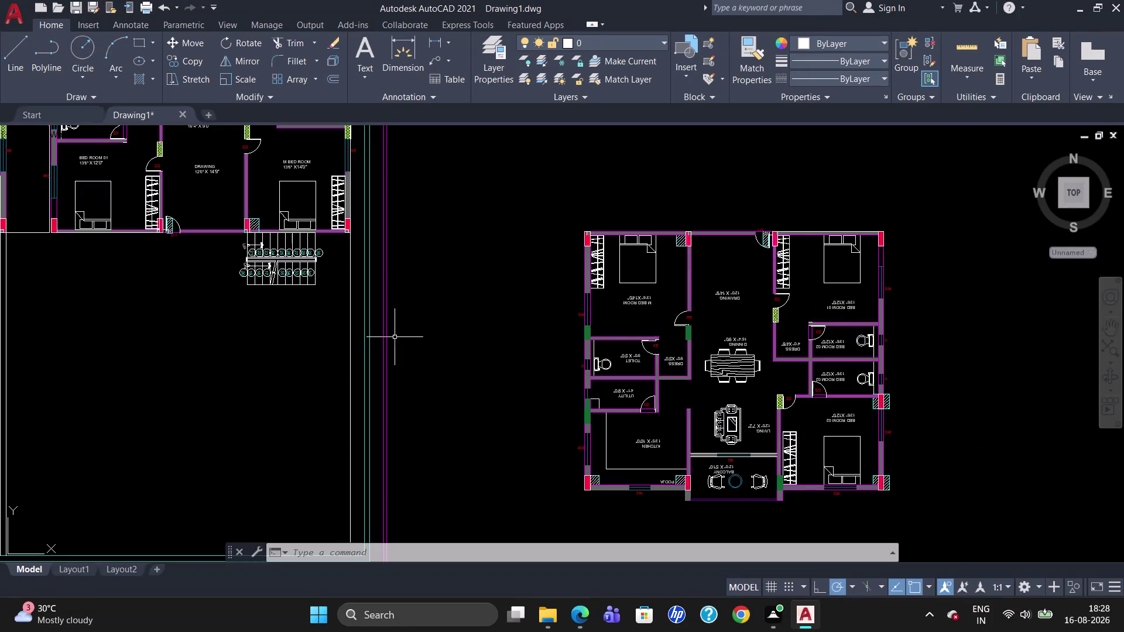
Zoom out to show the whole apartment site and the floor plan copy, then begin a selection window.
scroll(down, 3)
scroll(up, 3)
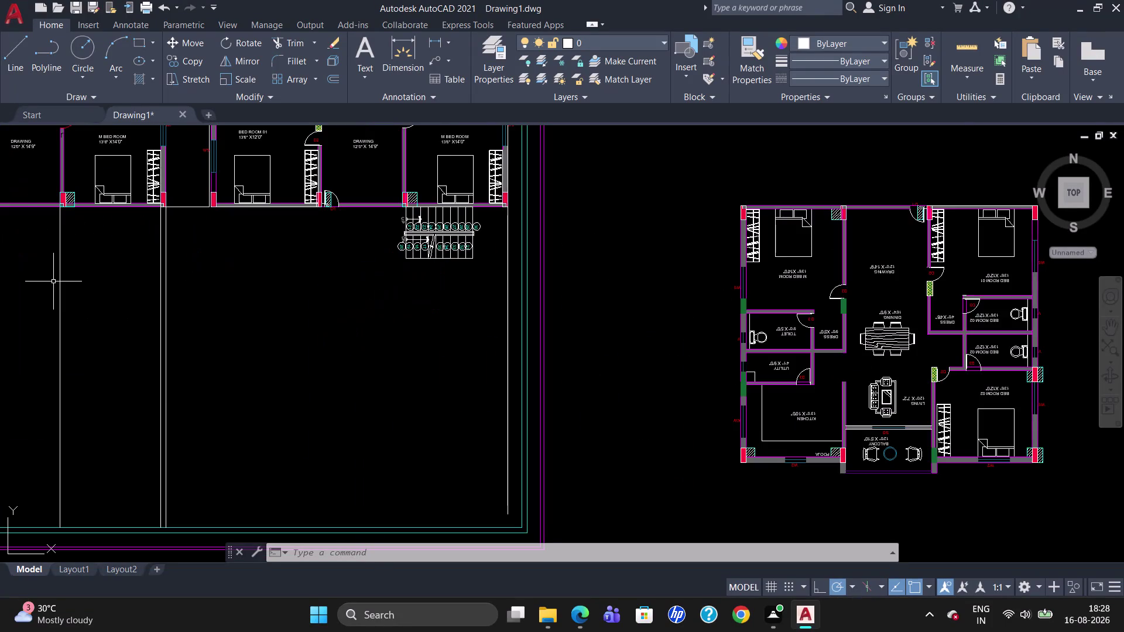
scroll(down, 3)
scroll(up, 3)
scroll(down, 3)
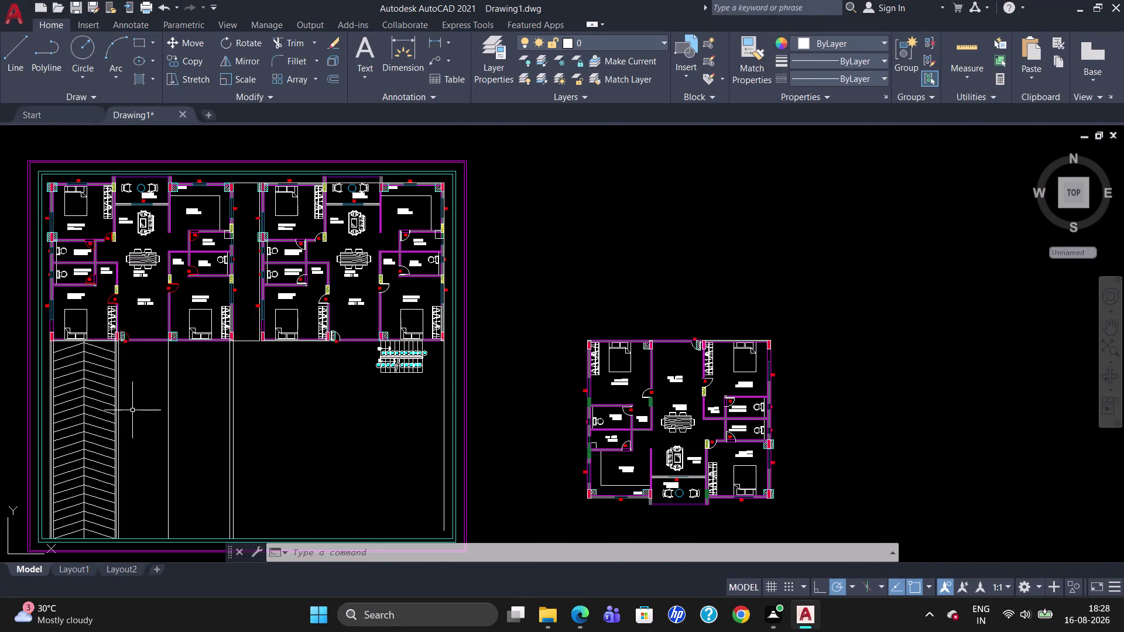
scroll(up, 3)
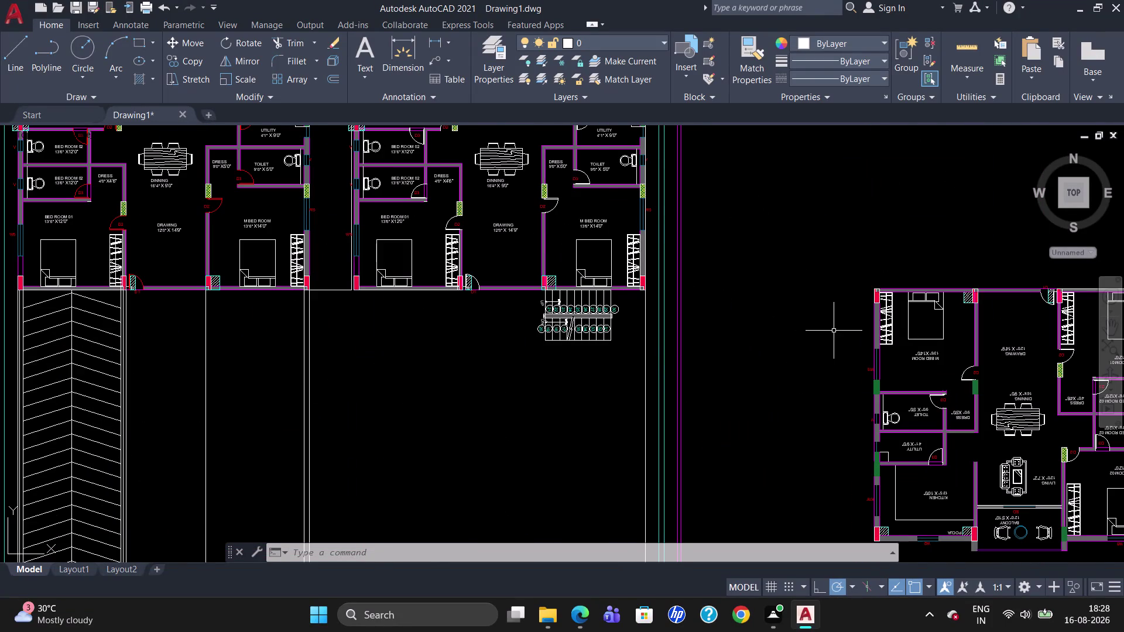
scroll(down, 3)
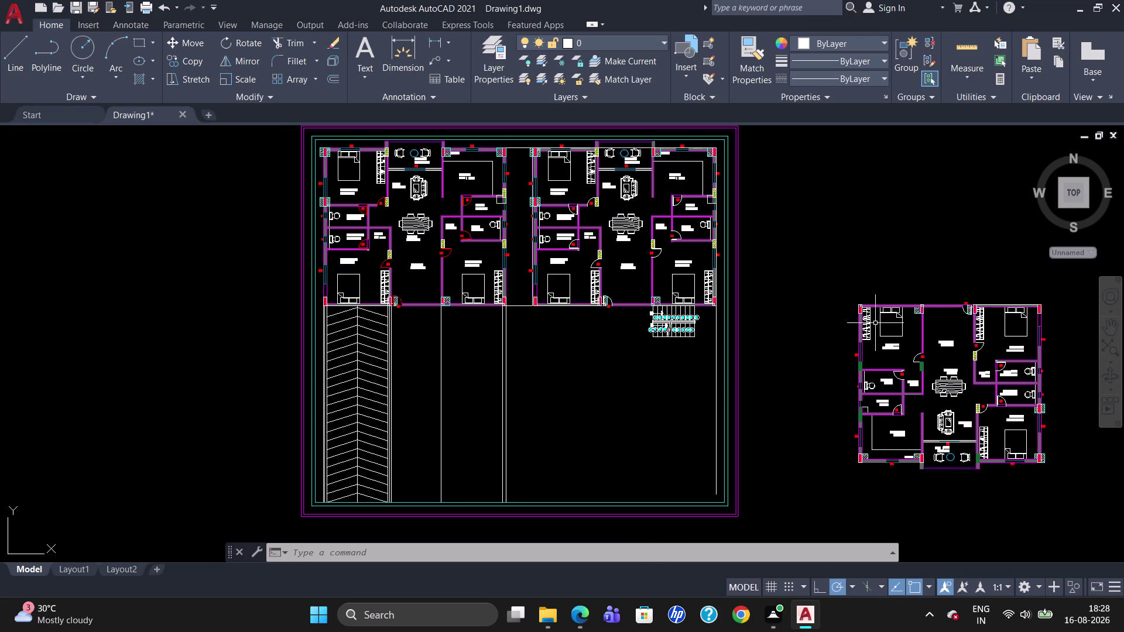
drag(1072, 479, 1068, 465)
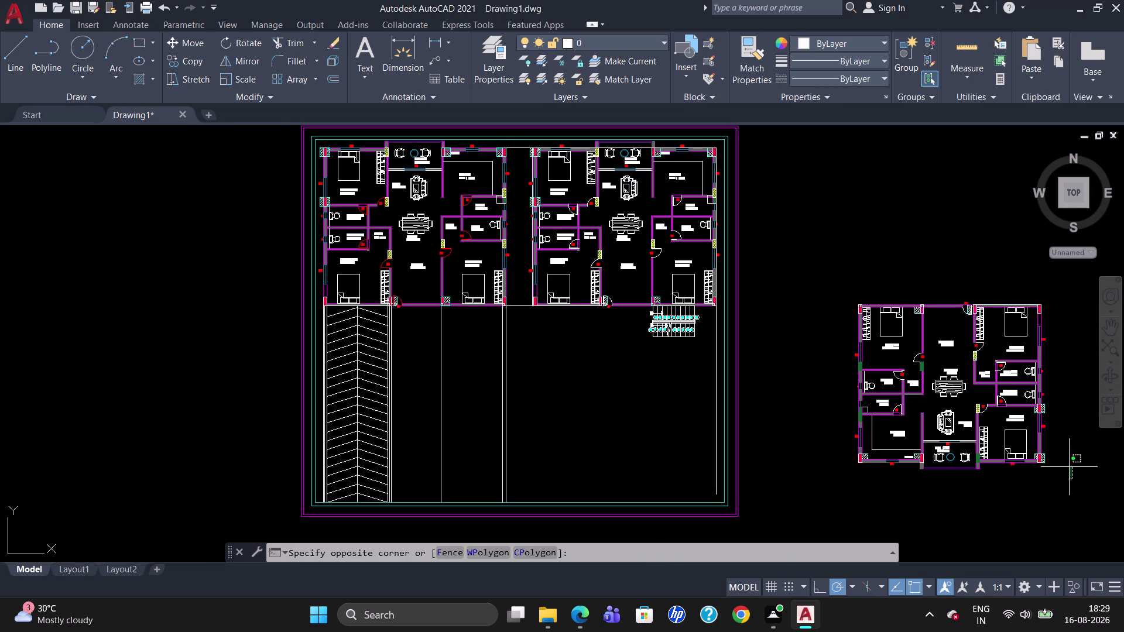
Window-select the separate floor plan copy and combine its objects into one group.
drag(1068, 465, 851, 466)
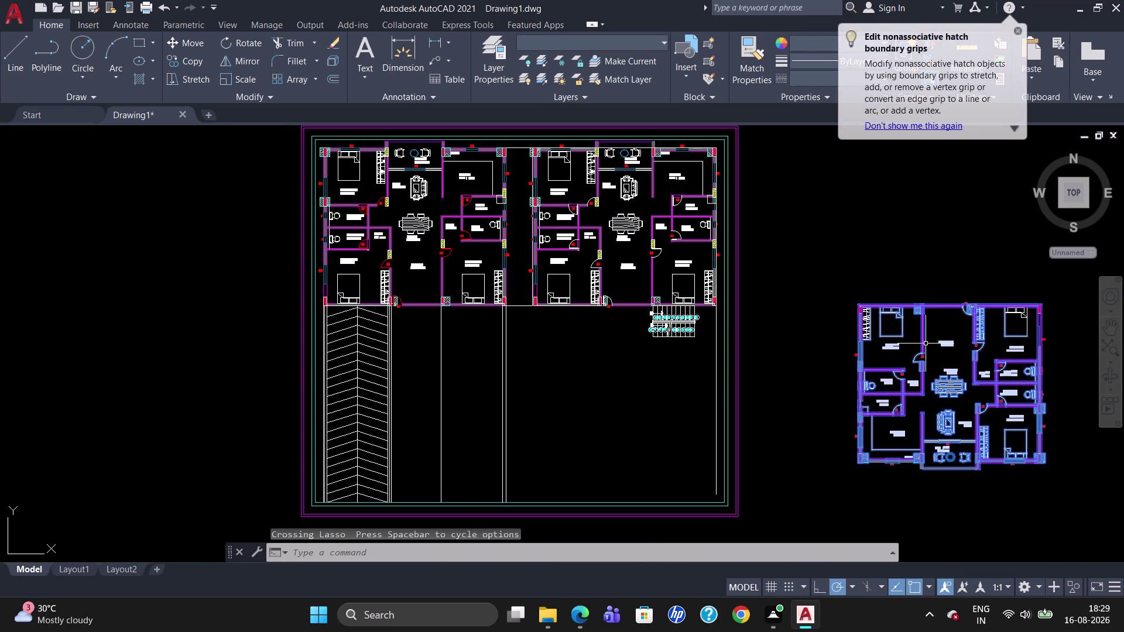
click(1019, 29)
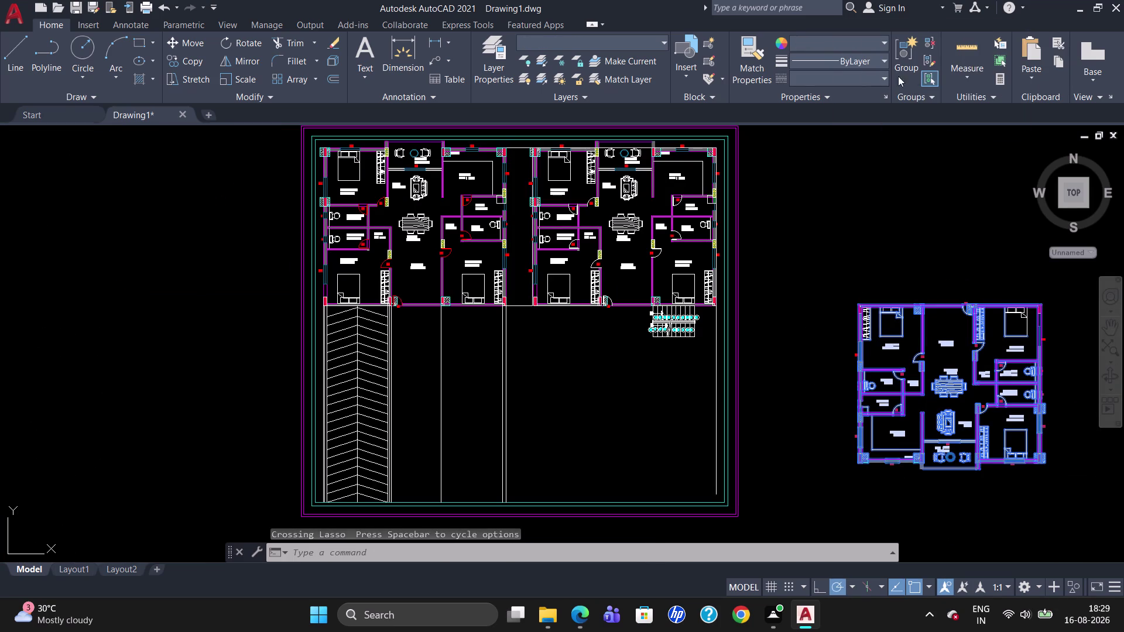
click(902, 71)
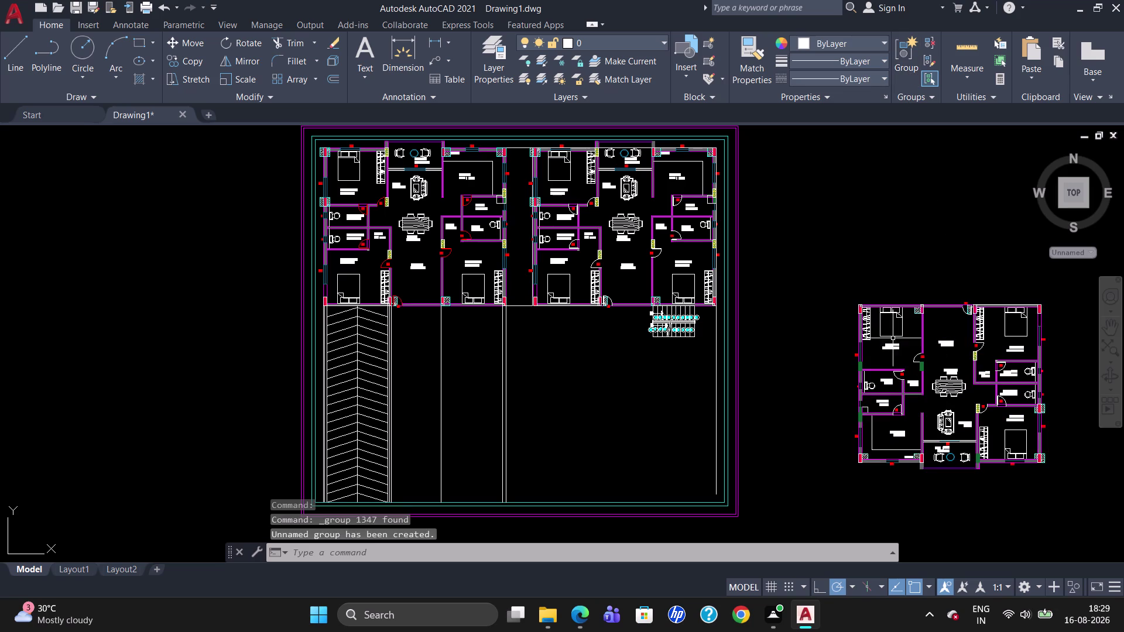
click(885, 312)
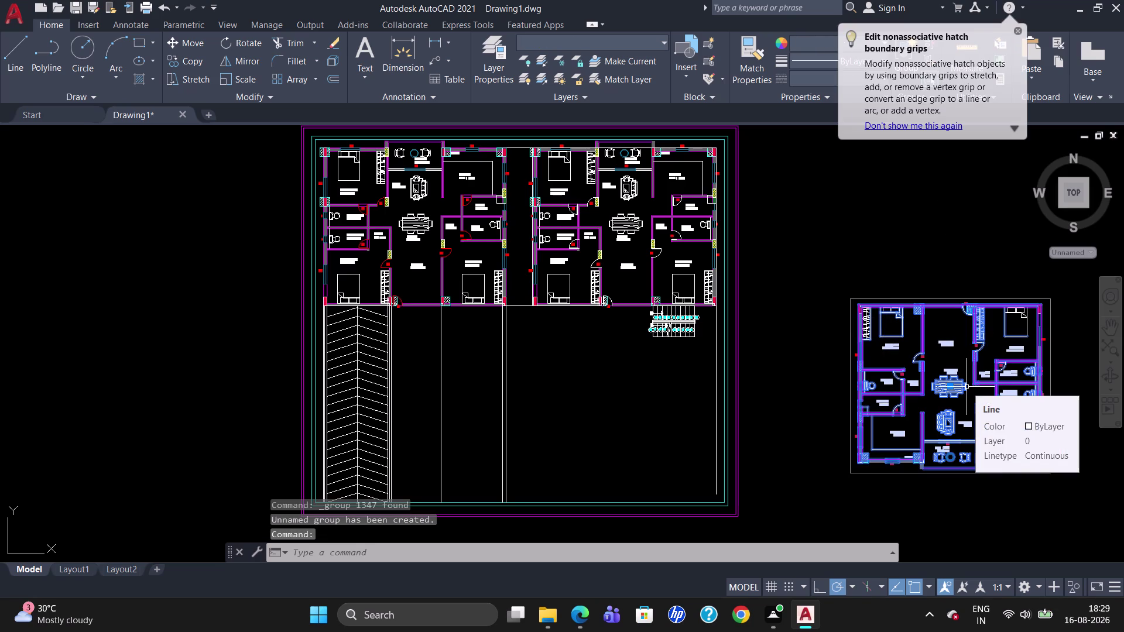
Deselect the group, dismiss the hatch tip, and begin the MOVE command.
key(Escape)
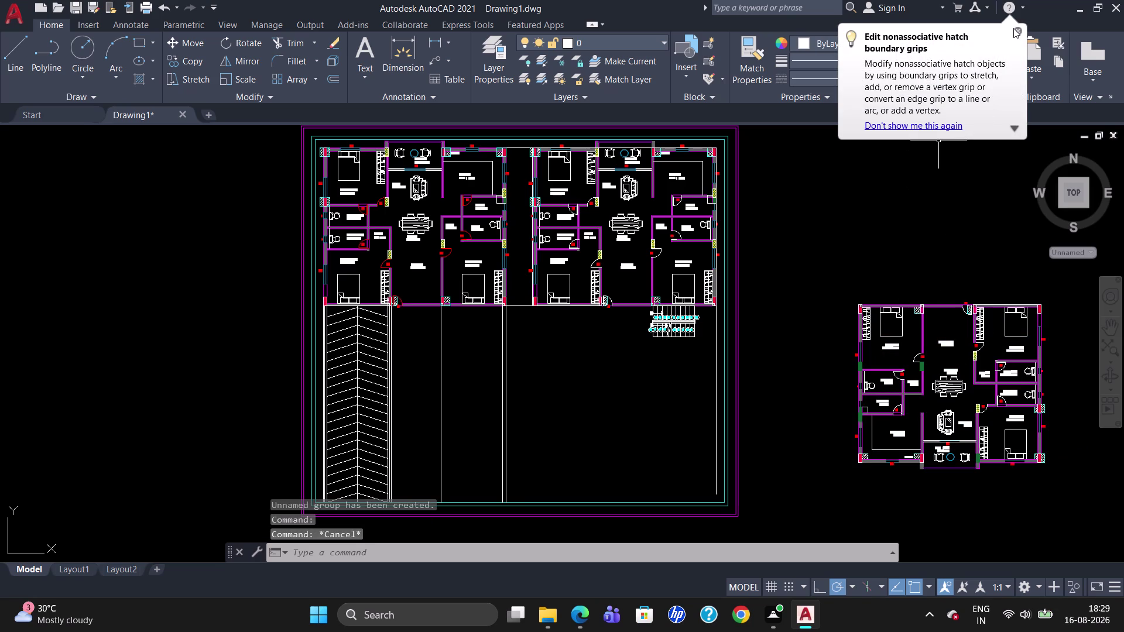
click(1019, 31)
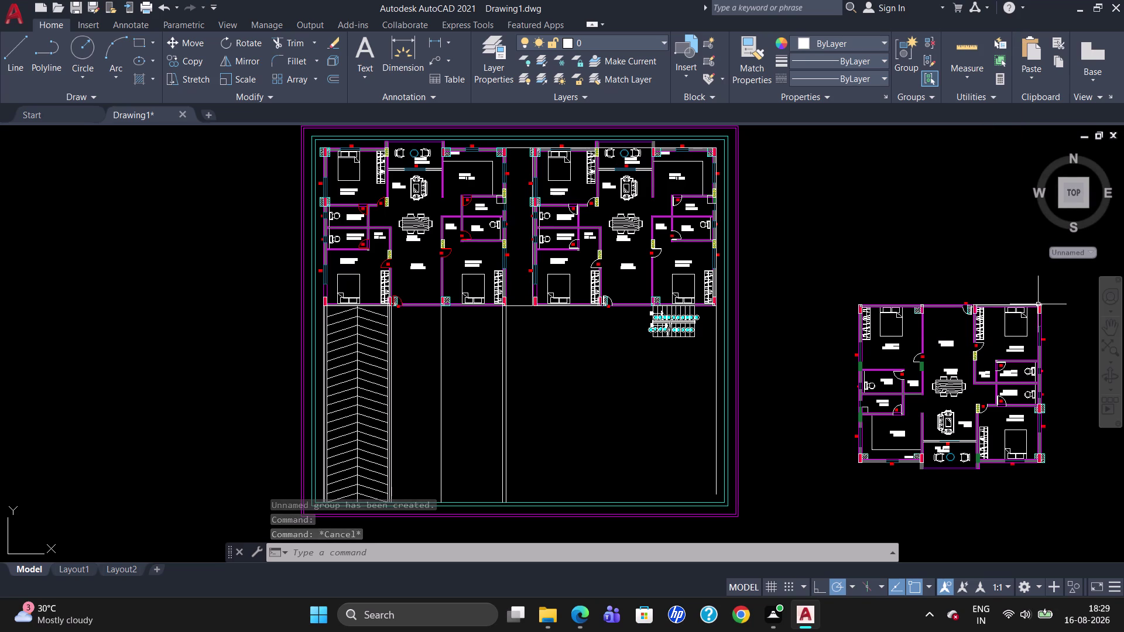
key(c)
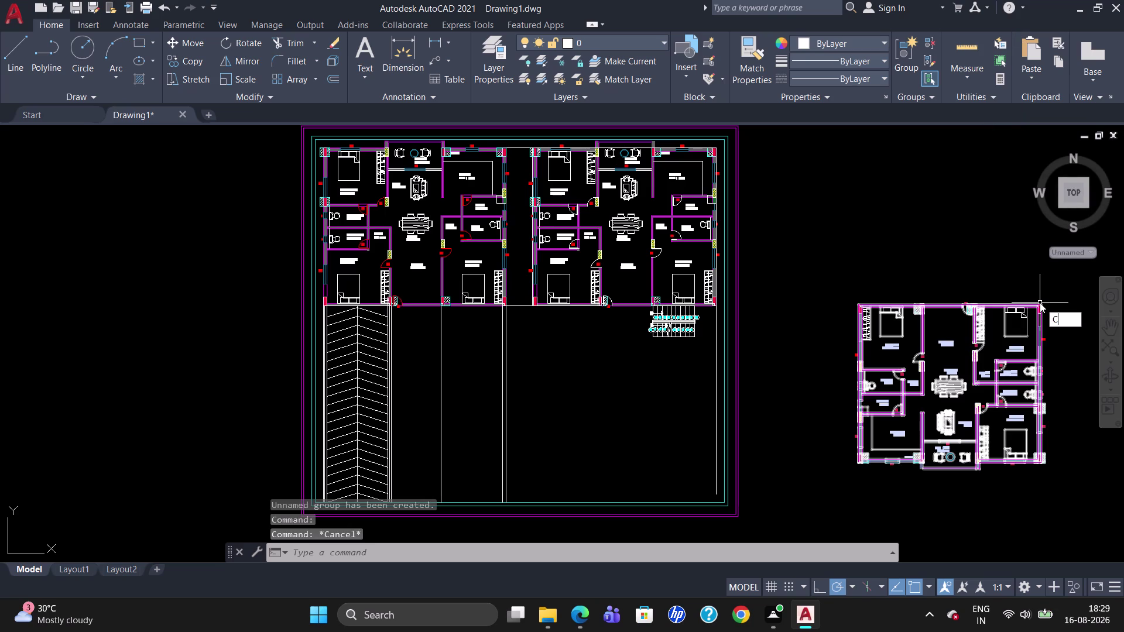
key(Escape)
key(m)
key(Return)
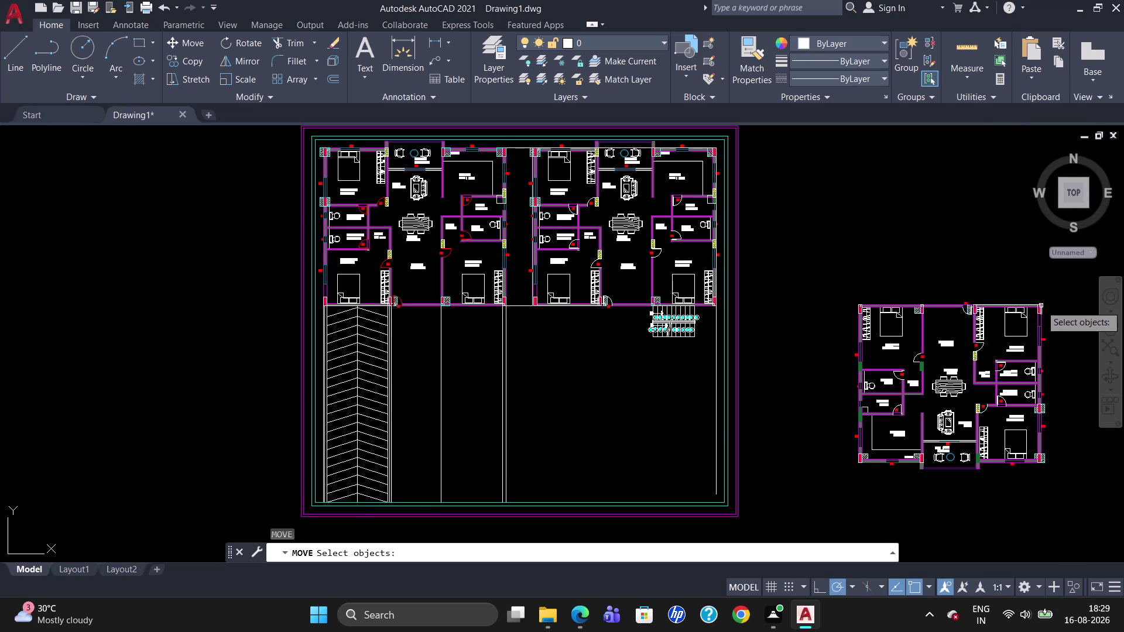
click(1041, 306)
click(1029, 308)
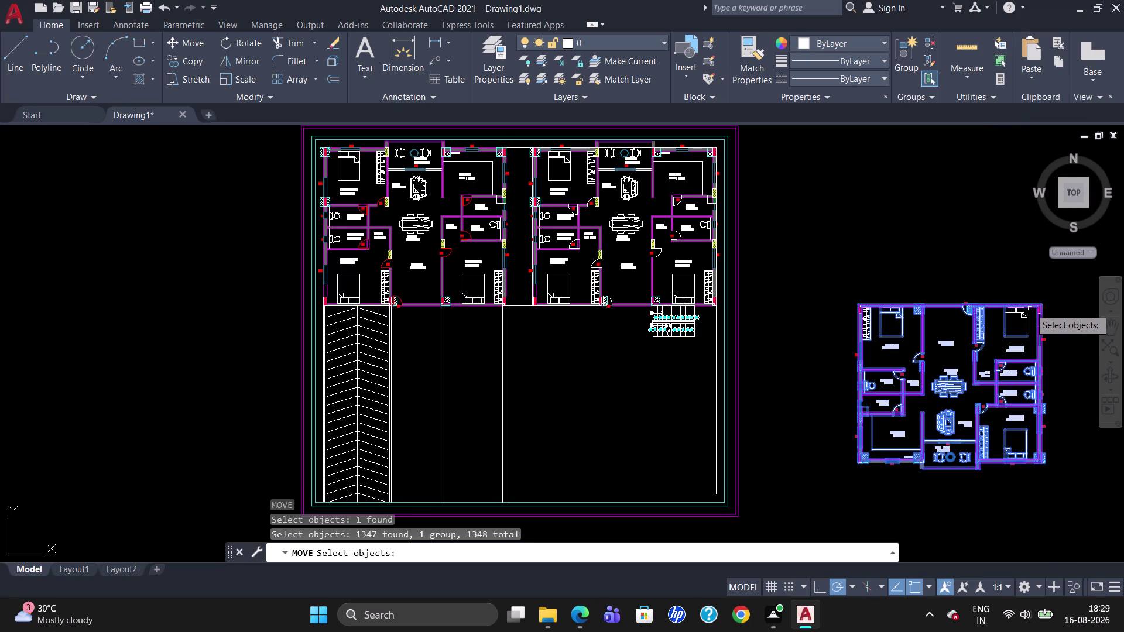
key(Return)
click(1045, 305)
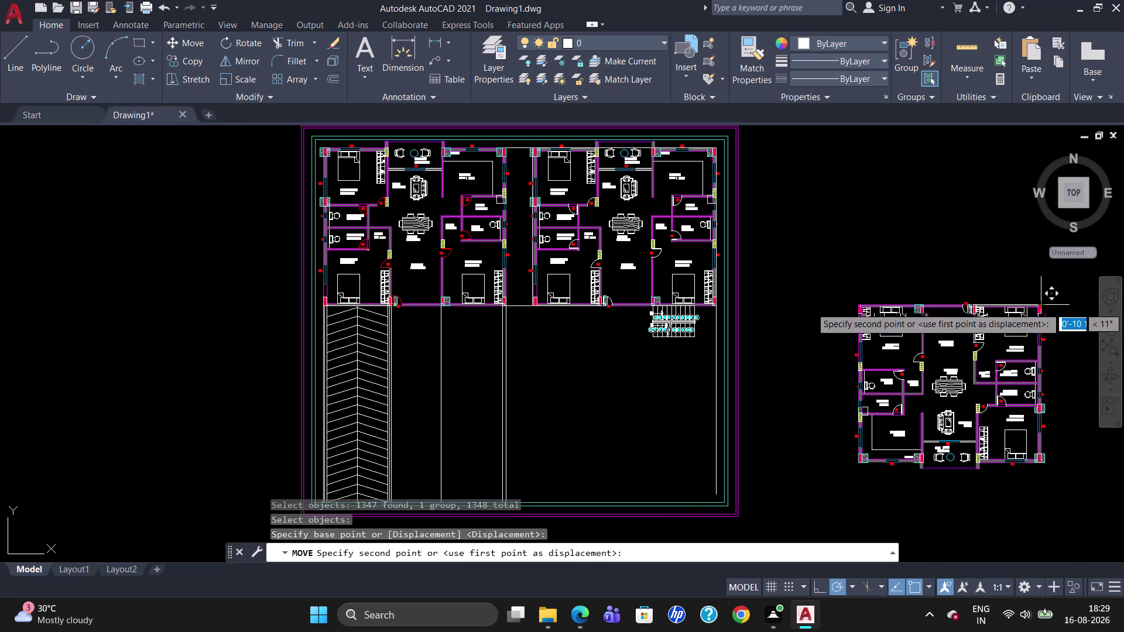
scroll(up, 3)
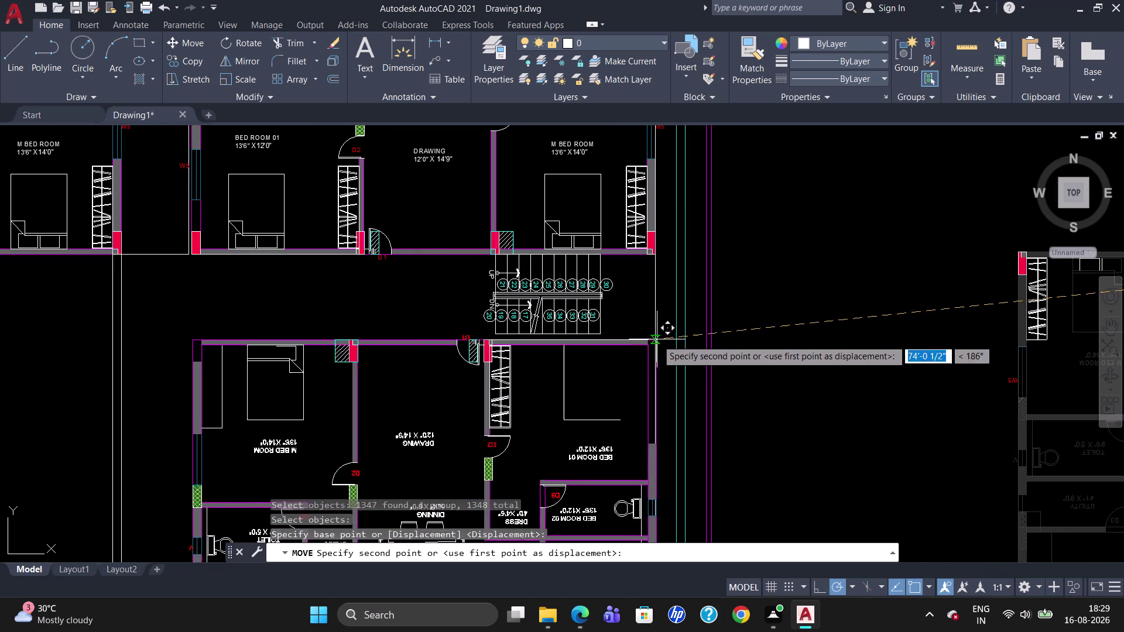
key(Escape)
scroll(down, 3)
scroll(up, 3)
scroll(down, 3)
scroll(up, 3)
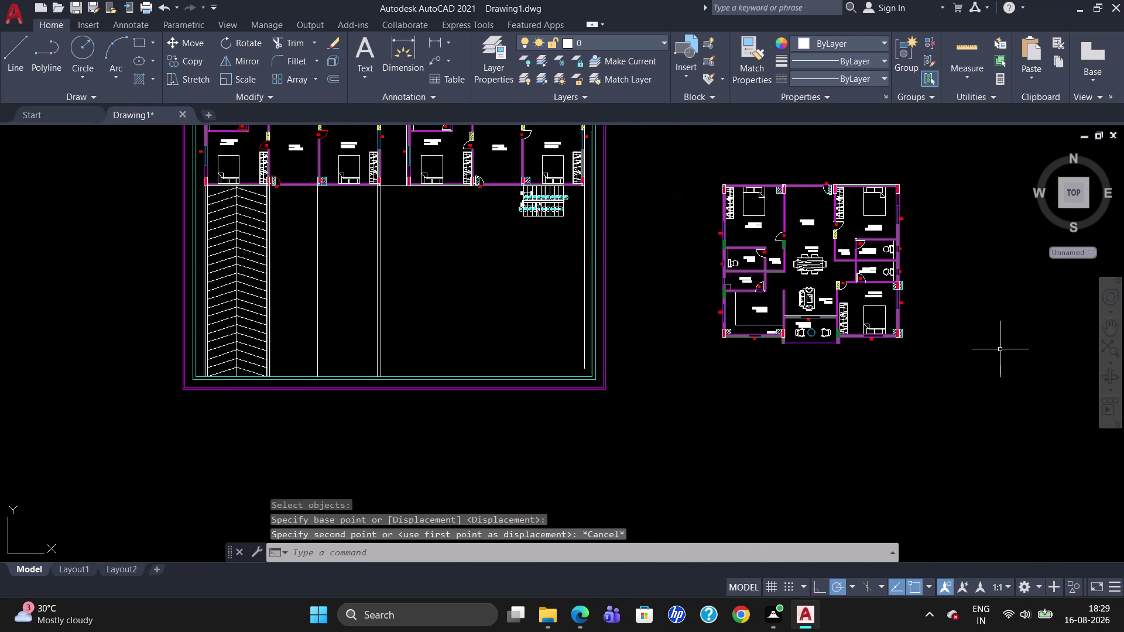
Select the floor plan copy, group it, then clear the selection.
drag(1000, 286, 809, 403)
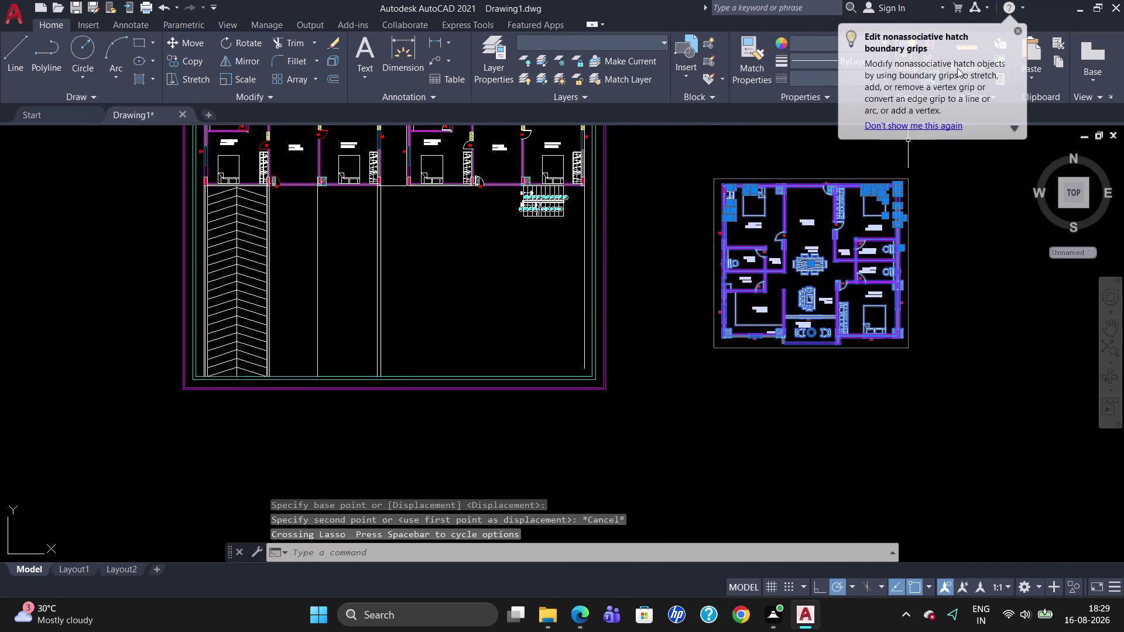
click(1019, 31)
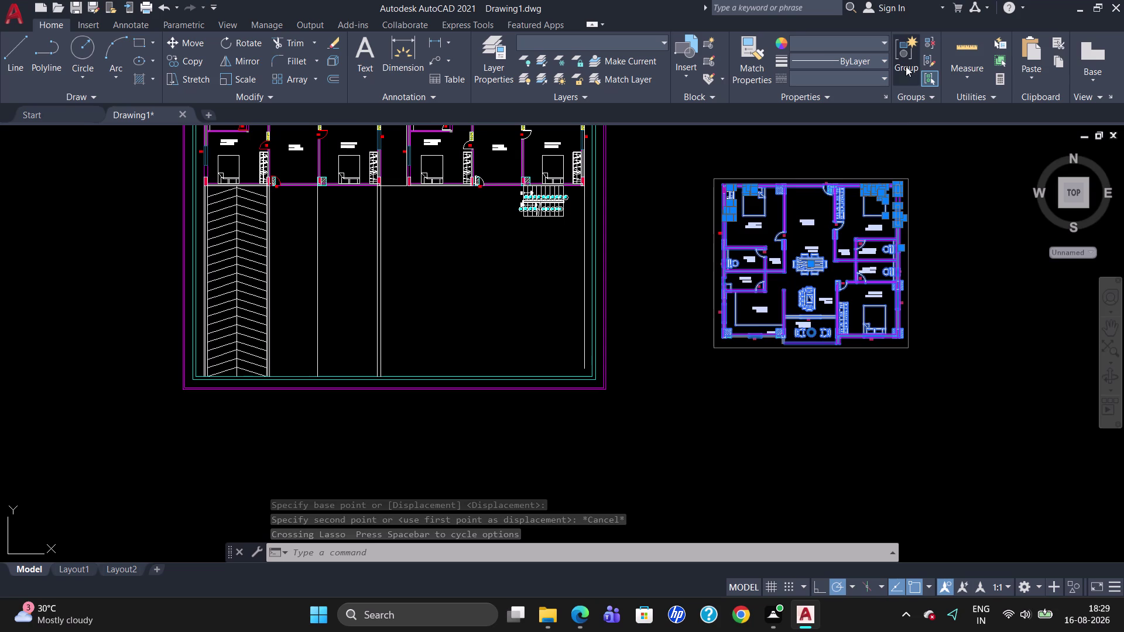
click(906, 66)
key(Escape)
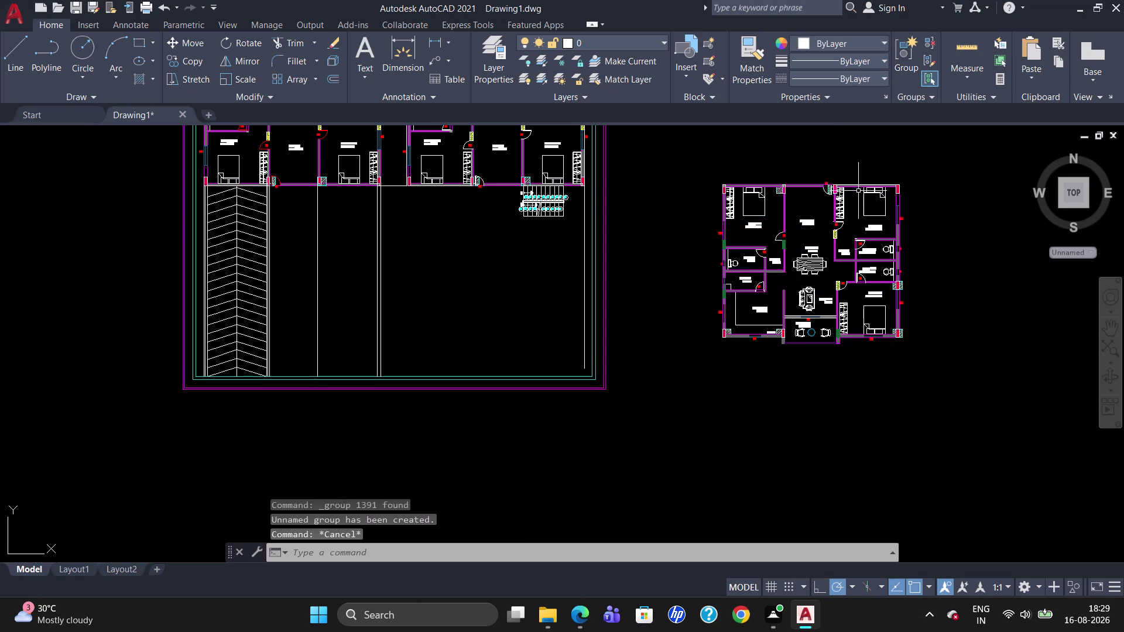
key(Escape)
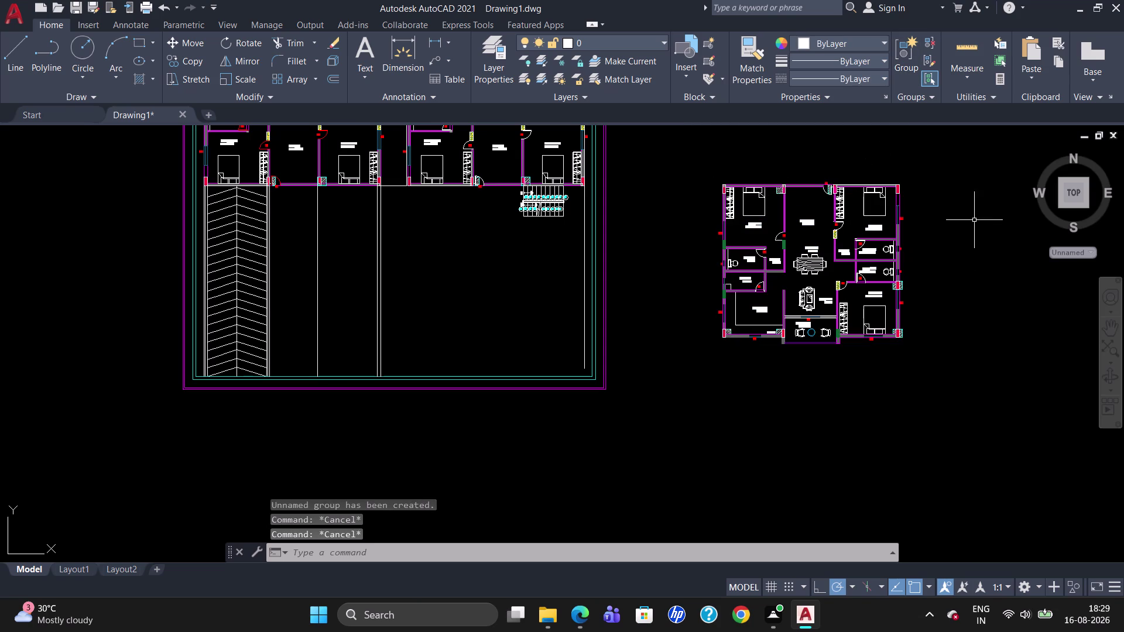
Reselect the whole floor plan copy and group all its objects again.
drag(972, 214, 864, 231)
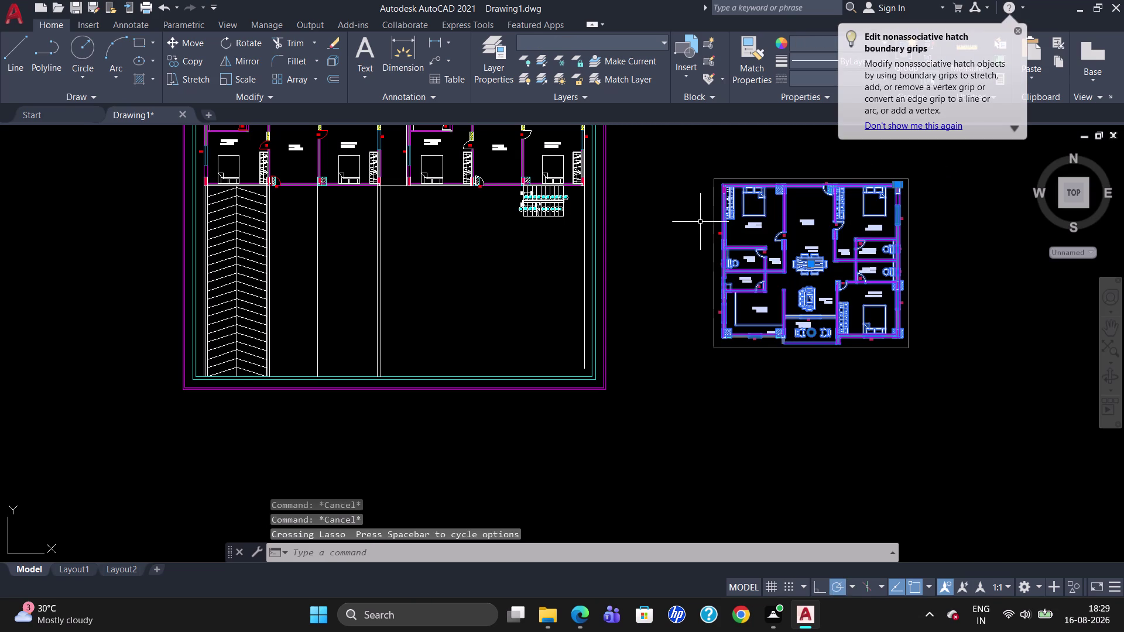
drag(709, 186, 780, 291)
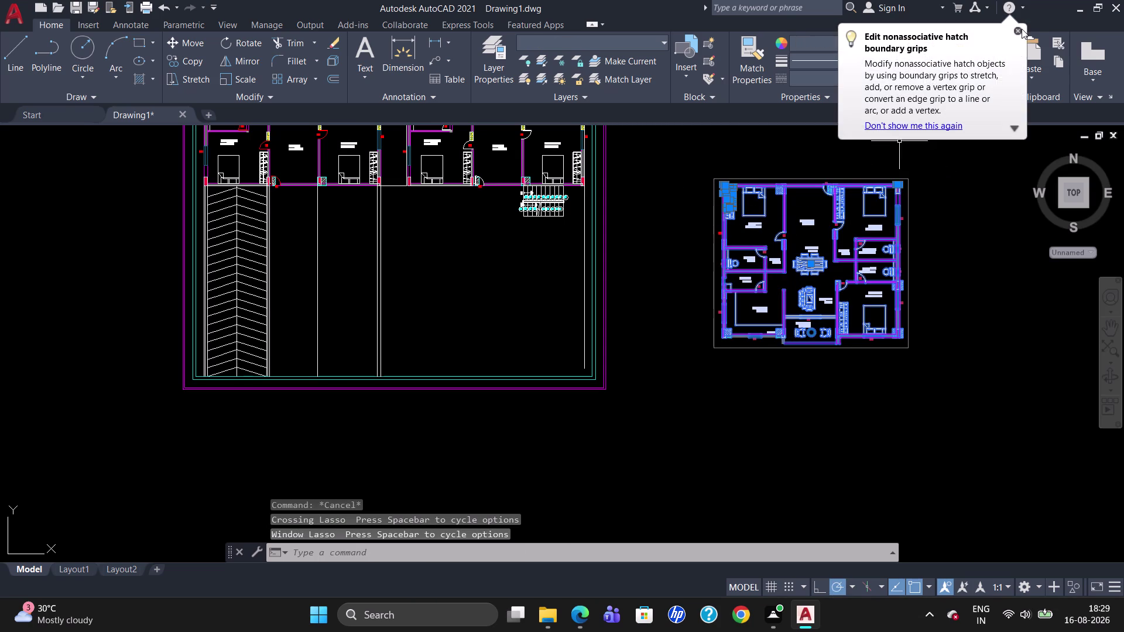
click(1022, 28)
click(899, 69)
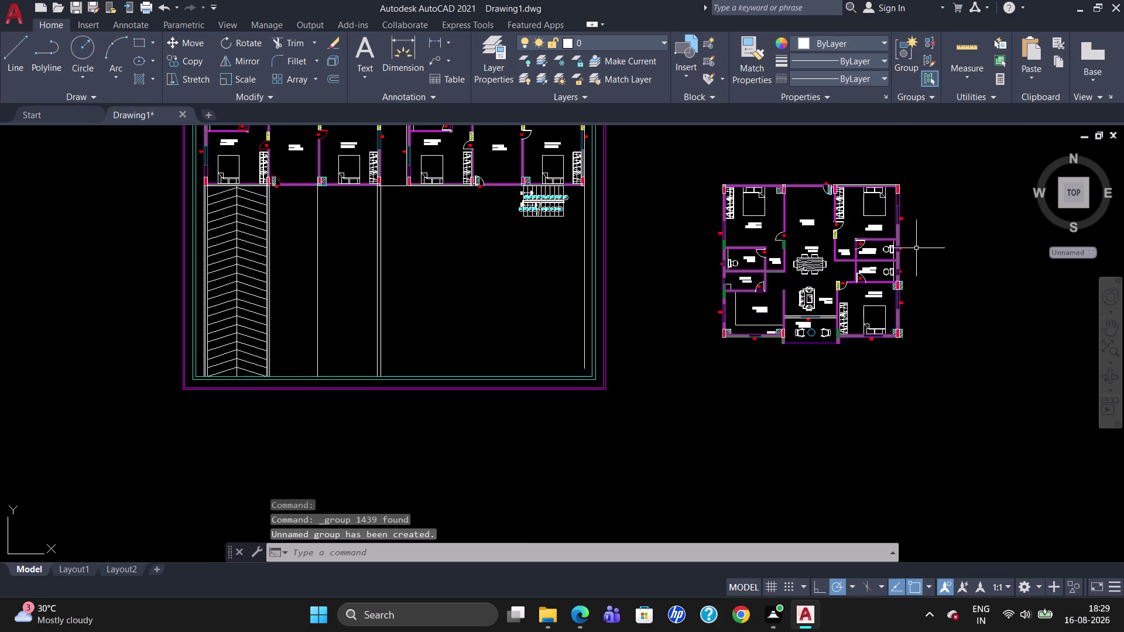
click(915, 246)
key(Escape)
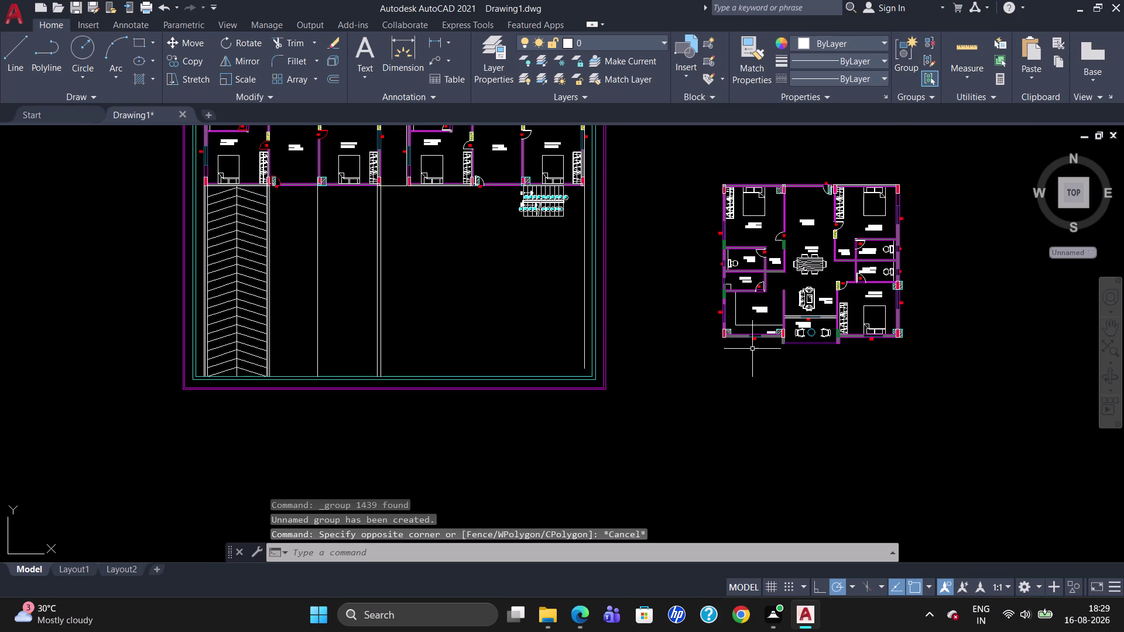
Move the grouped floor plan by its top-right corner into the site below the stairs.
key(m)
key(Return)
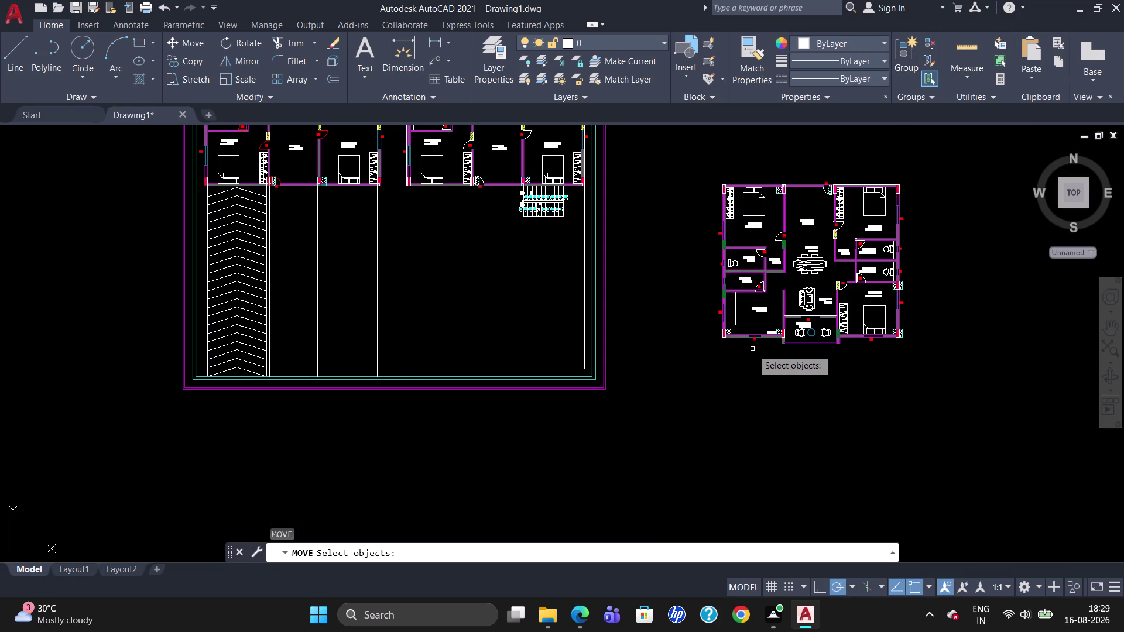
click(860, 184)
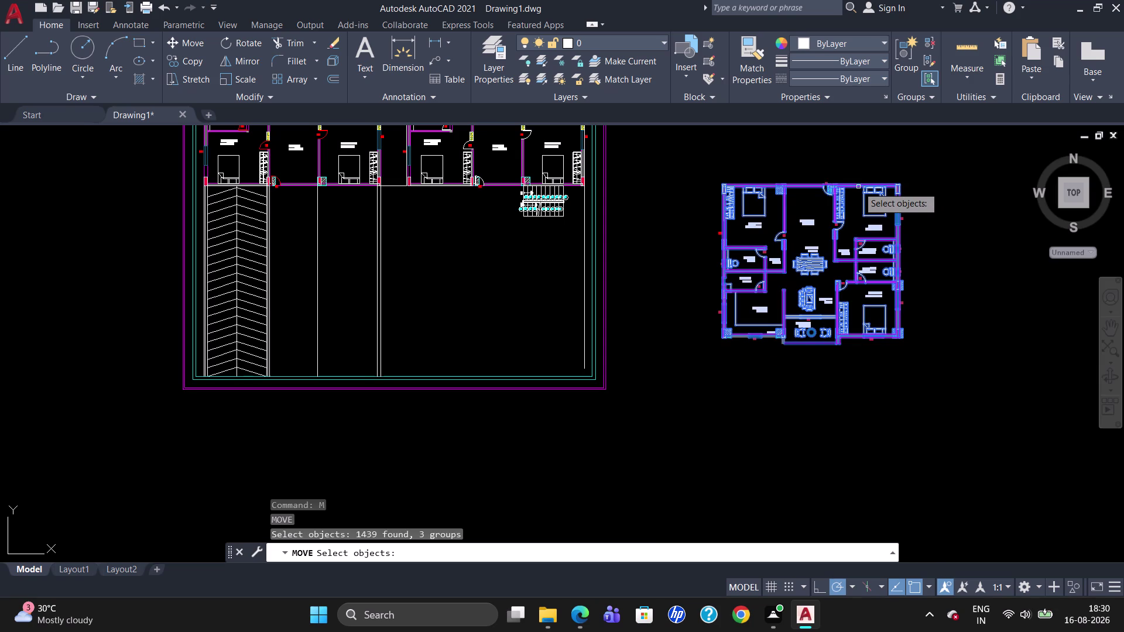
key(Return)
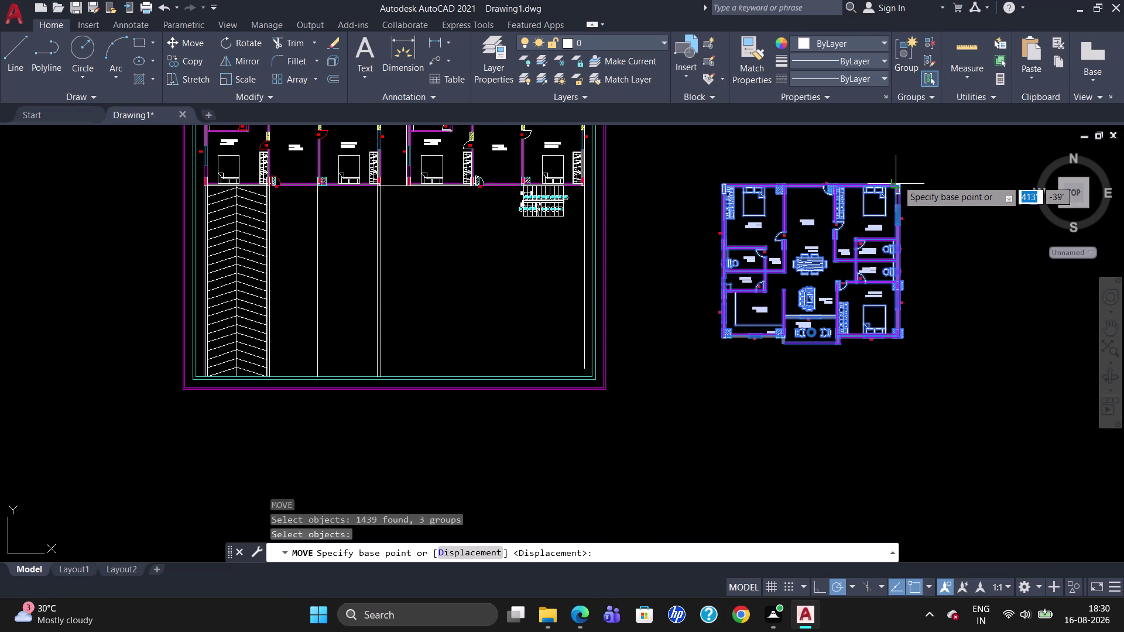
click(902, 181)
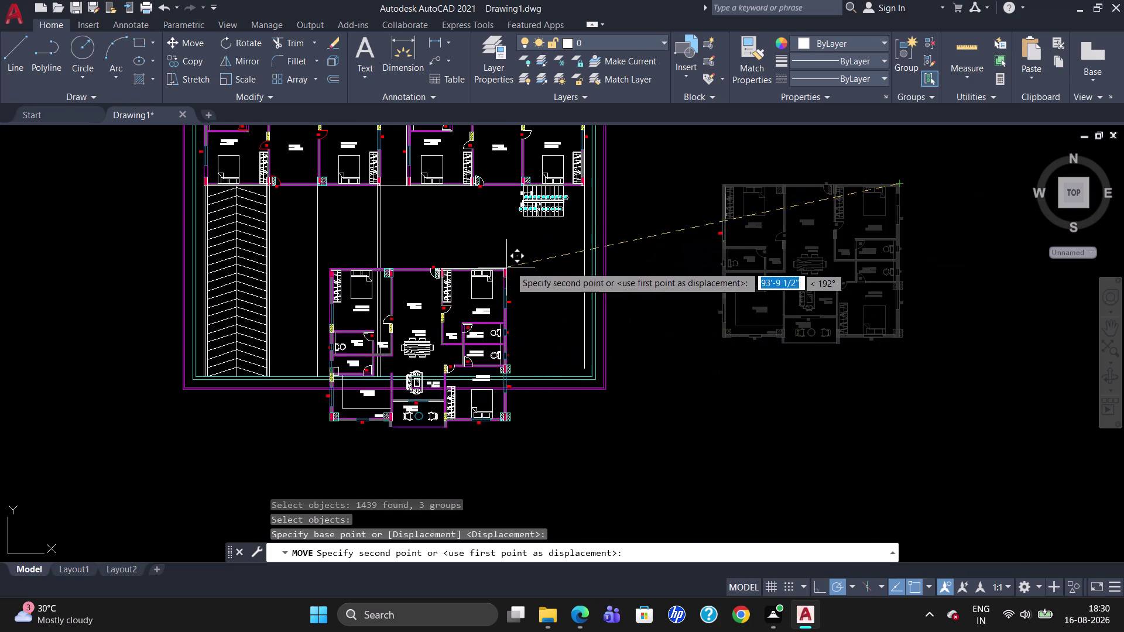
scroll(up, 3)
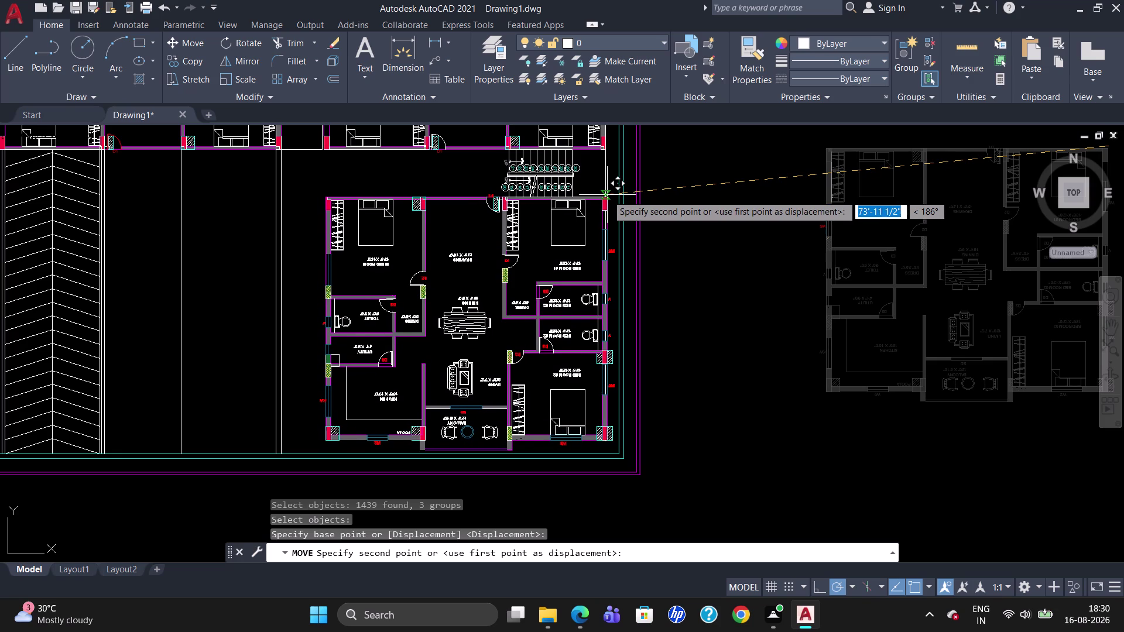
click(607, 195)
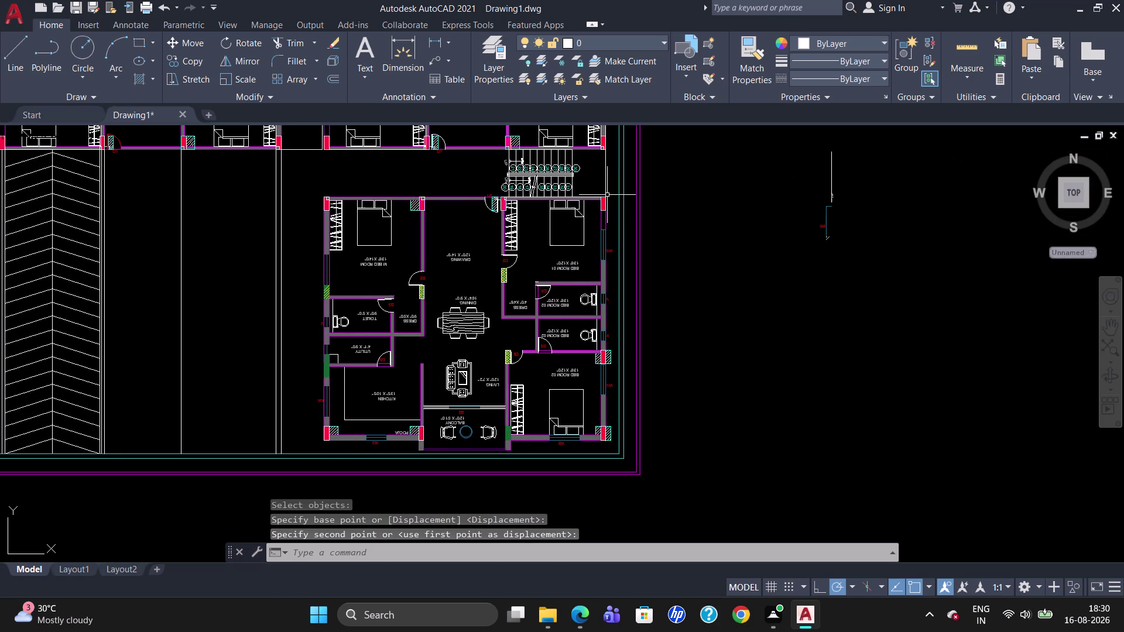
key(Escape)
scroll(down, 3)
scroll(up, 3)
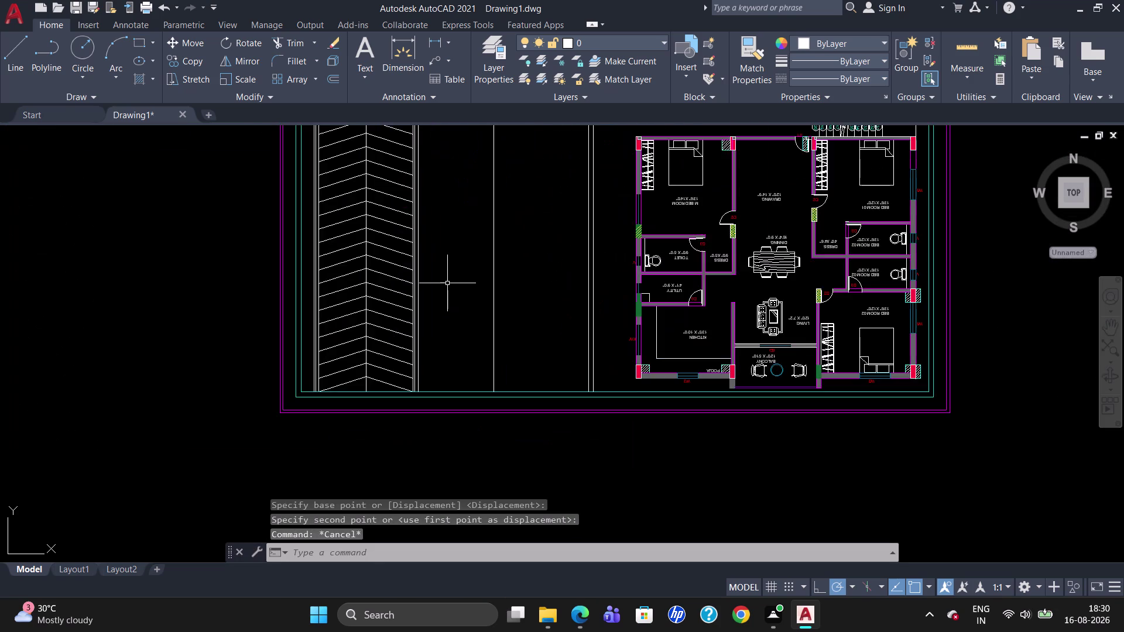
scroll(down, 3)
drag(915, 292, 696, 279)
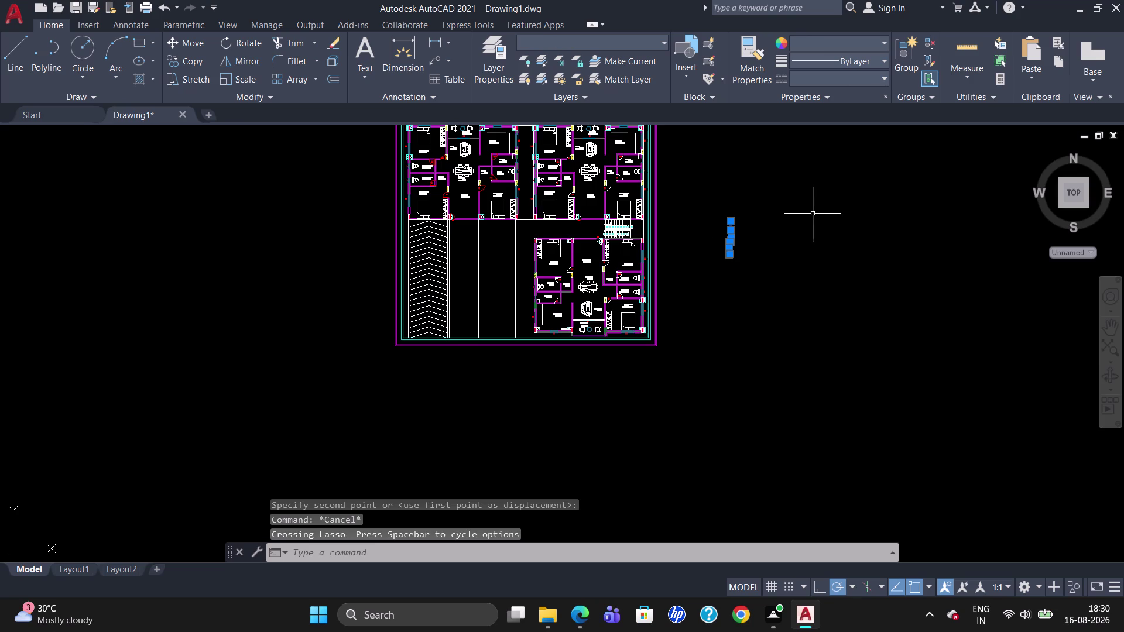
Cancel the selection and undo the unit's earlier placement with U.
key(Escape)
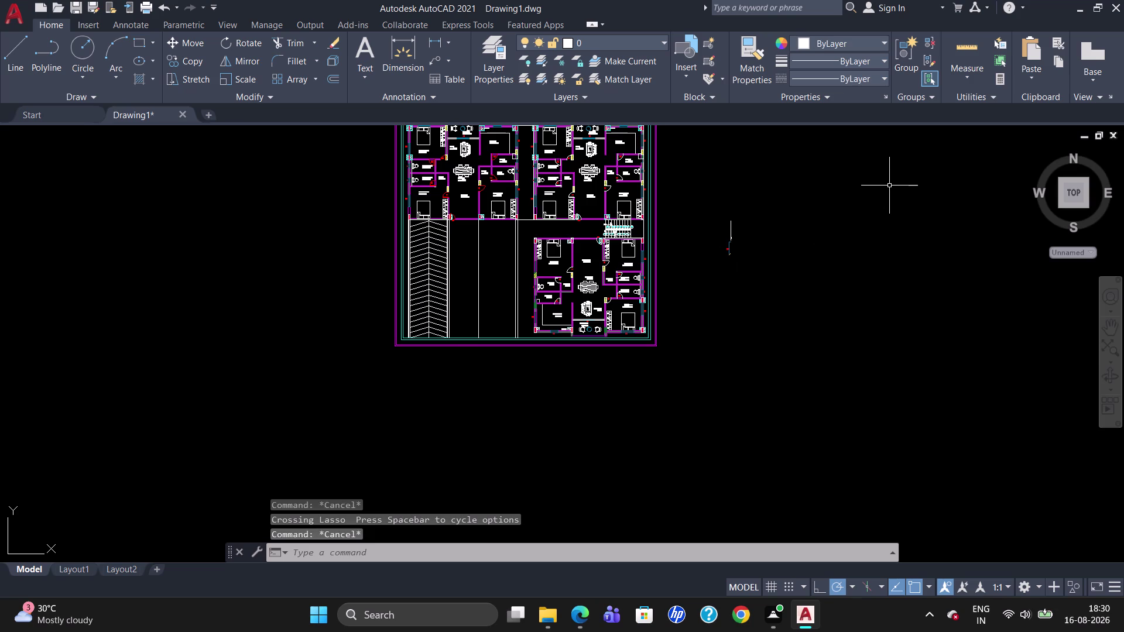
key(u)
key(Return)
key(u)
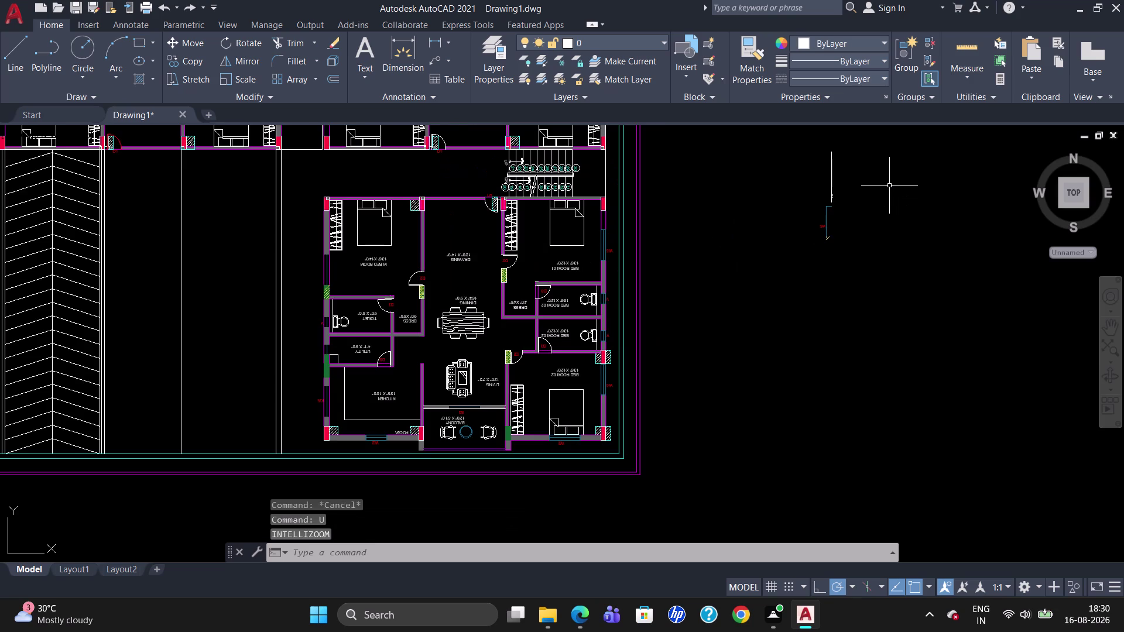
key(Return)
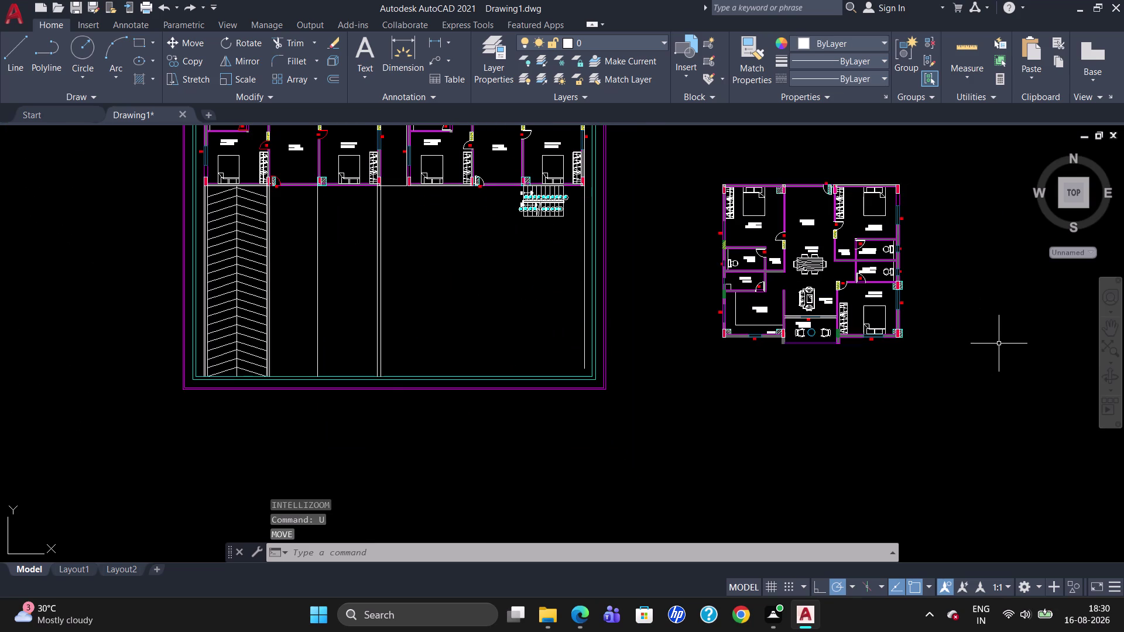
Select the whole apartment unit, adding missed pieces, and group its objects.
drag(999, 344, 782, 440)
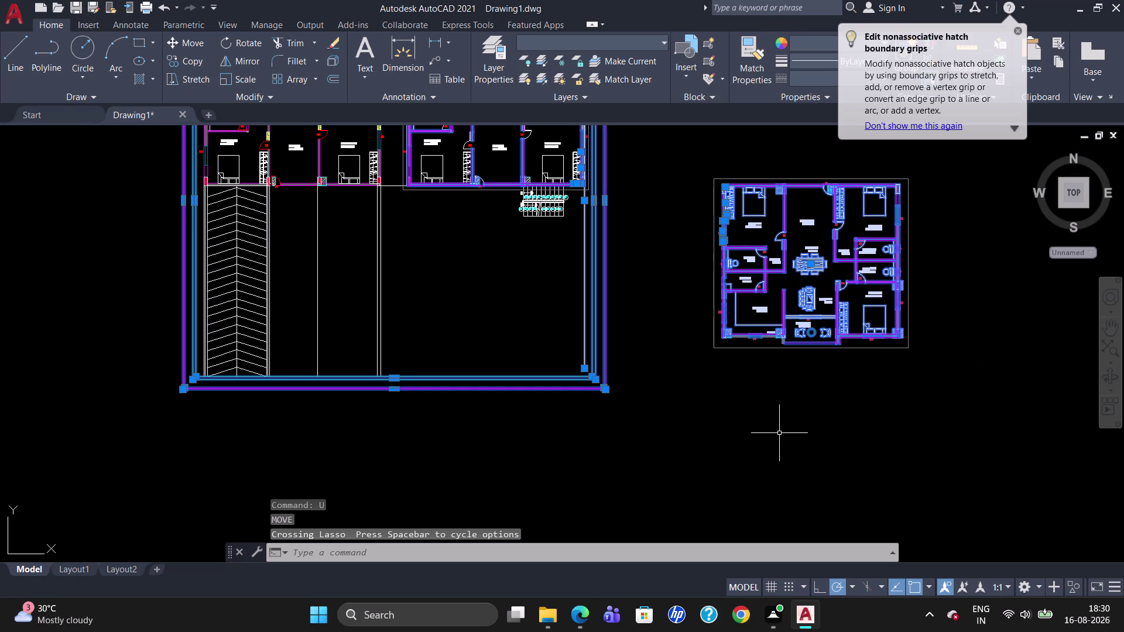
key(Escape)
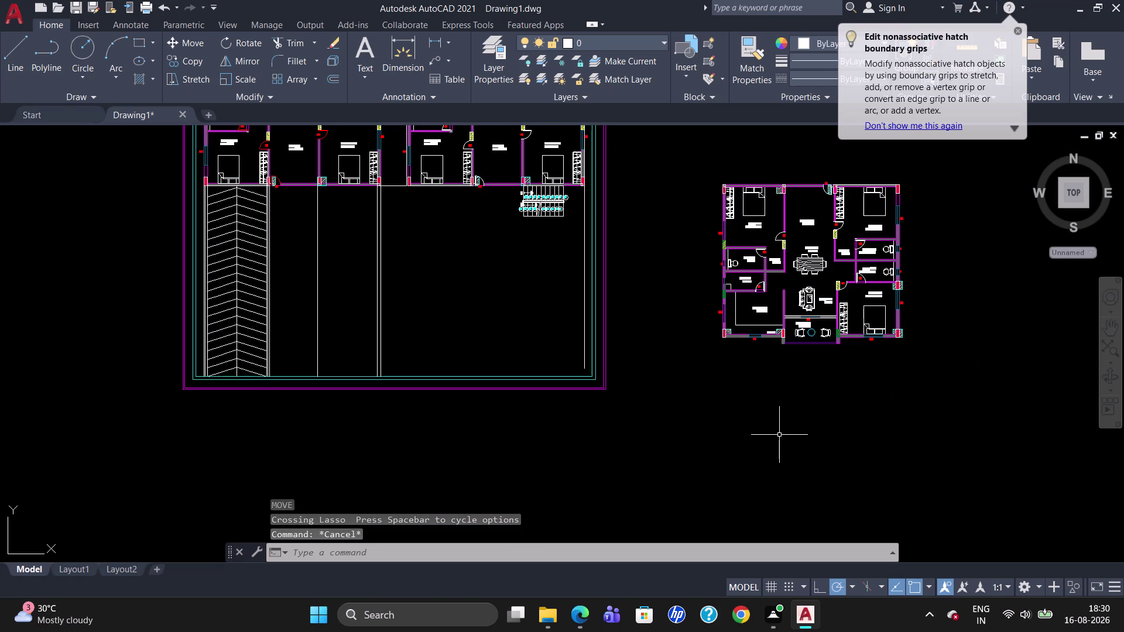
drag(930, 292, 715, 215)
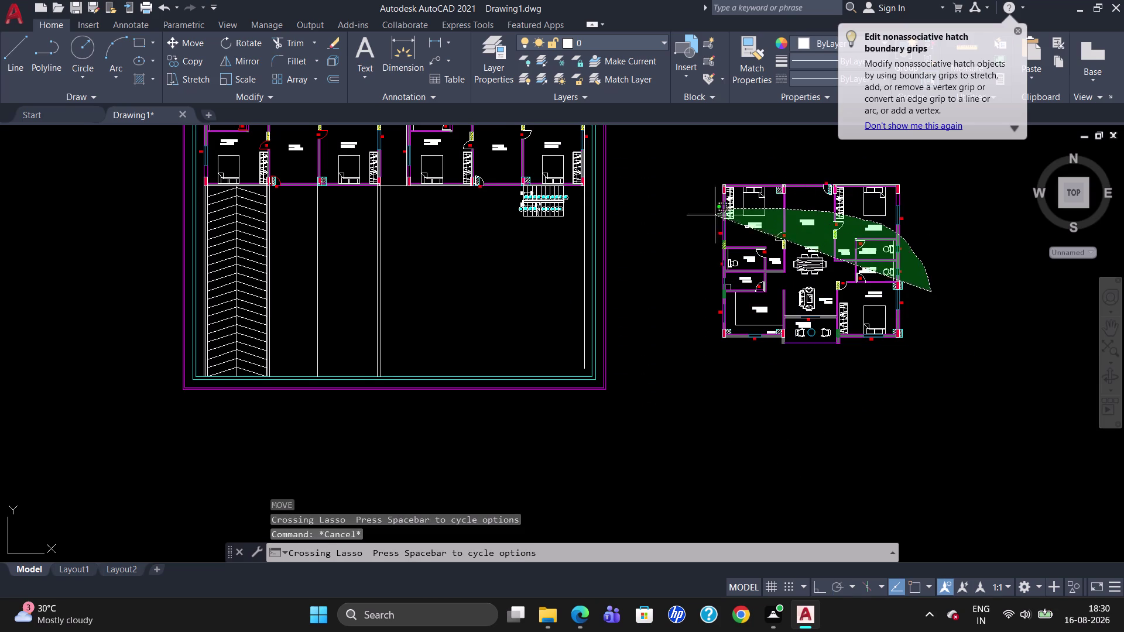
drag(716, 214, 712, 370)
drag(692, 315, 706, 299)
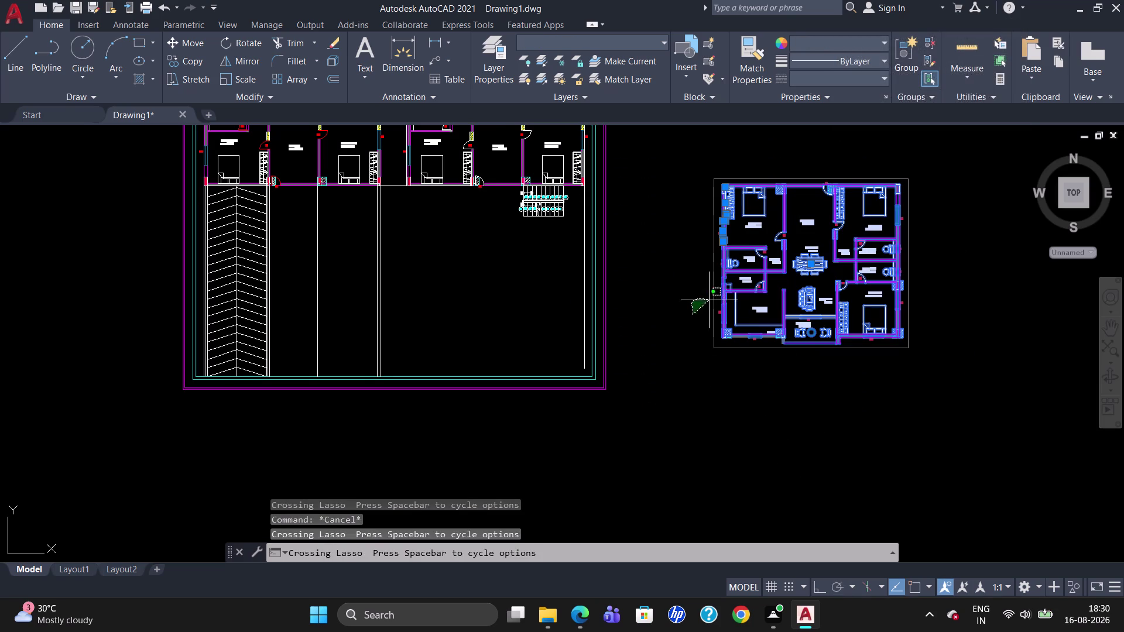
drag(707, 299, 793, 404)
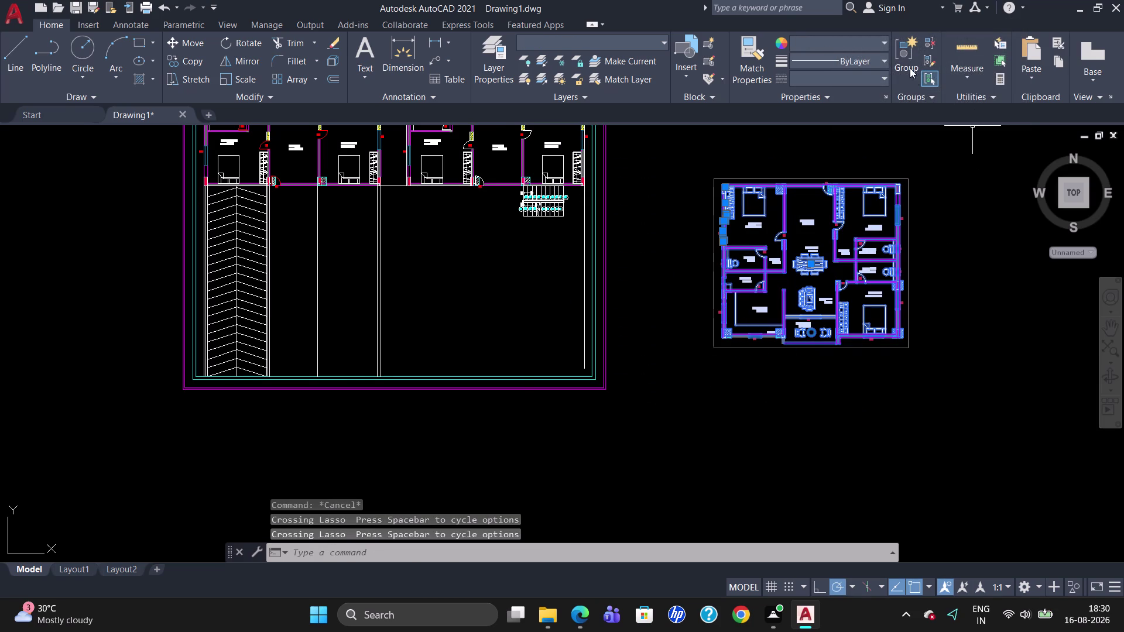
click(909, 66)
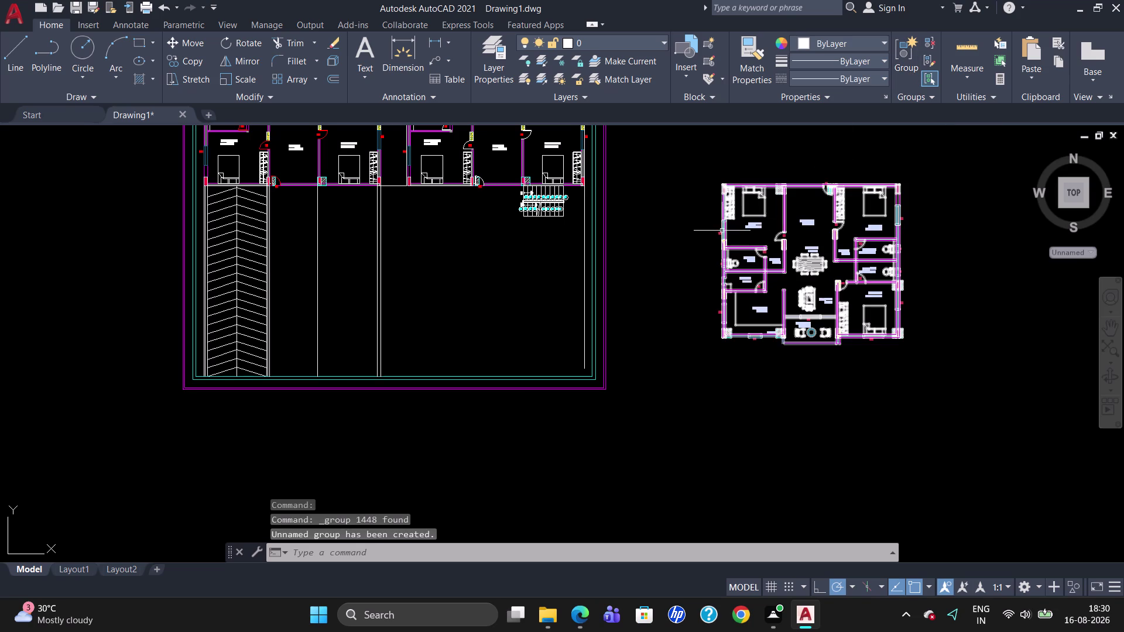
Reselect the grouped unit and retry grouping, dismissing the duplicate group prompt.
drag(703, 247, 742, 238)
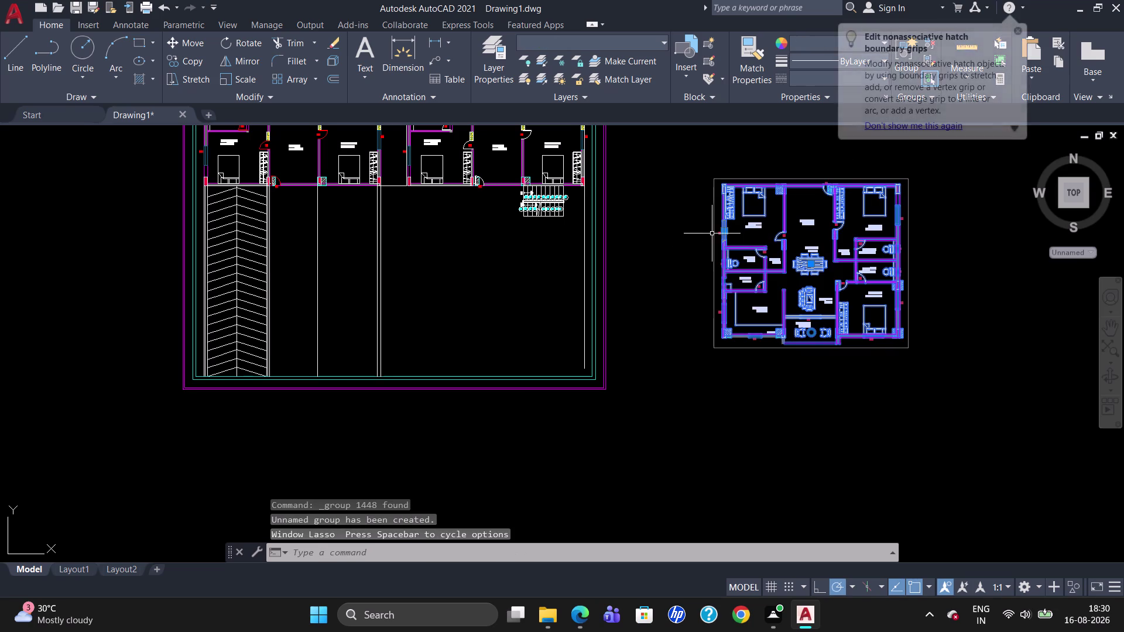
drag(712, 232, 719, 236)
click(732, 234)
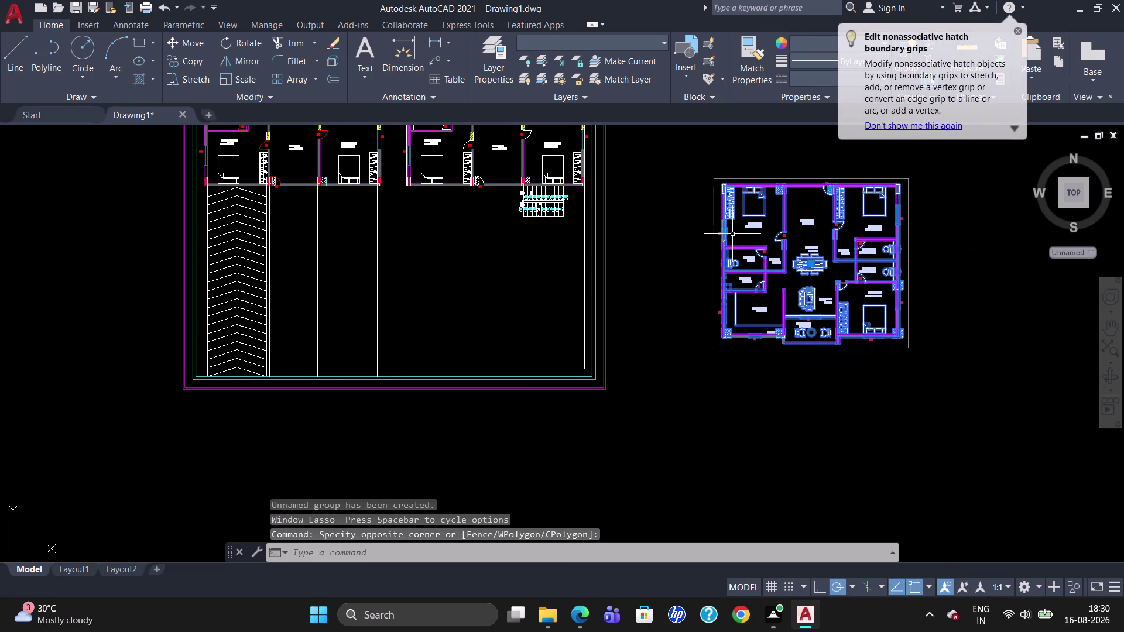
click(1017, 28)
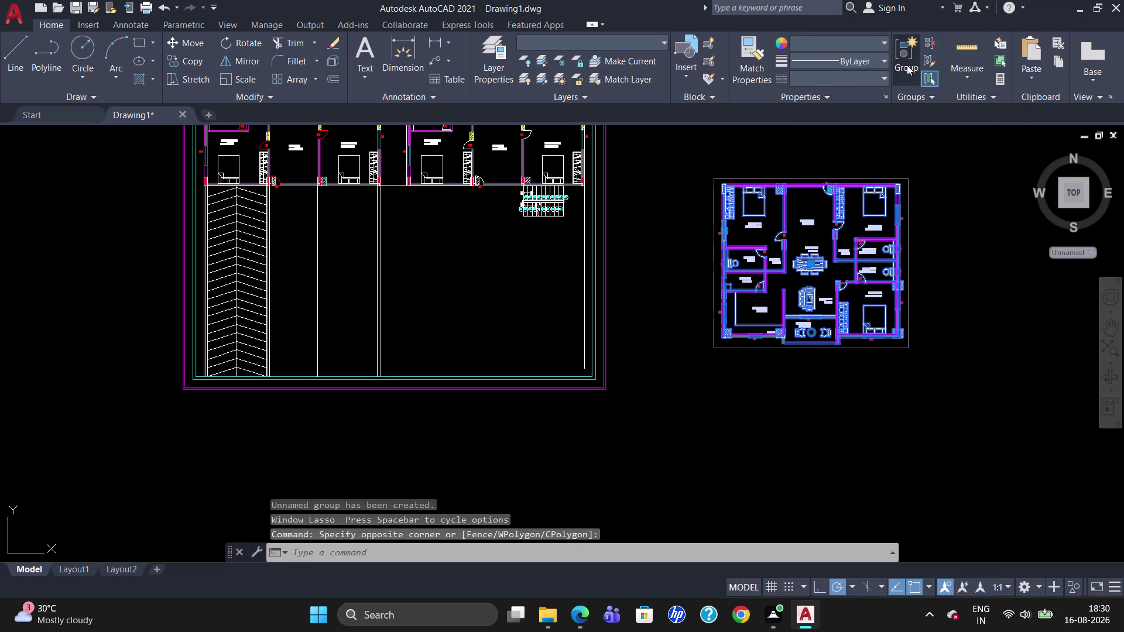
click(906, 65)
key(Escape)
Move the unit from its top-right corner to beside the staircase inside the site.
key(m)
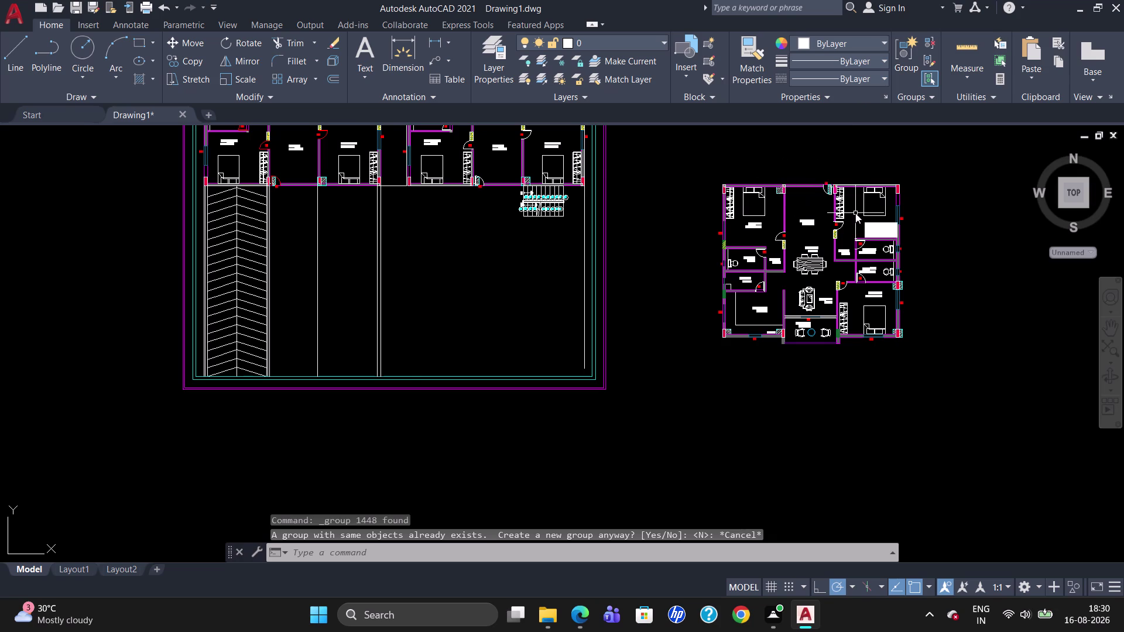
key(Return)
click(896, 185)
key(Return)
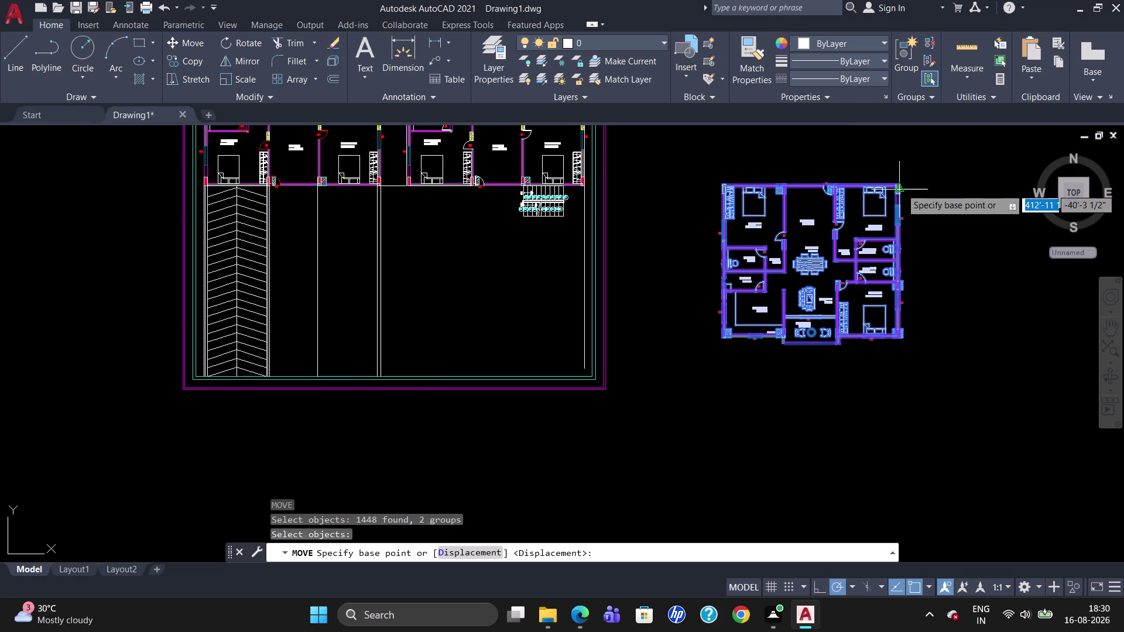
click(903, 186)
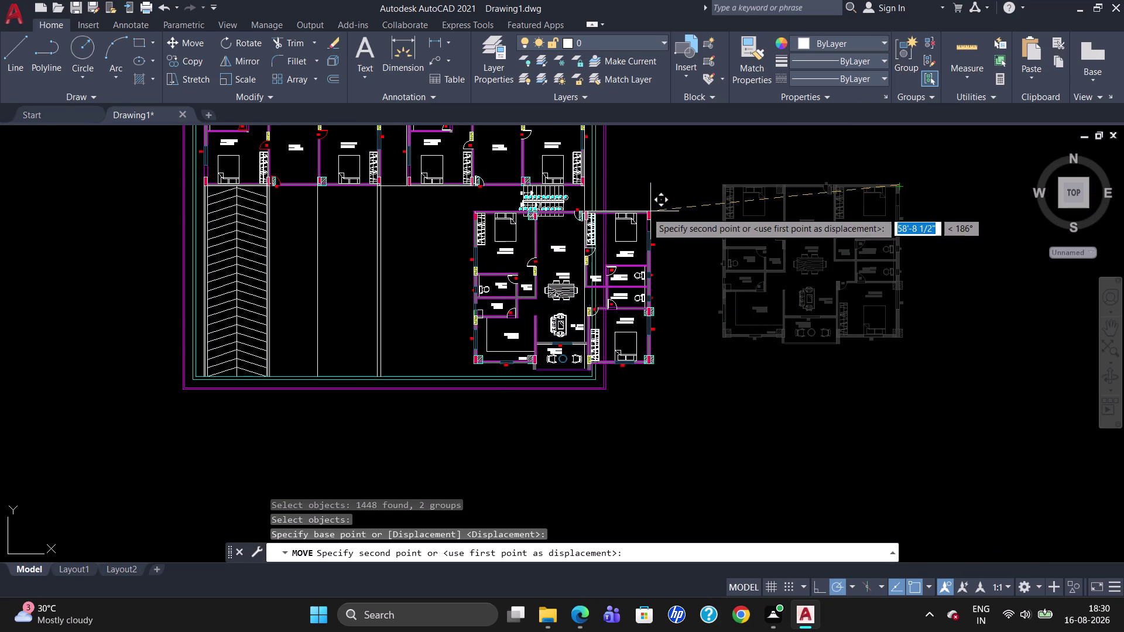
scroll(up, 3)
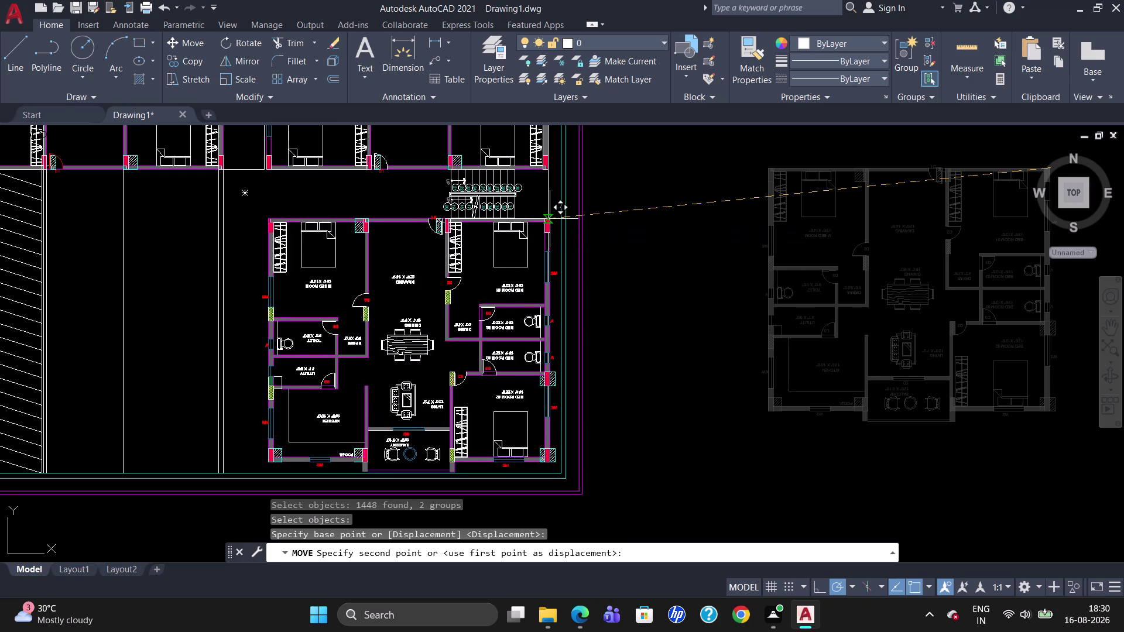
click(550, 219)
key(Escape)
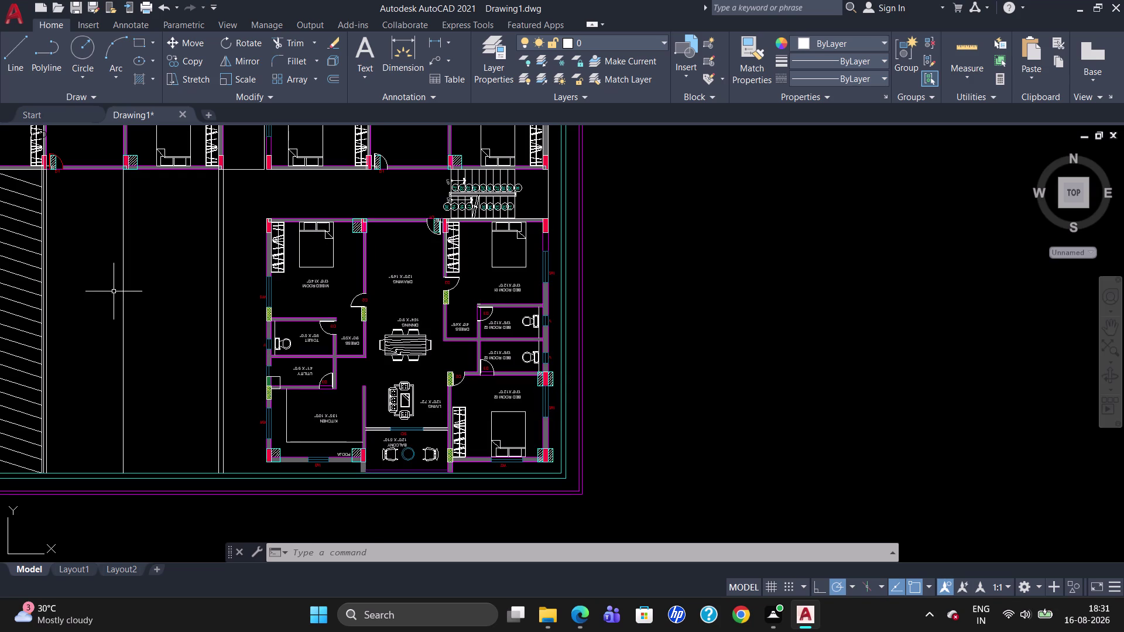
Draw a line from the unit's lower-left corner to near the site's left edge.
scroll(down, 3)
scroll(down, 3)
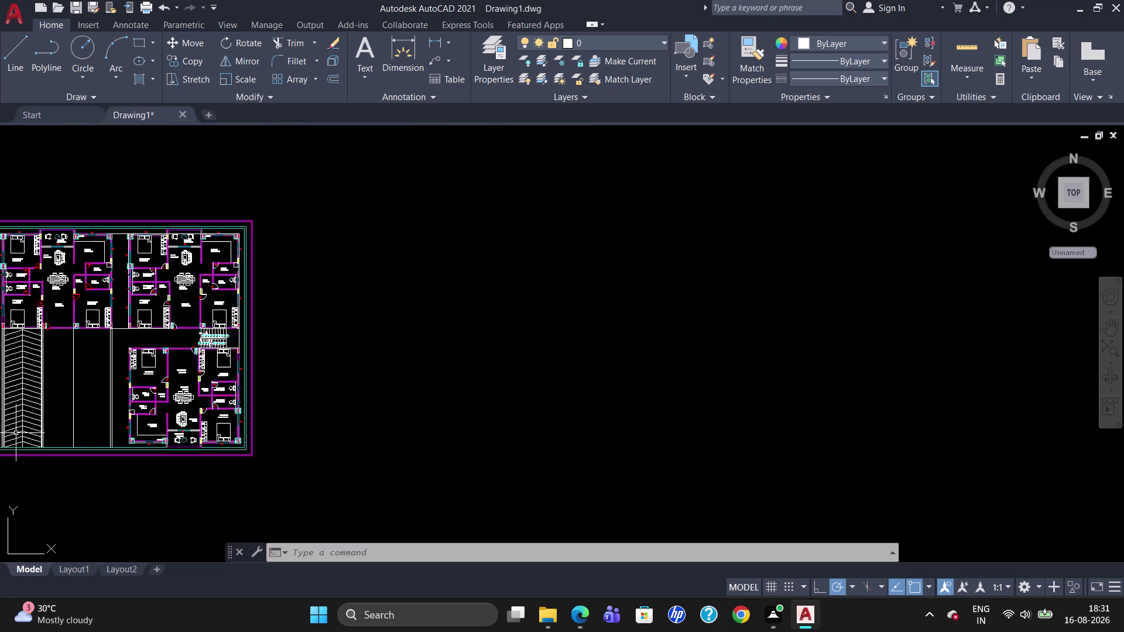
scroll(down, 3)
scroll(up, 3)
scroll(down, 3)
scroll(up, 3)
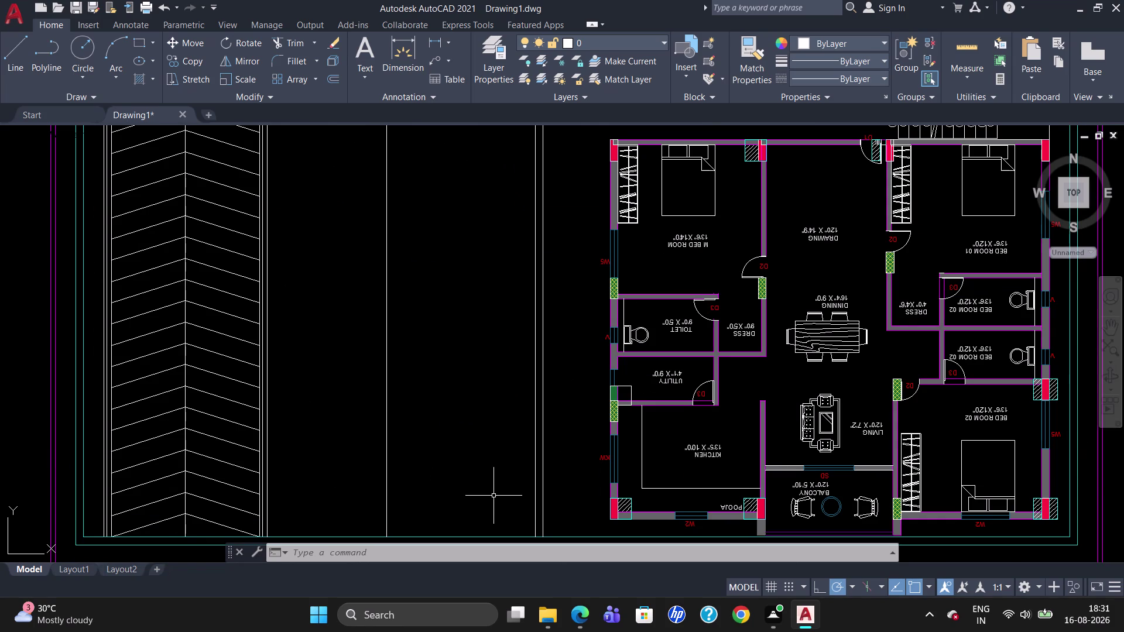
key(l)
key(Return)
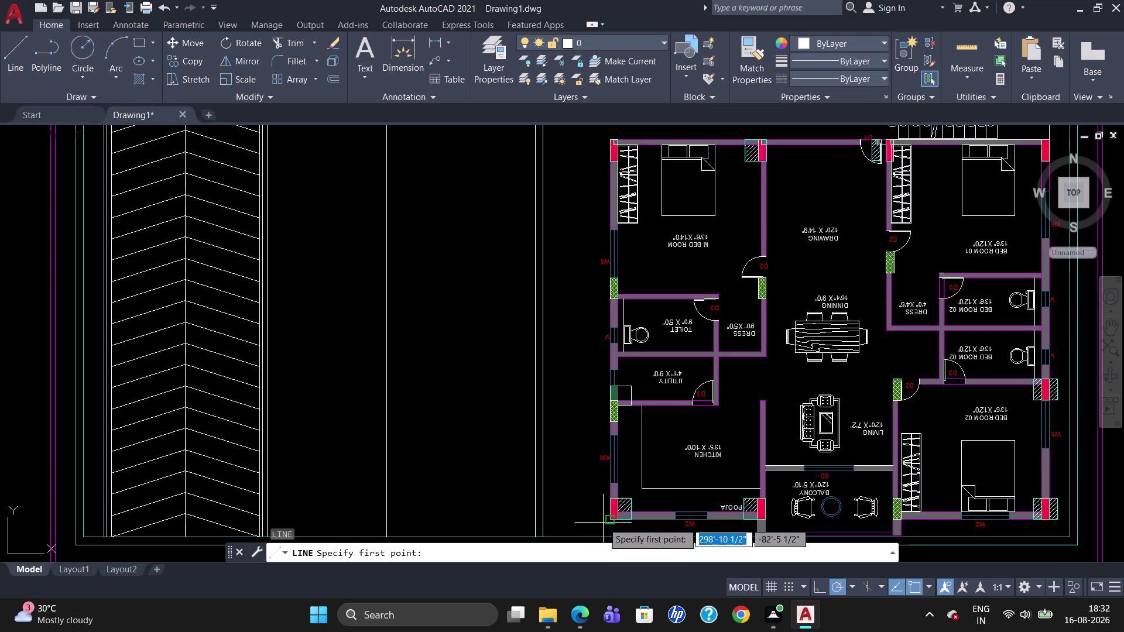
click(605, 520)
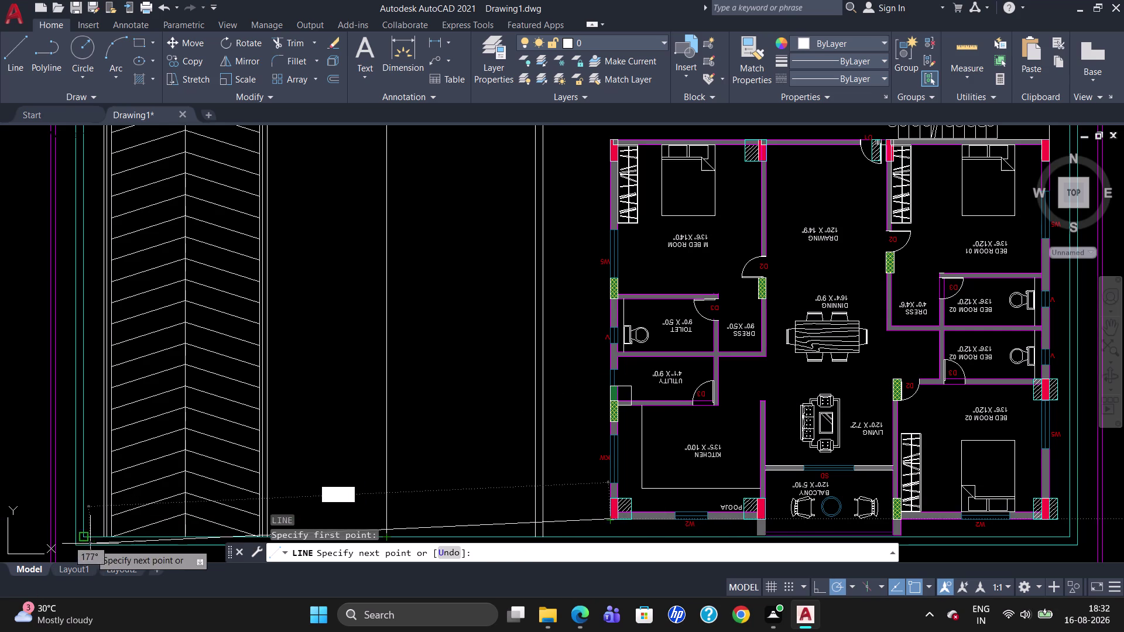
scroll(up, 3)
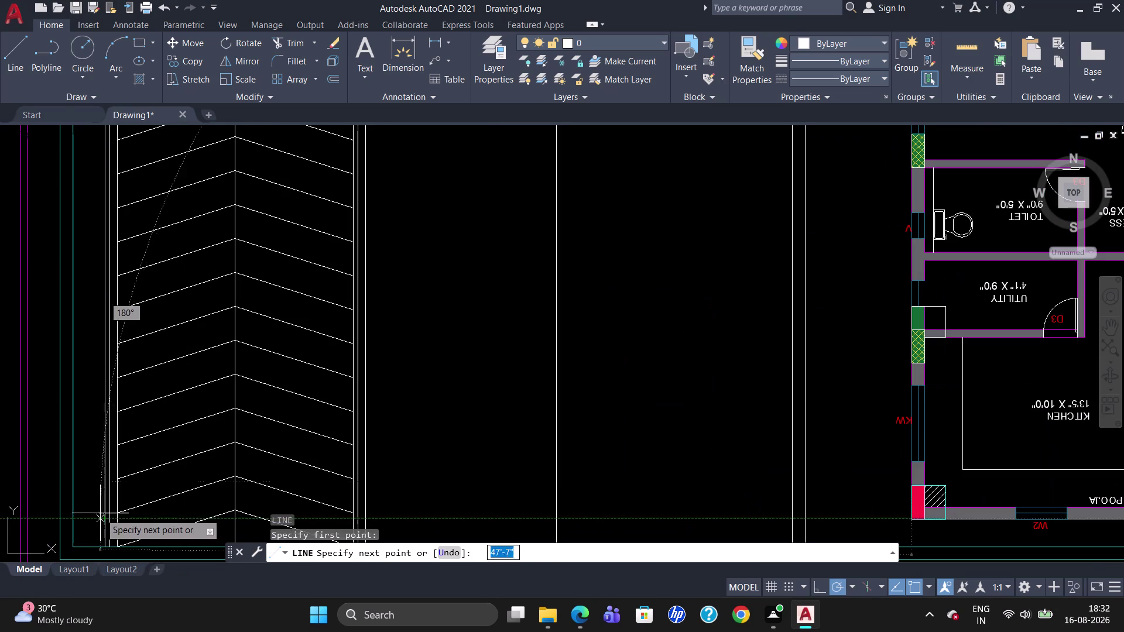
click(99, 514)
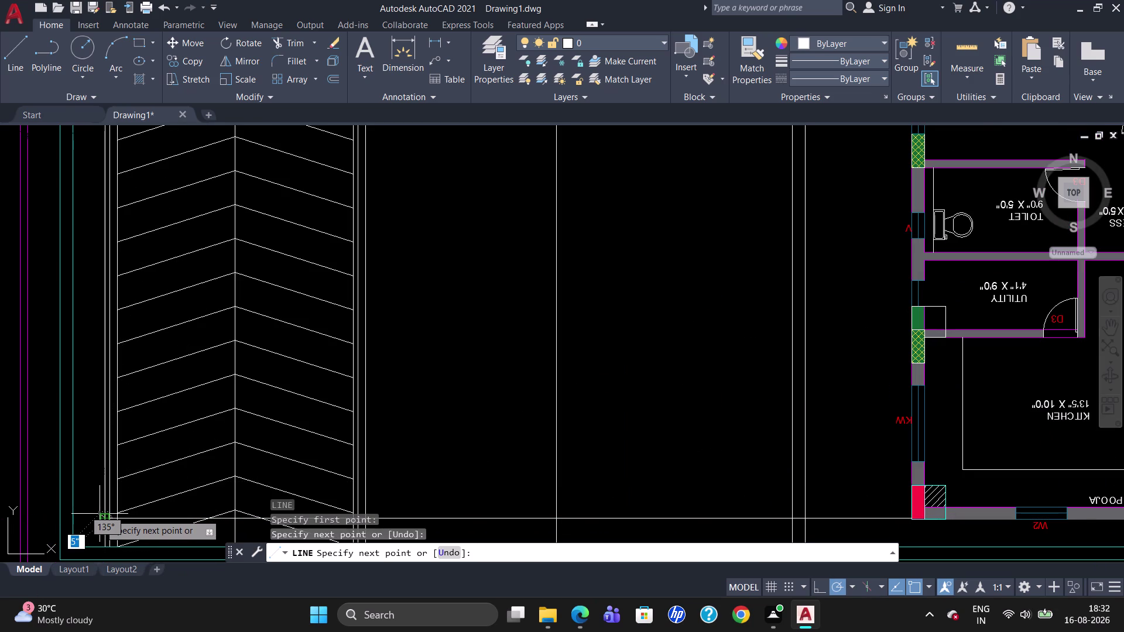
key(Escape)
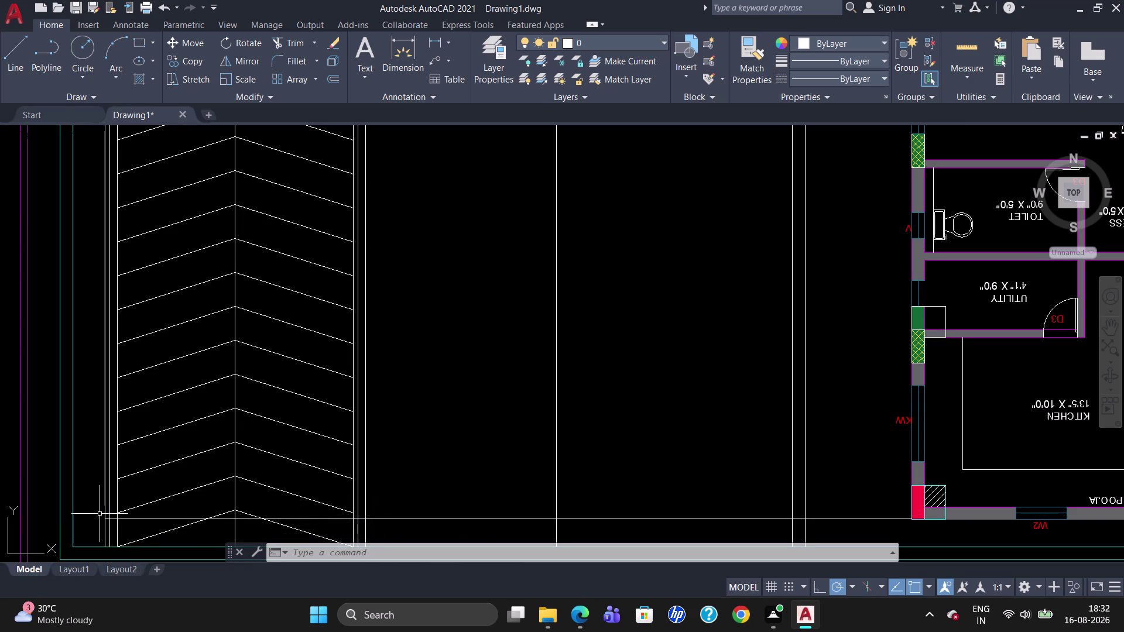
Start TRIM with all objects as cutting edges, then cancel it.
scroll(down, 3)
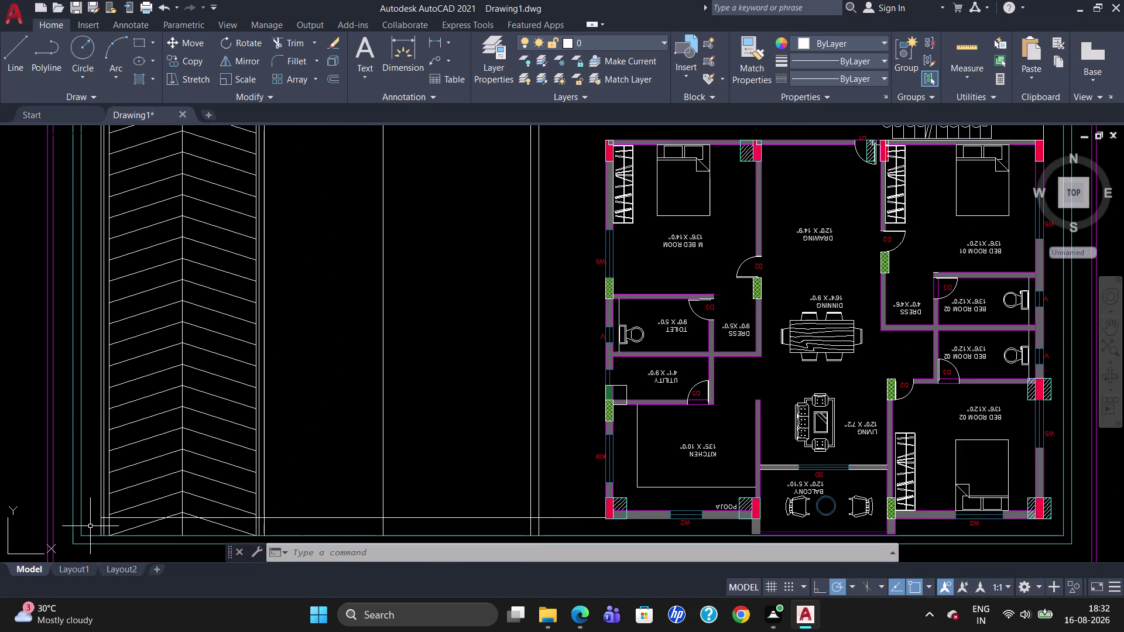
scroll(up, 3)
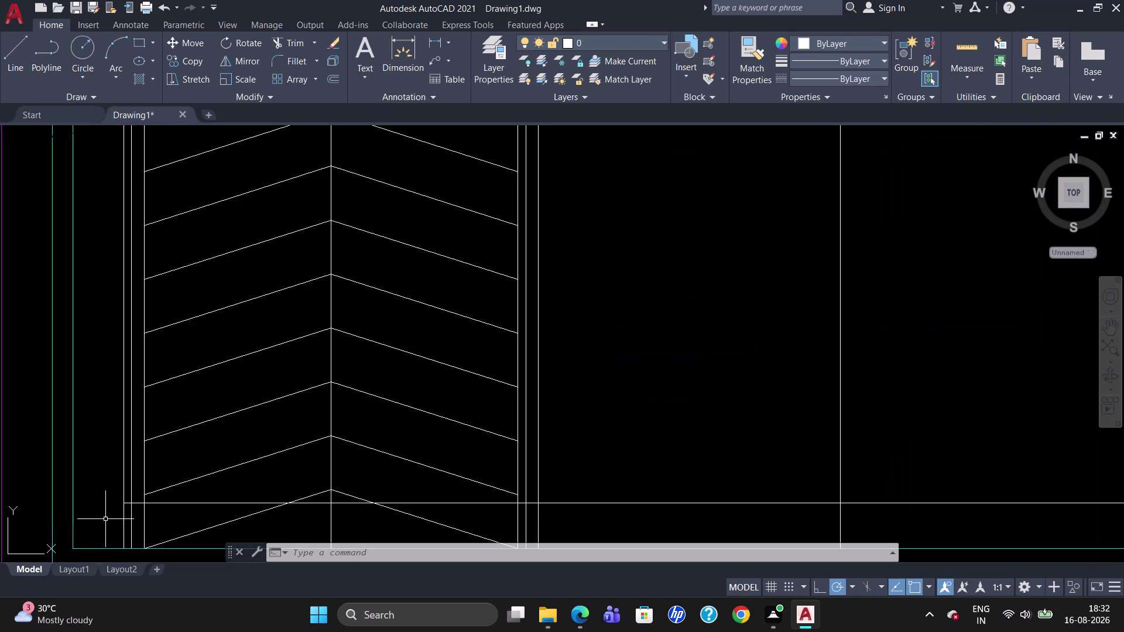
text(TR)
key(Return)
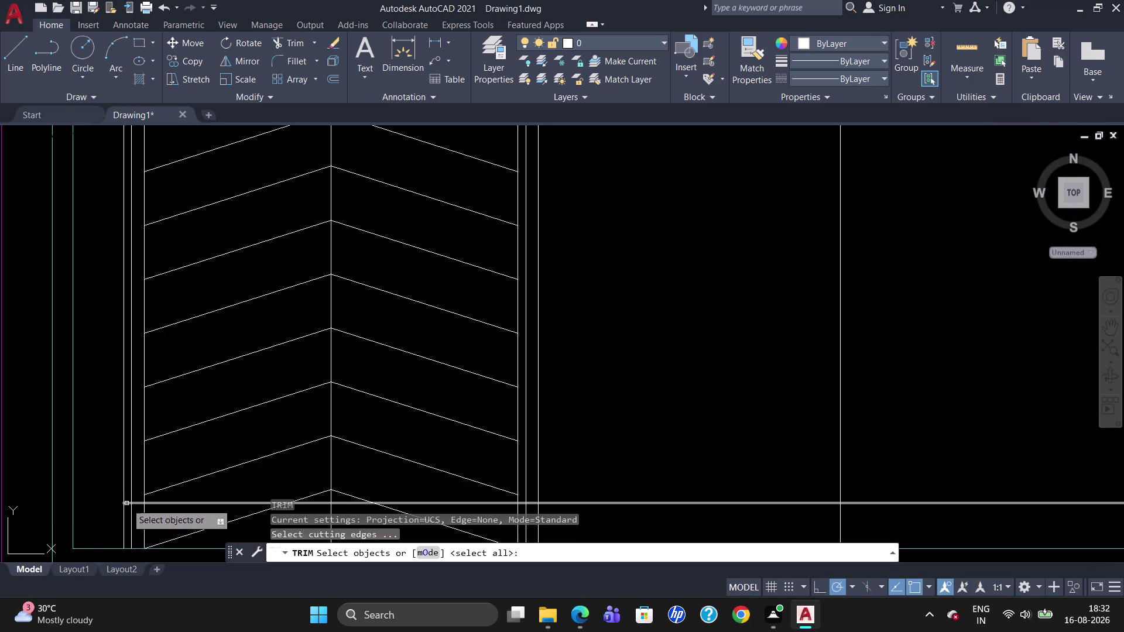
key(Return)
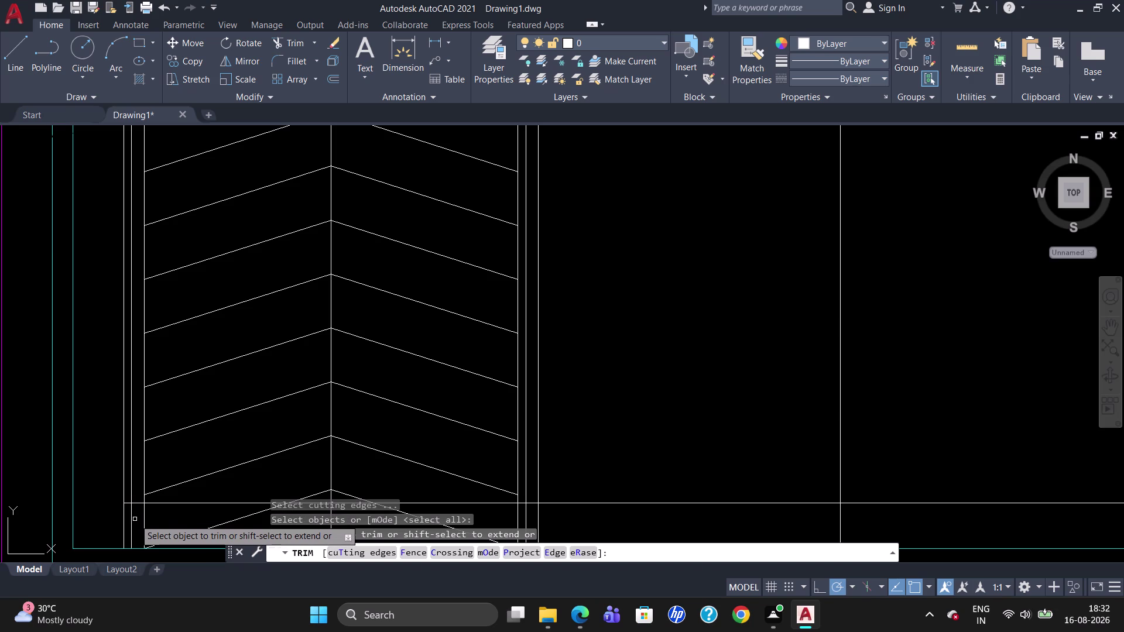
key(Escape)
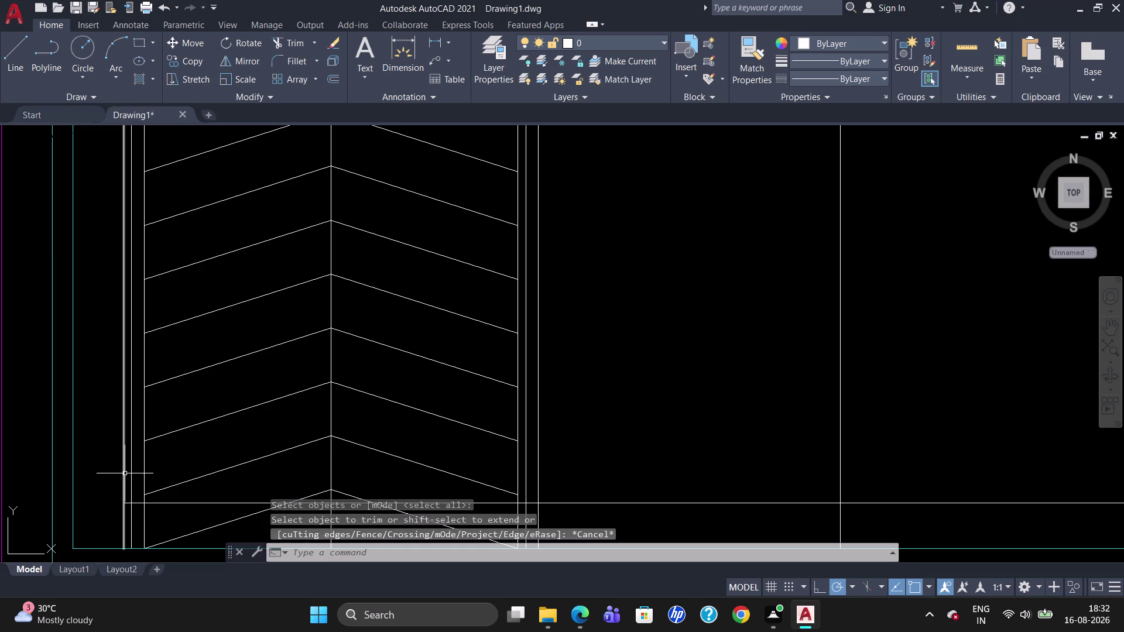
Select the left vertical driveway guide line.
scroll(down, 3)
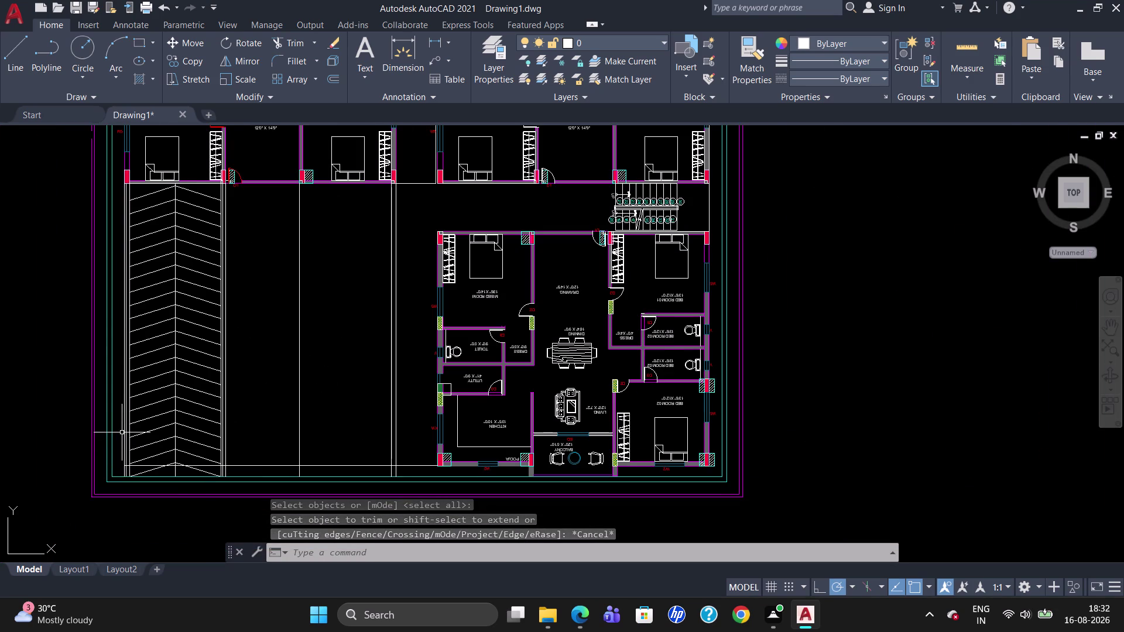
scroll(up, 3)
scroll(up, 3)
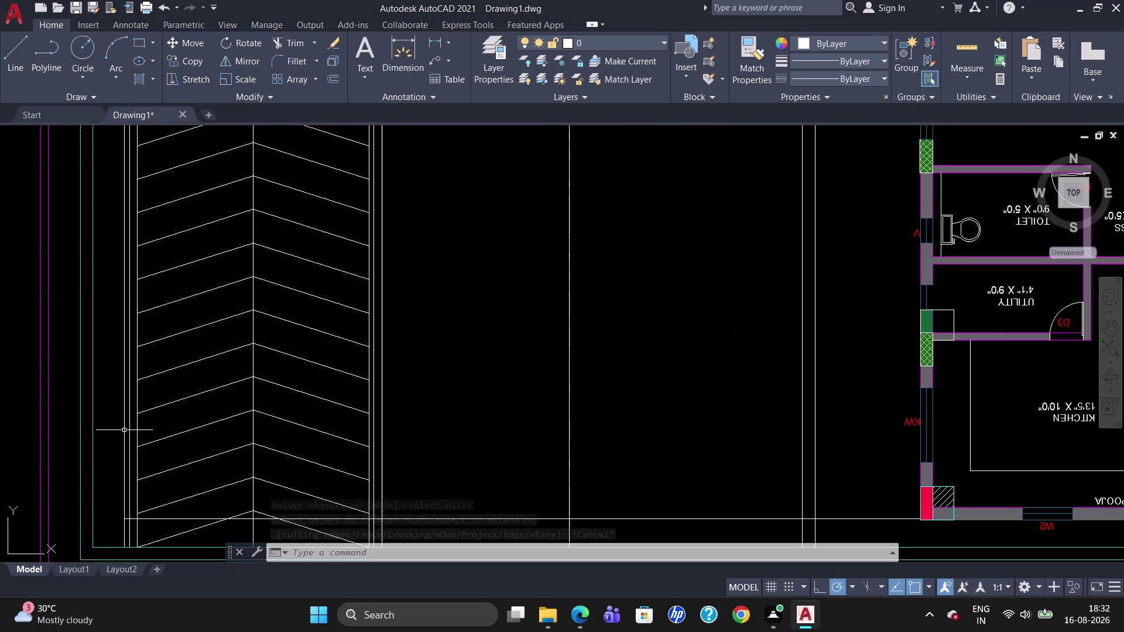
click(124, 430)
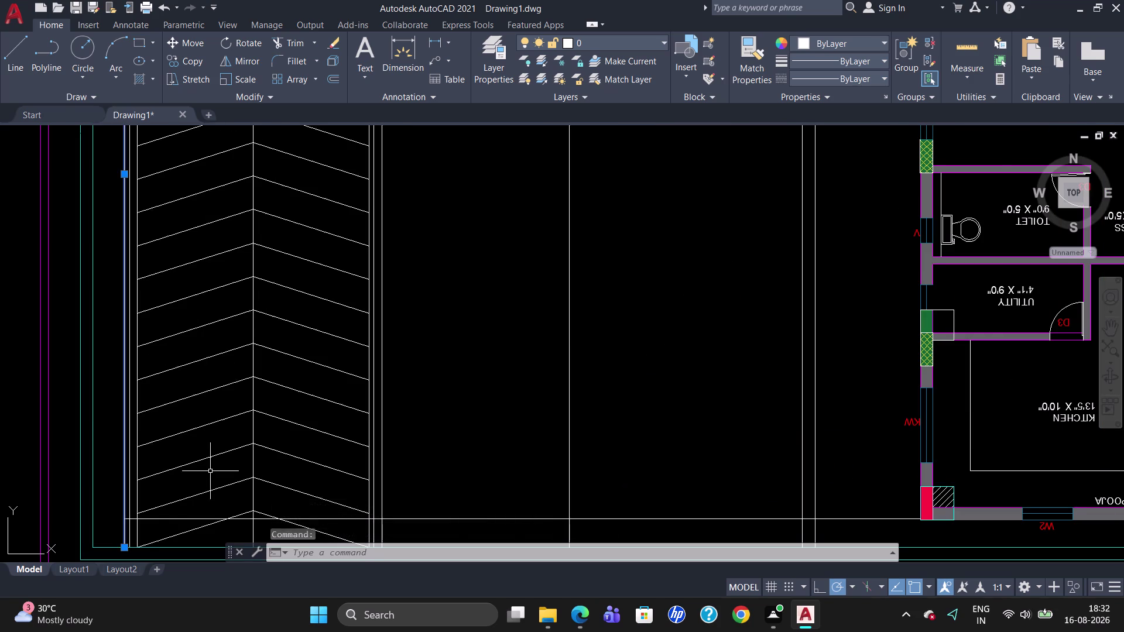
Add the bottom driveway line to the selection and set both lines to Cyan in Properties.
scroll(down, 3)
click(300, 492)
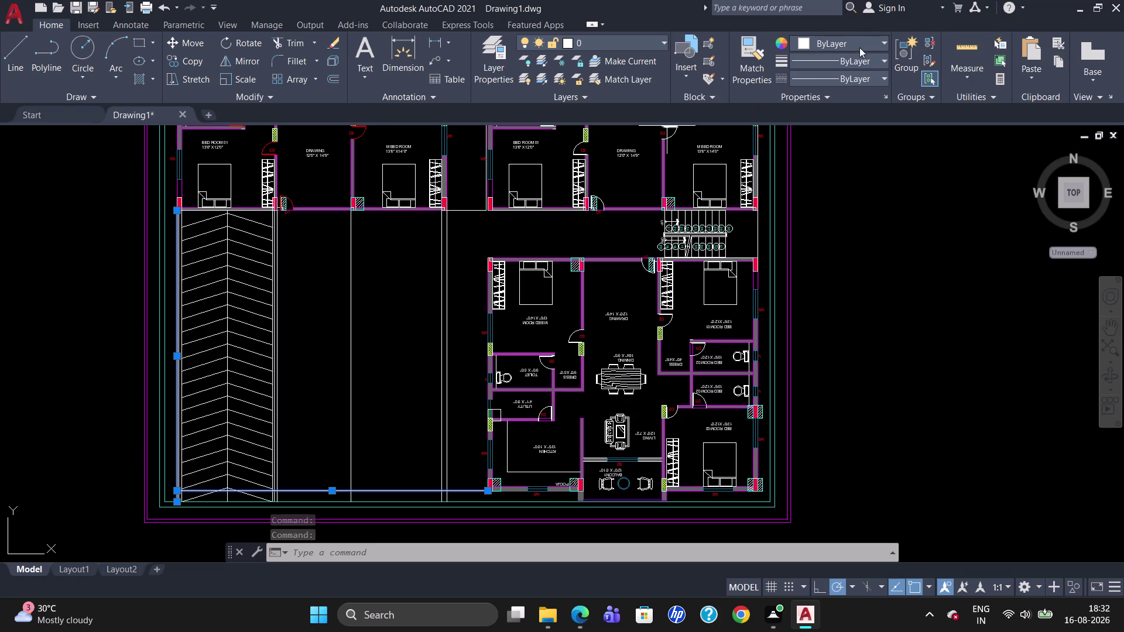
click(622, 41)
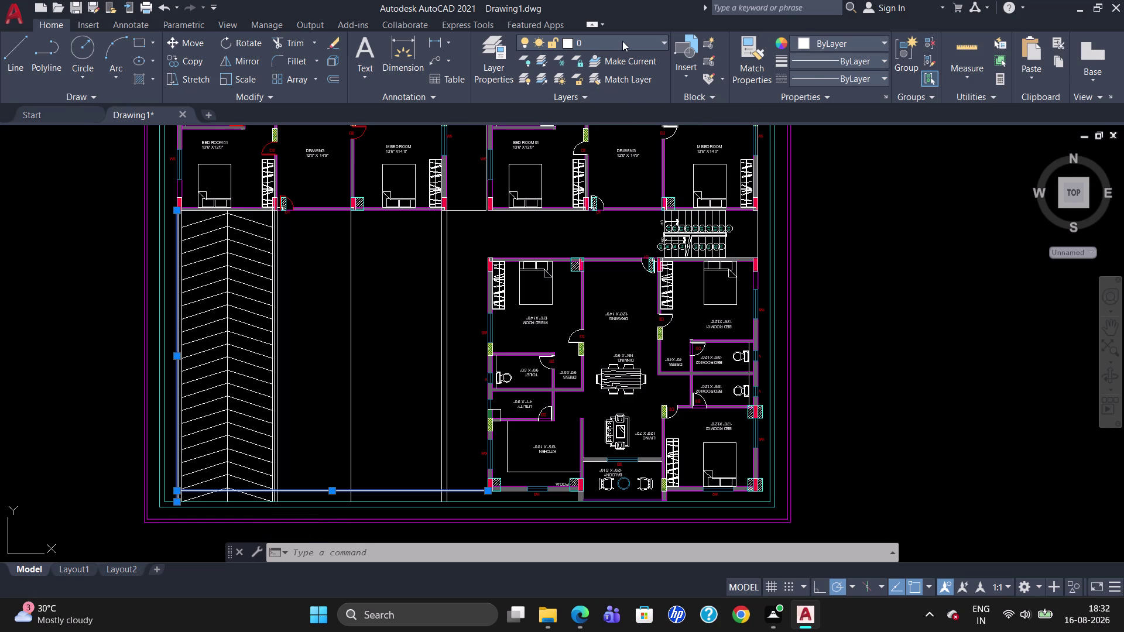
scroll(down, 3)
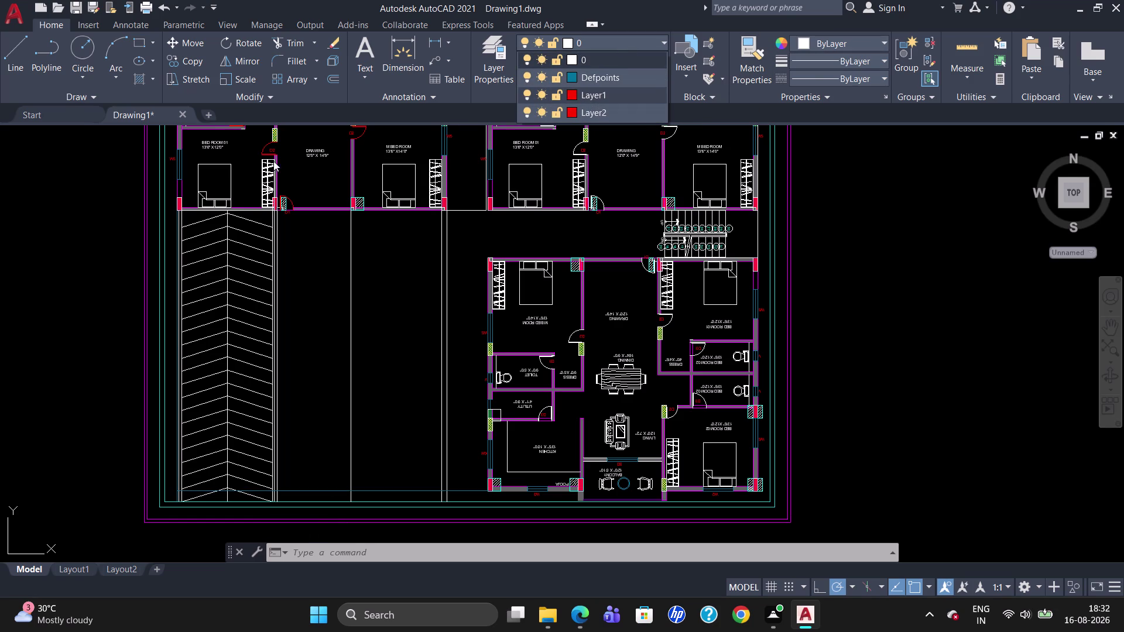
right_click(319, 364)
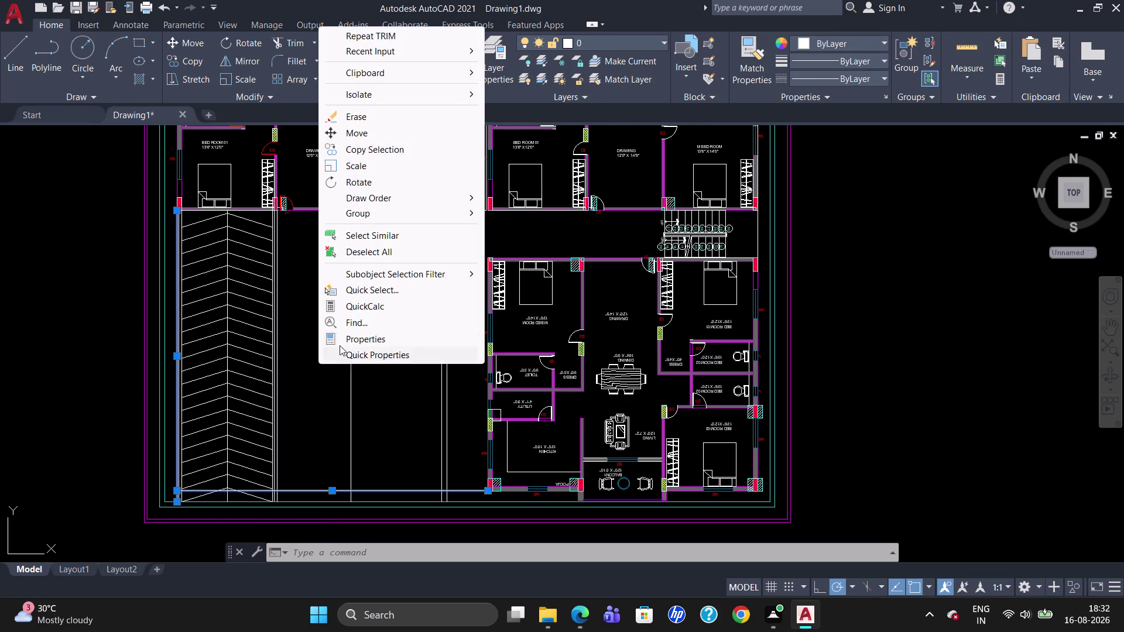
click(346, 336)
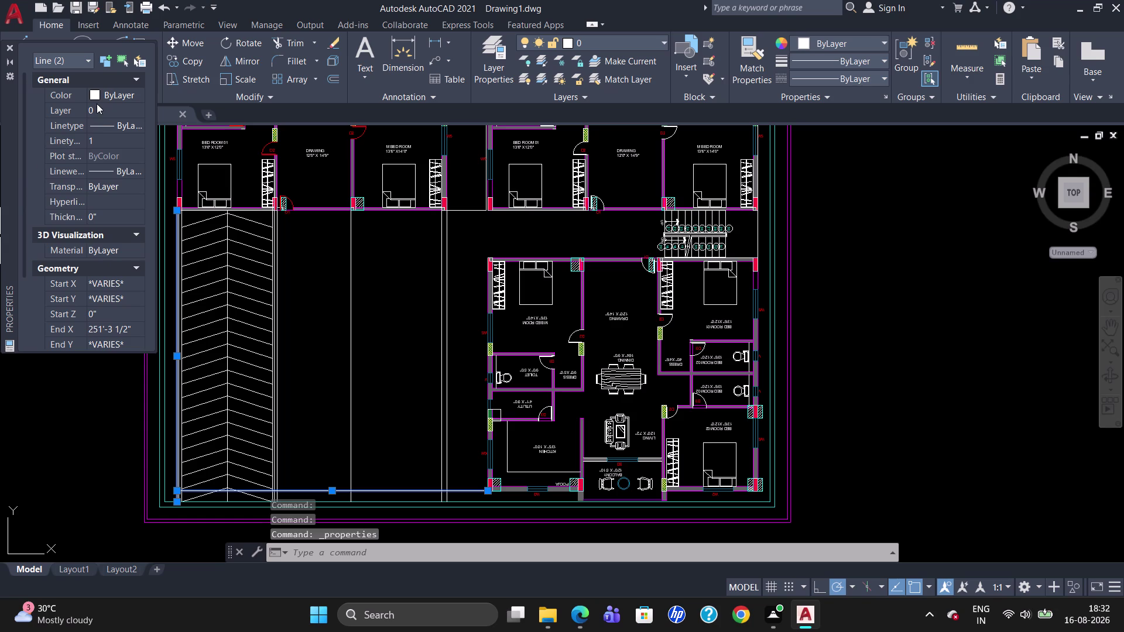
click(93, 94)
click(93, 98)
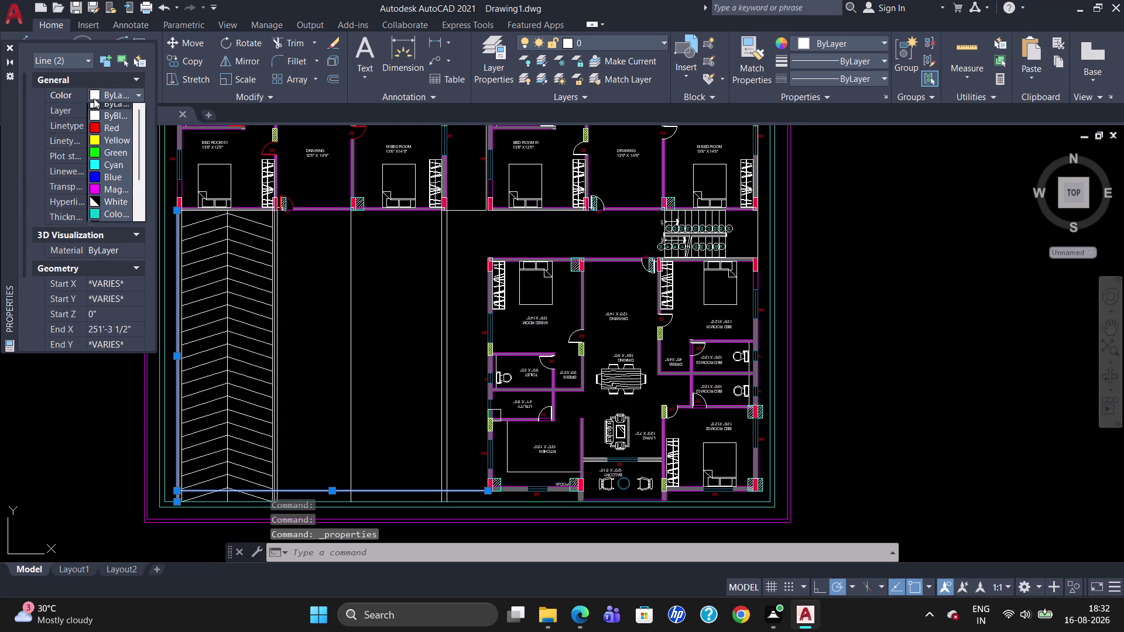
click(97, 170)
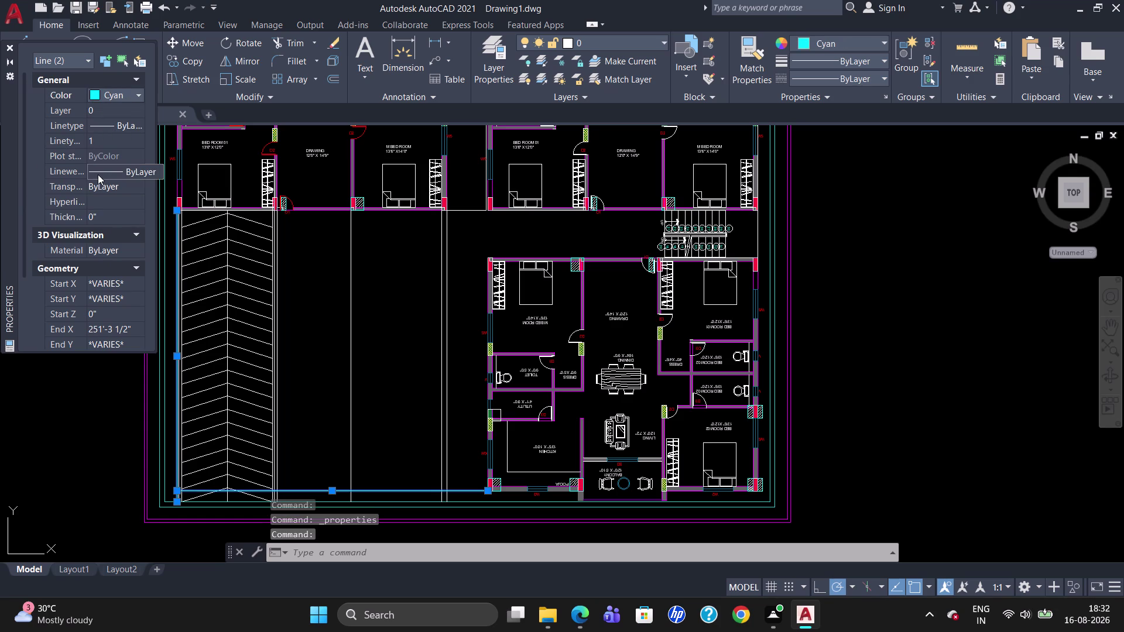
key(Escape)
key(Escape)
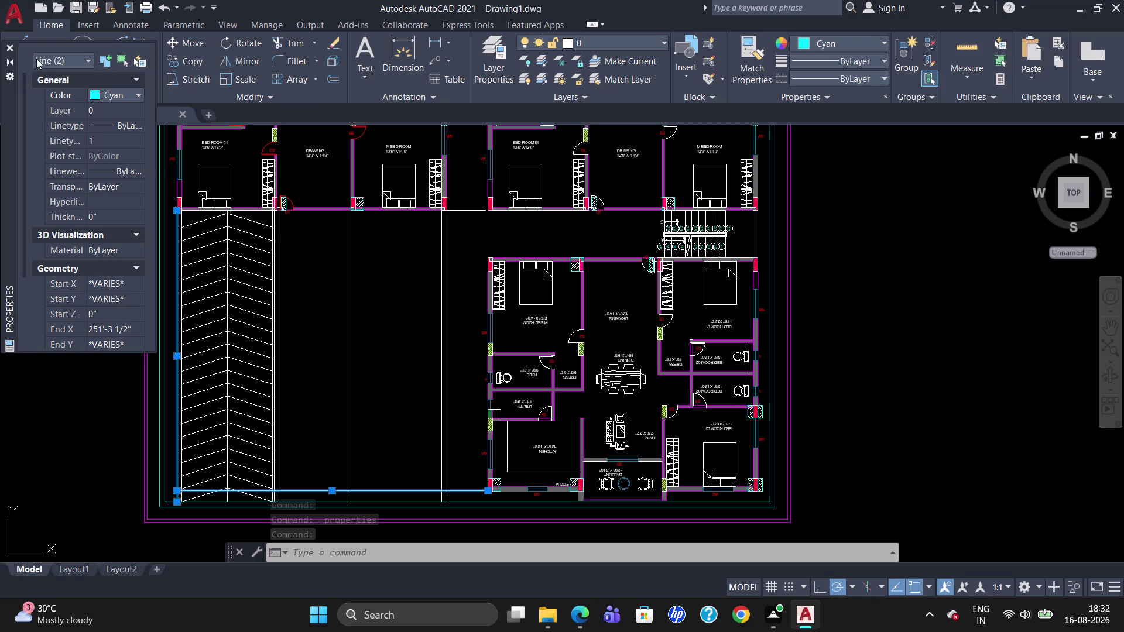
click(9, 45)
scroll(up, 3)
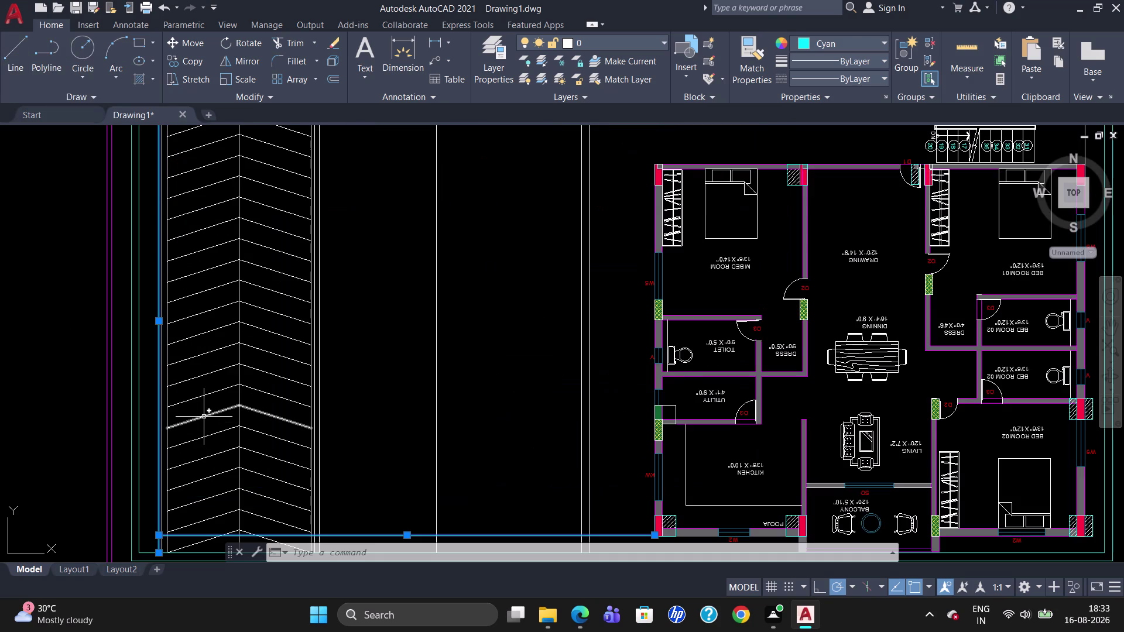
Trim the small line end at the driveway's lower-left corner with TR.
key(Escape)
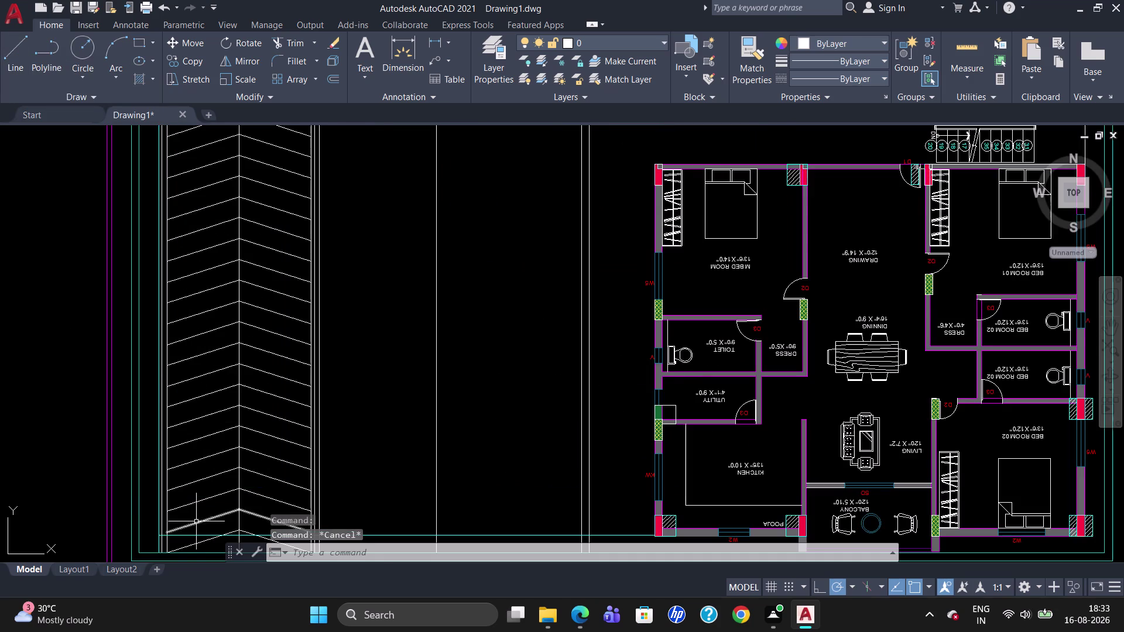
scroll(up, 3)
scroll(down, 3)
scroll(up, 3)
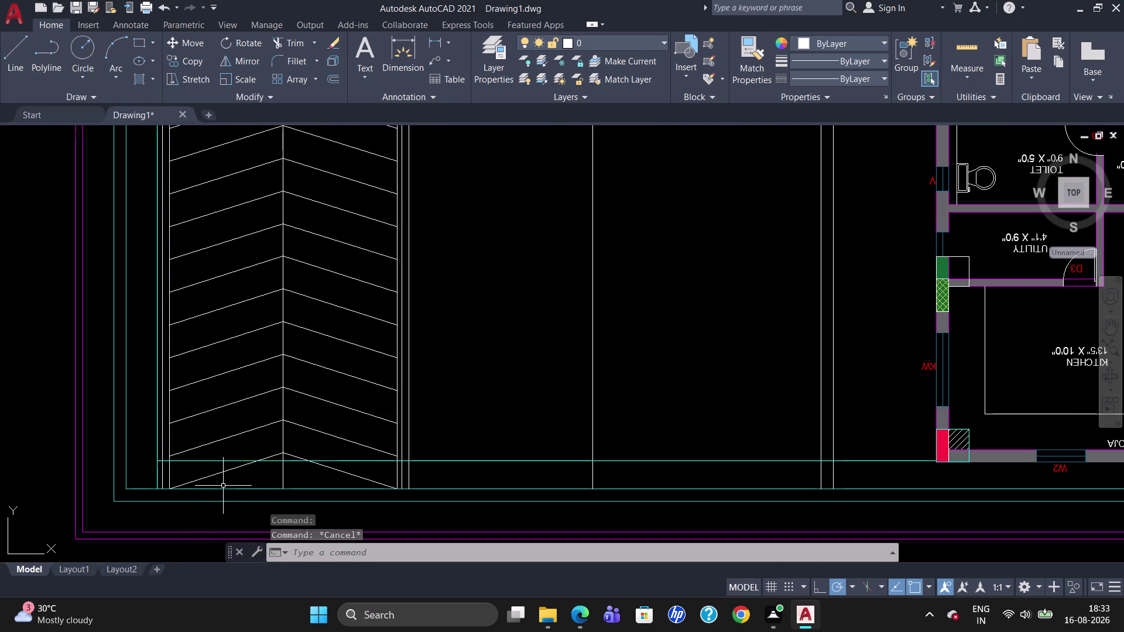
text(TR)
key(Return)
key(Return)
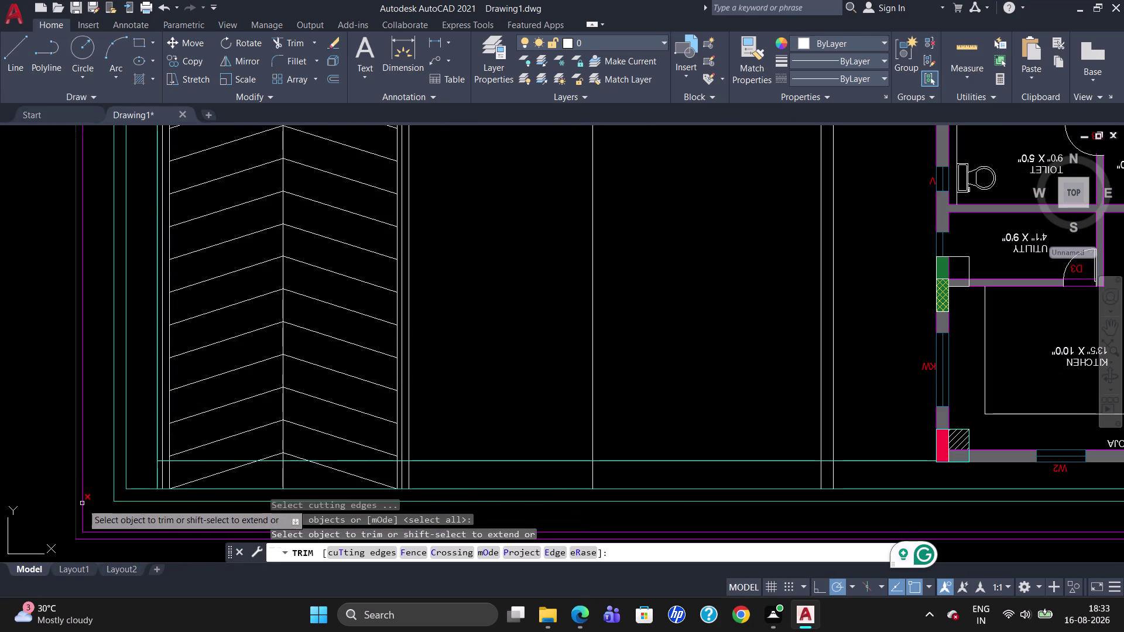
click(156, 478)
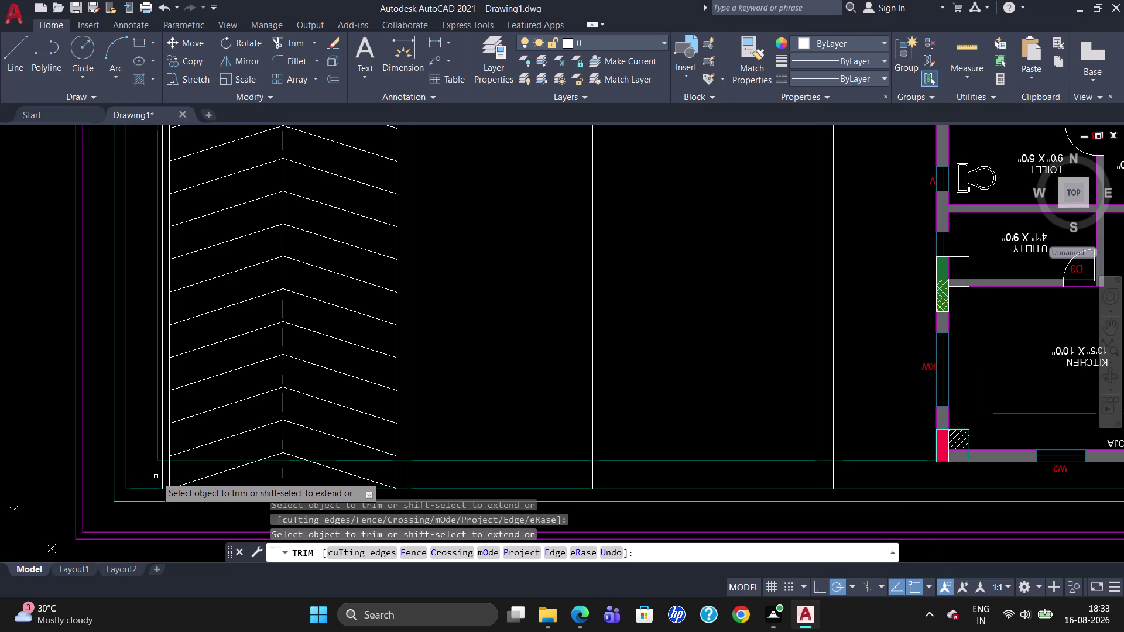
key(Escape)
Adjust the view and start a new LINE command.
scroll(down, 3)
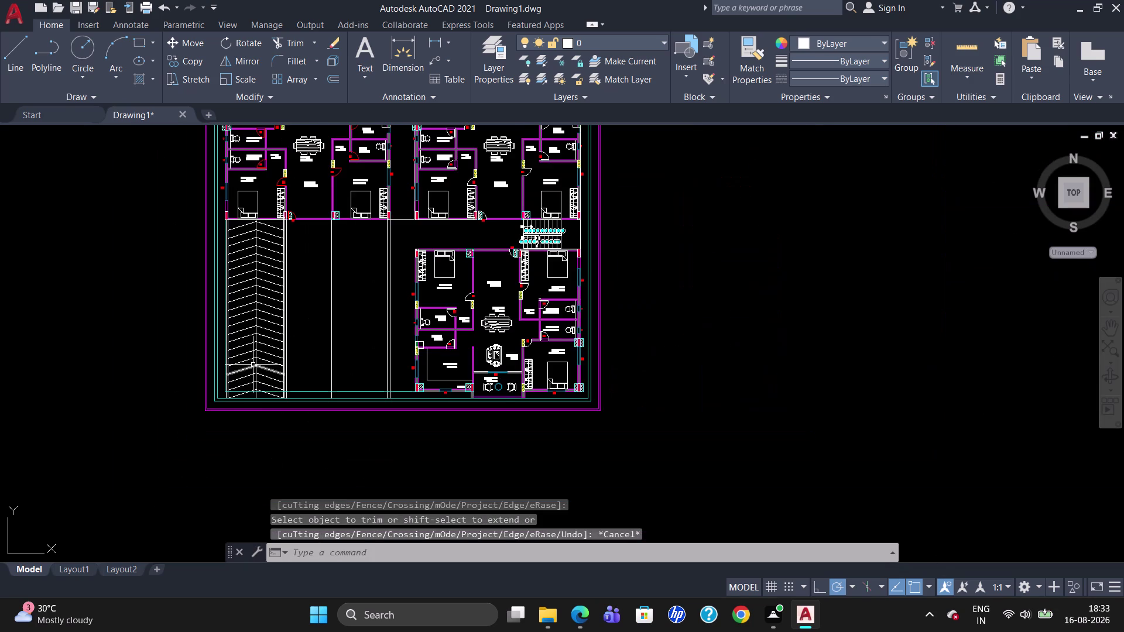
scroll(up, 3)
scroll(down, 3)
scroll(up, 3)
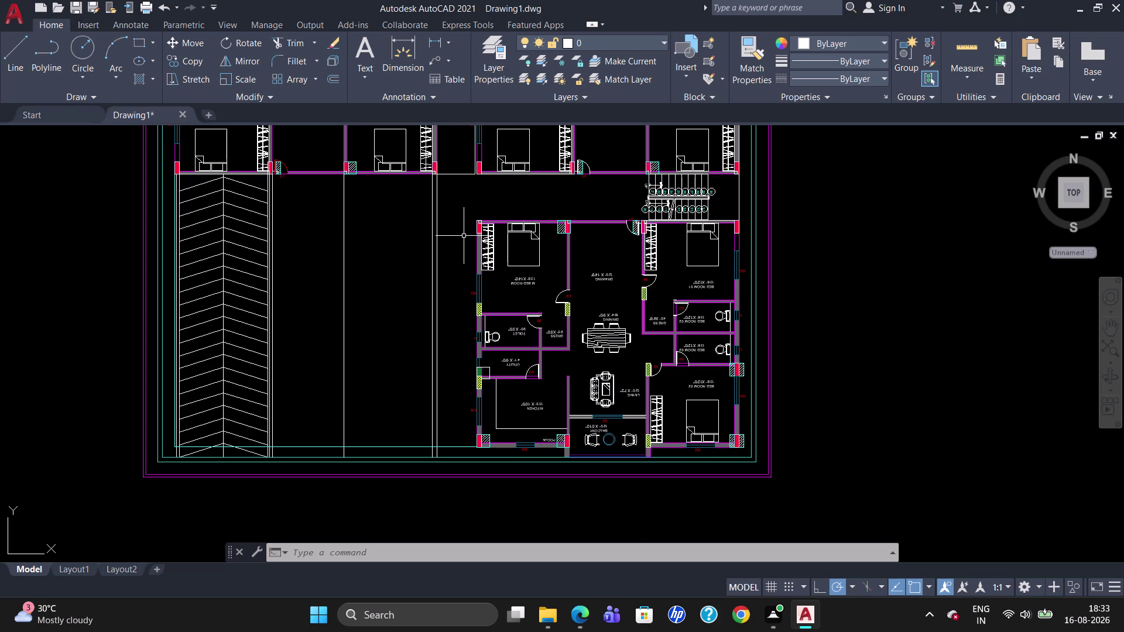
key(l)
key(Return)
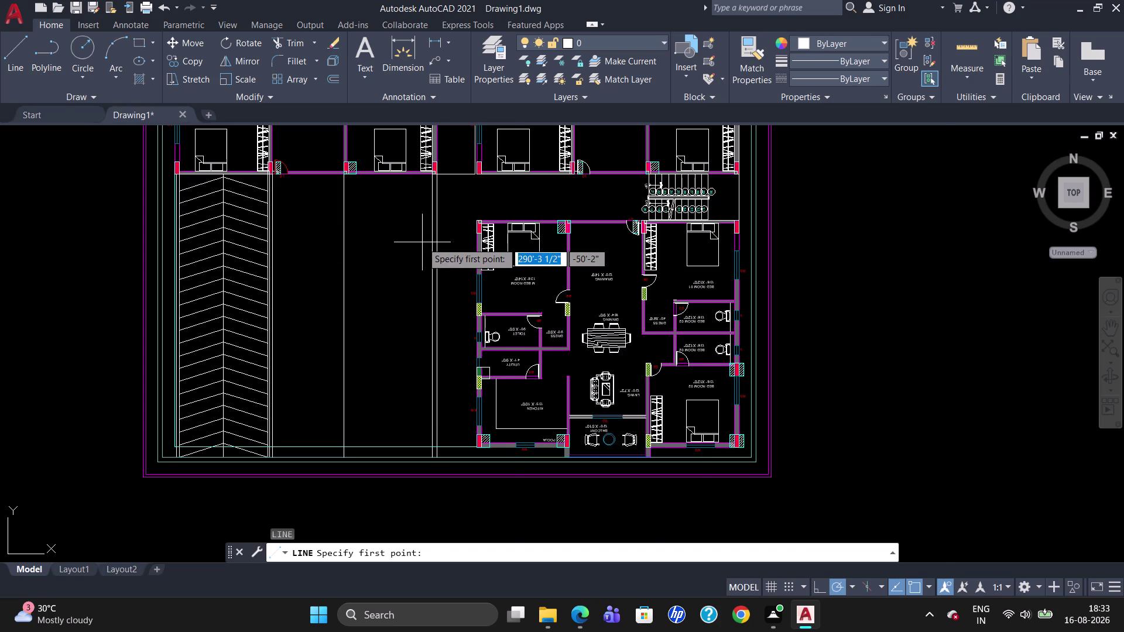
Draw two short lines from the unit's upper-left wall to the vertical guide line.
scroll(up, 3)
click(509, 207)
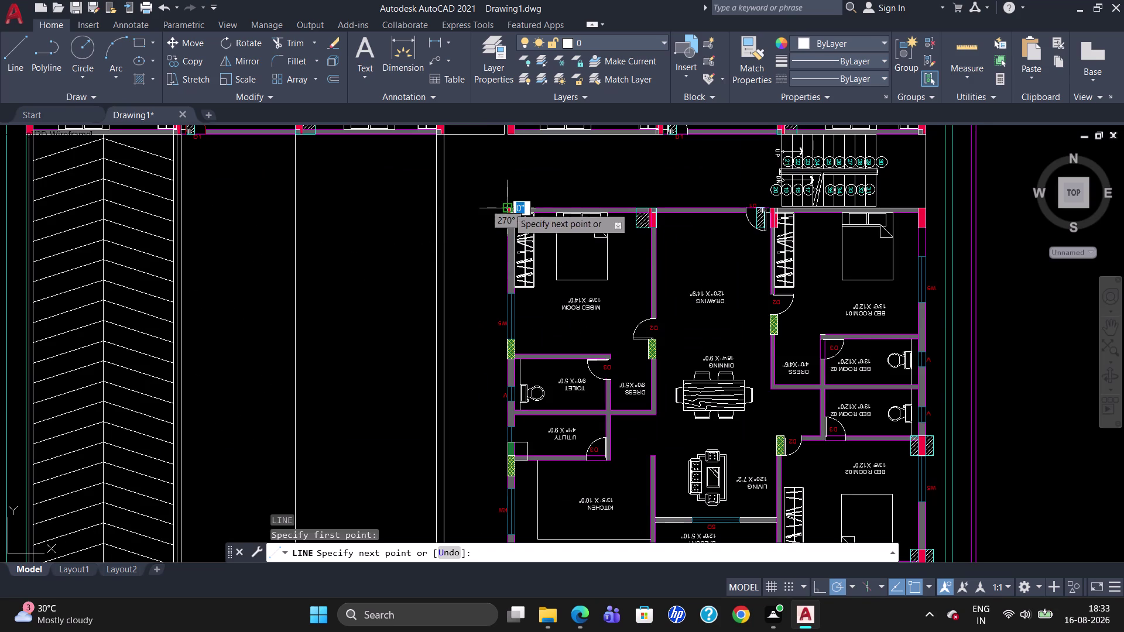
click(434, 207)
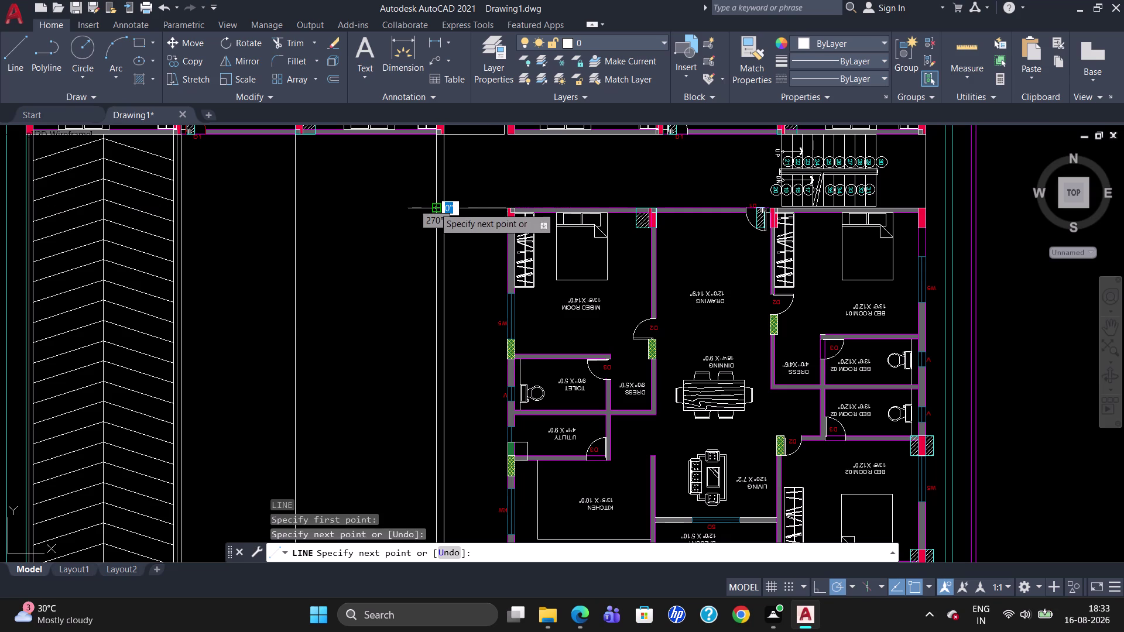
key(Escape)
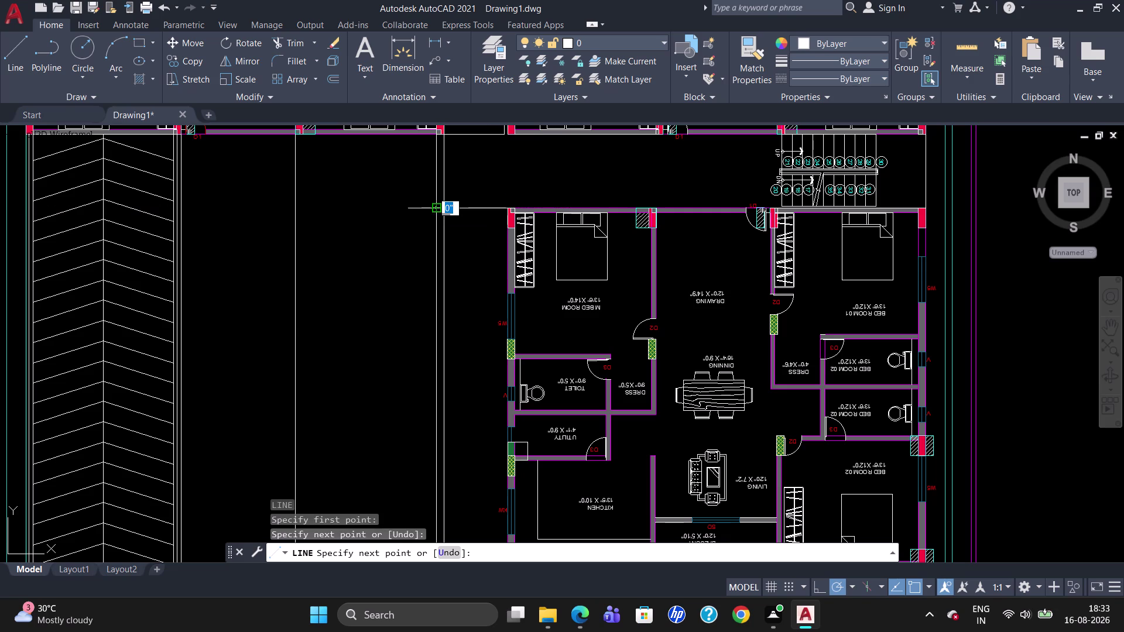
key(l)
key(Return)
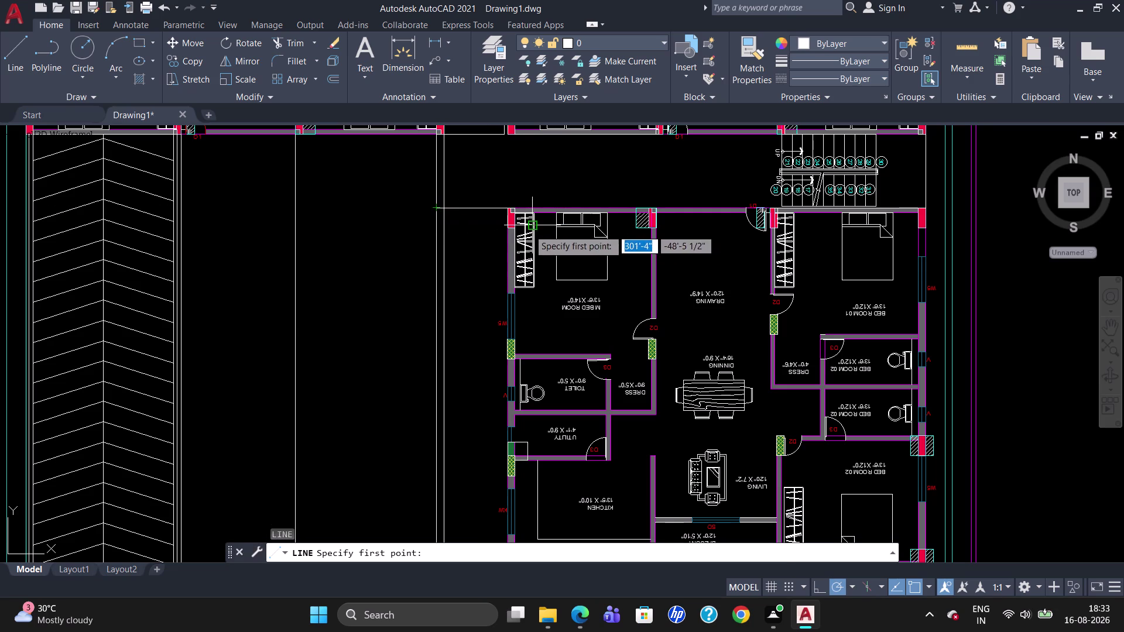
click(504, 230)
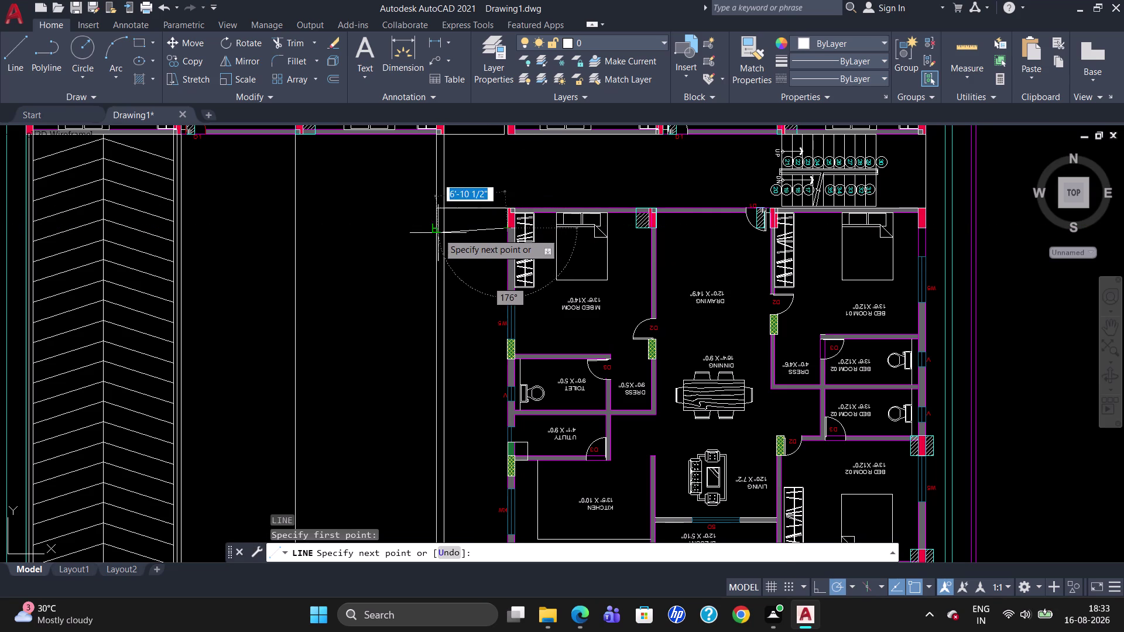
click(436, 233)
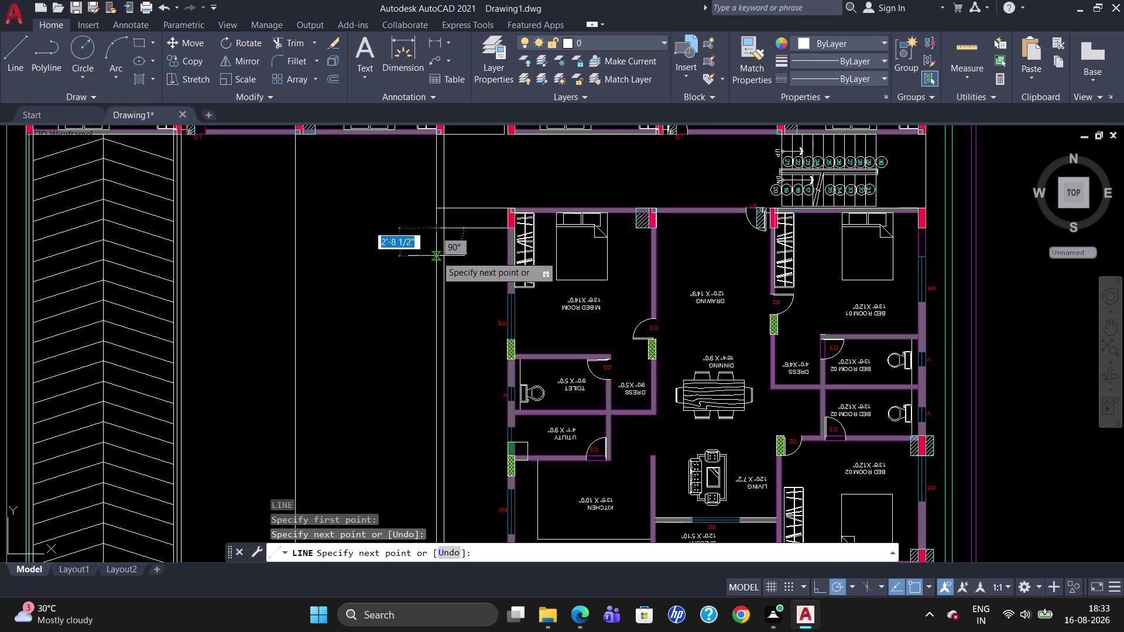
key(Escape)
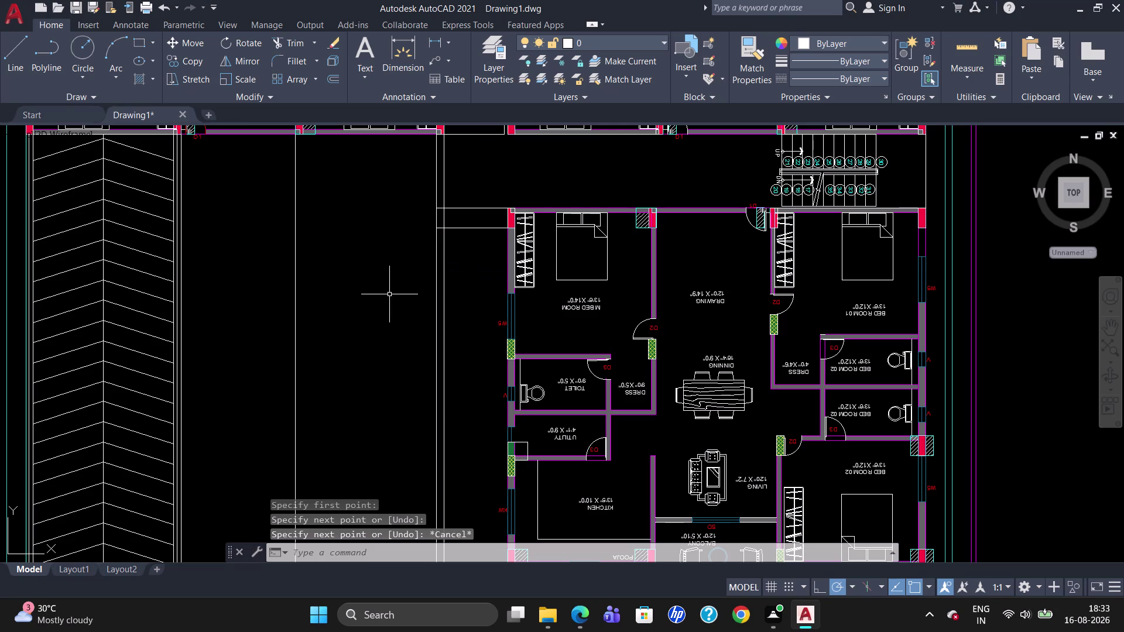
Trim the overhanging line ends using a crossing window, then stop trimming.
text(TR)
key(Return)
key(Return)
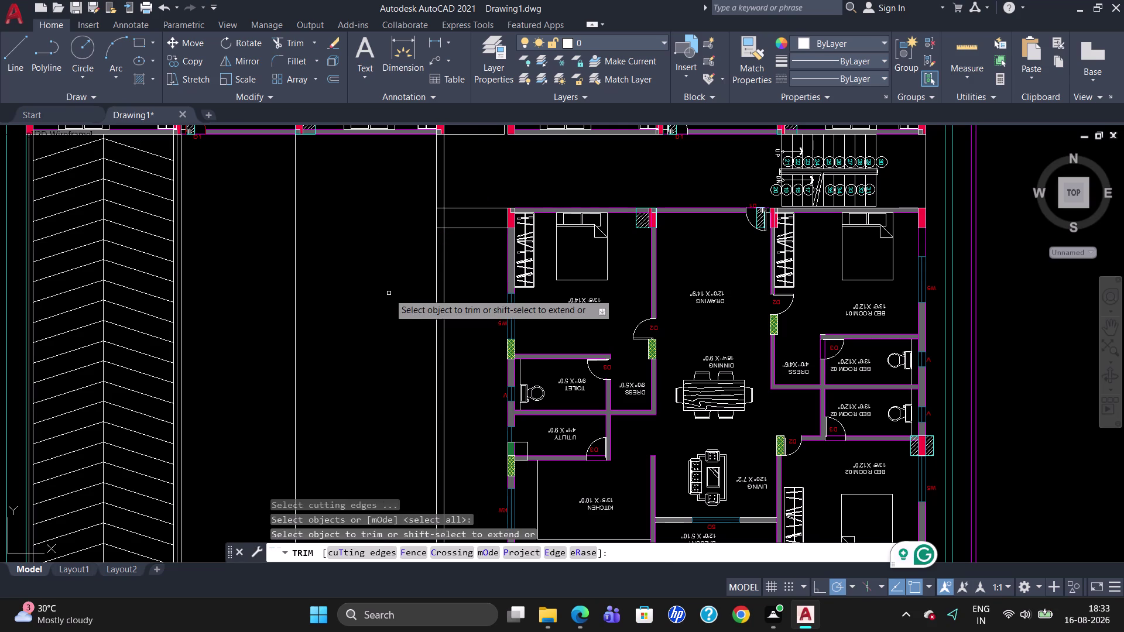
click(464, 229)
click(468, 205)
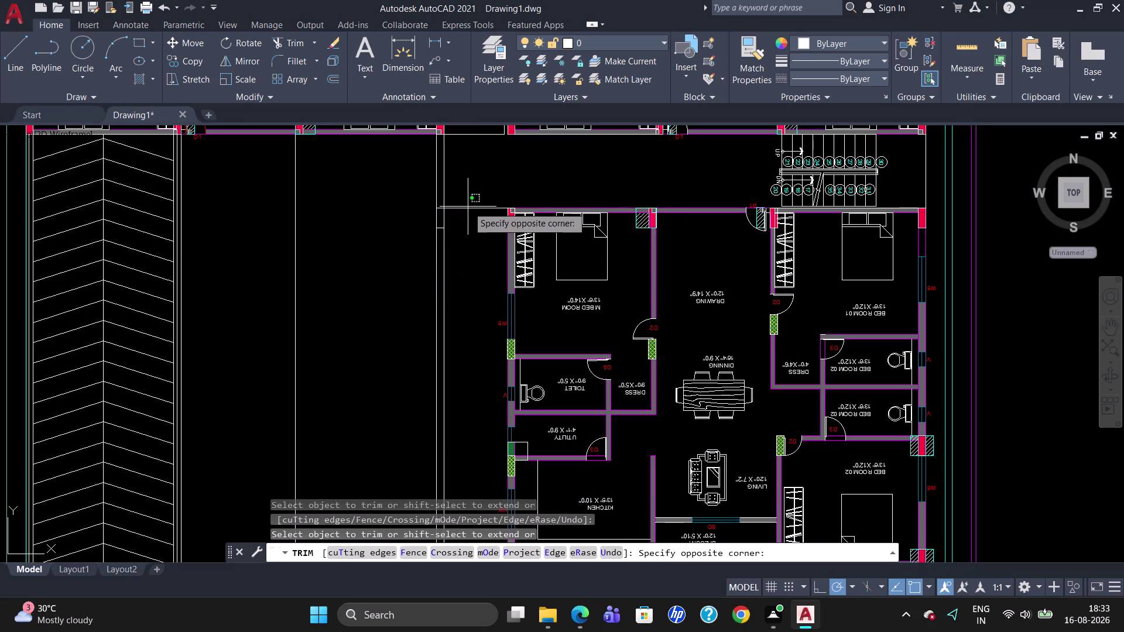
click(467, 207)
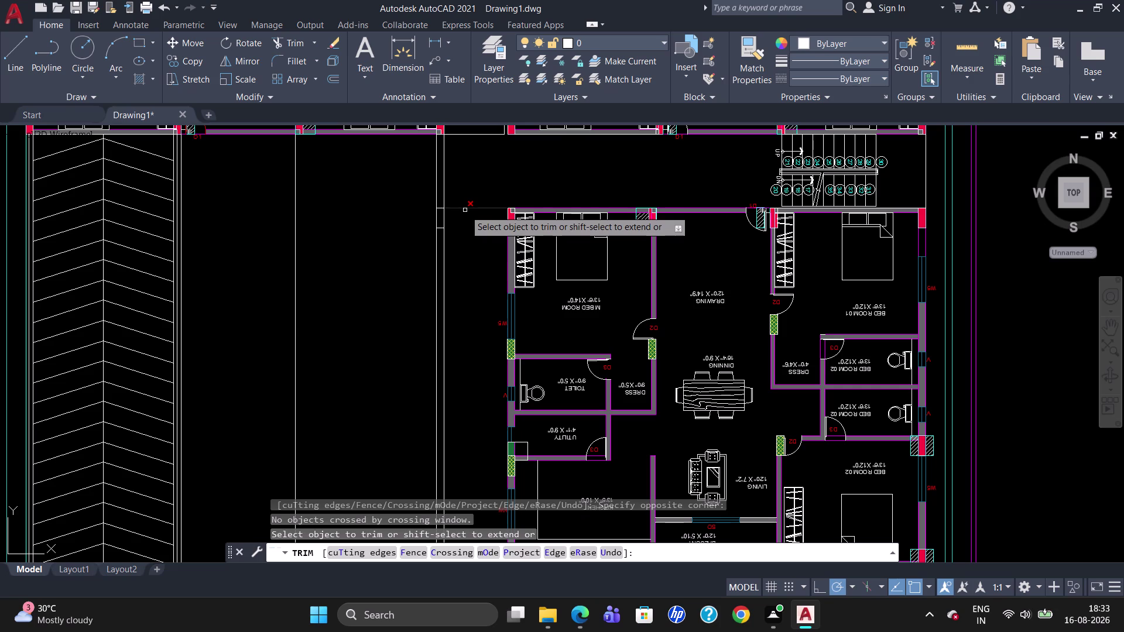
key(Escape)
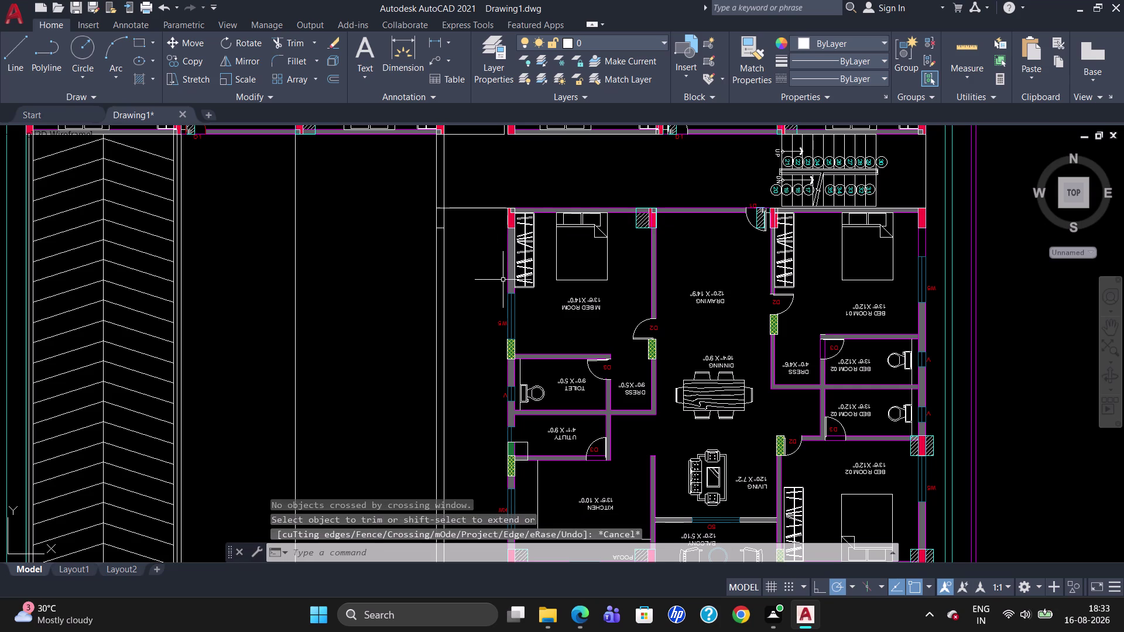
Trim the remaining line end near the top-left corner.
text(TR)
key(Return)
key(Return)
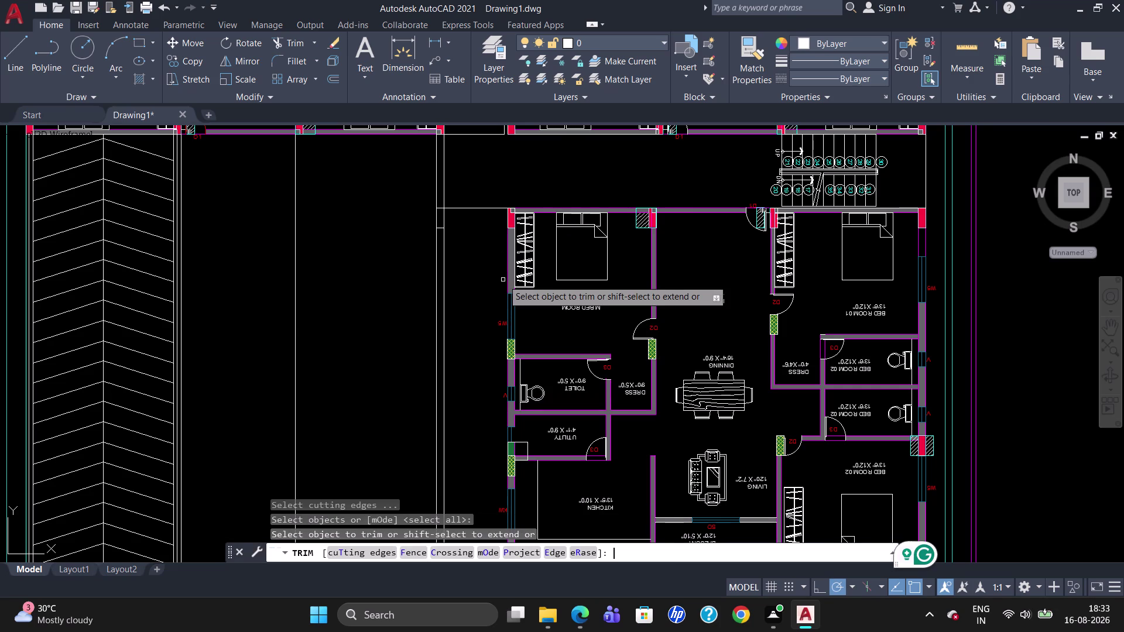
click(483, 210)
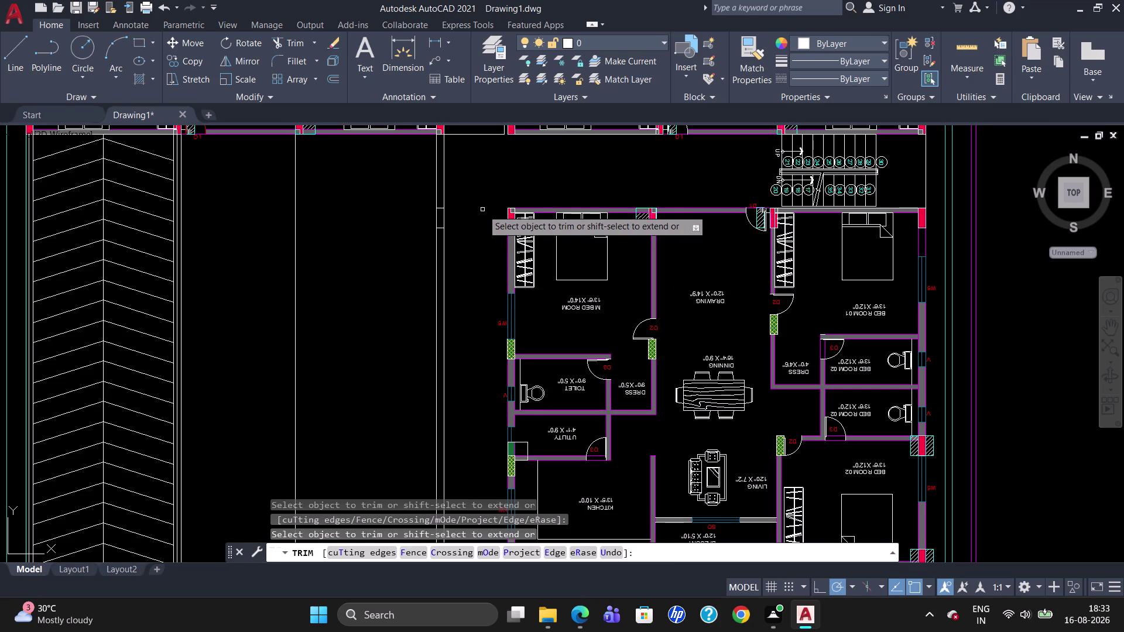
key(Escape)
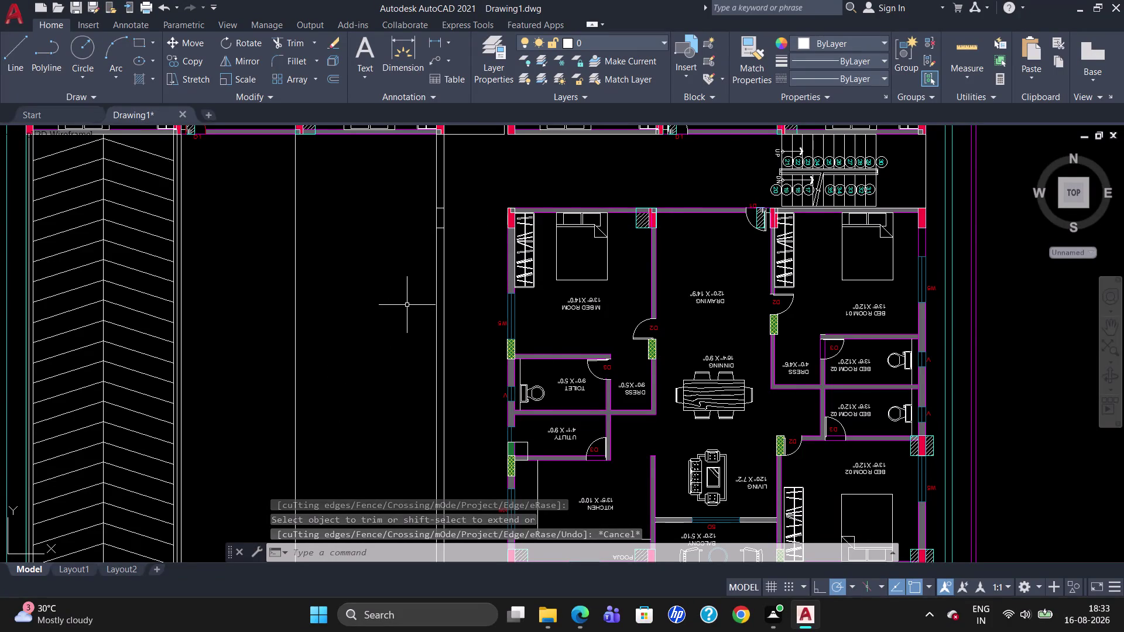
scroll(down, 3)
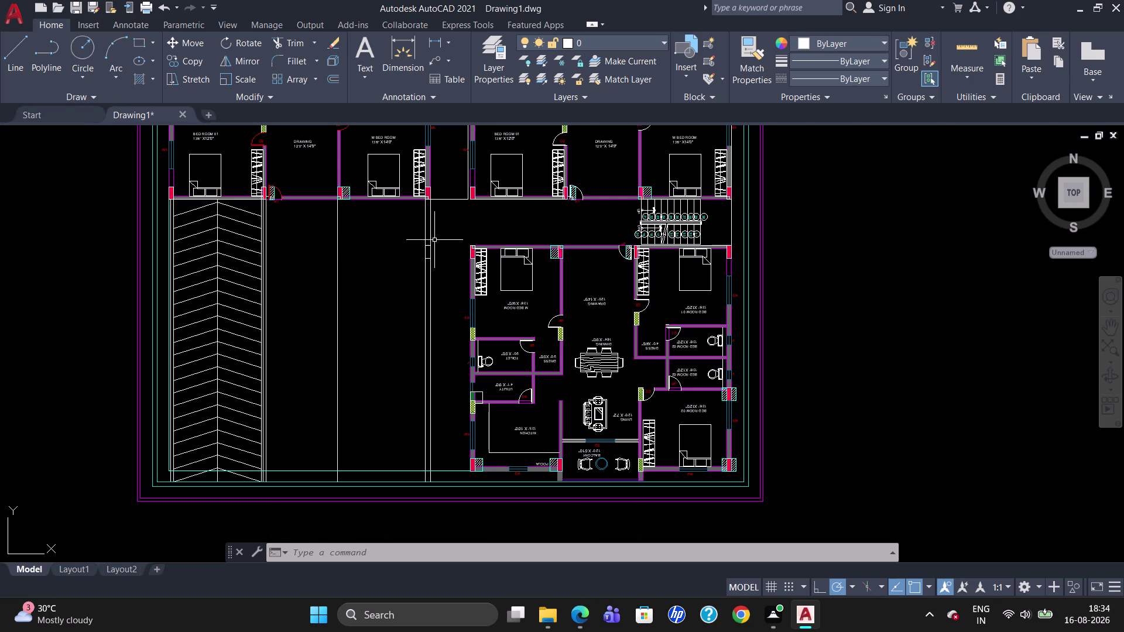
Select the lower apartment unit's plan to check what kind of object it is.
scroll(up, 3)
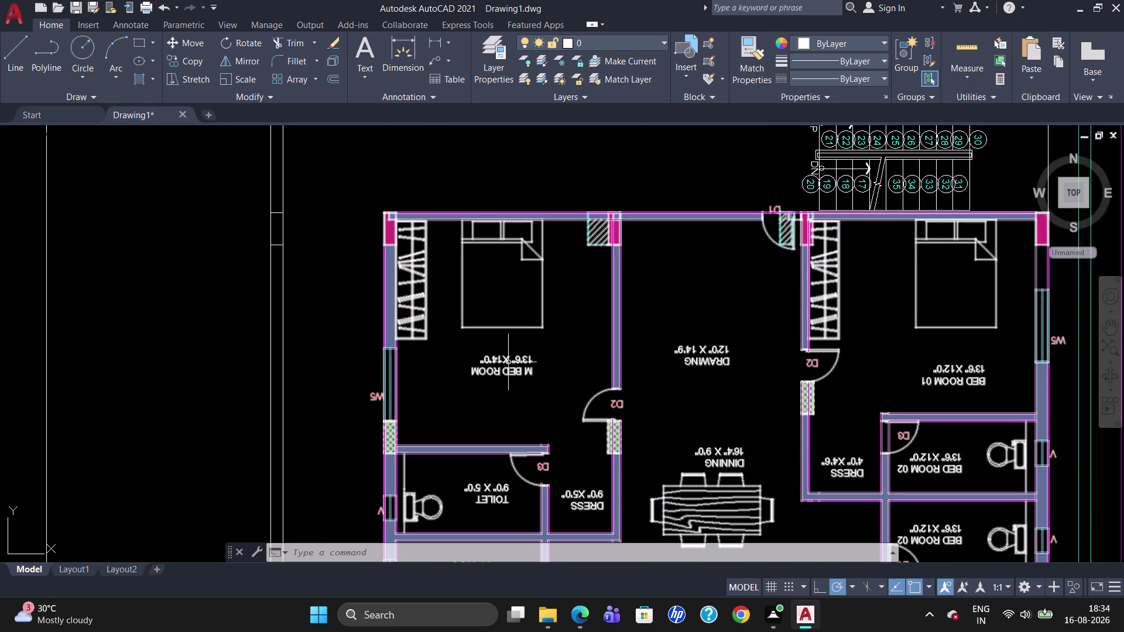
click(508, 362)
double_click(498, 360)
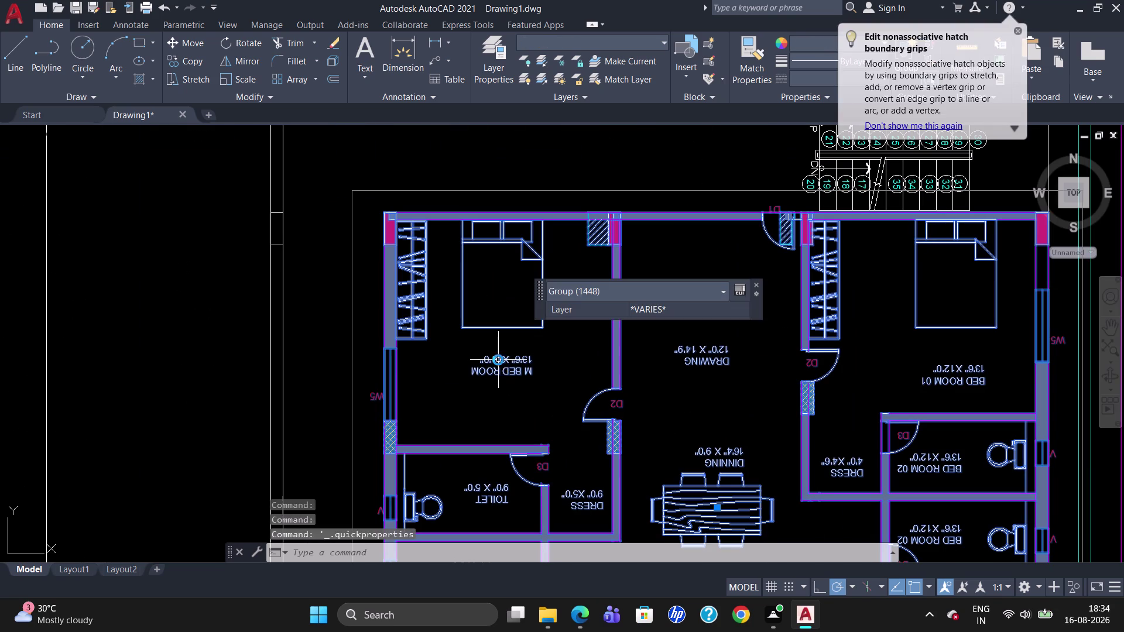
click(758, 283)
key(Escape)
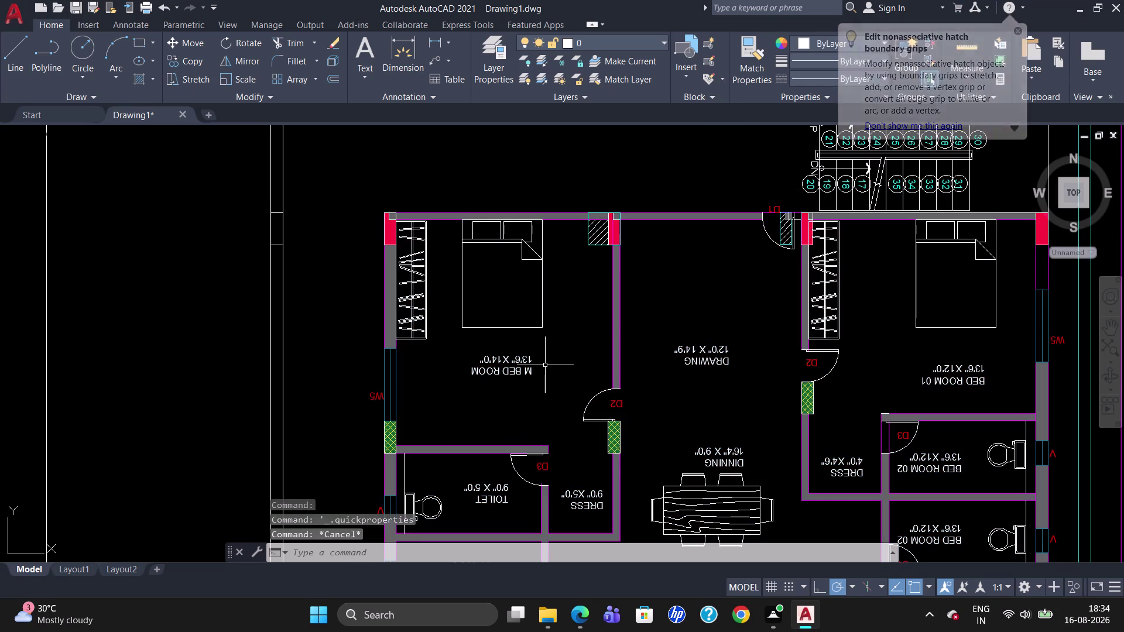
Ungroup the lower apartment unit's plan with UNG.
scroll(down, 3)
click(534, 366)
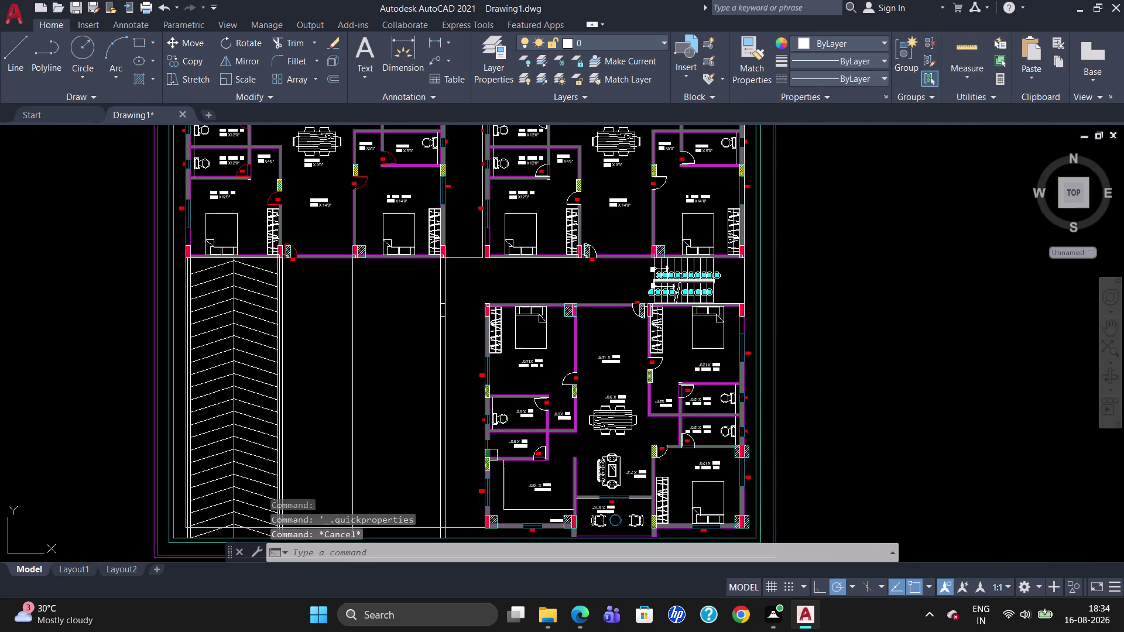
text(UNG)
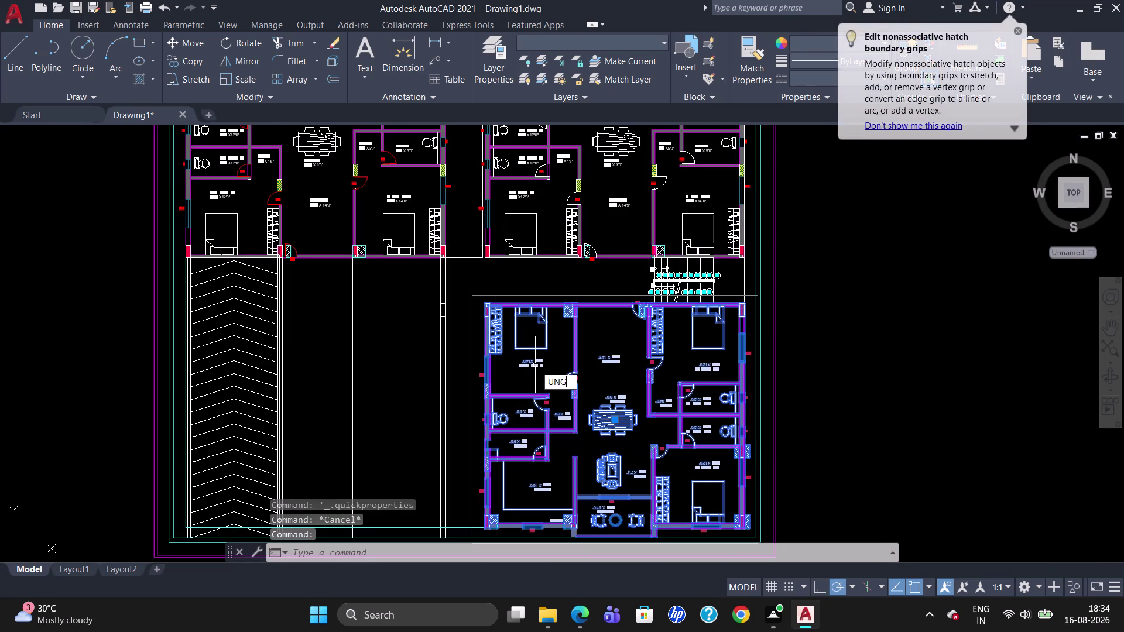
key(Return)
drag(569, 404, 535, 366)
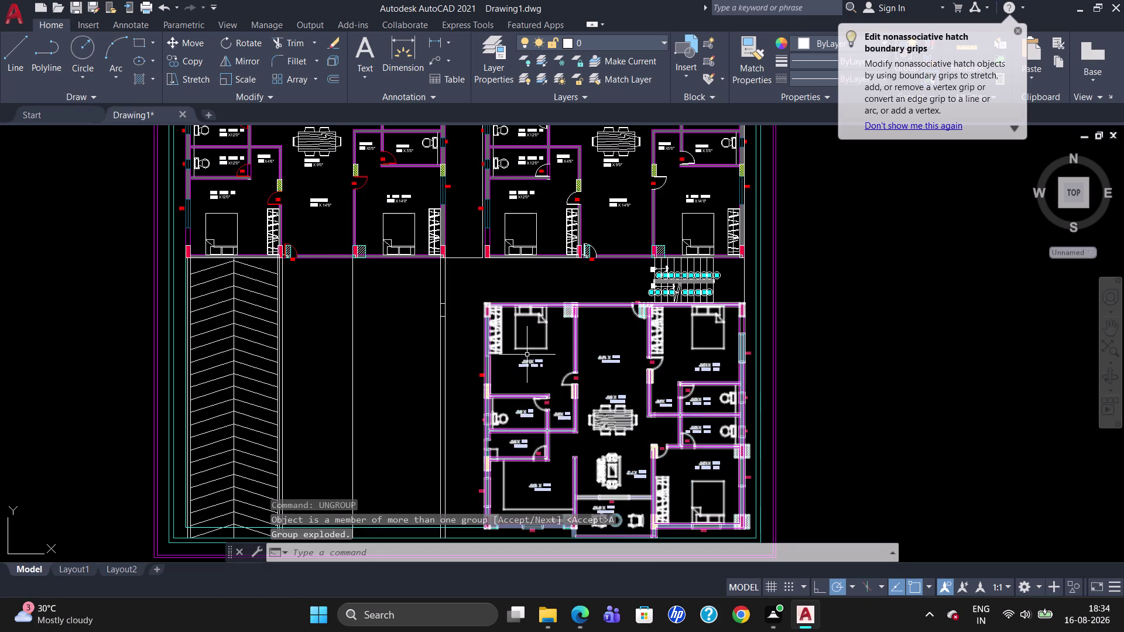
click(527, 369)
key(Escape)
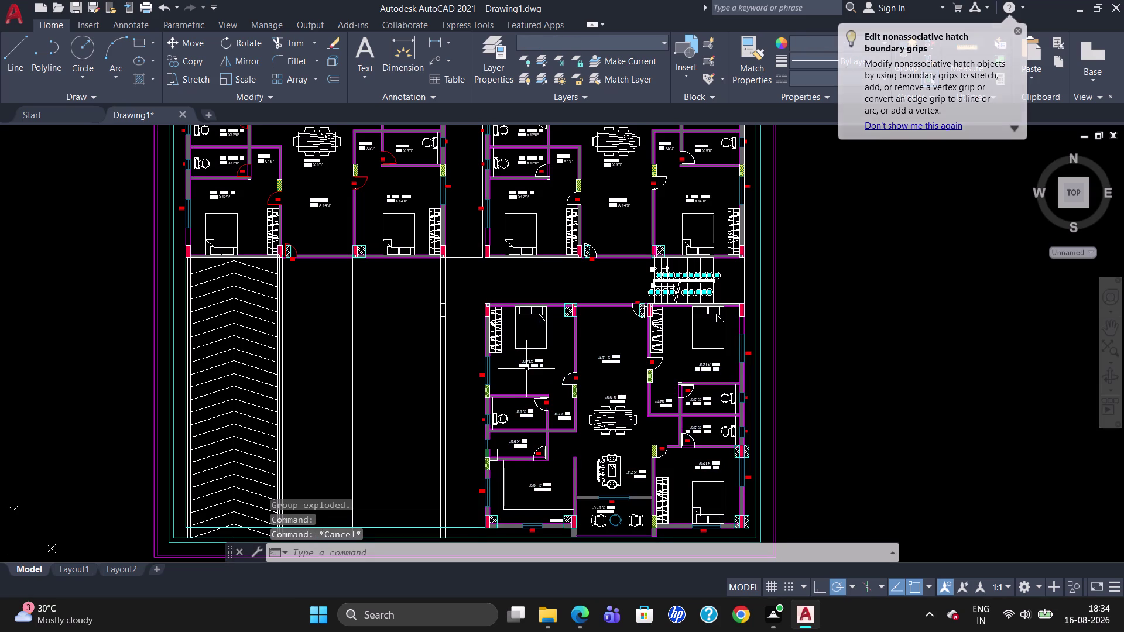
Try exploding the lower plan with X, then cancel the operation.
key(x)
key(Return)
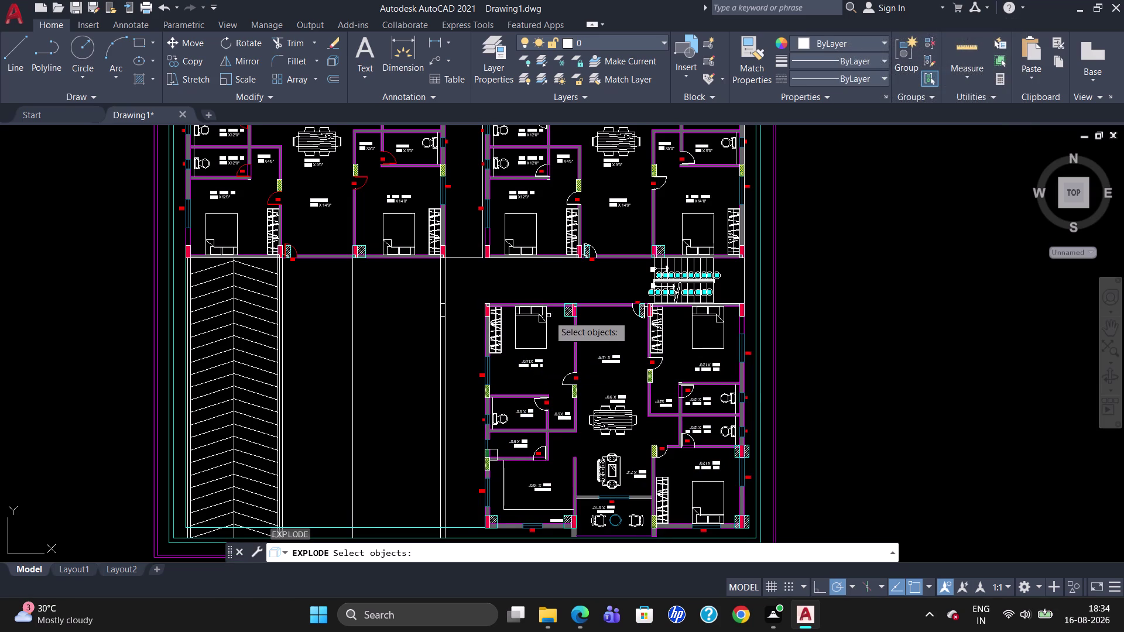
click(552, 302)
click(552, 306)
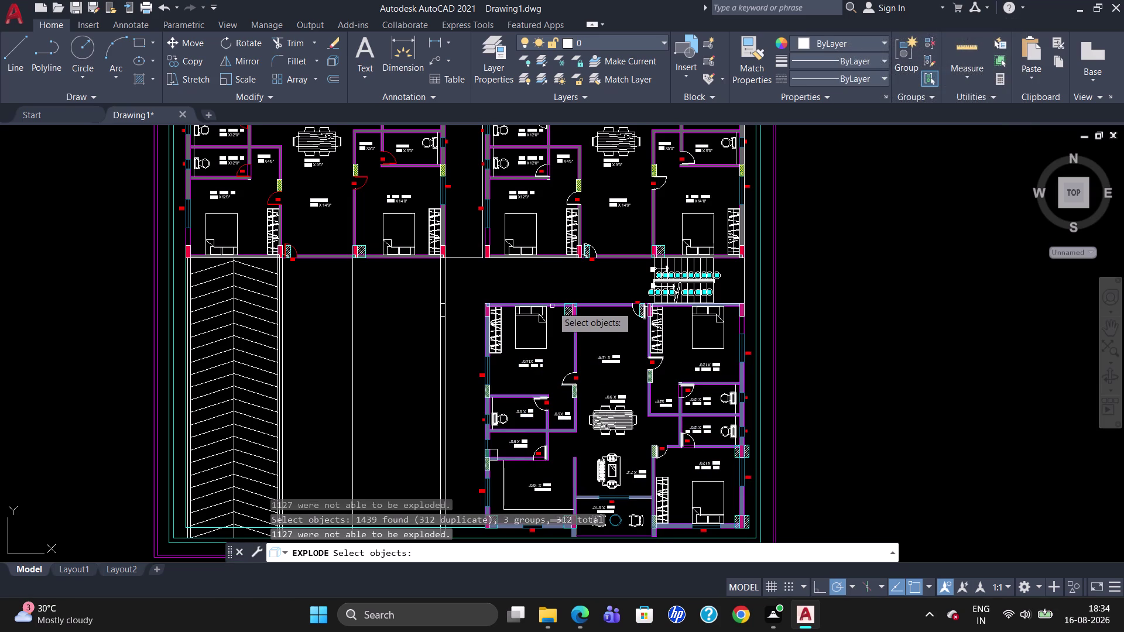
click(552, 307)
click(538, 372)
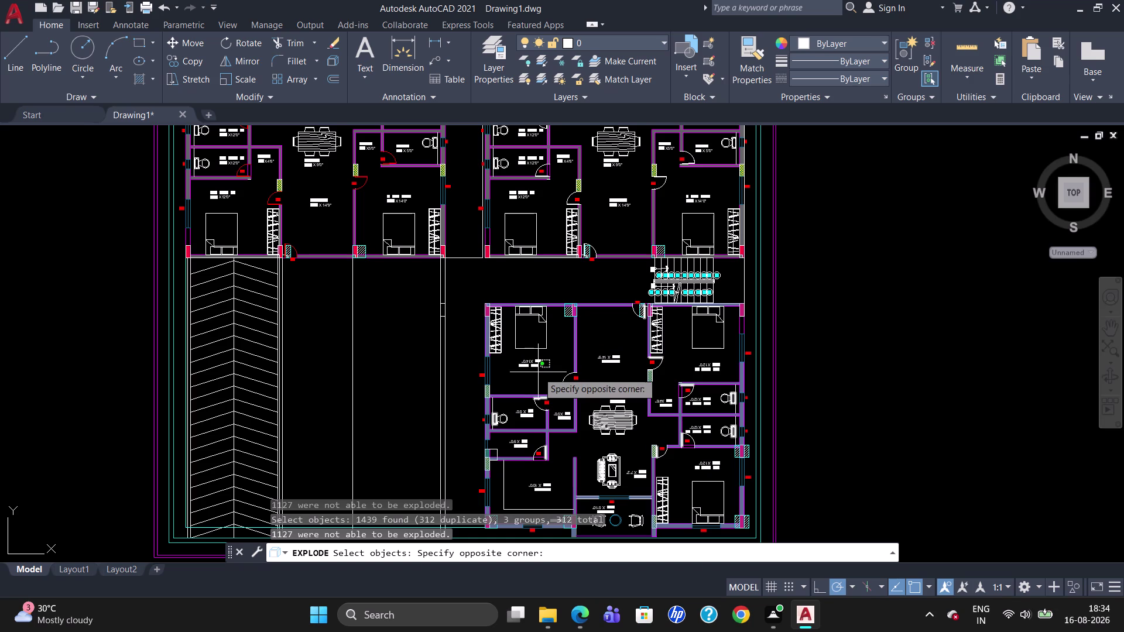
key(Escape)
scroll(up, 3)
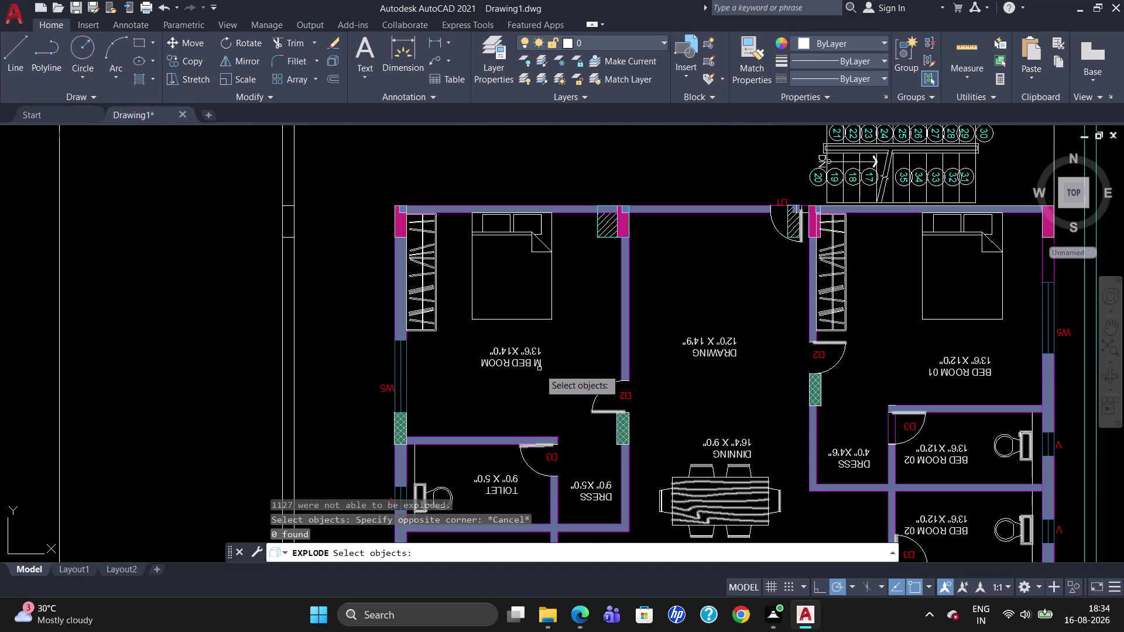
double_click(536, 368)
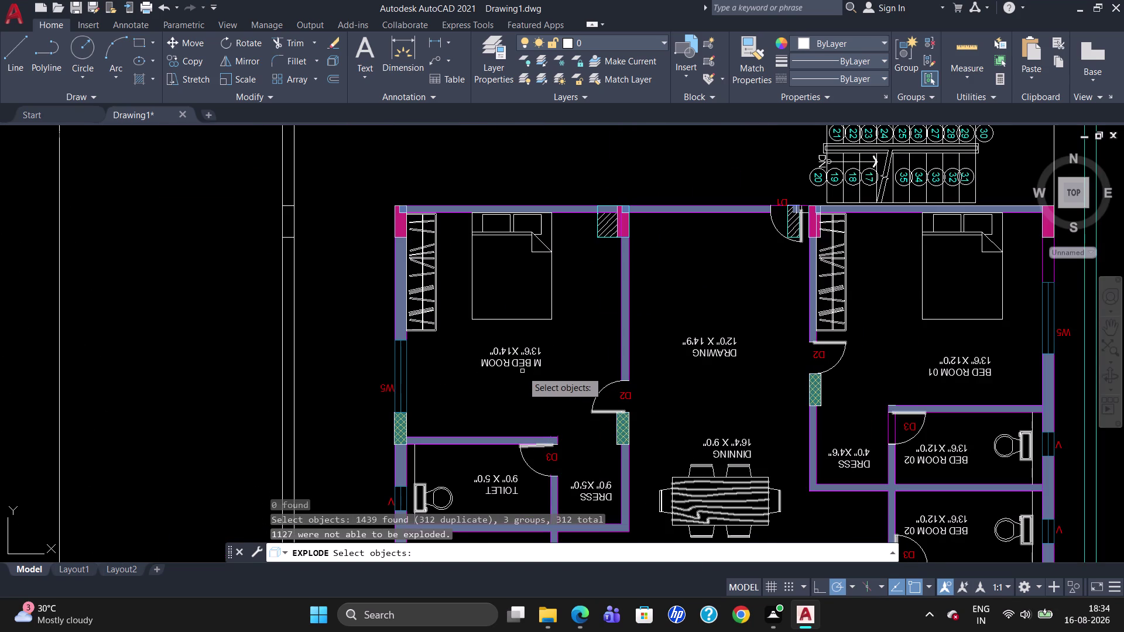
key(Escape)
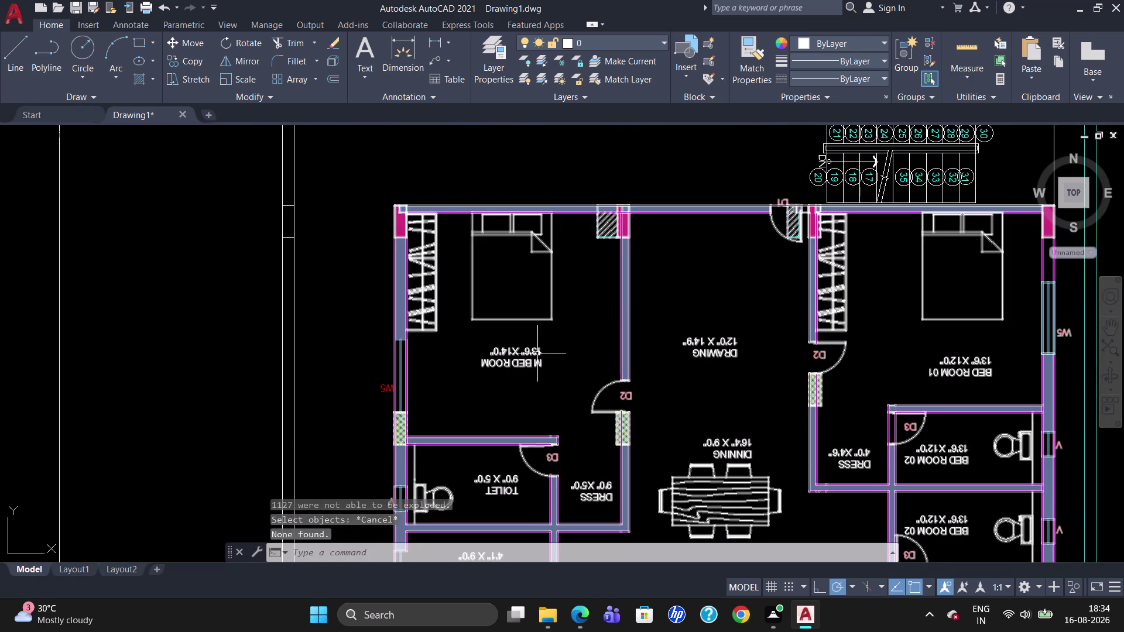
Explode the lower plan, then ungroup it, accepting the offered group.
click(538, 353)
key(x)
key(Return)
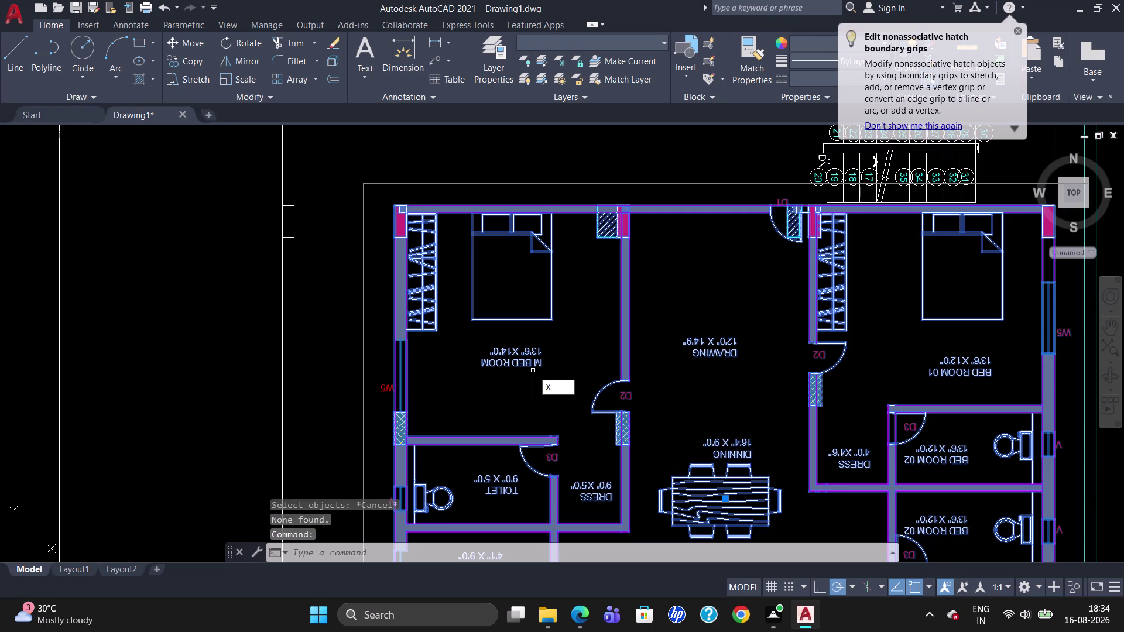
click(529, 363)
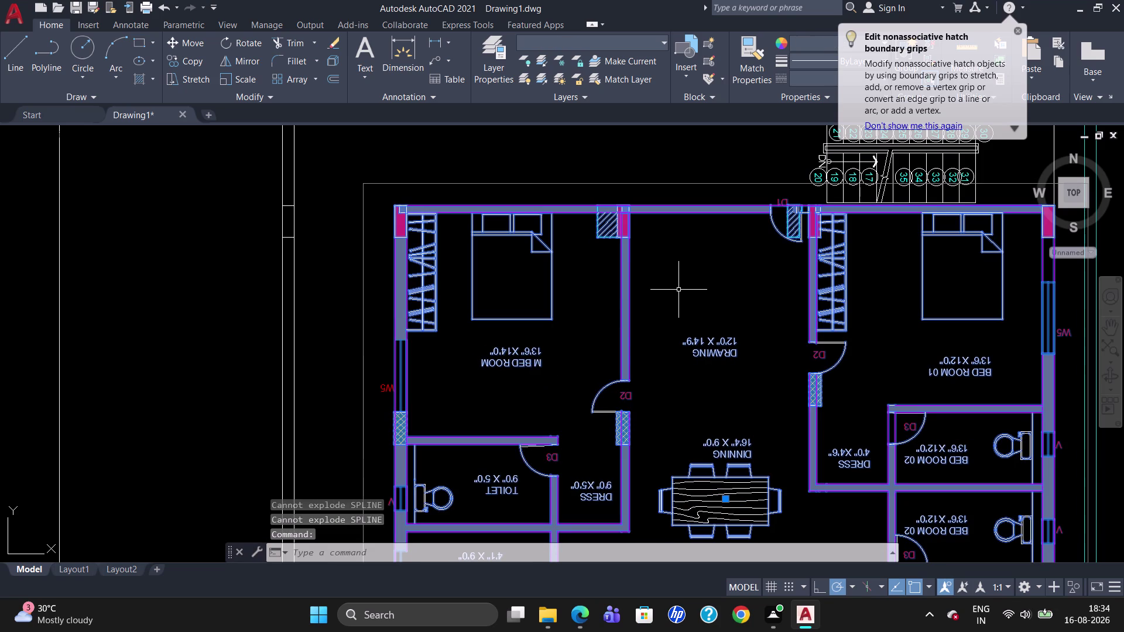
text(UNG)
key(Return)
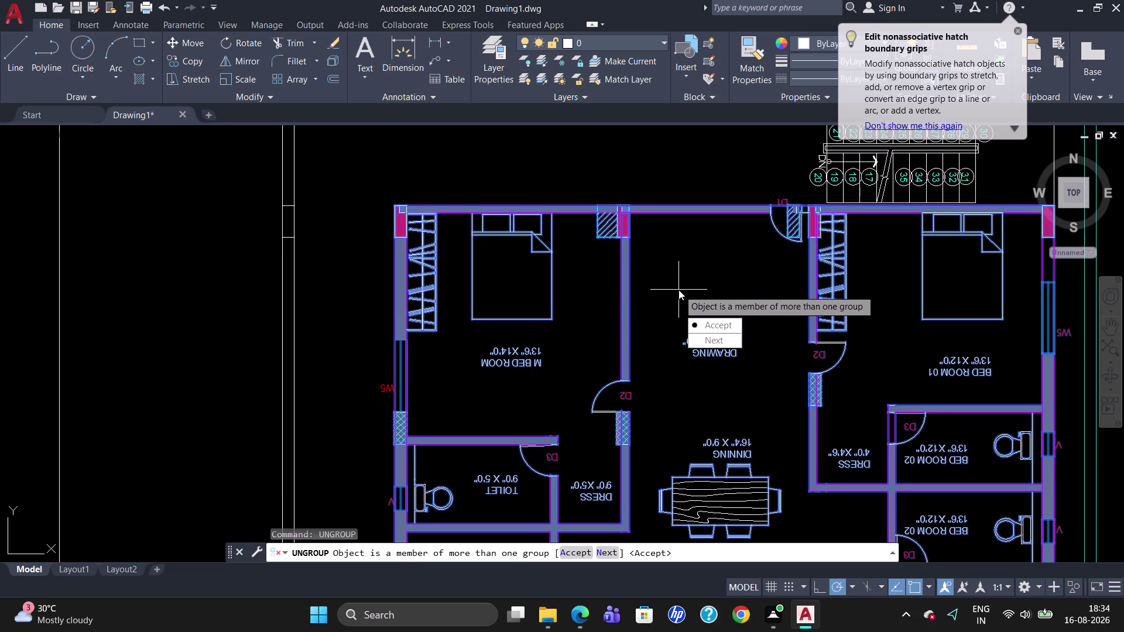
drag(712, 322, 678, 289)
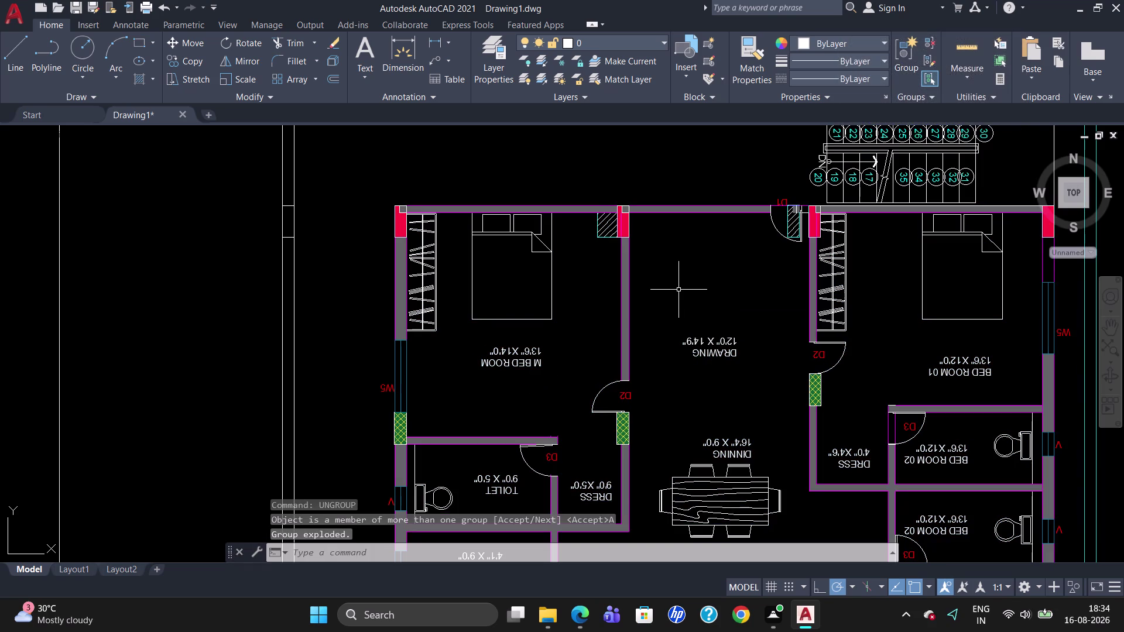
Explode the lower plan again and dismiss the hatch boundary grips tip.
click(705, 342)
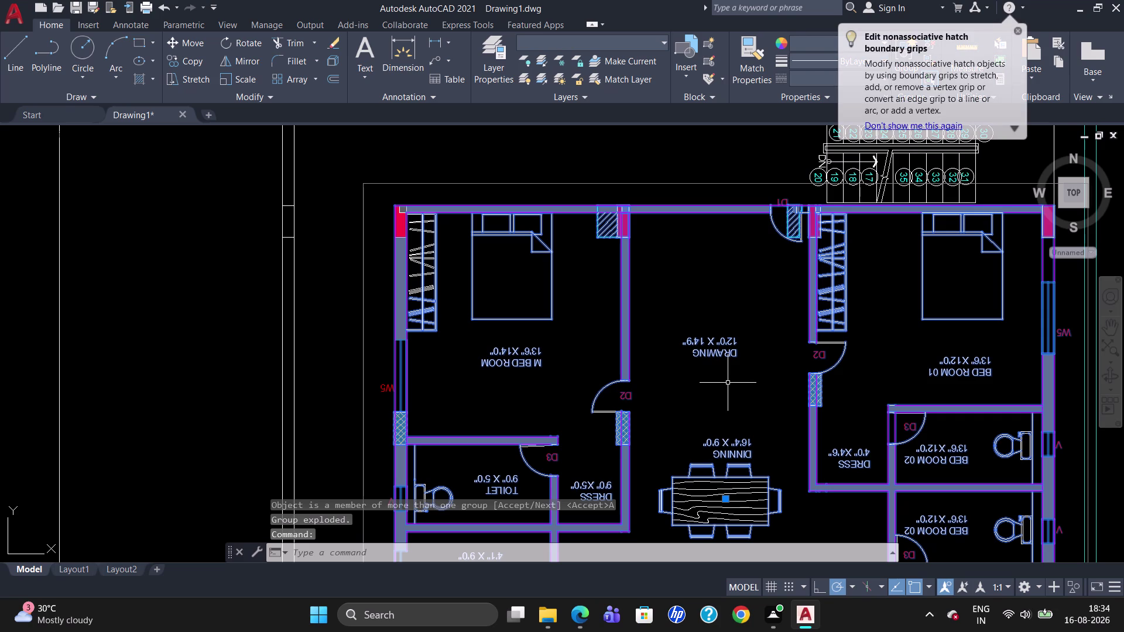
key(x)
key(Return)
scroll(down, 3)
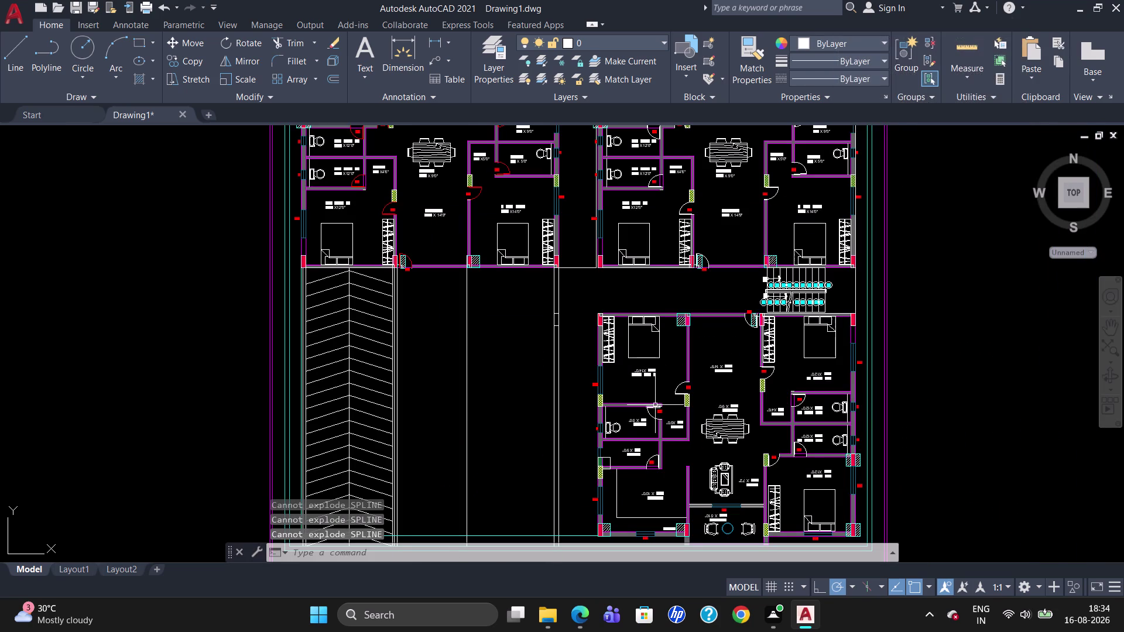
click(655, 405)
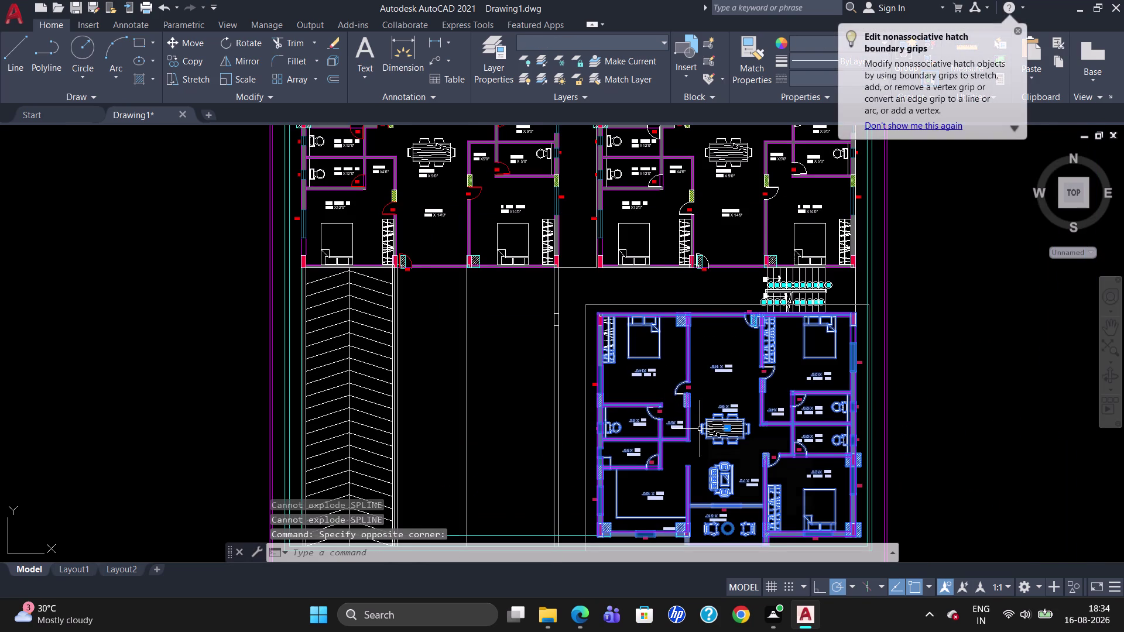
key(x)
key(Return)
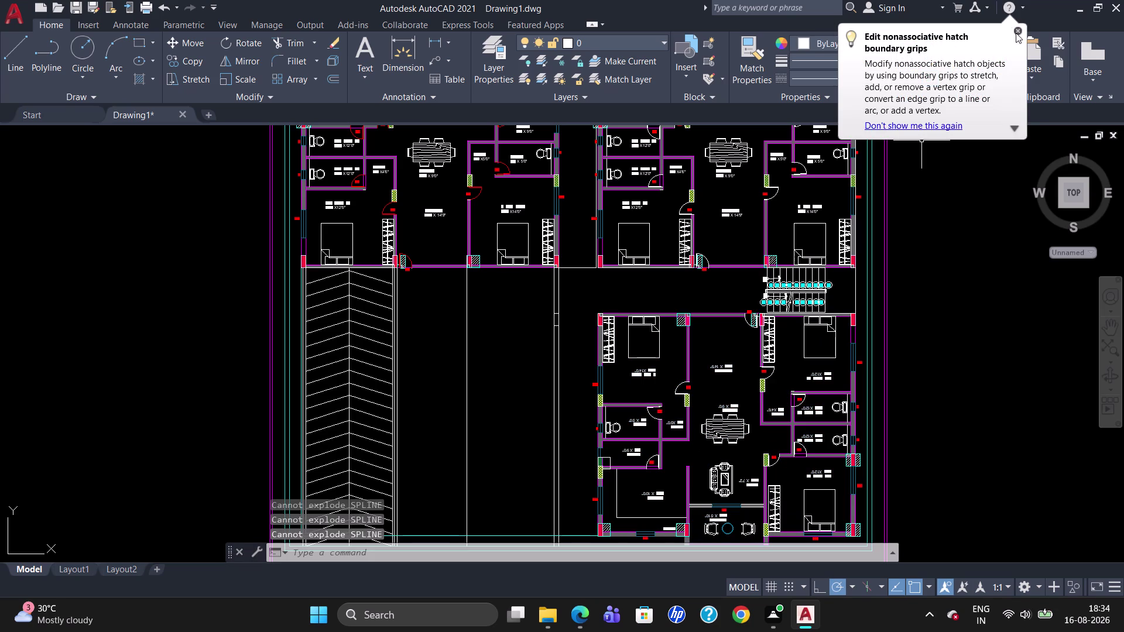
click(1020, 33)
Explode the lower plan once more, which reports splines cannot be exploded.
scroll(up, 3)
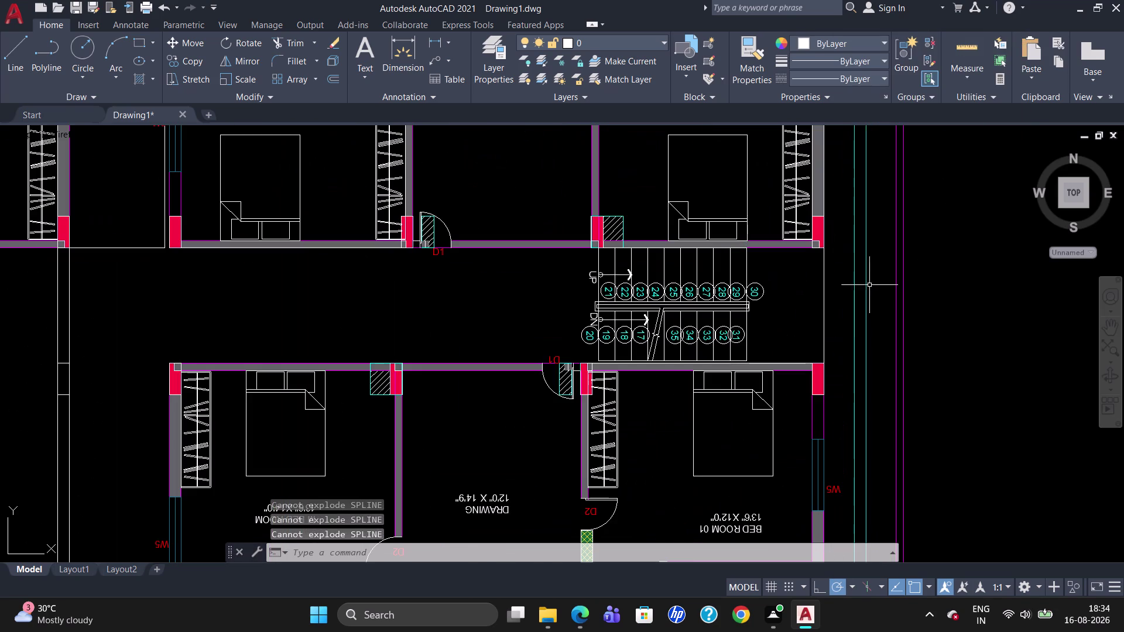
scroll(down, 3)
scroll(up, 3)
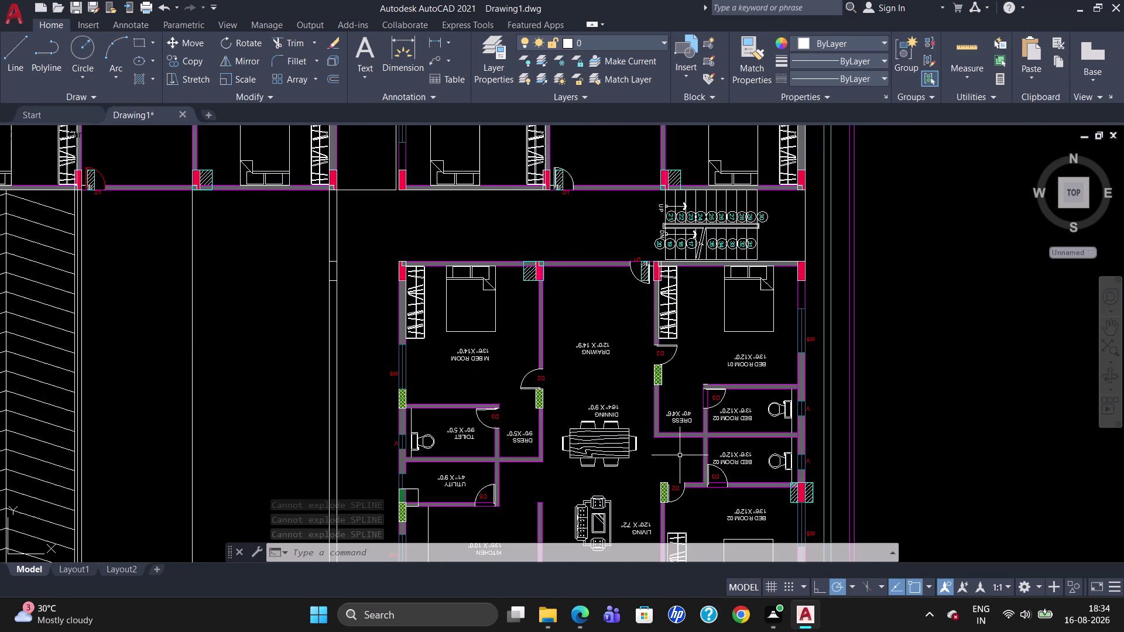
scroll(down, 3)
scroll(up, 3)
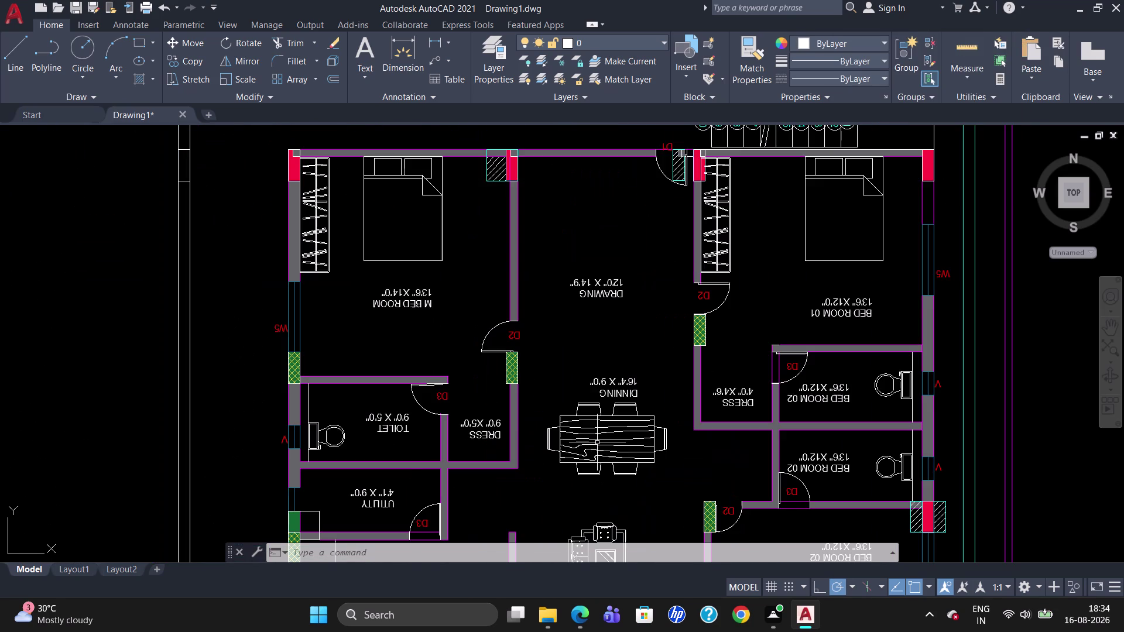
scroll(down, 3)
scroll(up, 3)
click(513, 364)
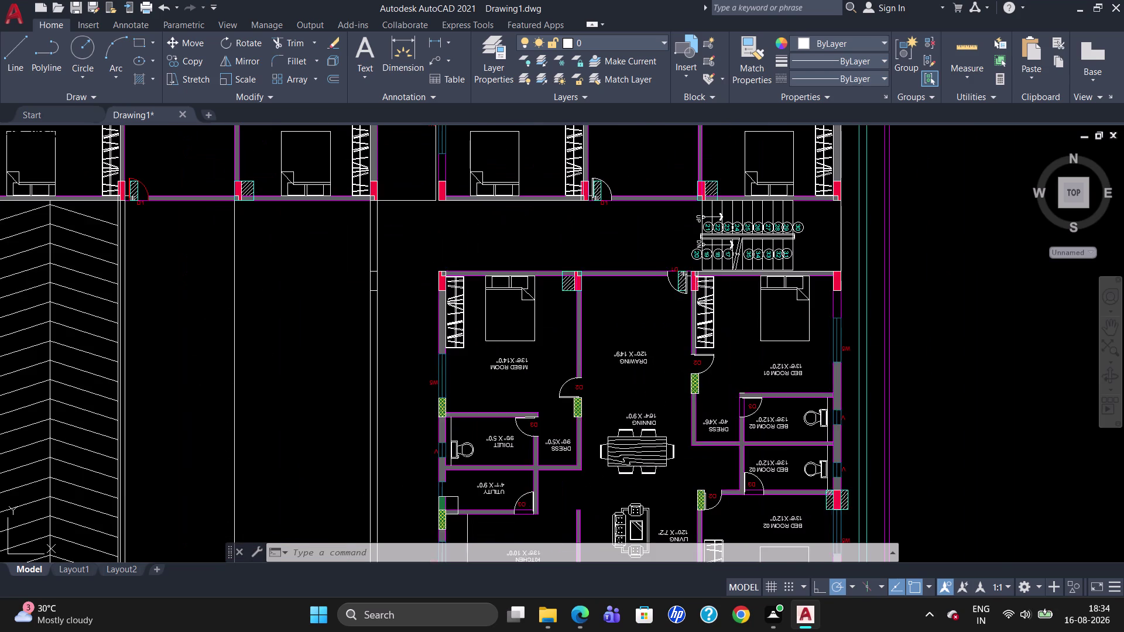
key(x)
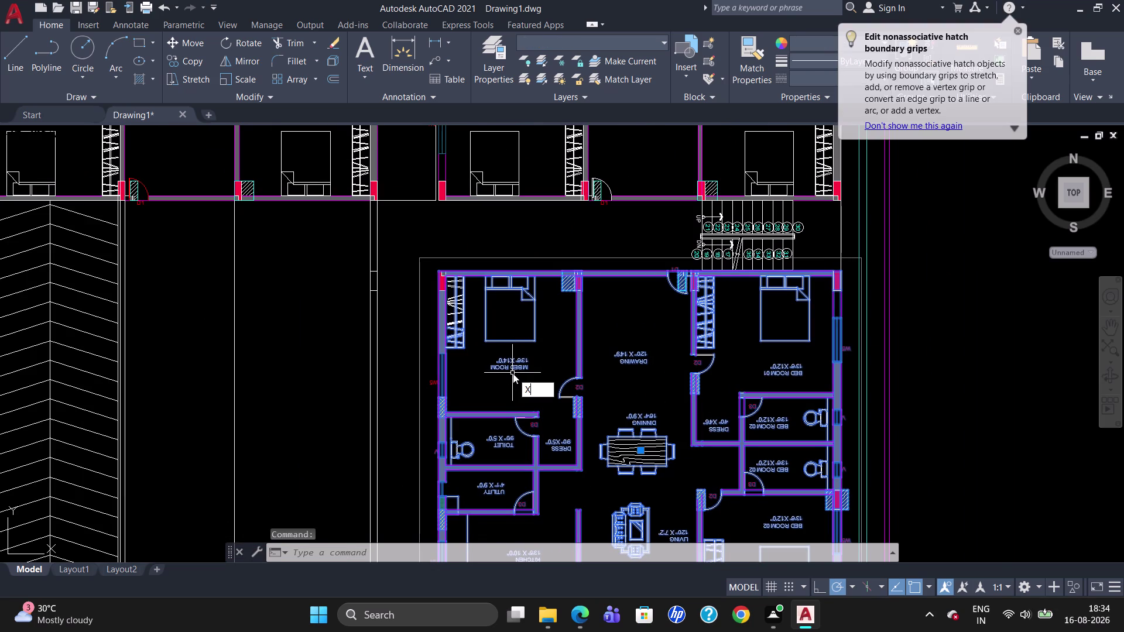
key(Return)
Ungroup the next two nested groups in the lower apartment plan.
click(517, 367)
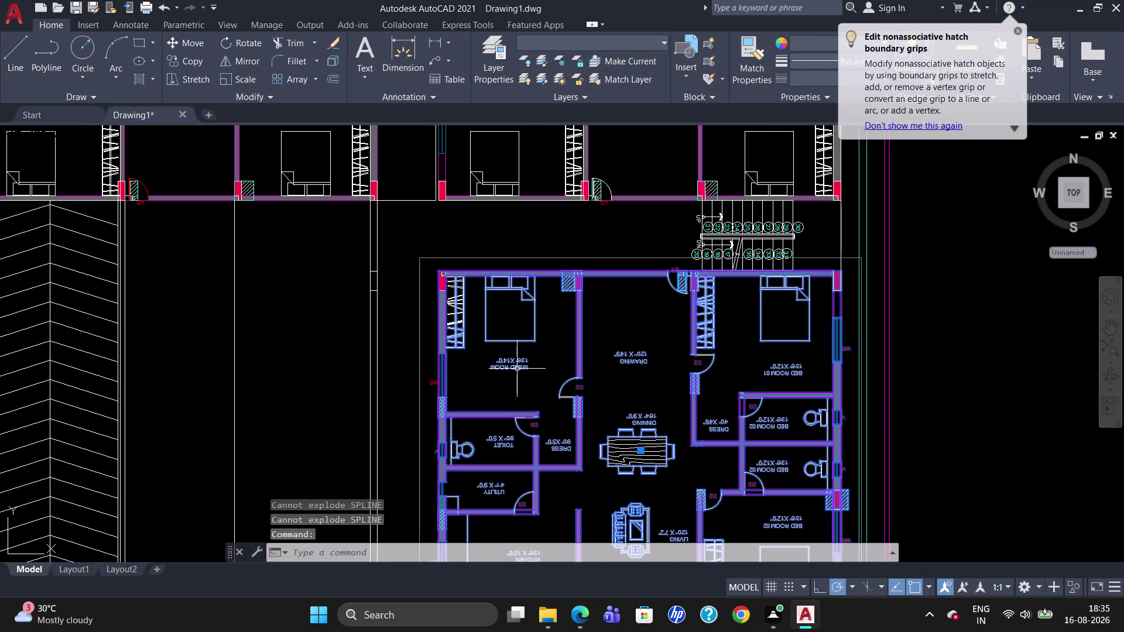
text(UNG)
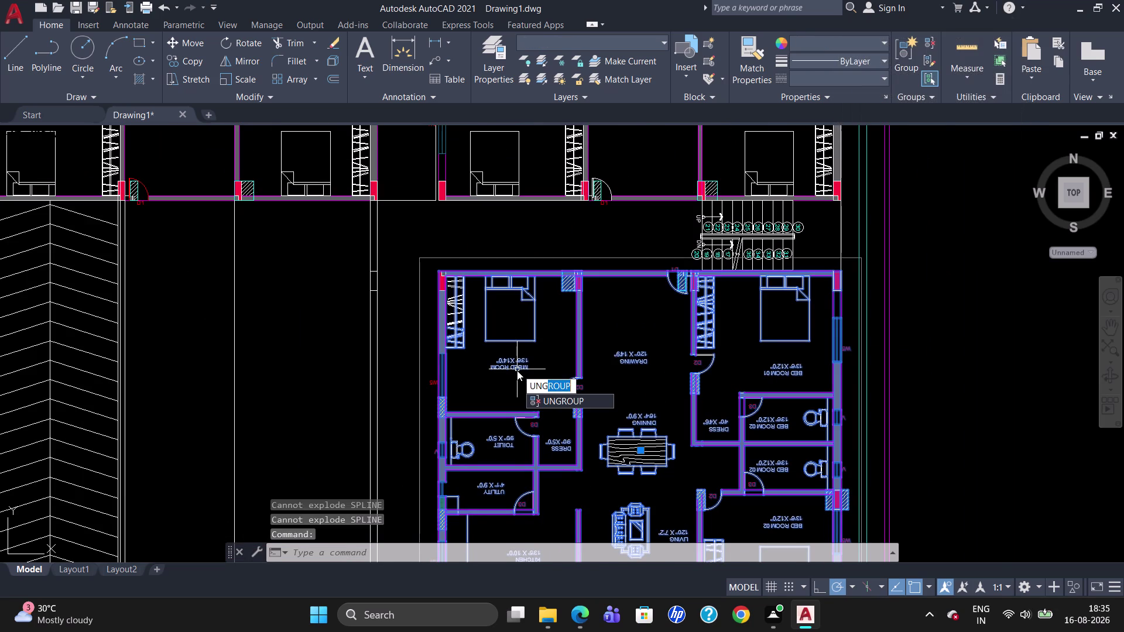
key(Return)
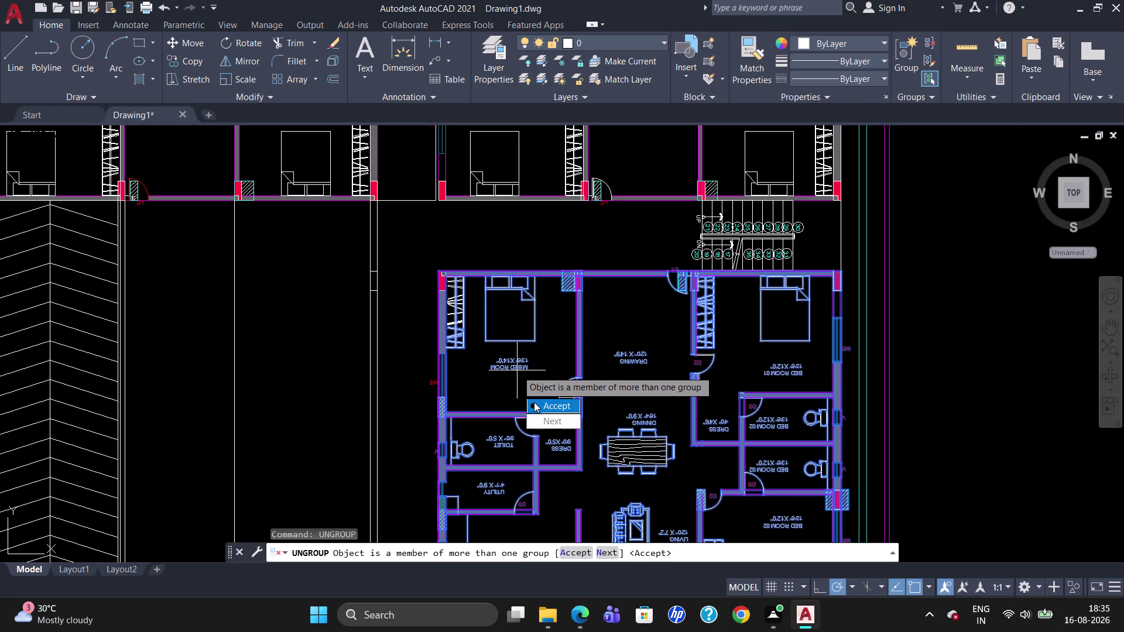
drag(534, 402, 517, 370)
click(514, 366)
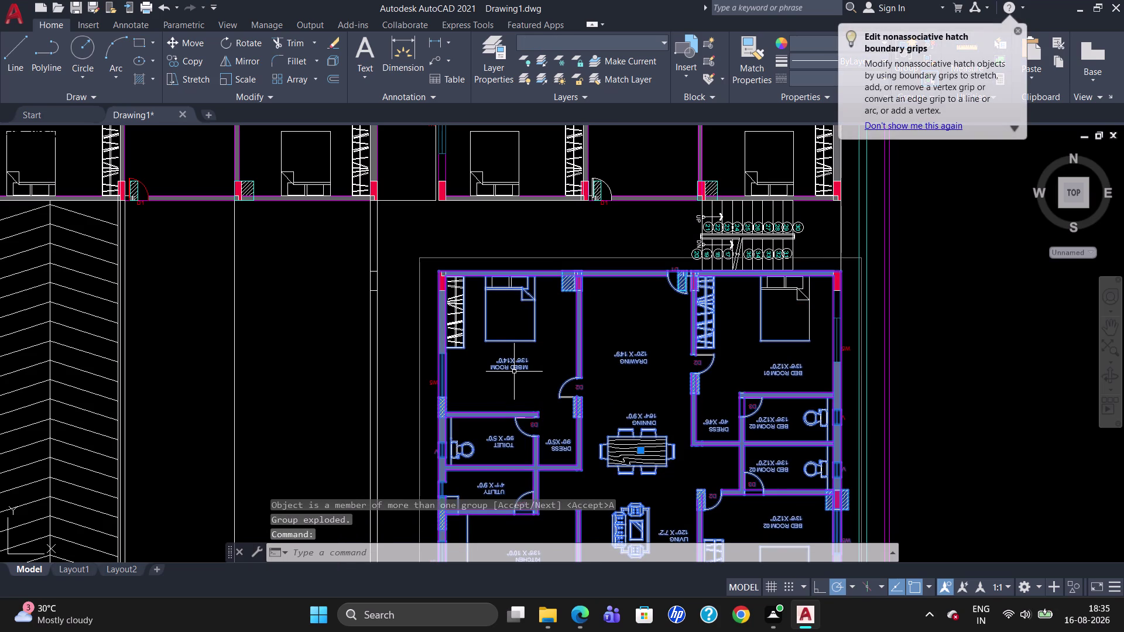
text(UNG)
key(Return)
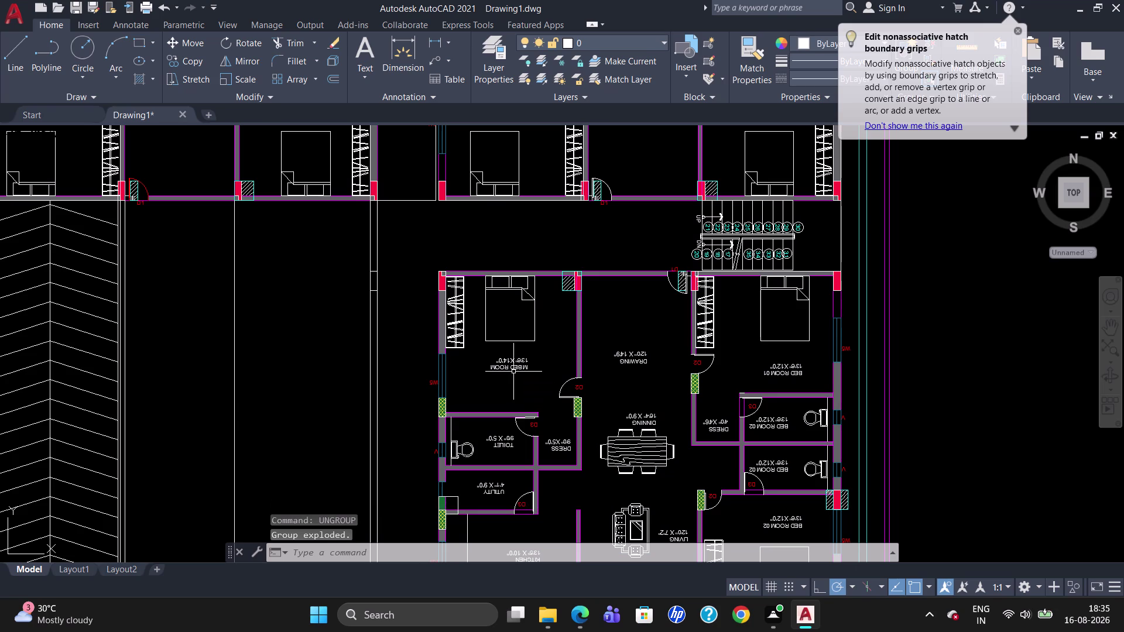
click(564, 384)
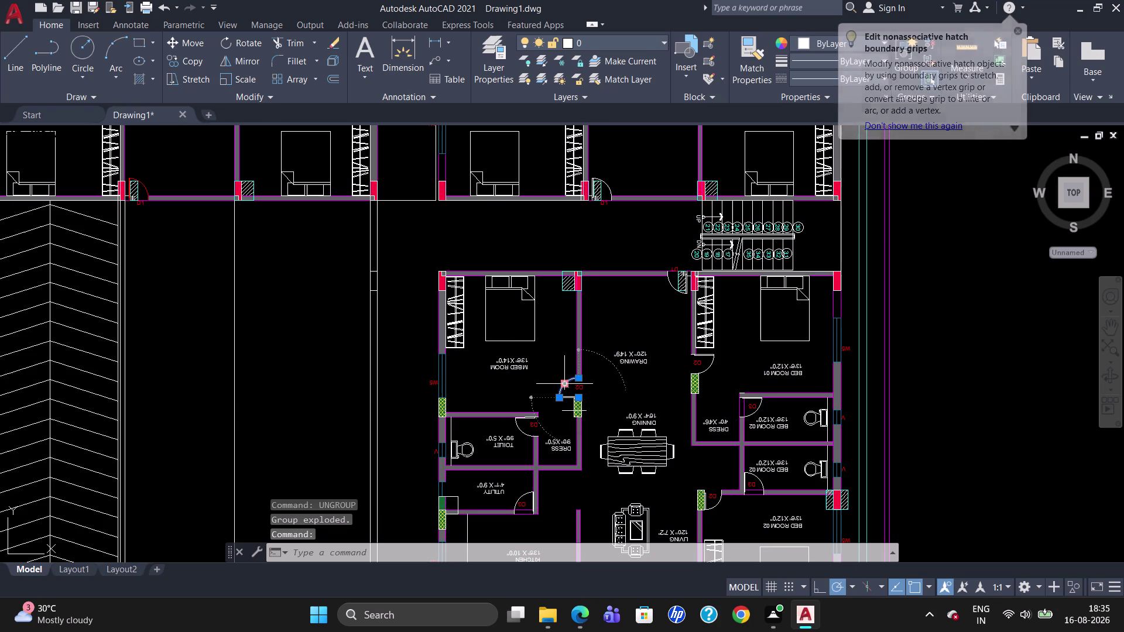
Select both lines of the upside-down master bedroom label.
key(Escape)
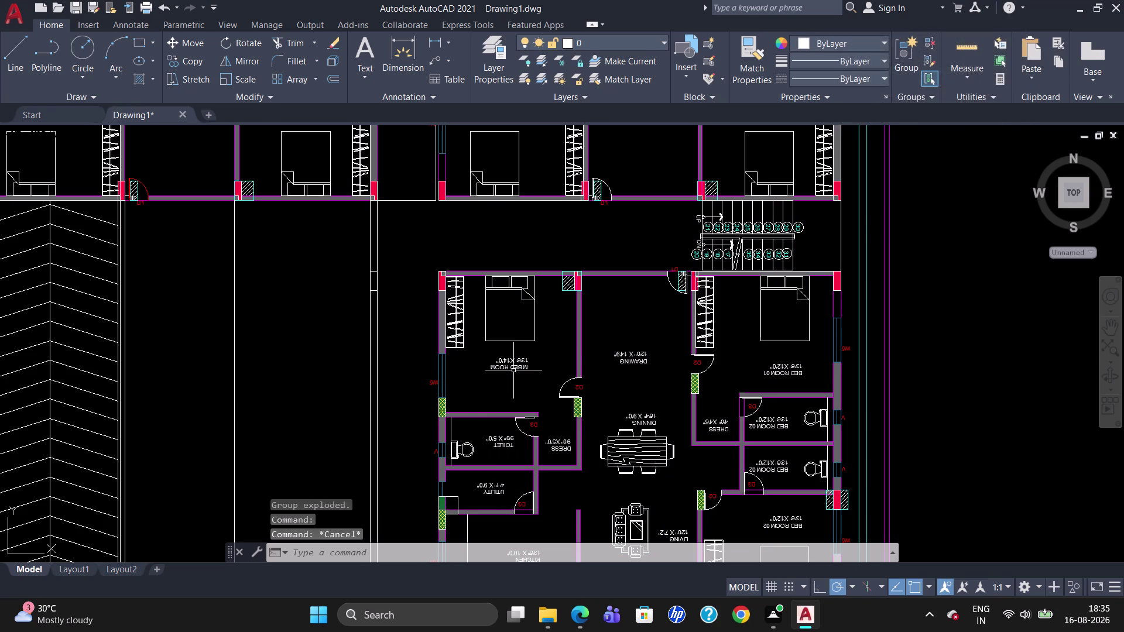
click(515, 369)
click(509, 362)
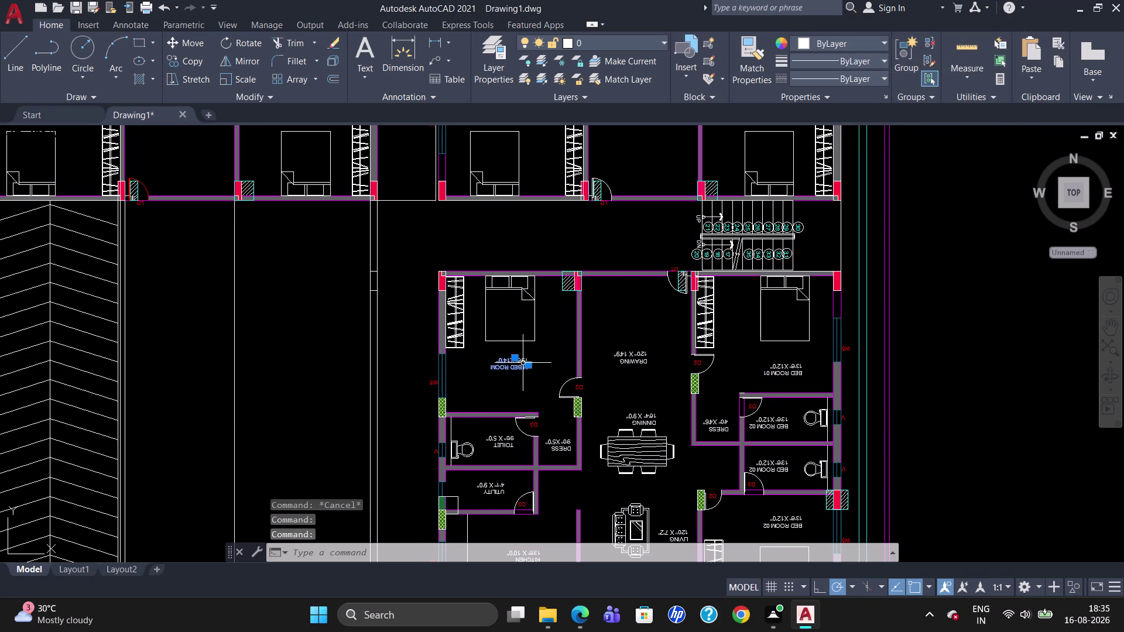
click(524, 360)
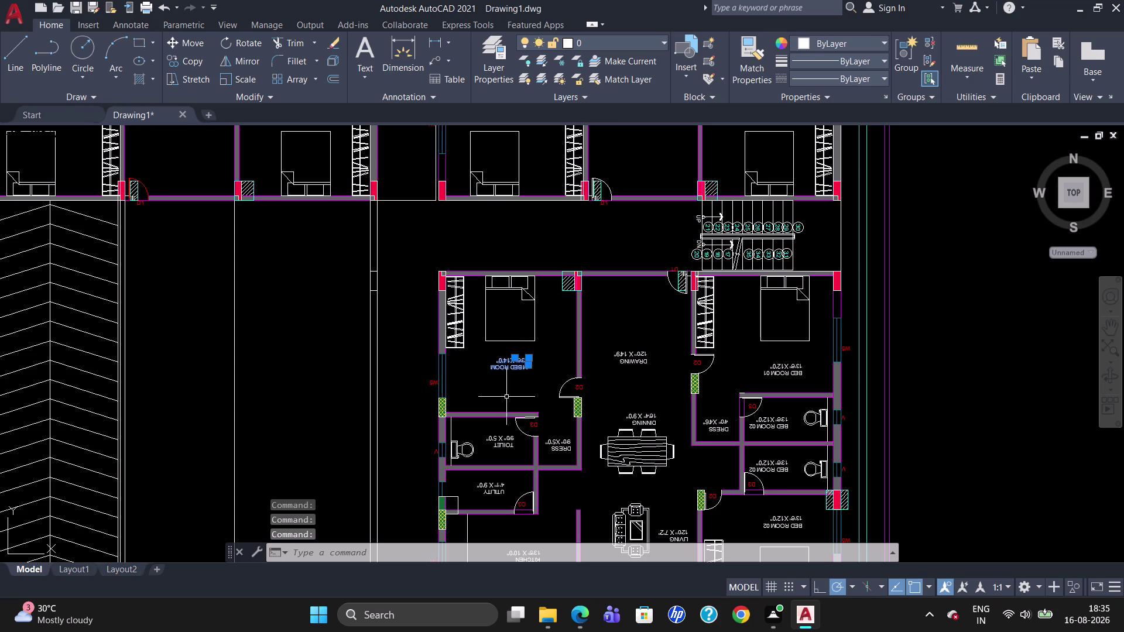
key(Escape)
drag(534, 372, 503, 362)
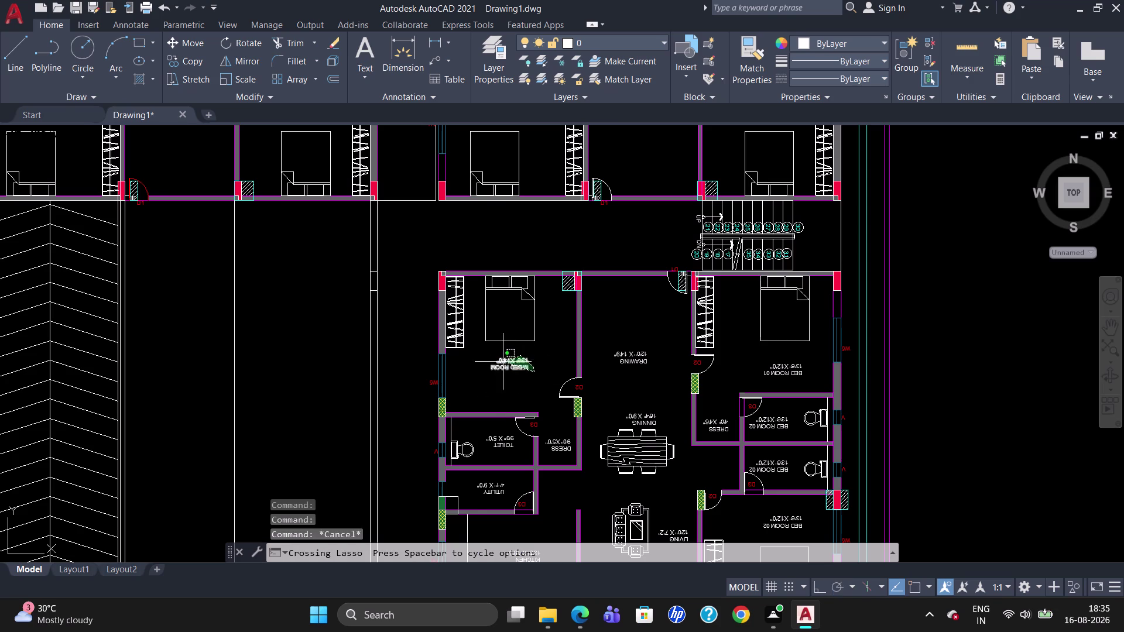
drag(503, 361, 501, 368)
Rotate the master bedroom label upright about its centre with RO.
text(R)
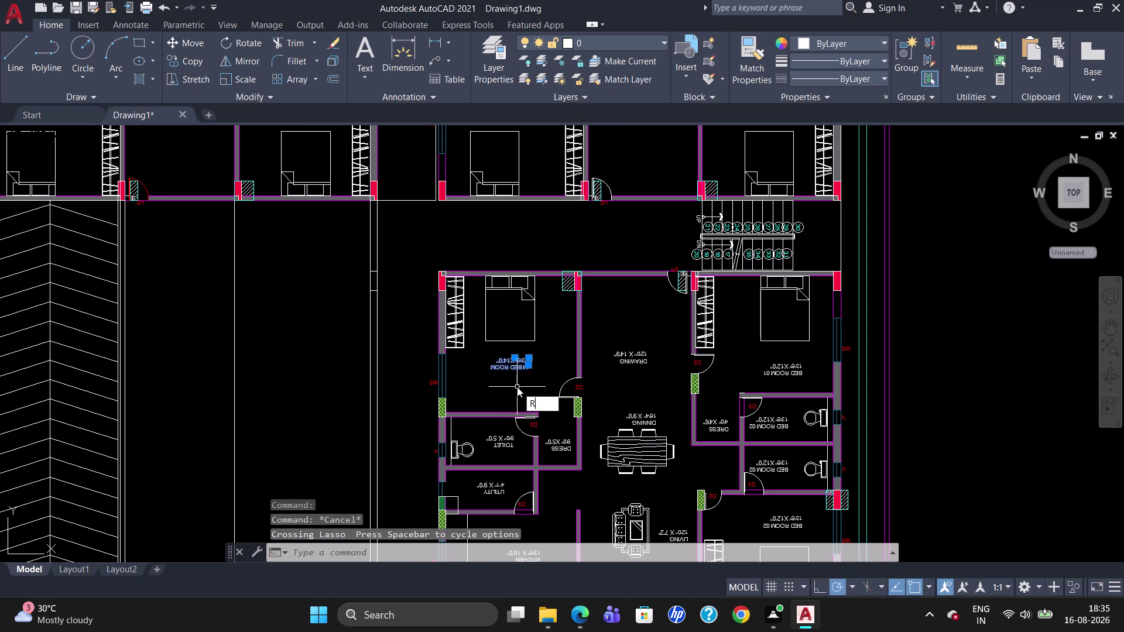
text(O)
key(Return)
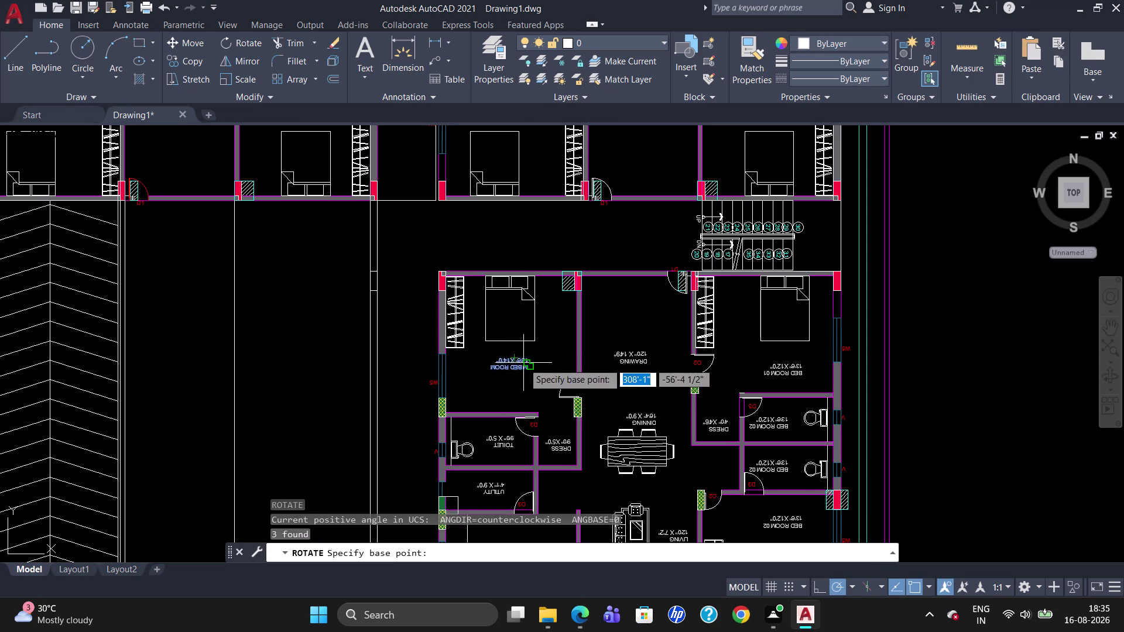
click(527, 367)
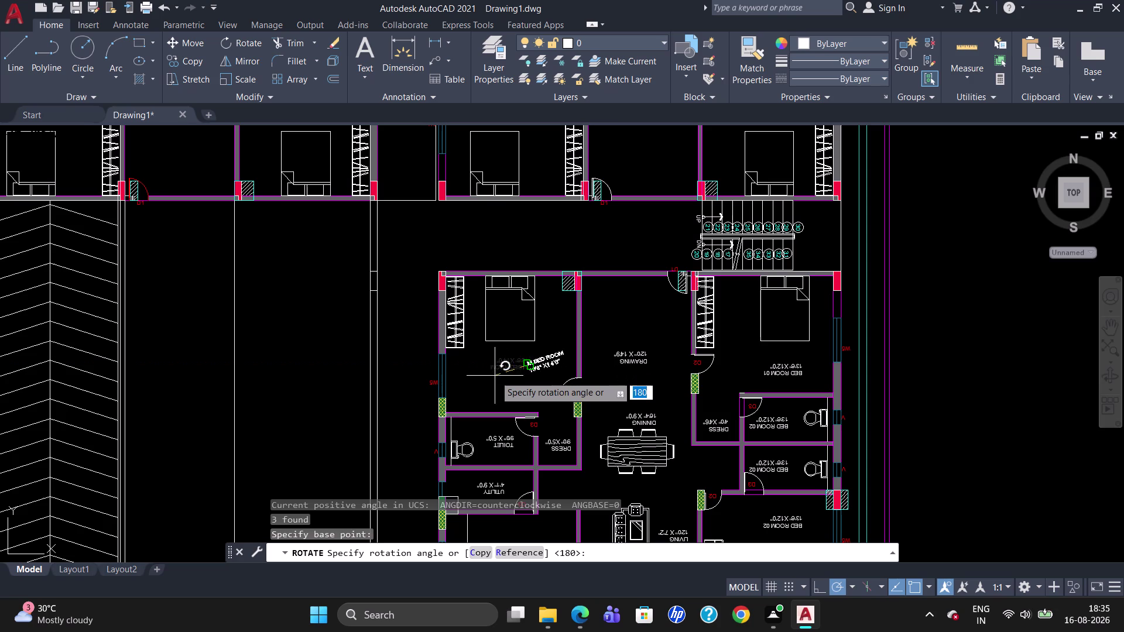
click(496, 363)
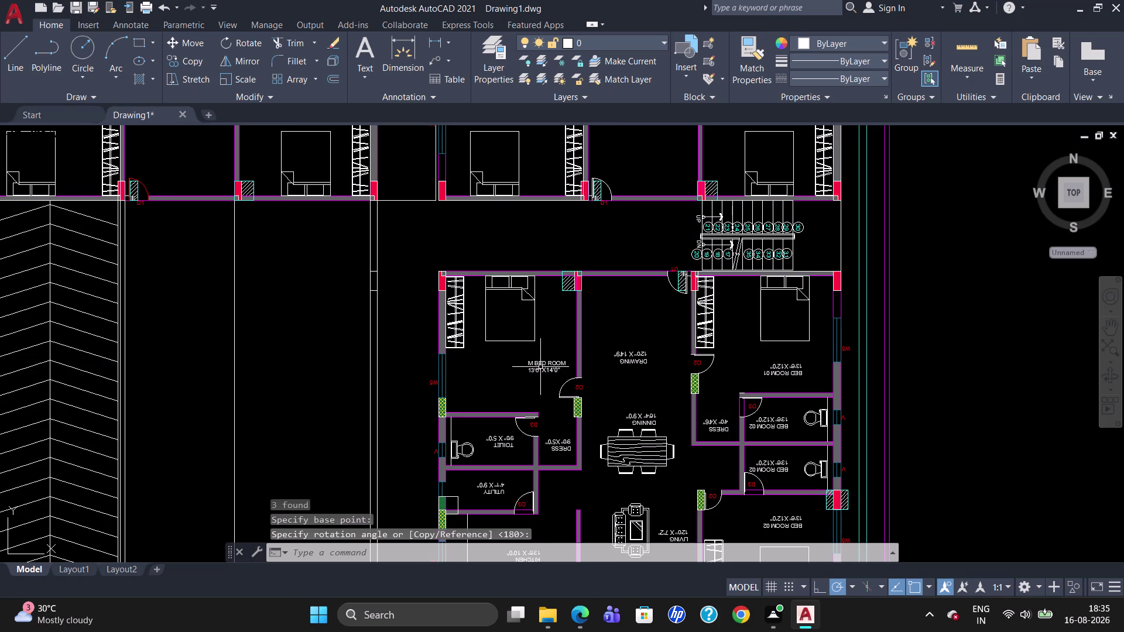
click(540, 367)
click(534, 360)
key(Escape)
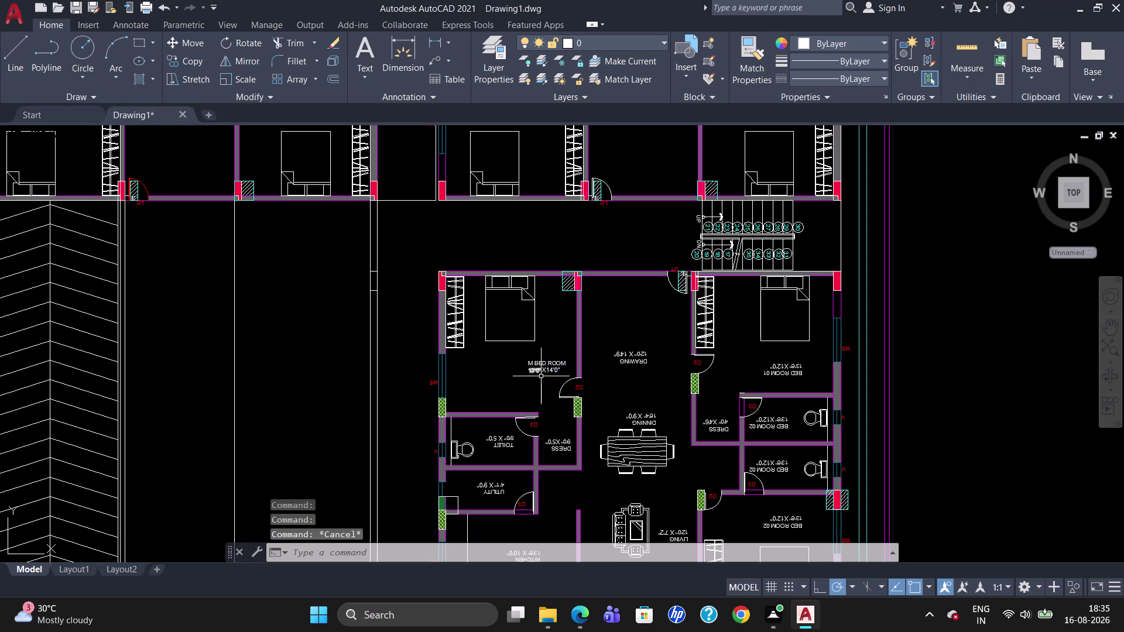
Try grip-dragging the master bedroom size text into place, then cancel.
drag(562, 370, 520, 379)
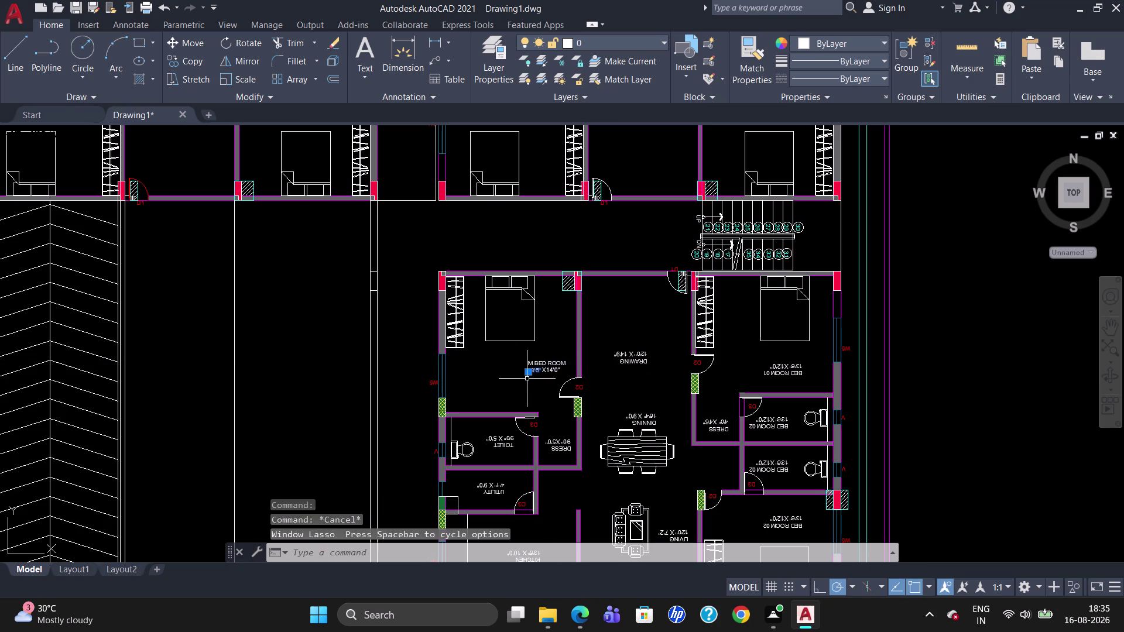
drag(555, 379, 523, 369)
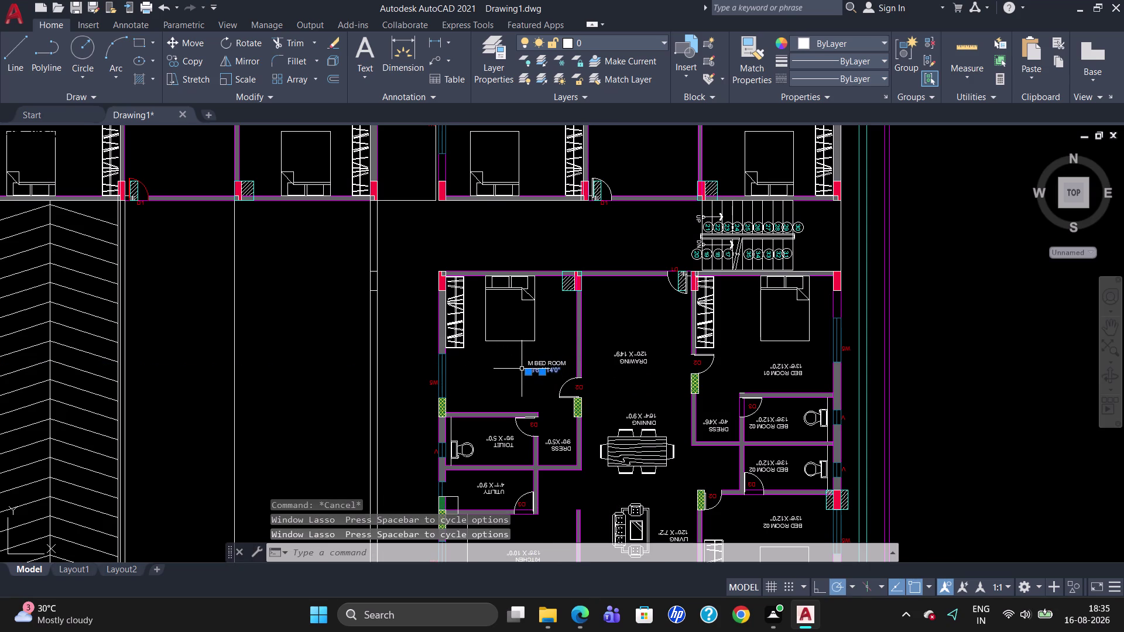
click(542, 364)
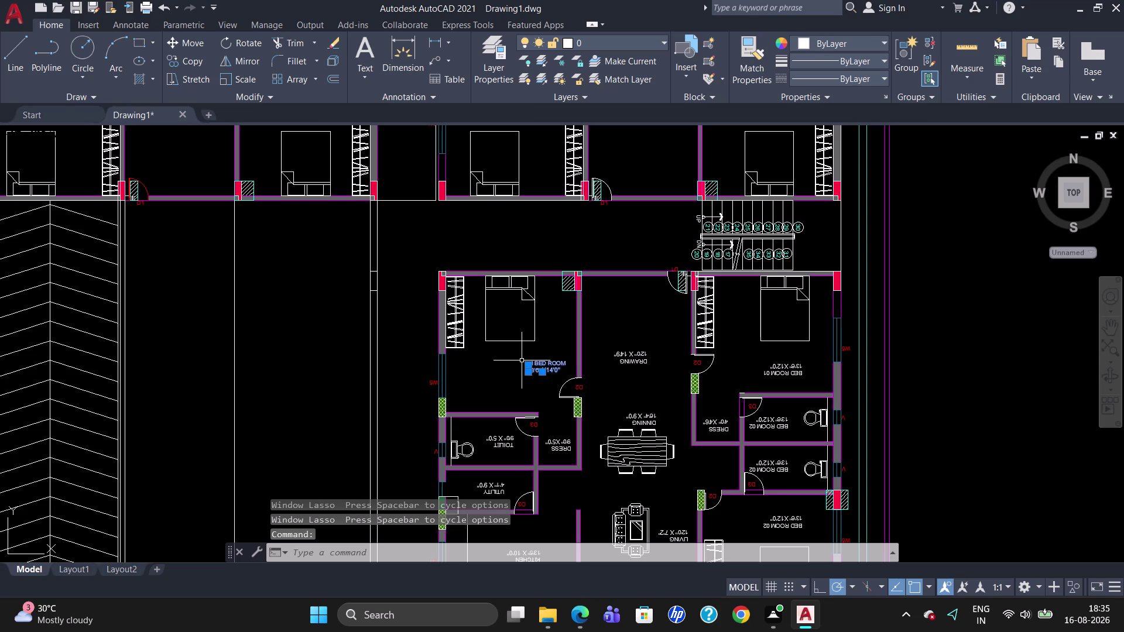
click(527, 365)
drag(527, 366, 498, 361)
click(497, 361)
click(492, 359)
key(Escape)
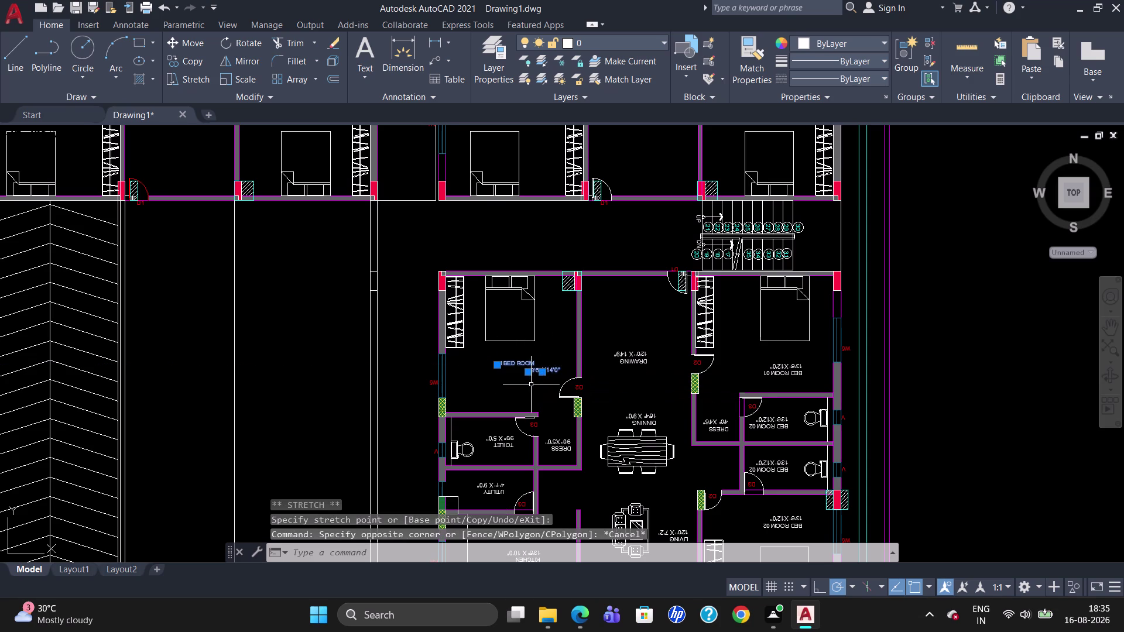
key(Escape)
Retry shifting the master bedroom size text under the room name, then cancel.
click(533, 370)
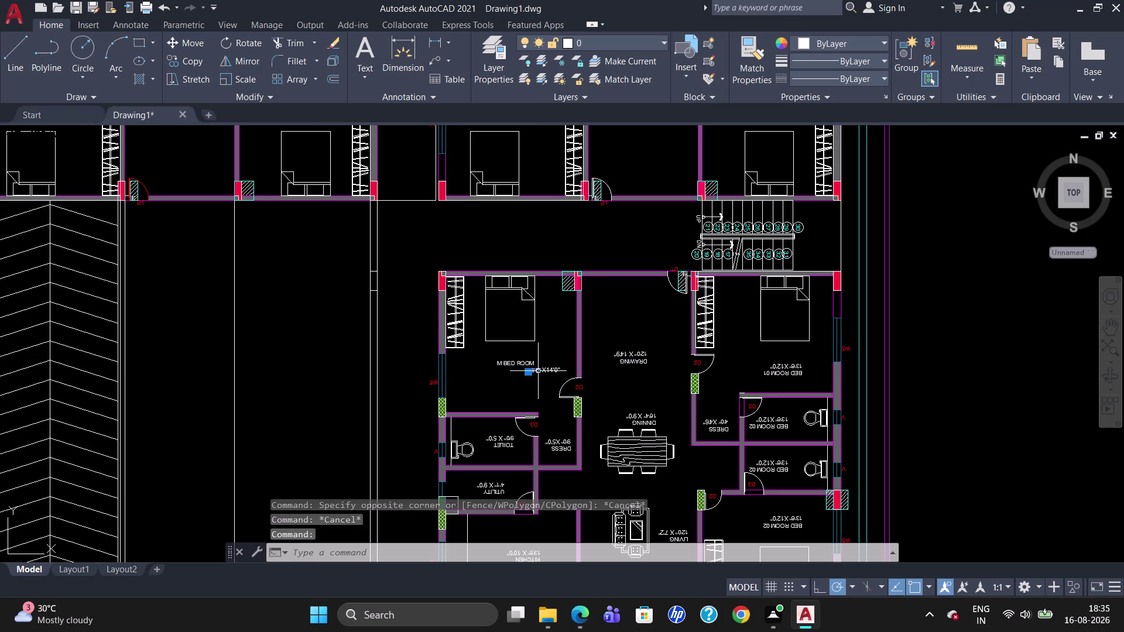
click(548, 369)
click(554, 369)
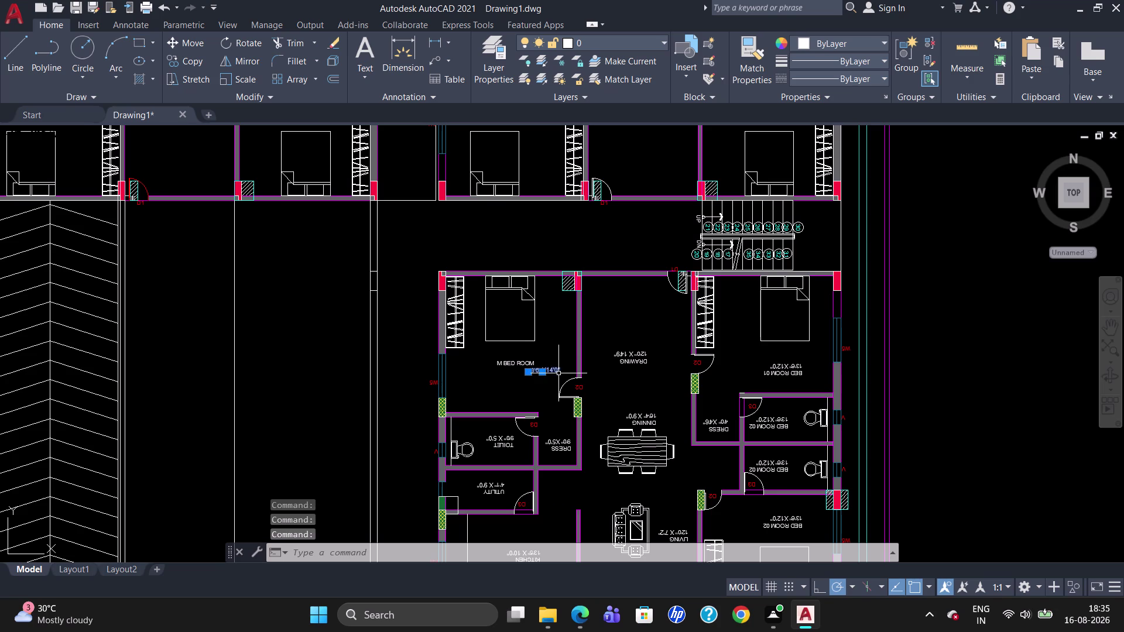
click(528, 373)
drag(529, 373, 518, 374)
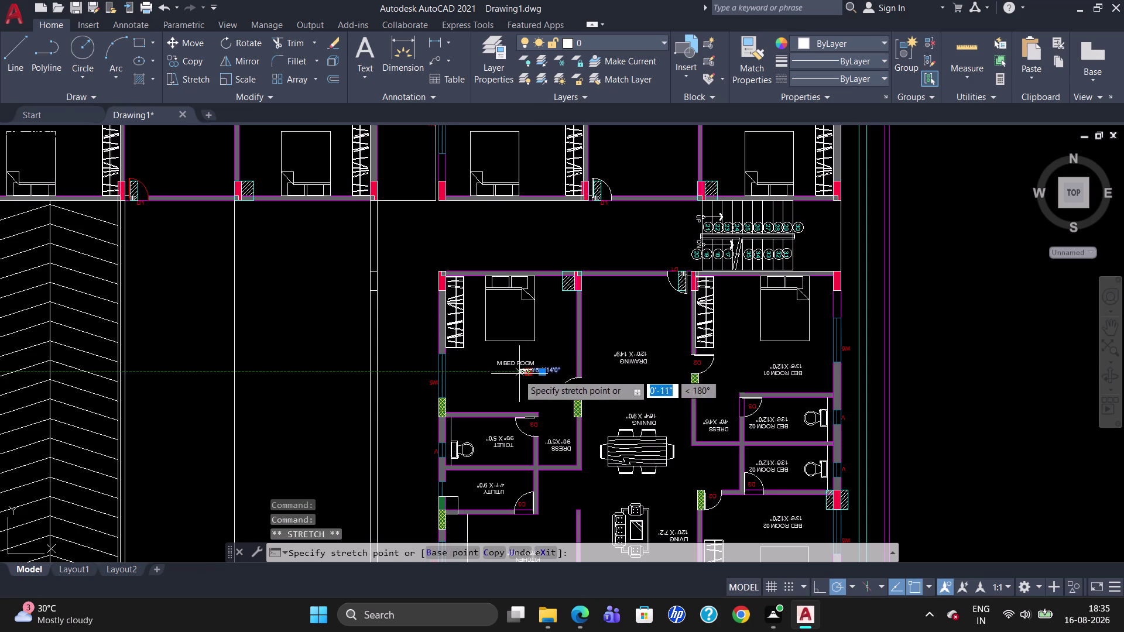
drag(518, 374, 512, 372)
key(Escape)
drag(556, 378, 515, 360)
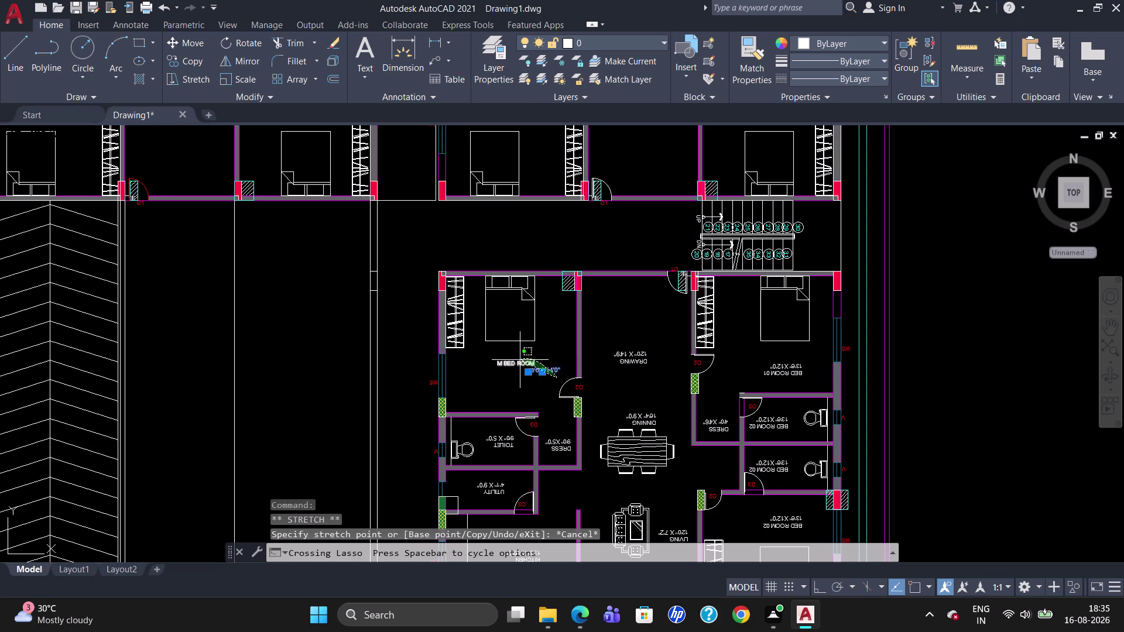
drag(515, 360, 506, 370)
key(Escape)
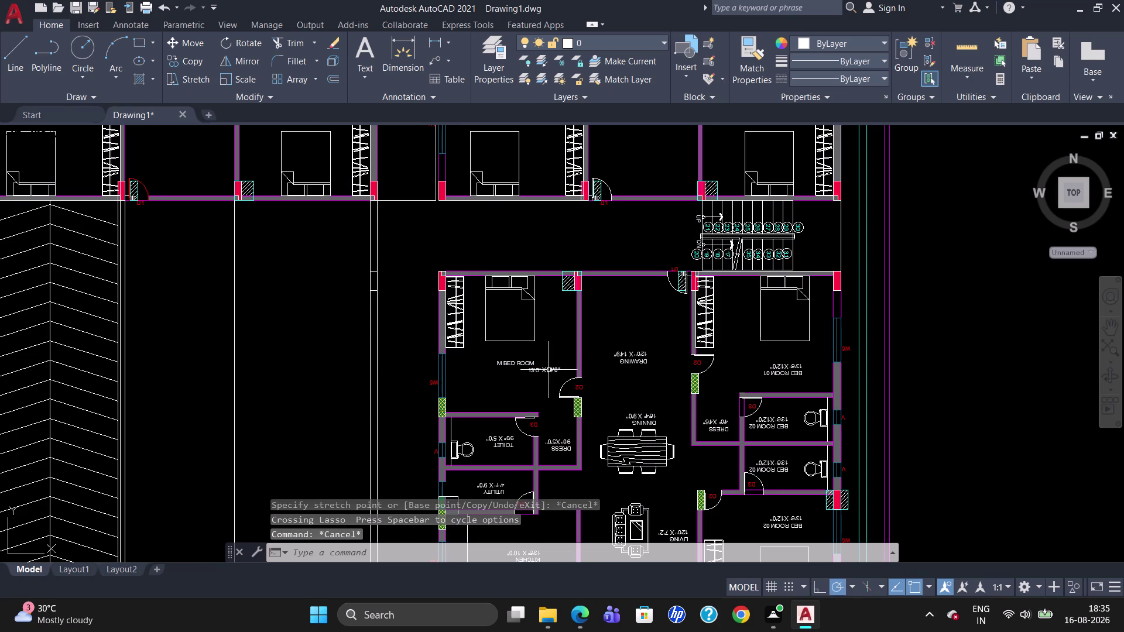
Move the master bedroom label lower in the room.
drag(560, 375, 524, 374)
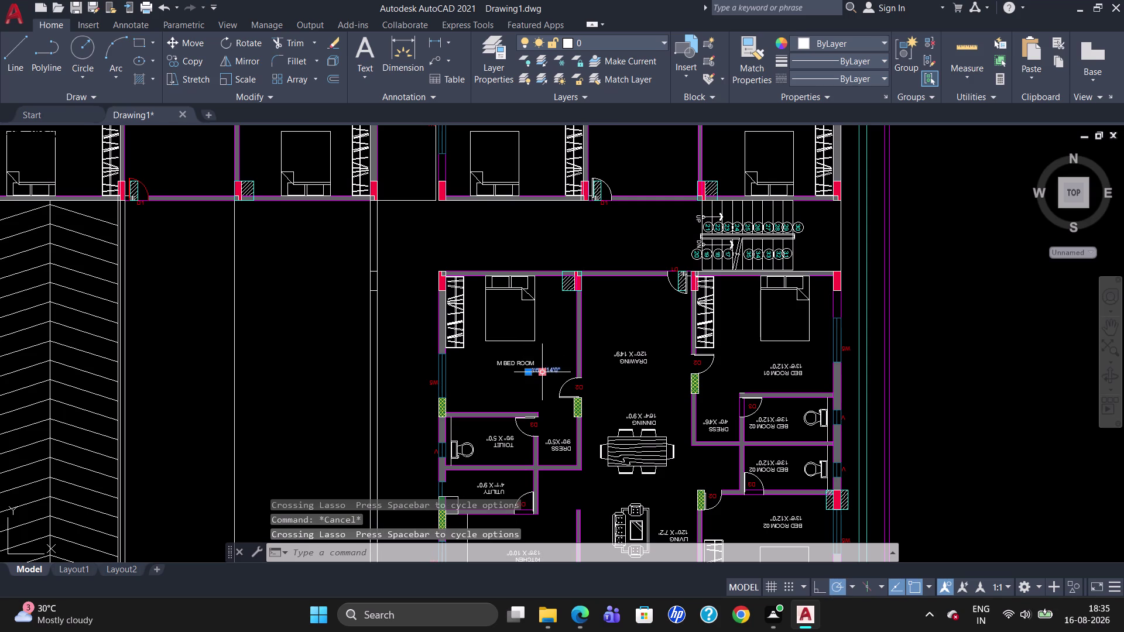
key(m)
key(Return)
click(530, 373)
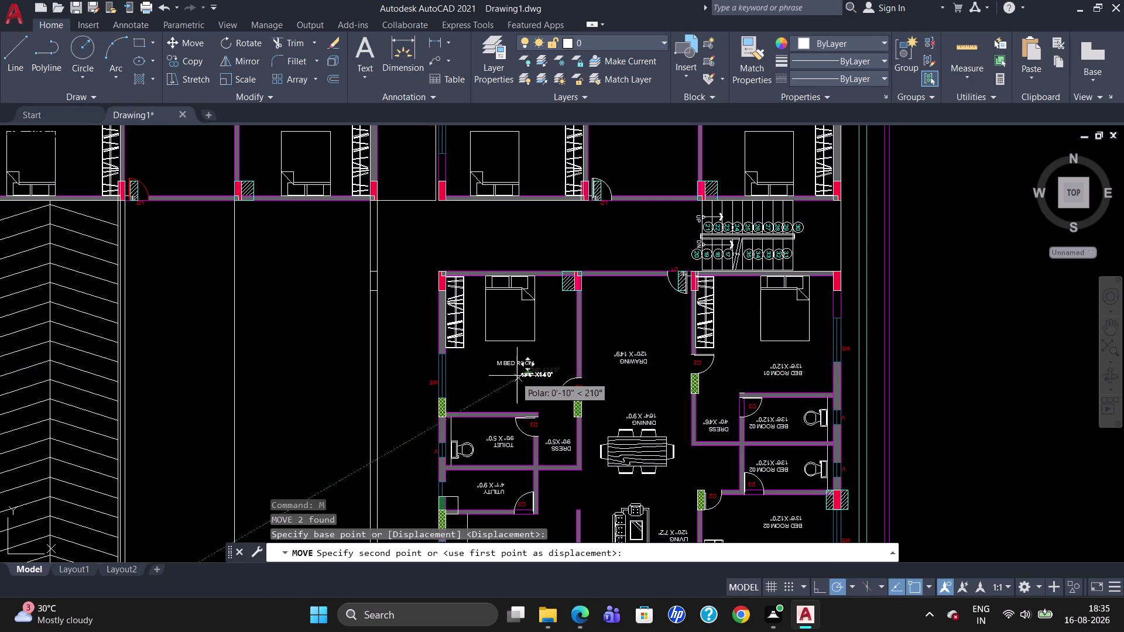
click(501, 376)
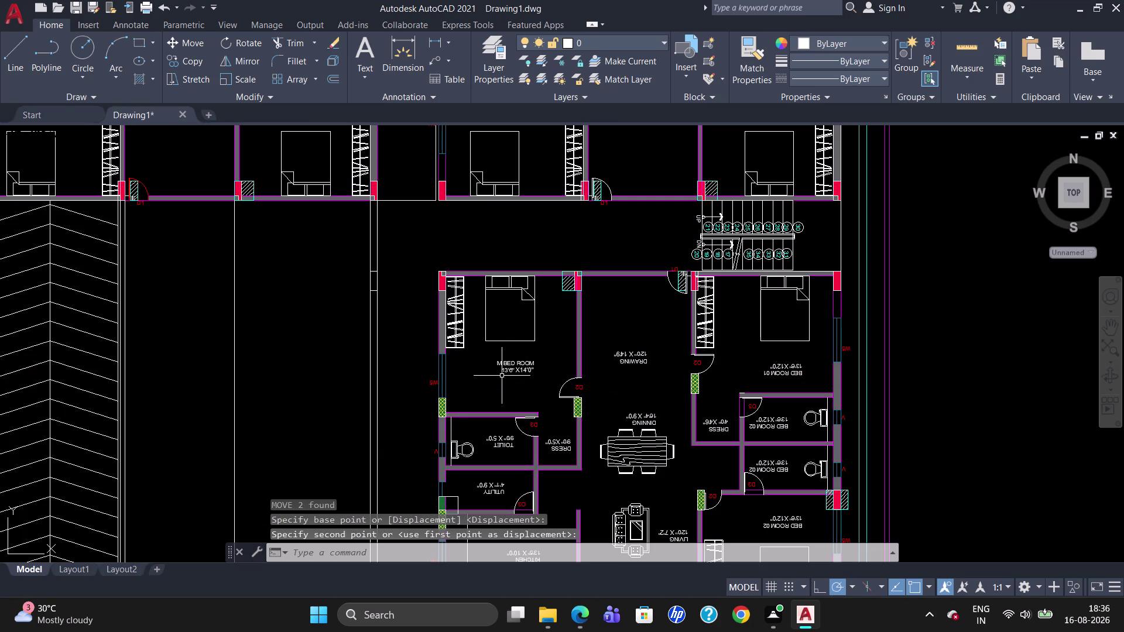
key(Escape)
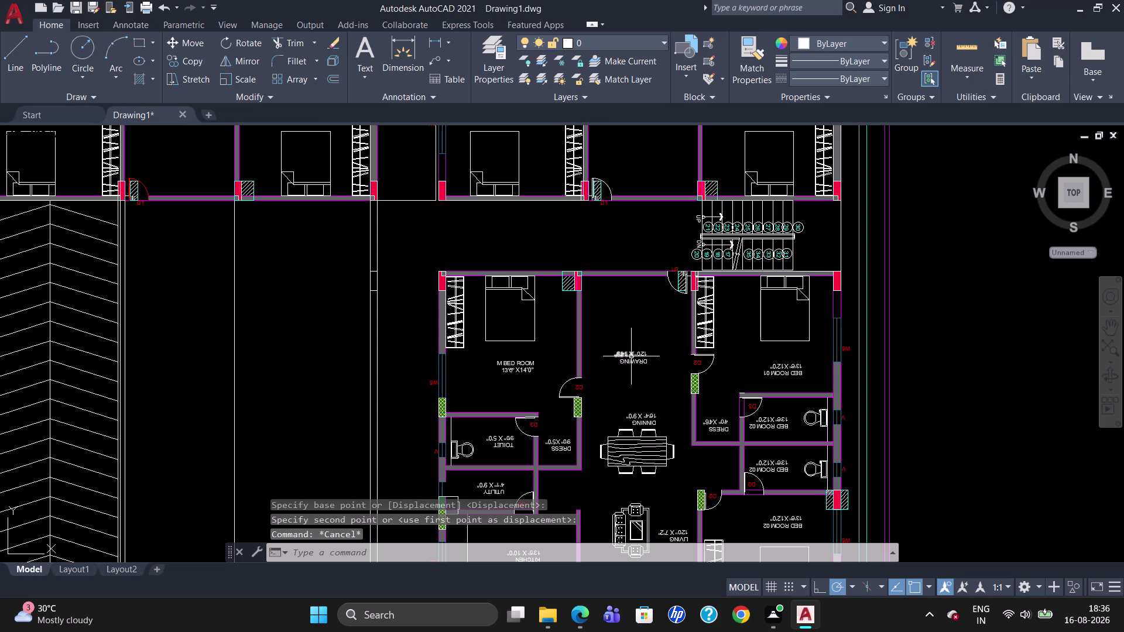
Rotate the upside-down DRAWING label upright.
drag(652, 378, 621, 369)
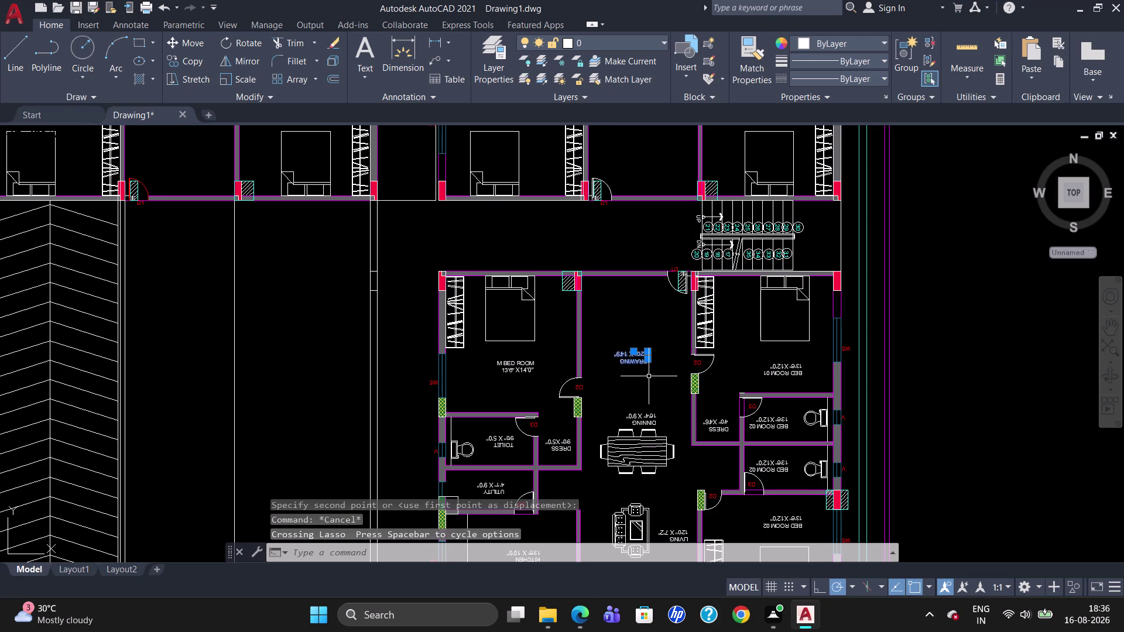
text(RO)
key(Return)
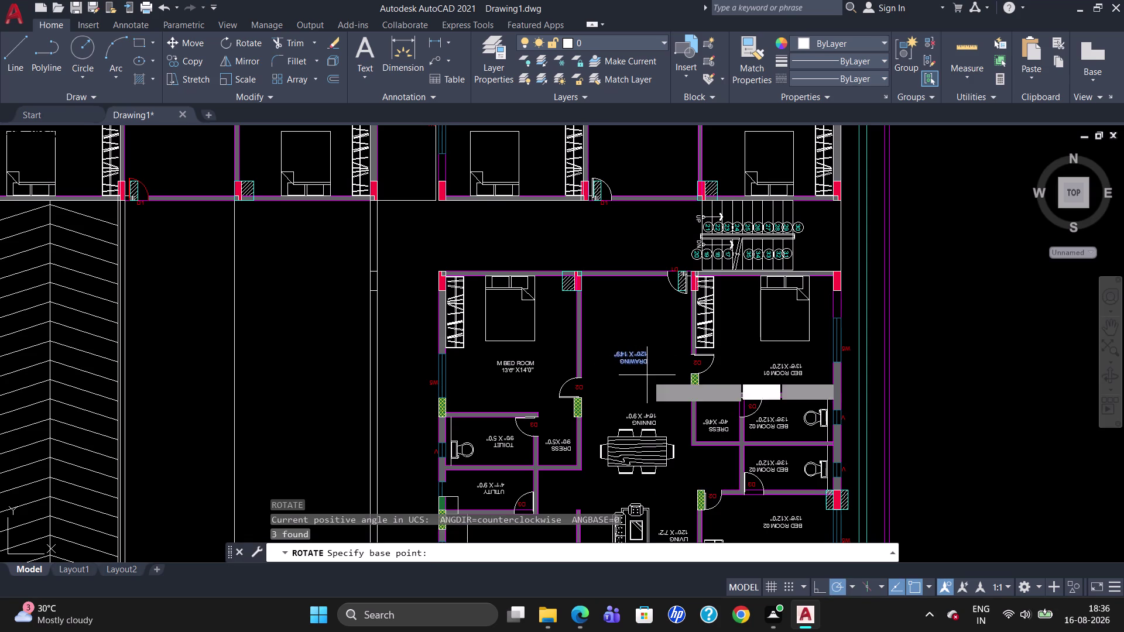
click(650, 368)
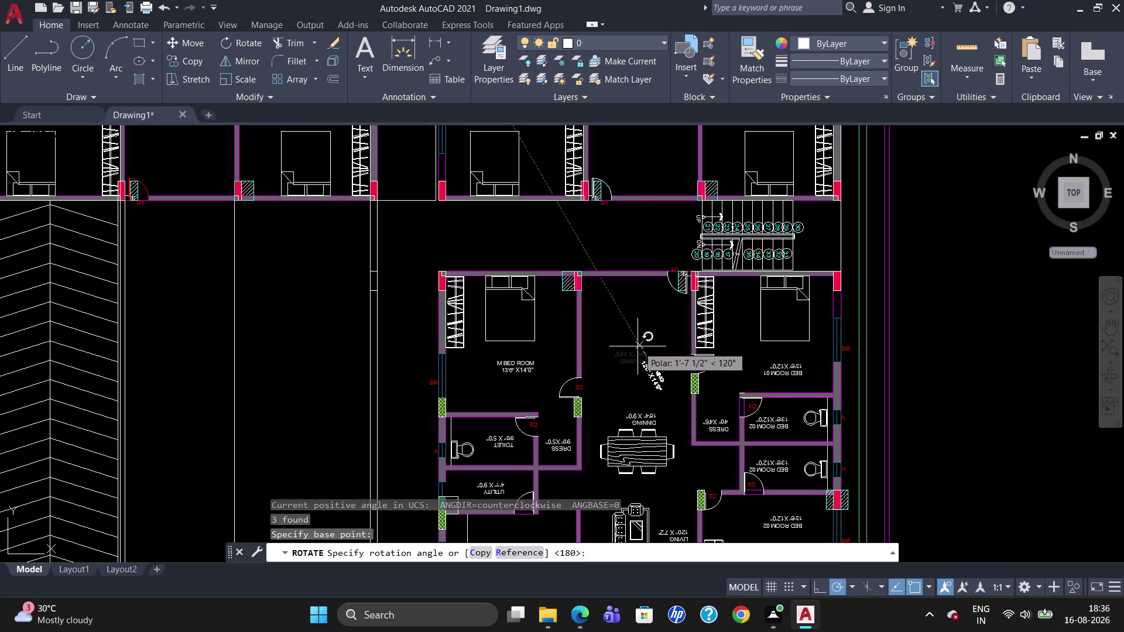
click(626, 363)
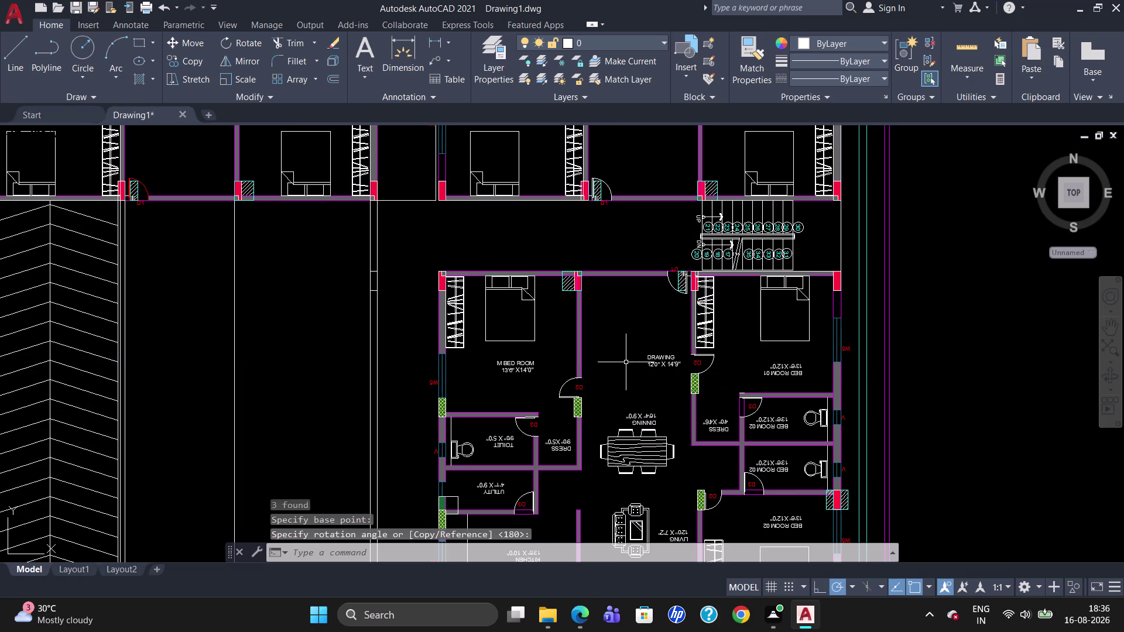
Move the DRAWING label higher in the room.
key(m)
key(Return)
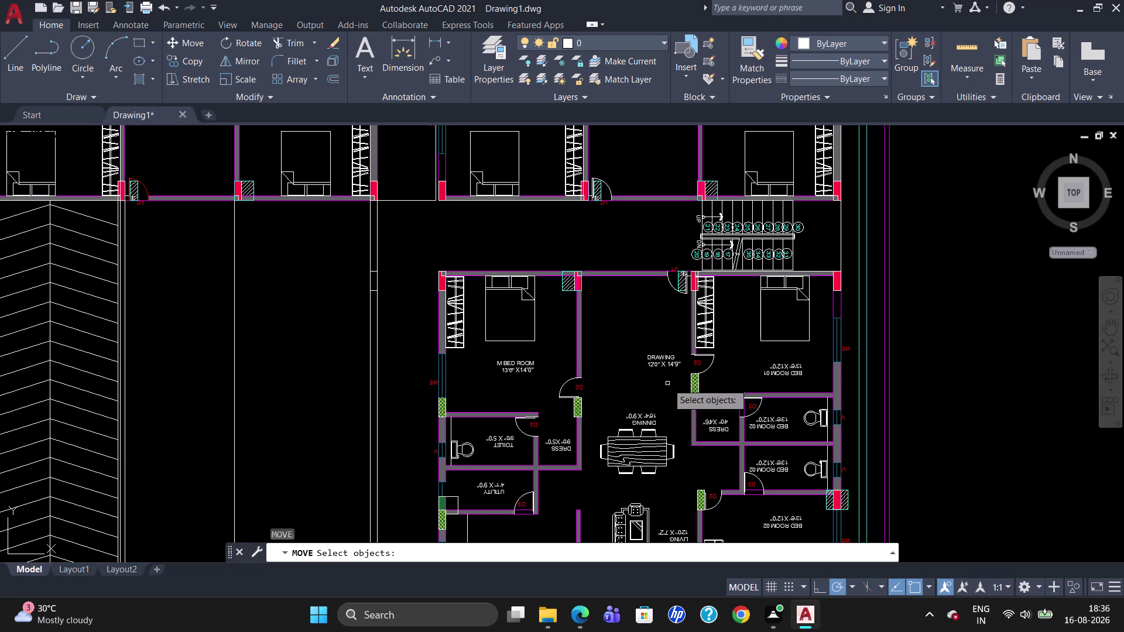
drag(670, 379, 646, 361)
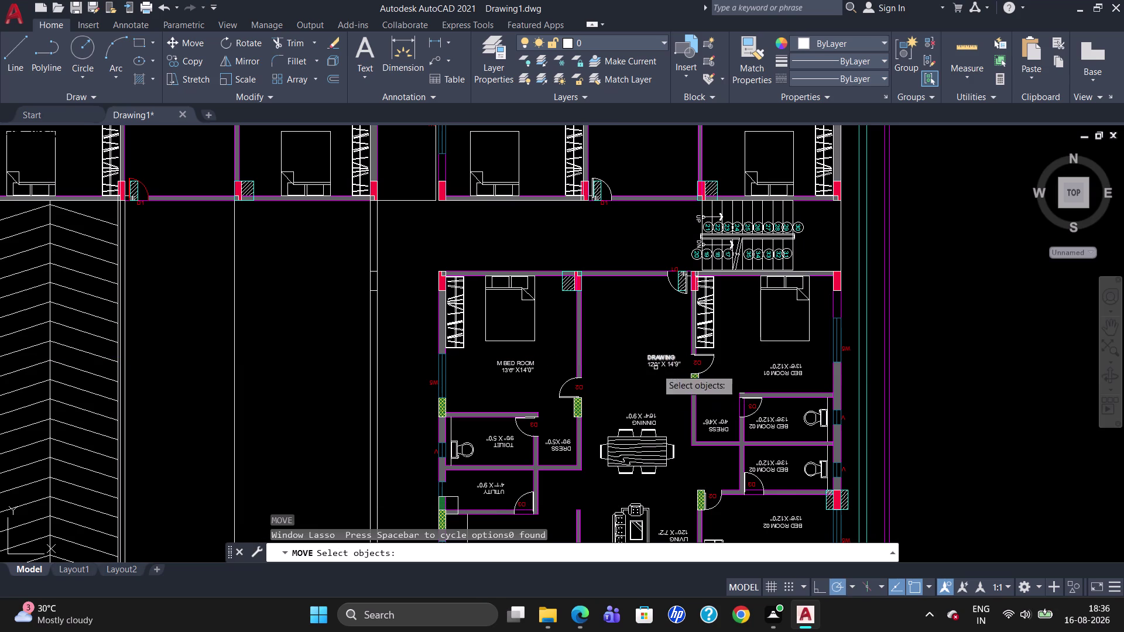
drag(674, 373, 628, 385)
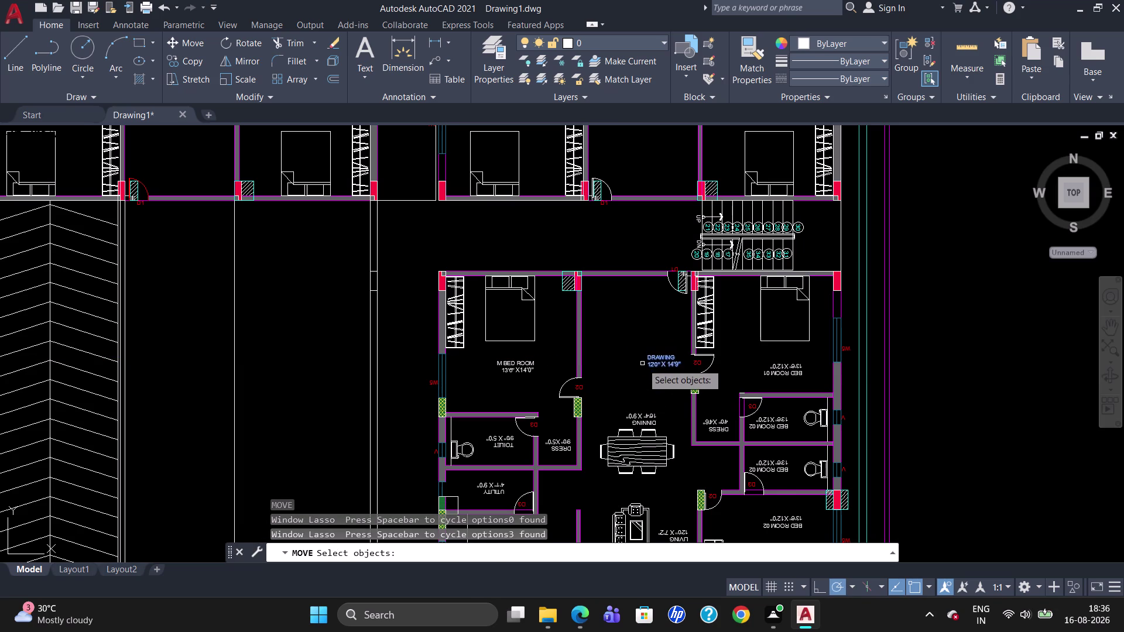
key(Return)
click(650, 354)
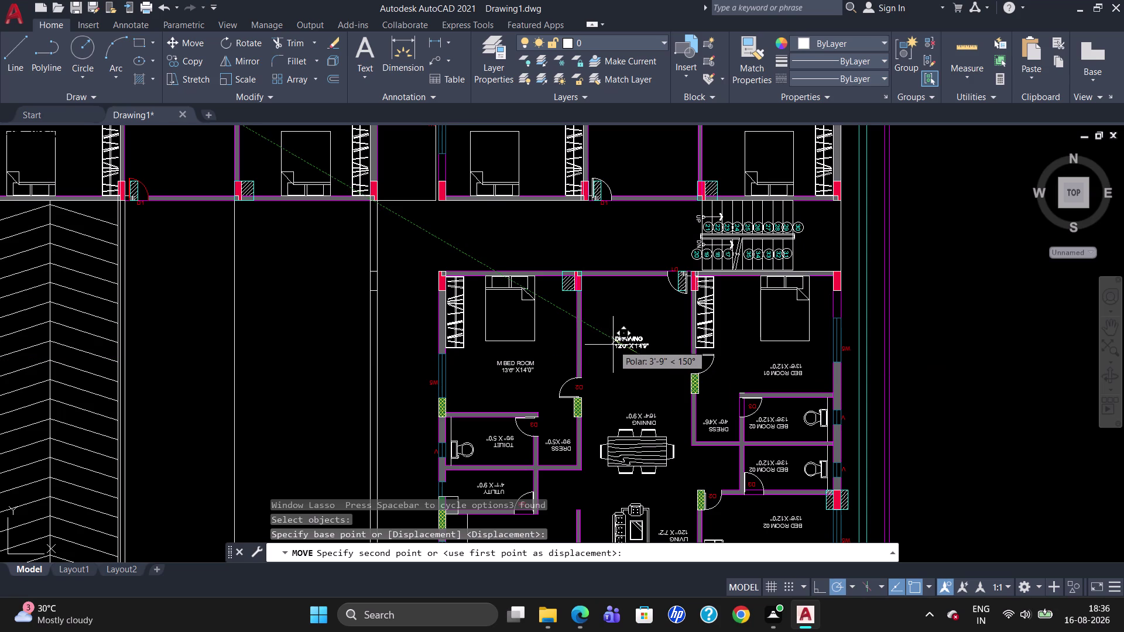
click(613, 346)
key(Escape)
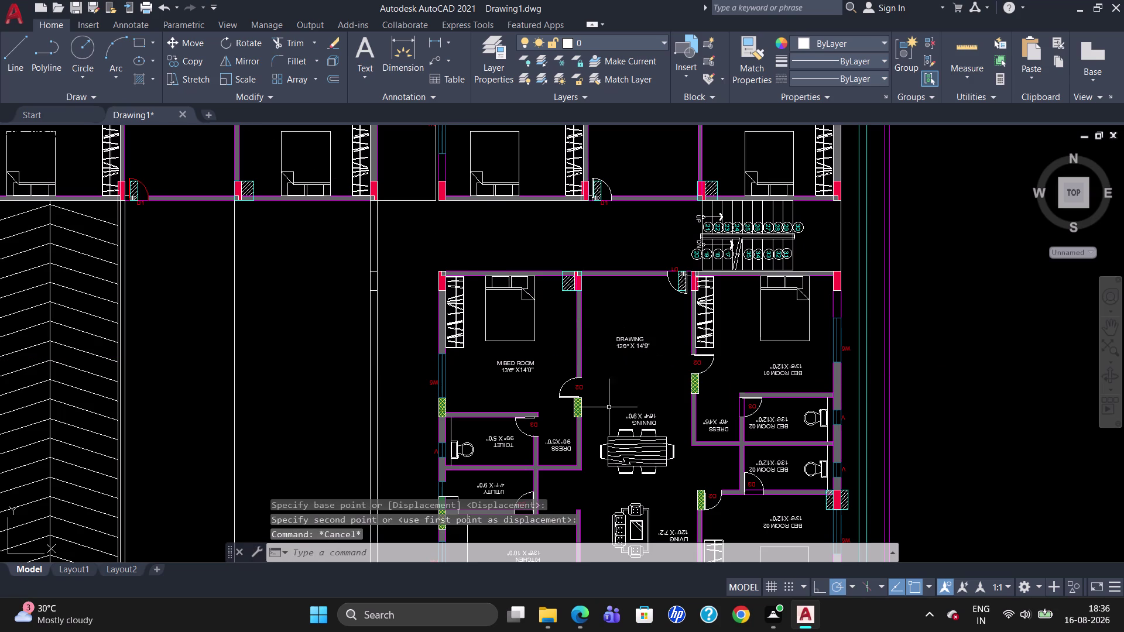
Rotate the mirrored DINNING label a half turn so it reads upright.
click(644, 422)
click(644, 416)
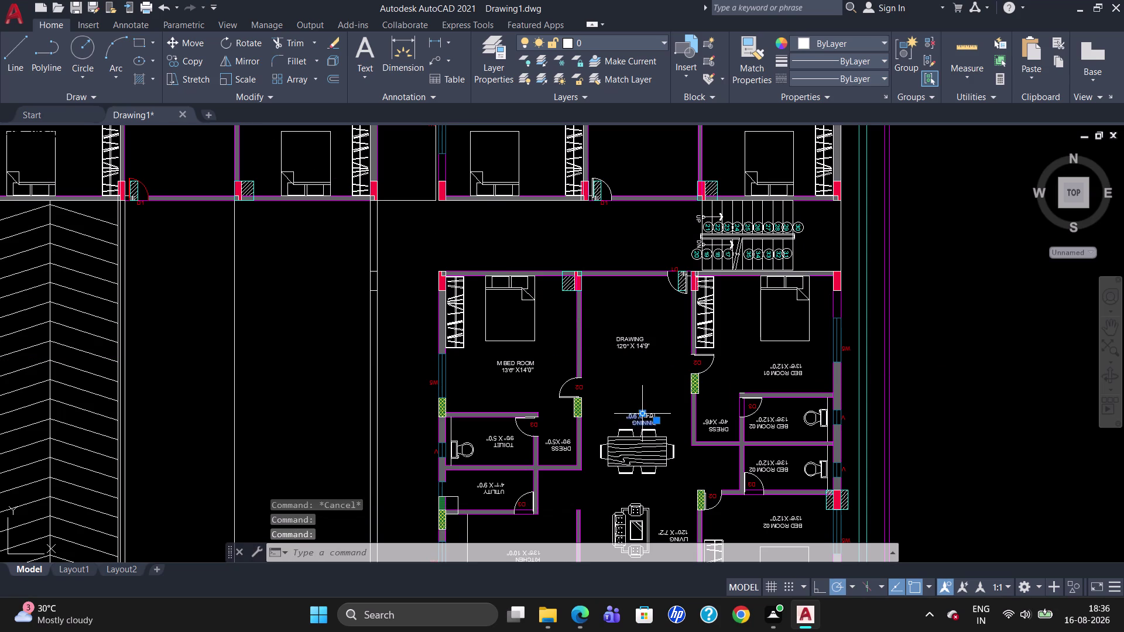
key(Escape)
drag(669, 425, 625, 414)
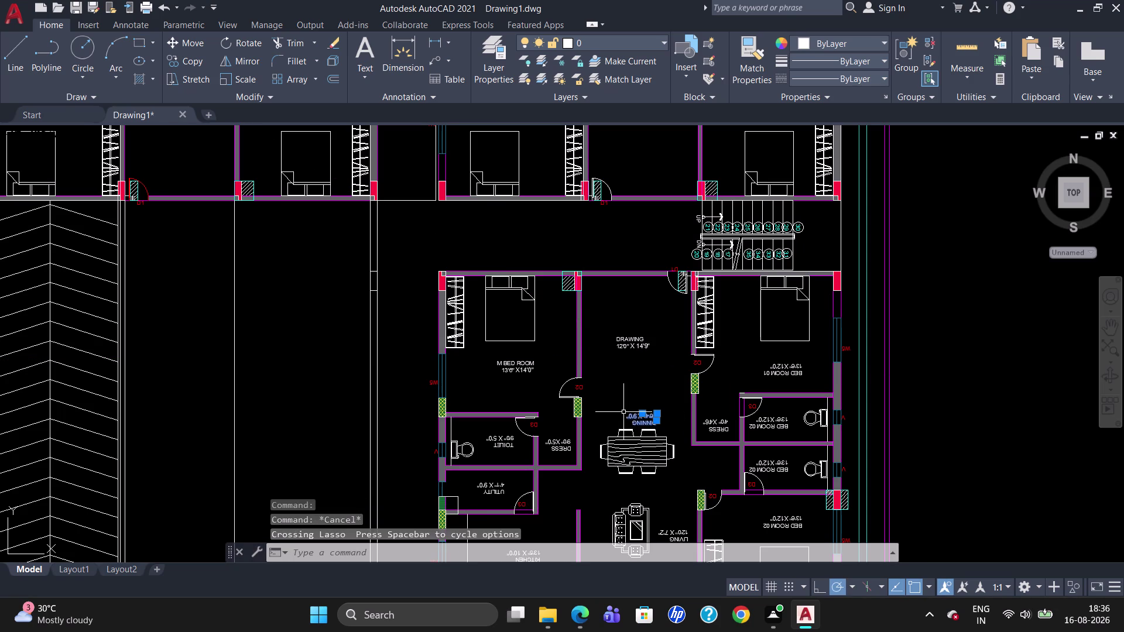
text(RO)
key(Return)
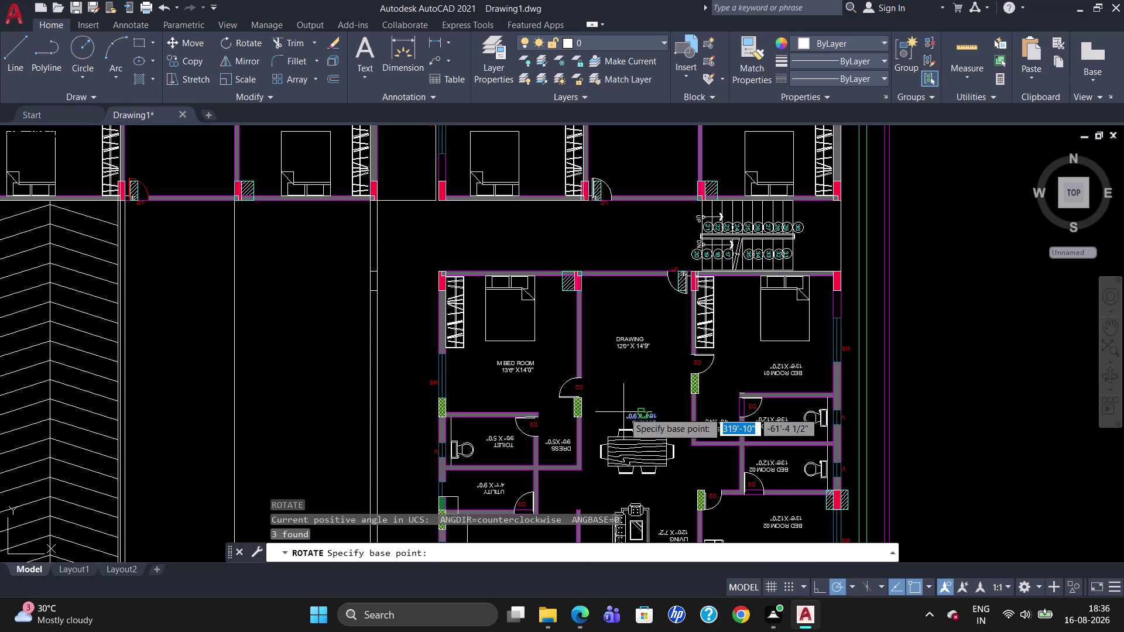
click(655, 416)
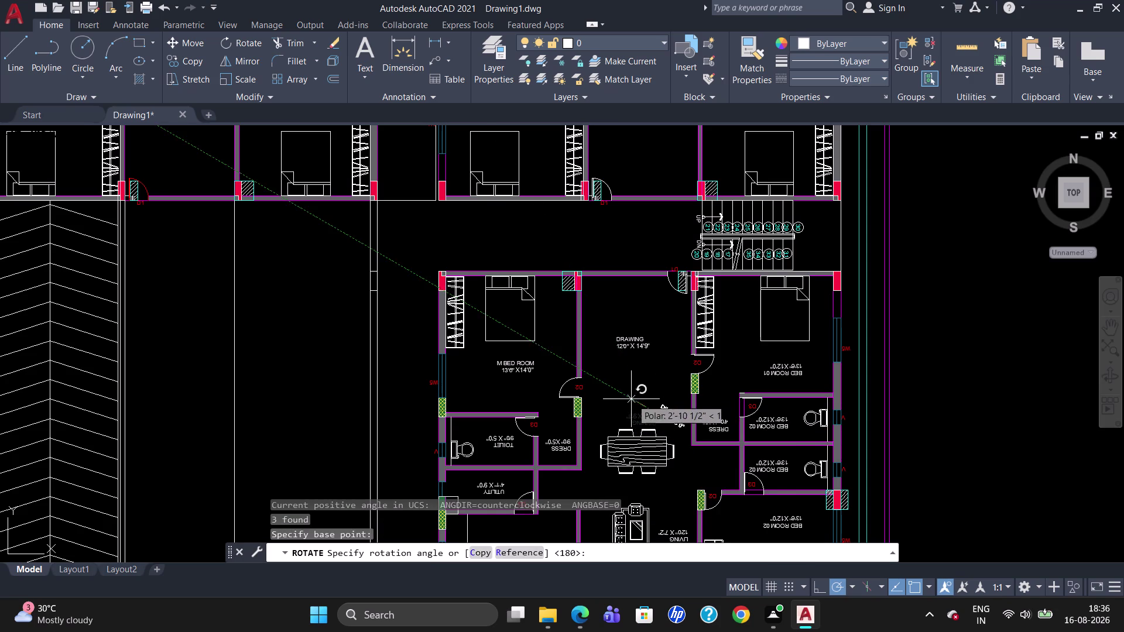
click(625, 417)
click(657, 408)
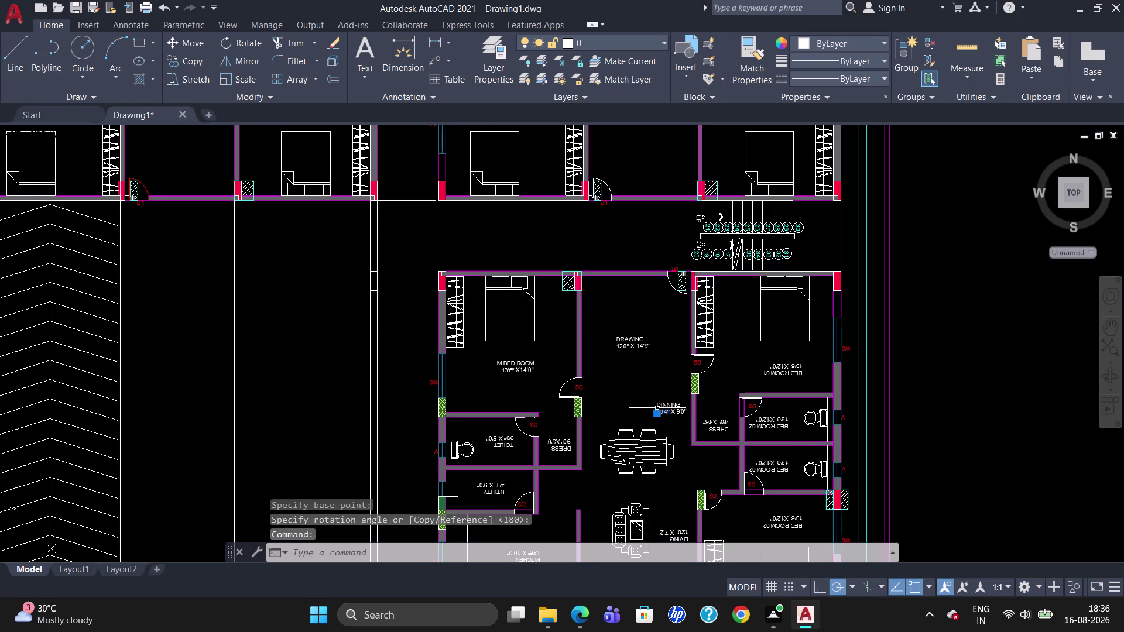
key(Escape)
Move the upright dining label beside the dining table.
drag(683, 417, 659, 406)
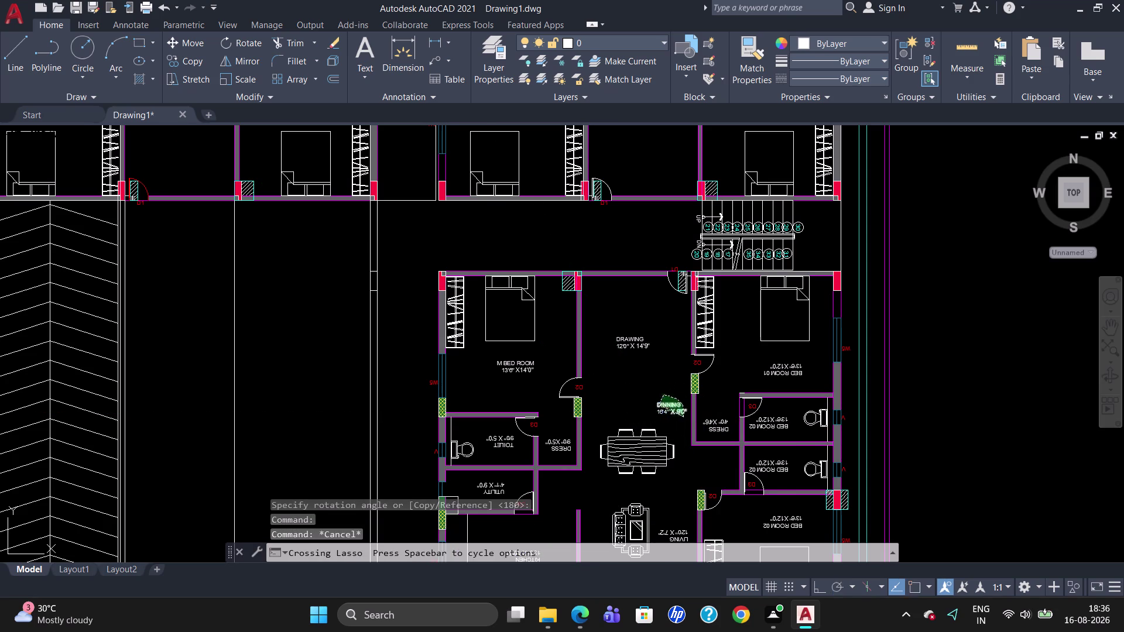
key(m)
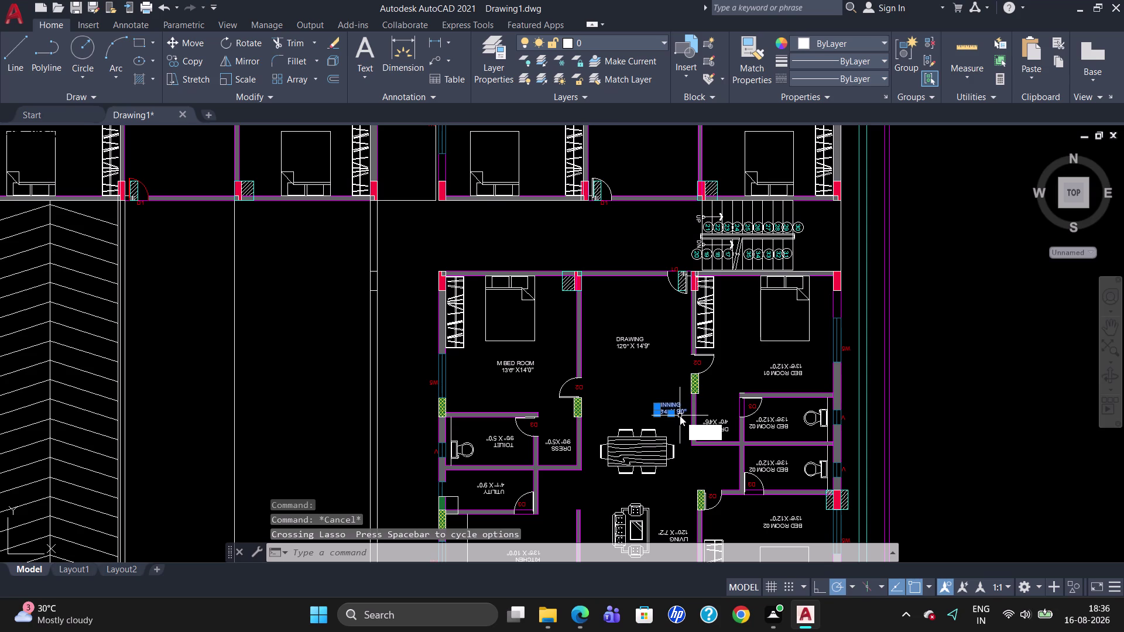
key(Return)
click(657, 407)
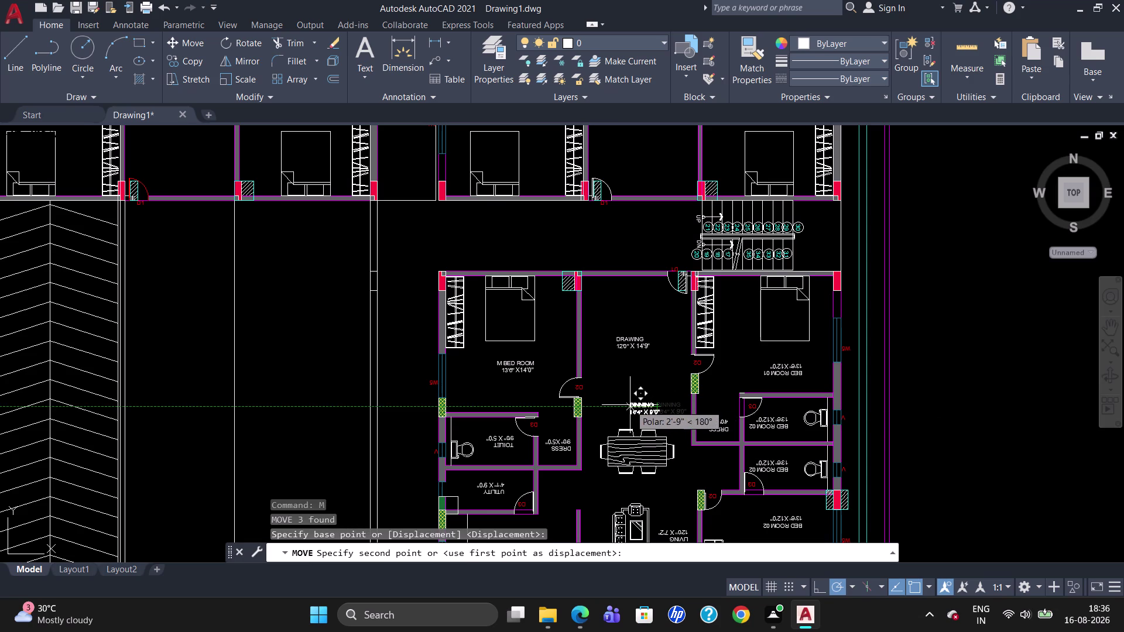
click(630, 405)
Rotate the mirrored DRESS label 180° so it reads upright.
scroll(up, 3)
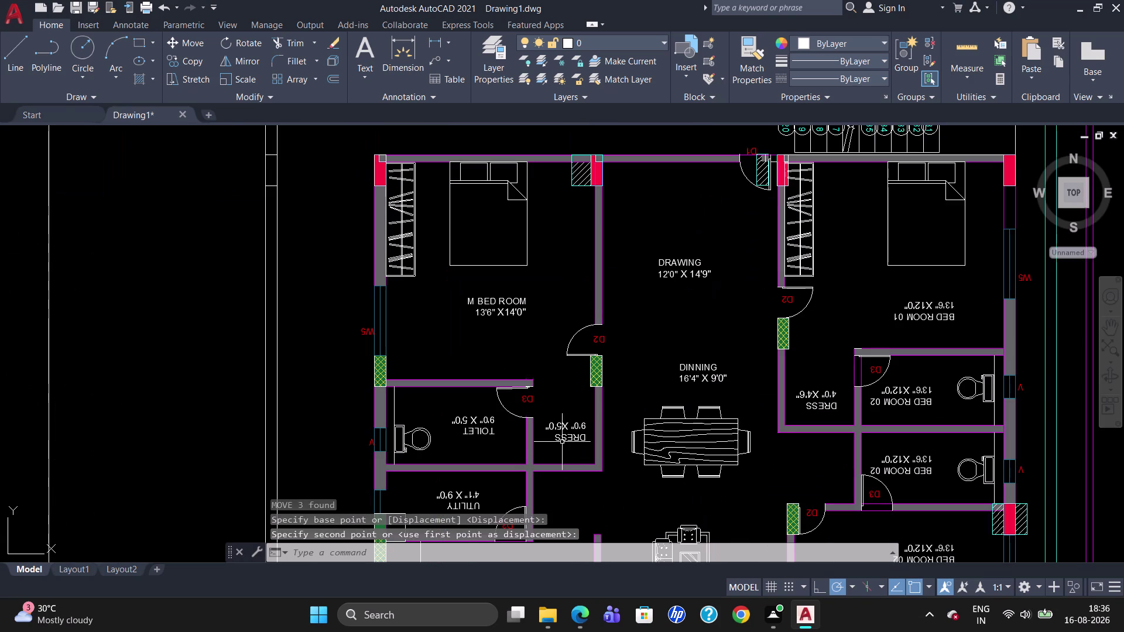
click(562, 437)
click(565, 429)
key(Escape)
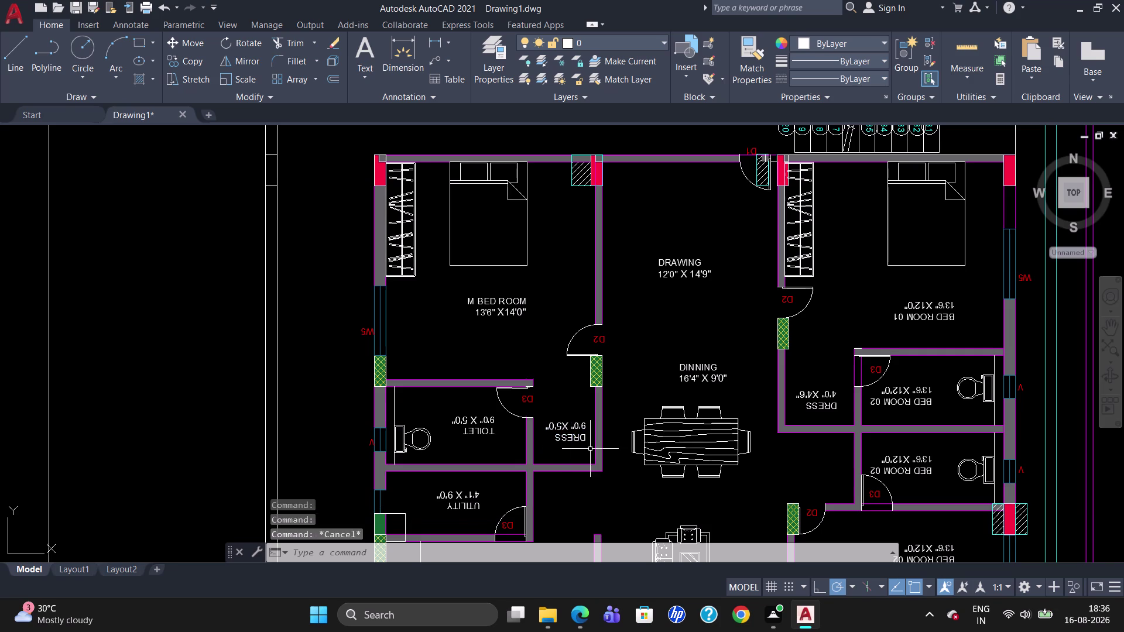
drag(591, 447, 547, 448)
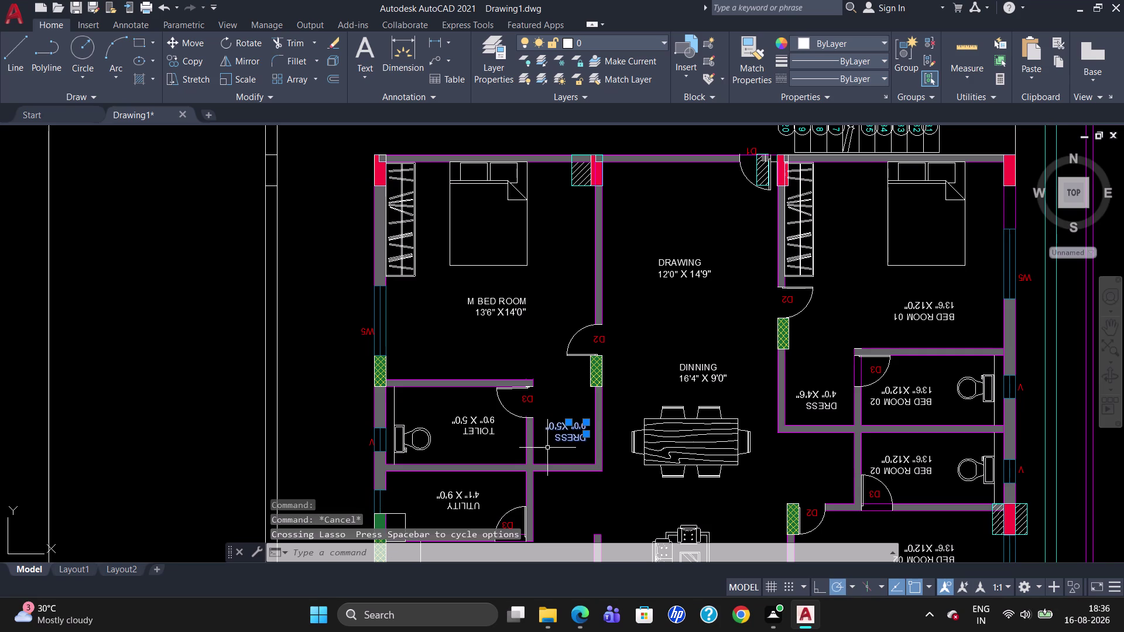
text(RO)
key(Return)
click(582, 437)
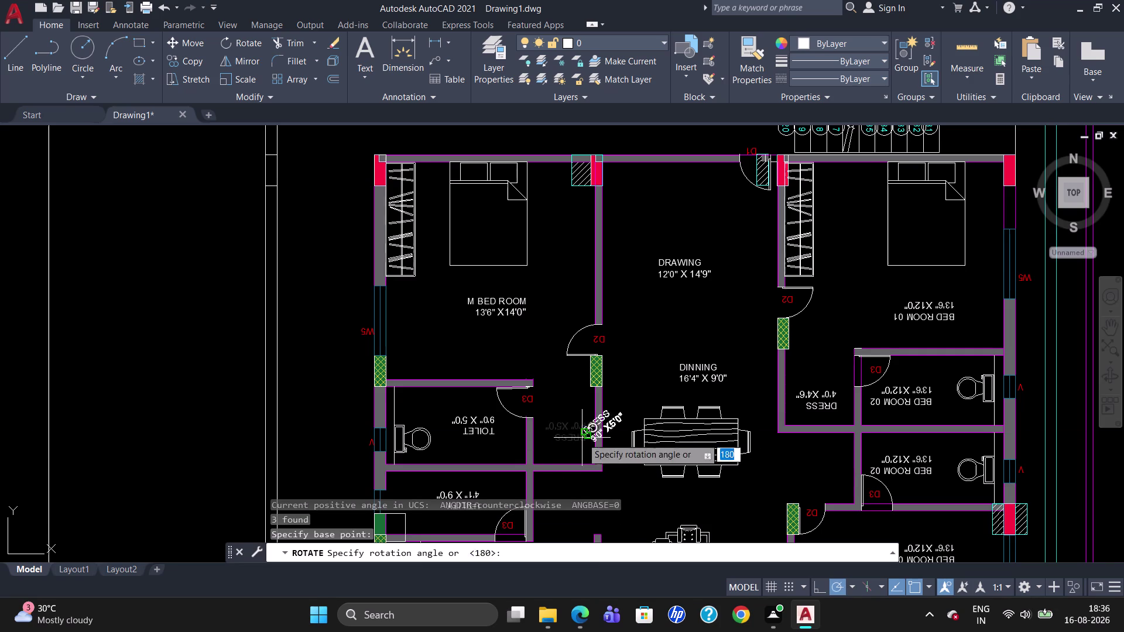
click(546, 434)
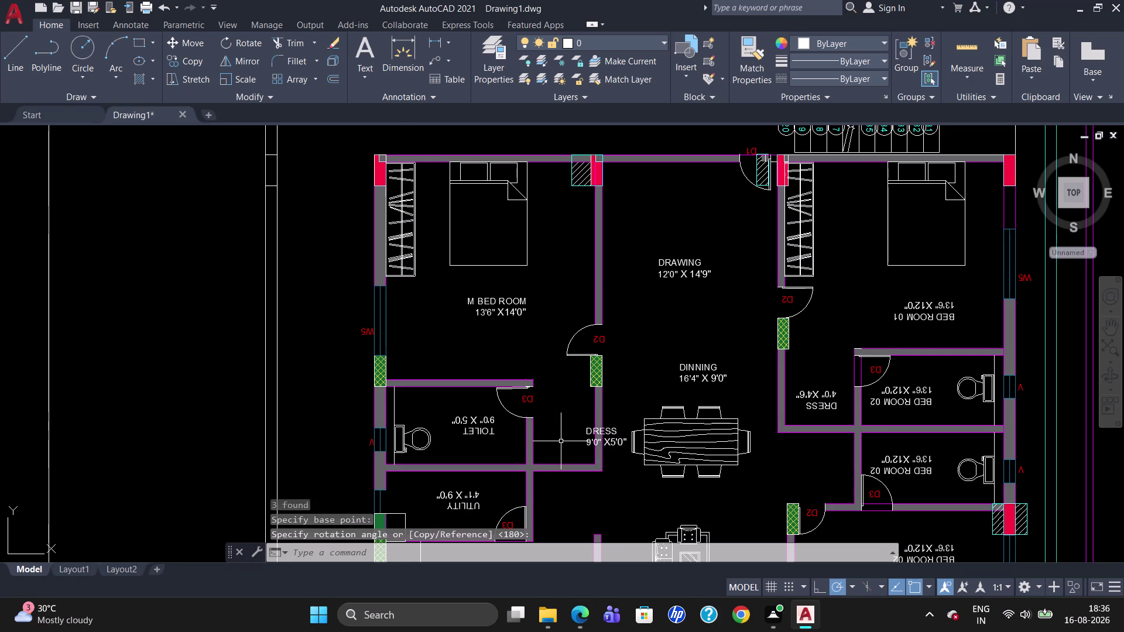
Move the DRESS label and its size text into the dress room.
key(m)
key(Return)
click(590, 429)
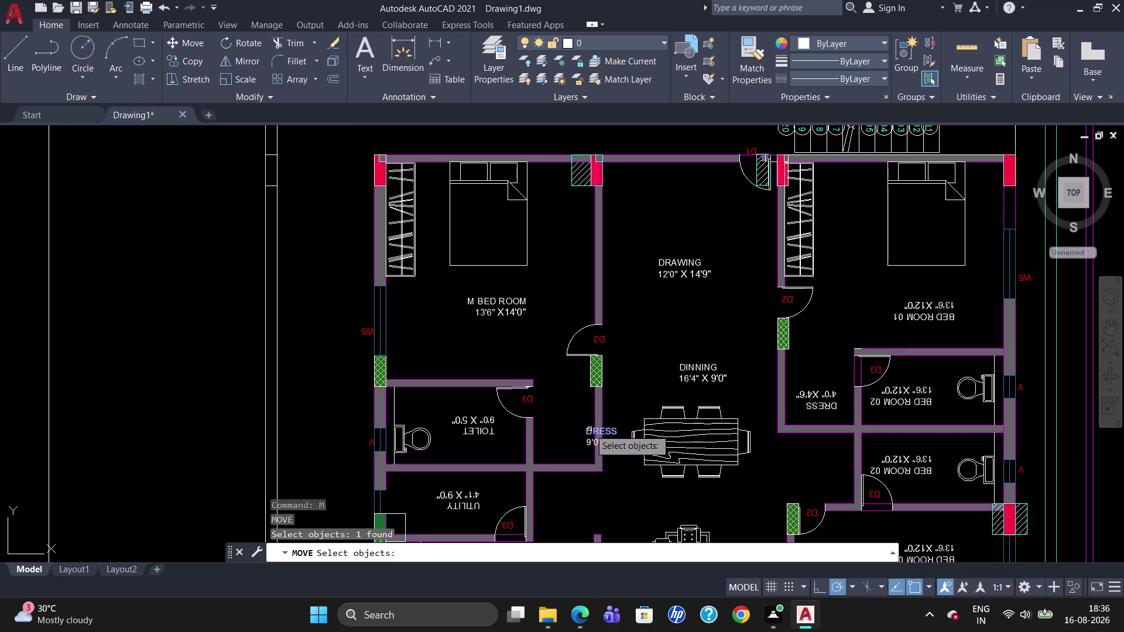
click(588, 443)
click(611, 442)
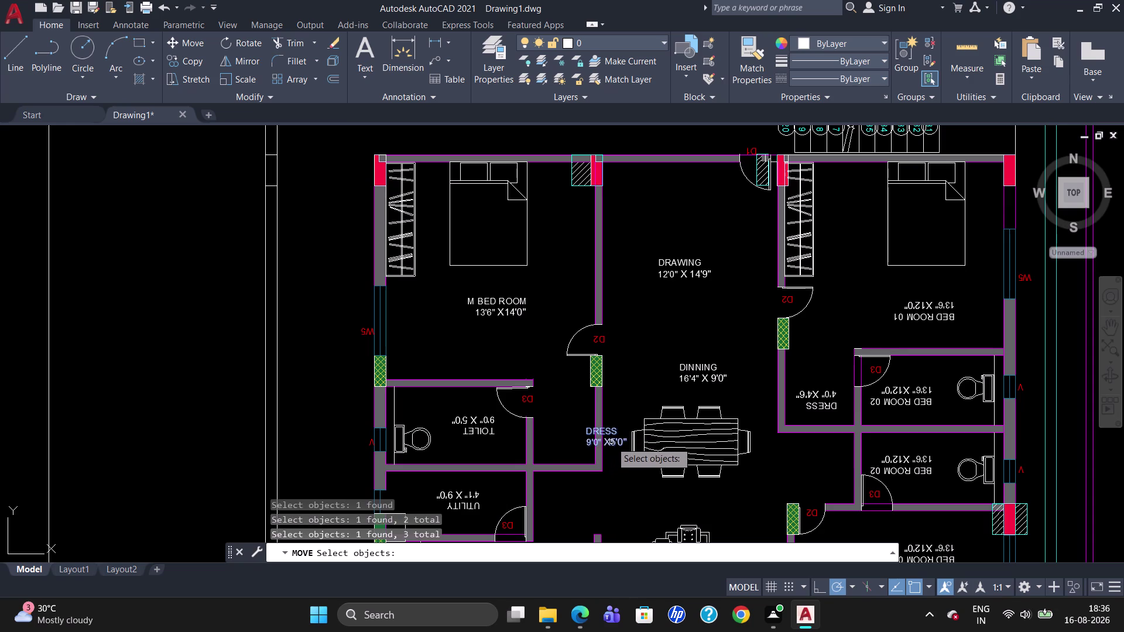
key(Return)
click(589, 434)
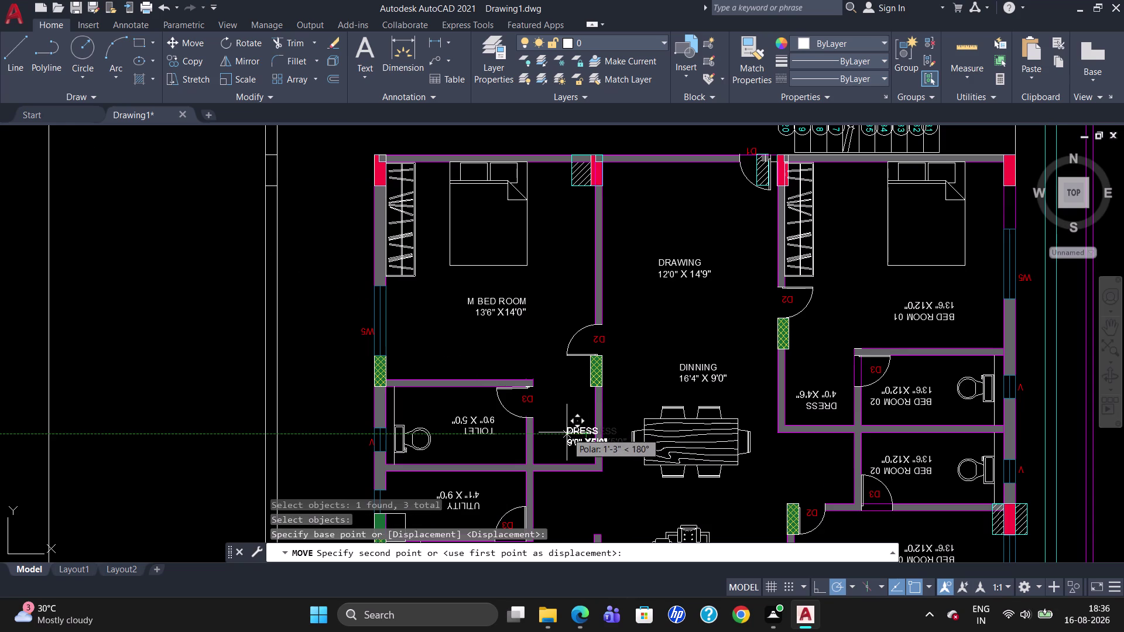
click(551, 432)
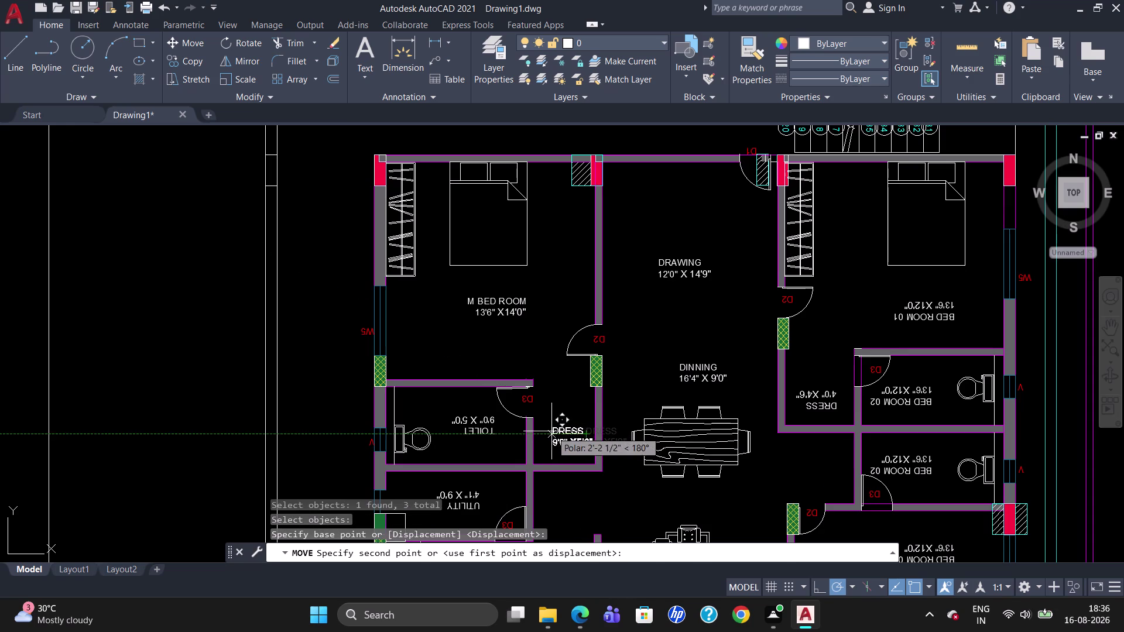
Rotate the mirrored TOILET label 180° so it reads upright.
drag(499, 445, 469, 431)
text(R)
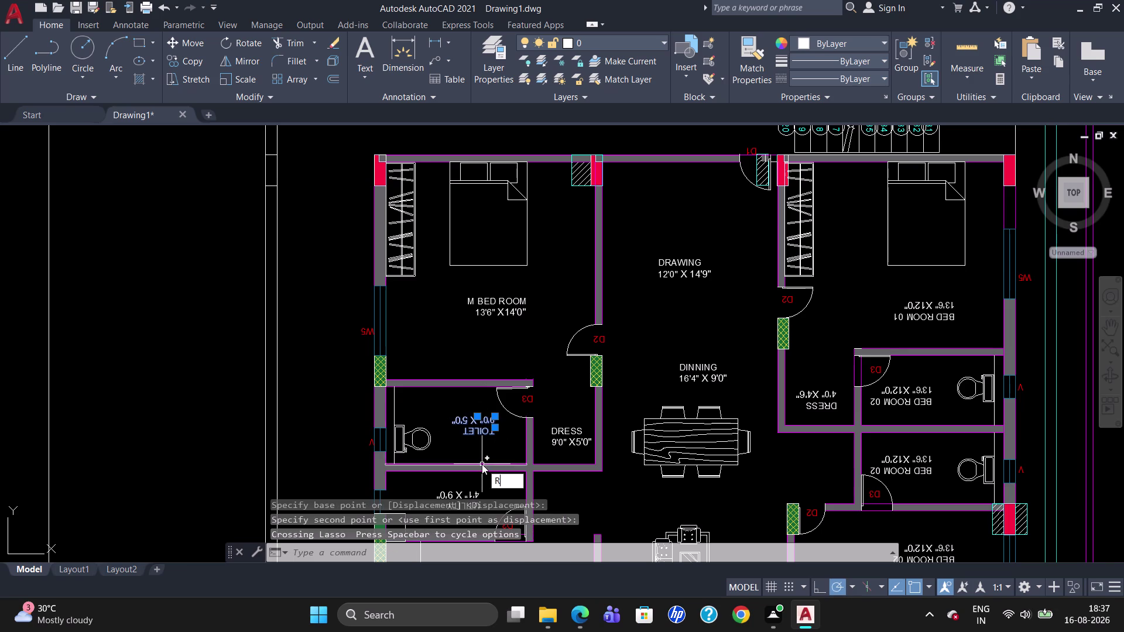
text(O)
key(Return)
click(490, 439)
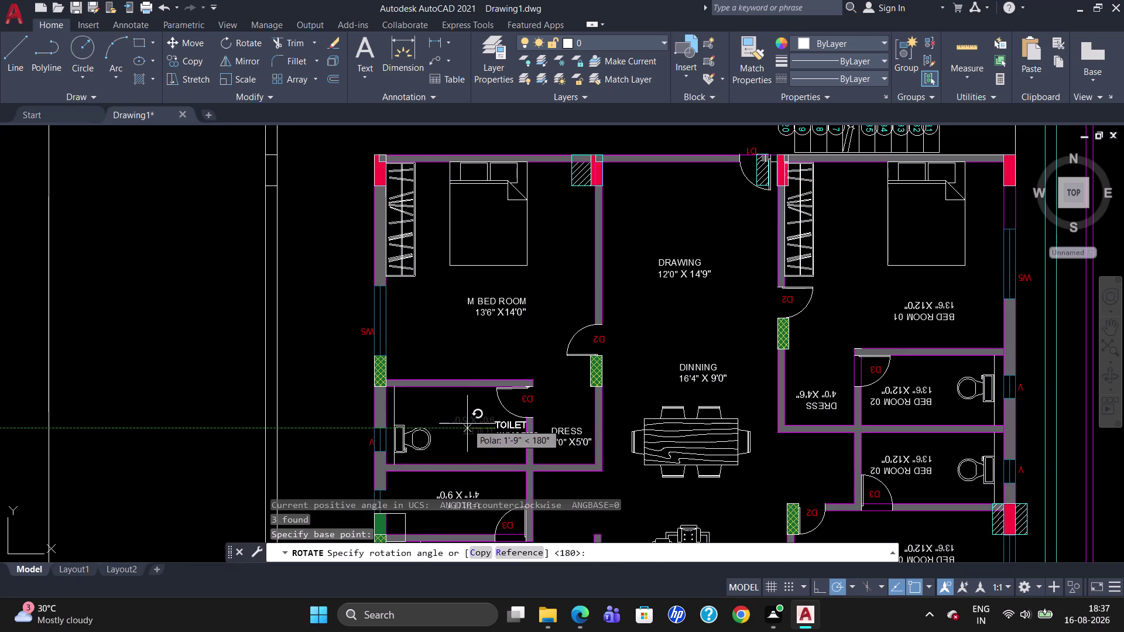
click(467, 425)
Move the TOILET label and its size text inside the toilet.
click(499, 427)
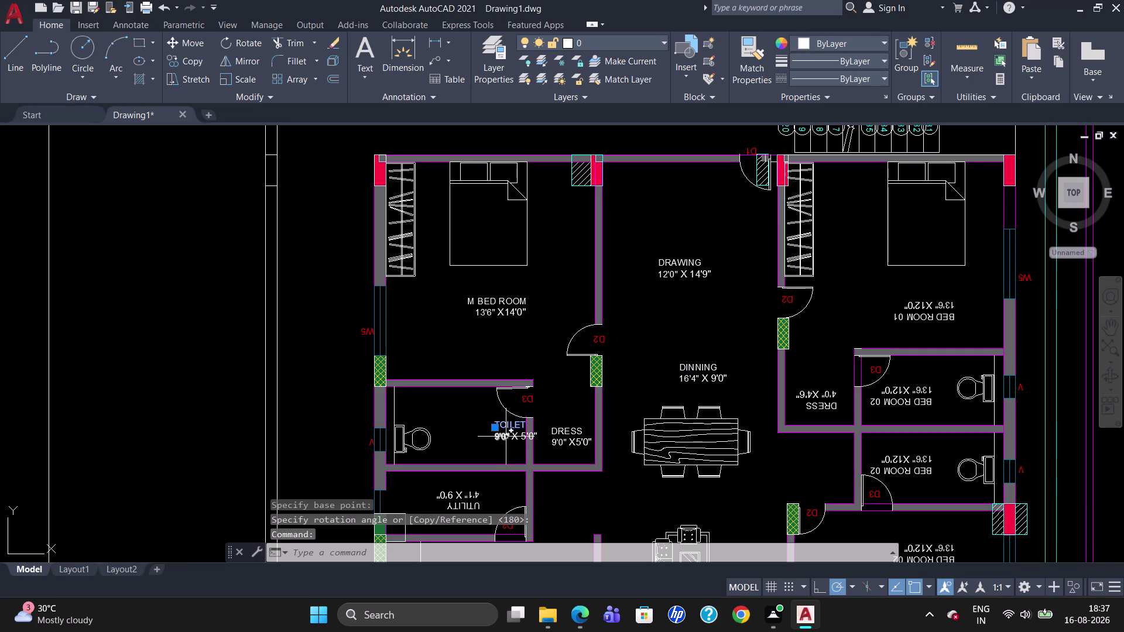
click(506, 436)
click(518, 438)
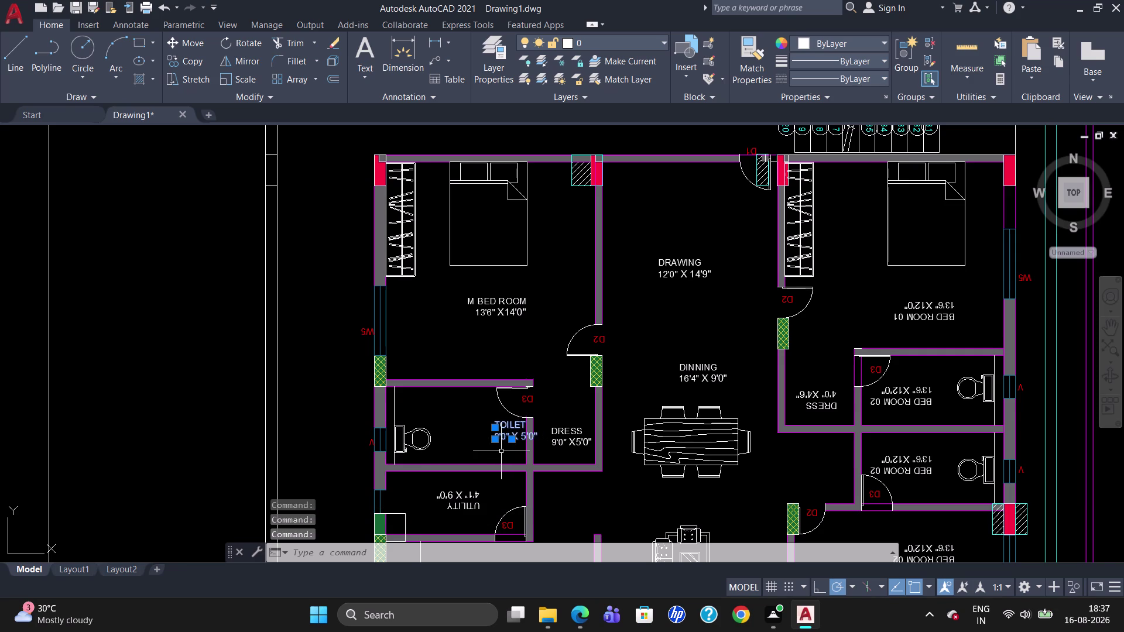
key(m)
key(Return)
click(491, 421)
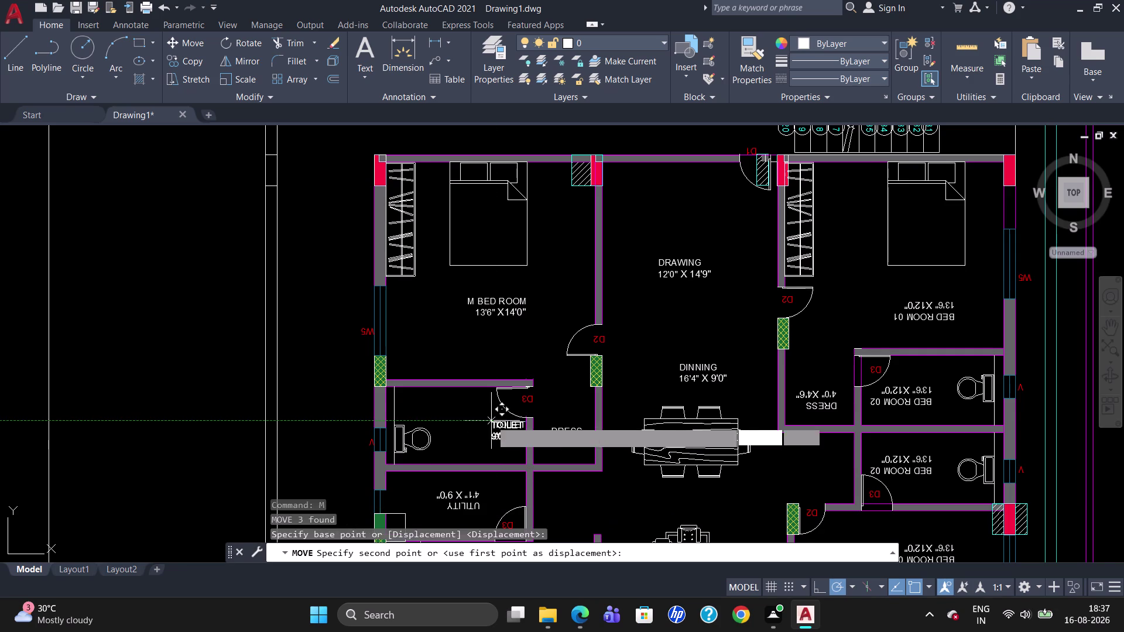
click(455, 415)
scroll(down, 3)
Rotate the mirrored UTILITY label 180° with RO so it reads upright.
scroll(up, 3)
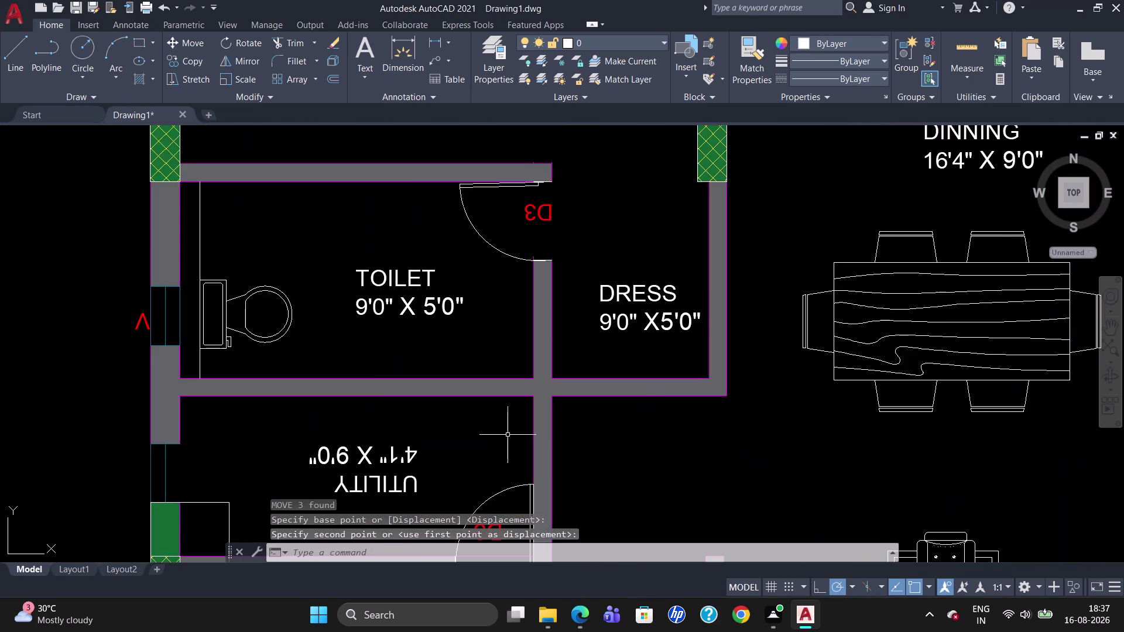
scroll(down, 3)
scroll(up, 3)
scroll(down, 3)
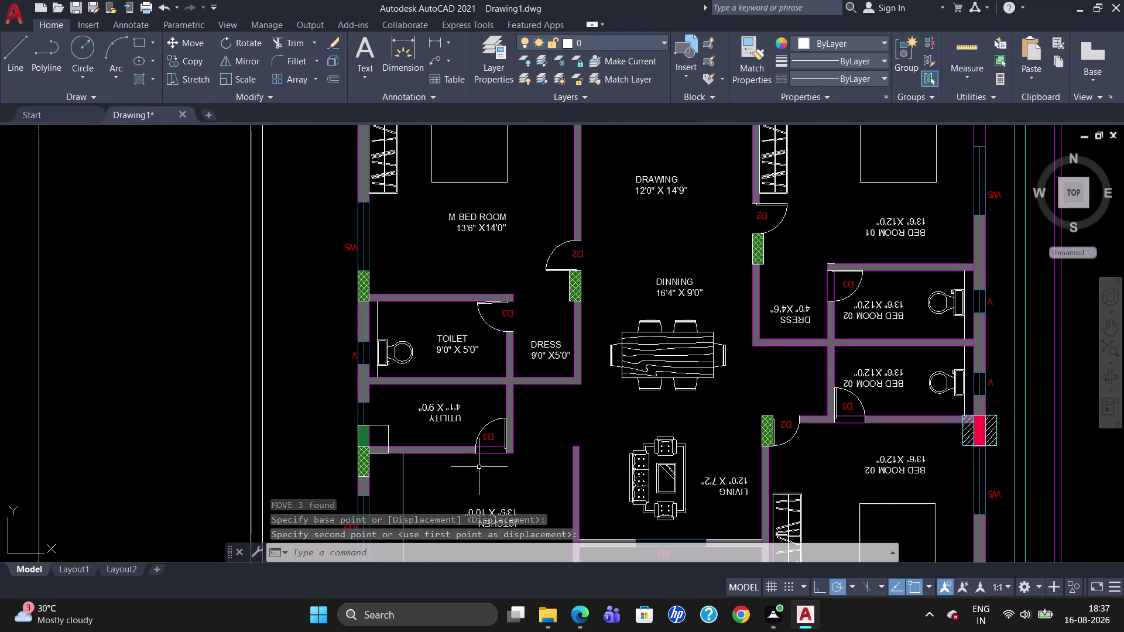
drag(455, 426, 411, 412)
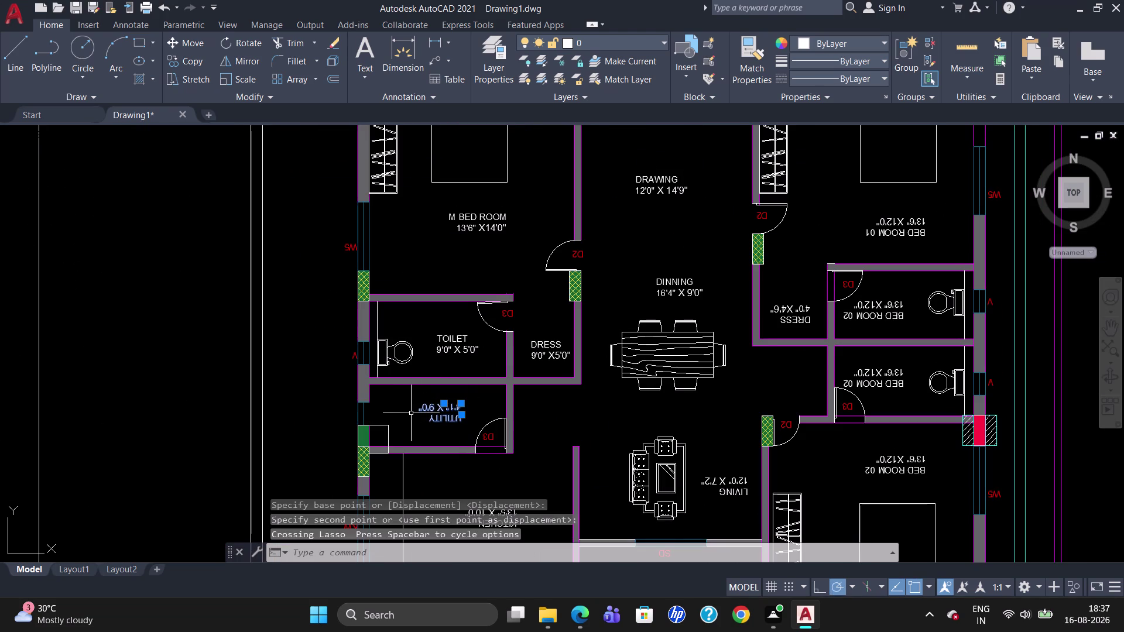
text(RO)
key(Return)
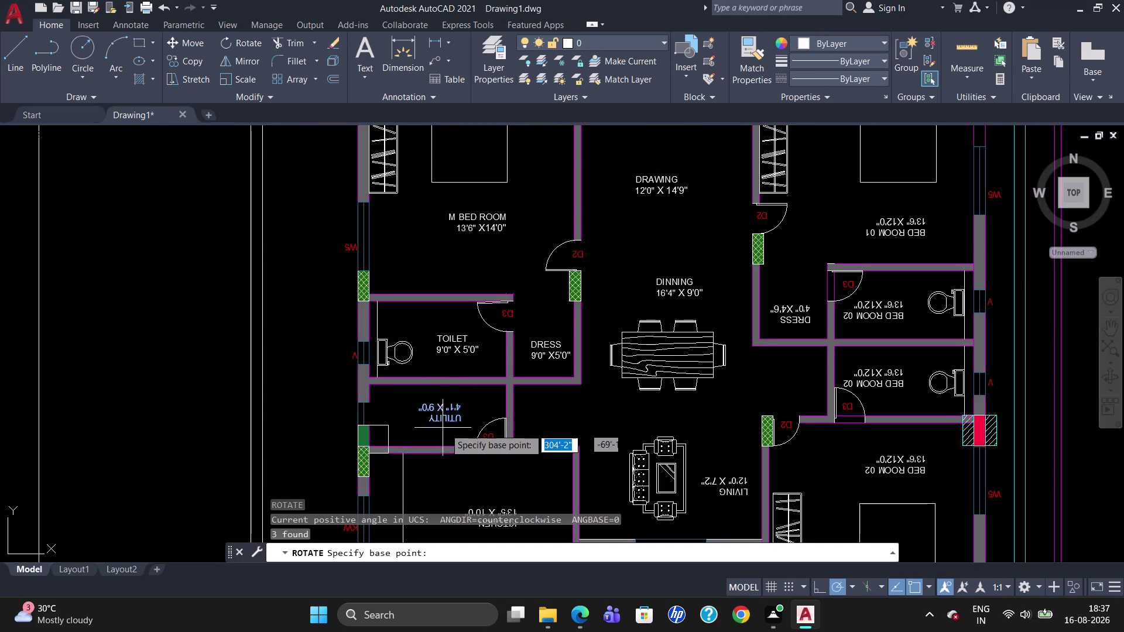
click(460, 425)
click(431, 420)
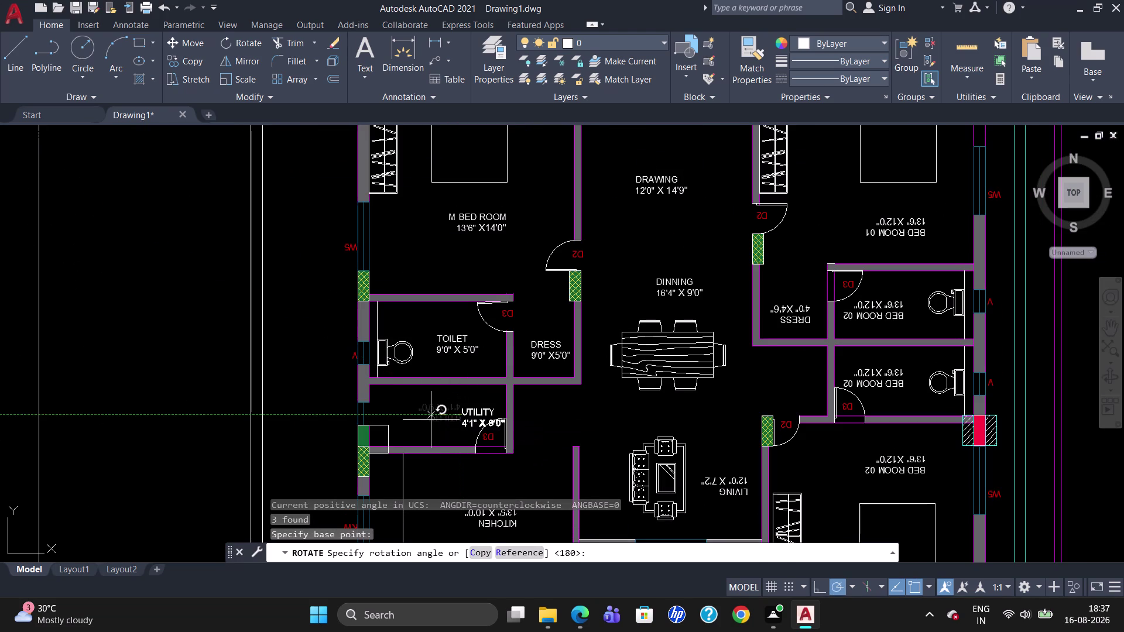
Move the UTILITY label and its size text to the centre of the utility room.
key(m)
key(Return)
drag(474, 431, 477, 424)
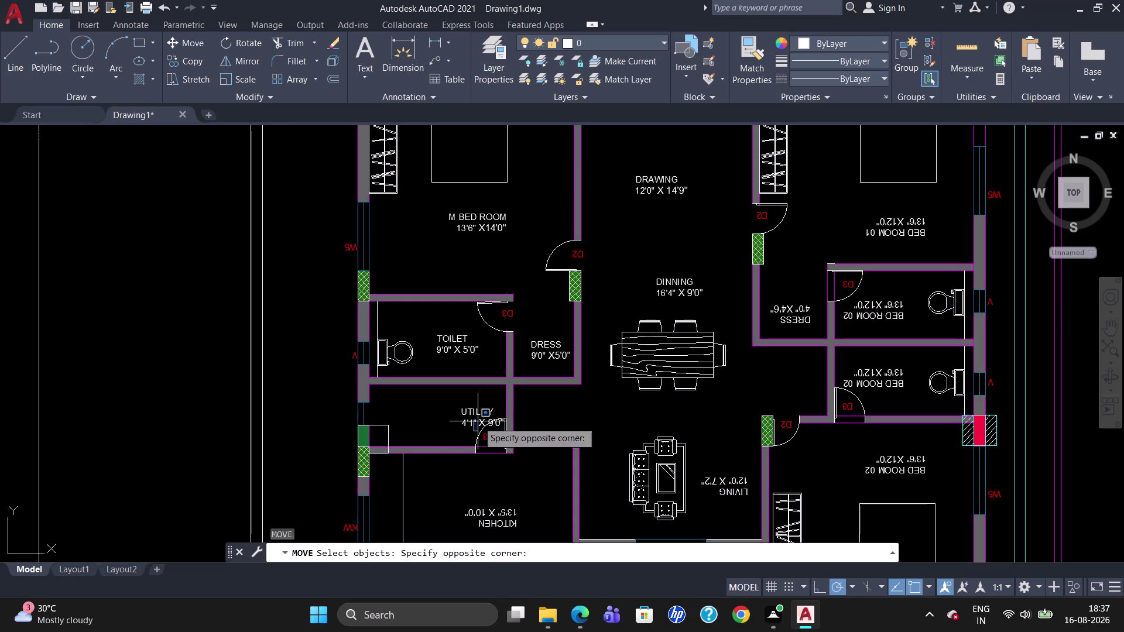
drag(478, 421, 452, 425)
drag(477, 423, 444, 425)
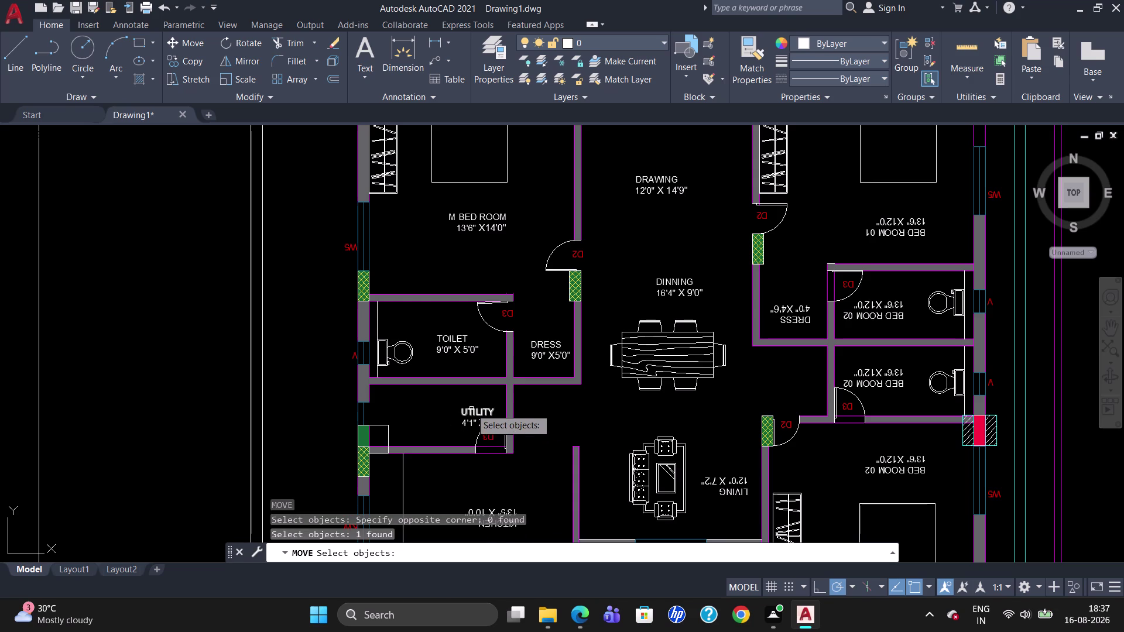
click(468, 409)
click(466, 424)
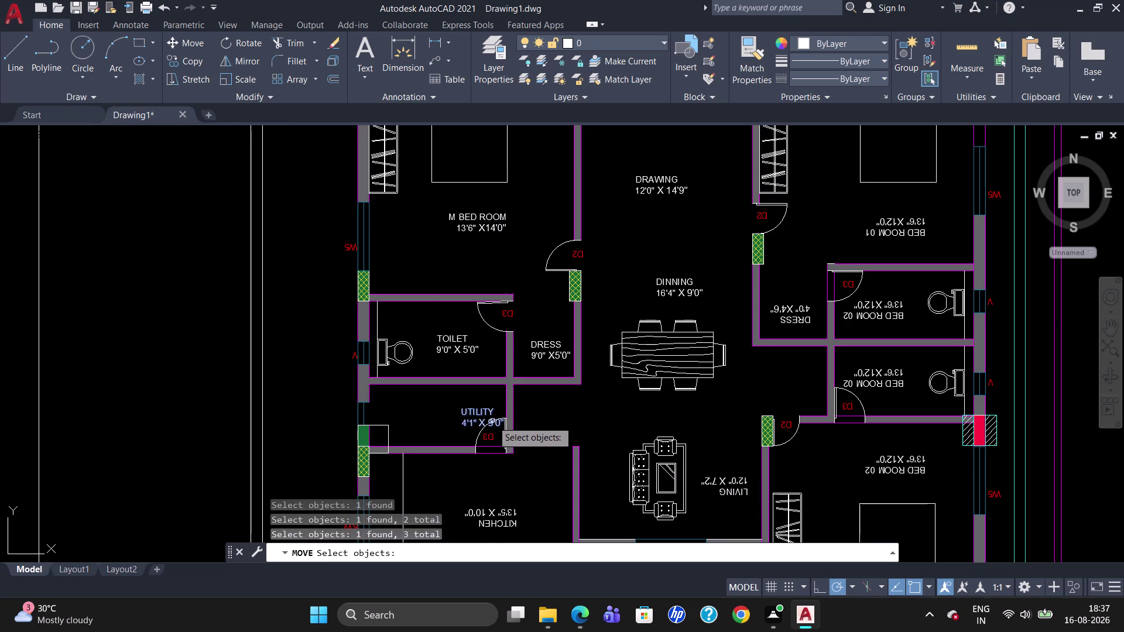
key(Return)
click(460, 411)
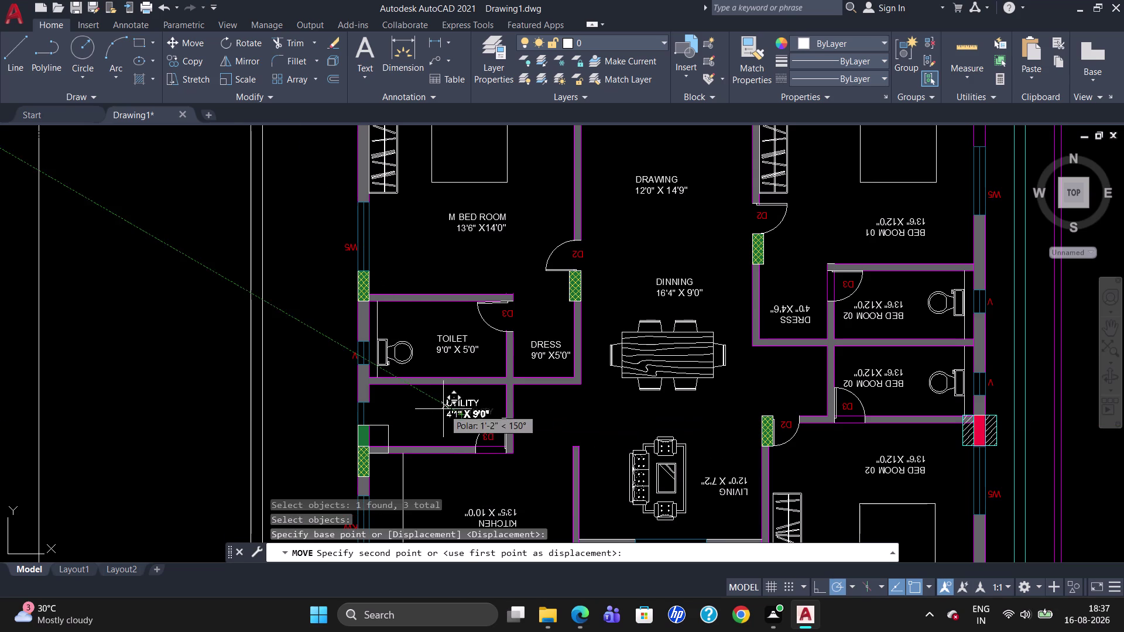
click(423, 412)
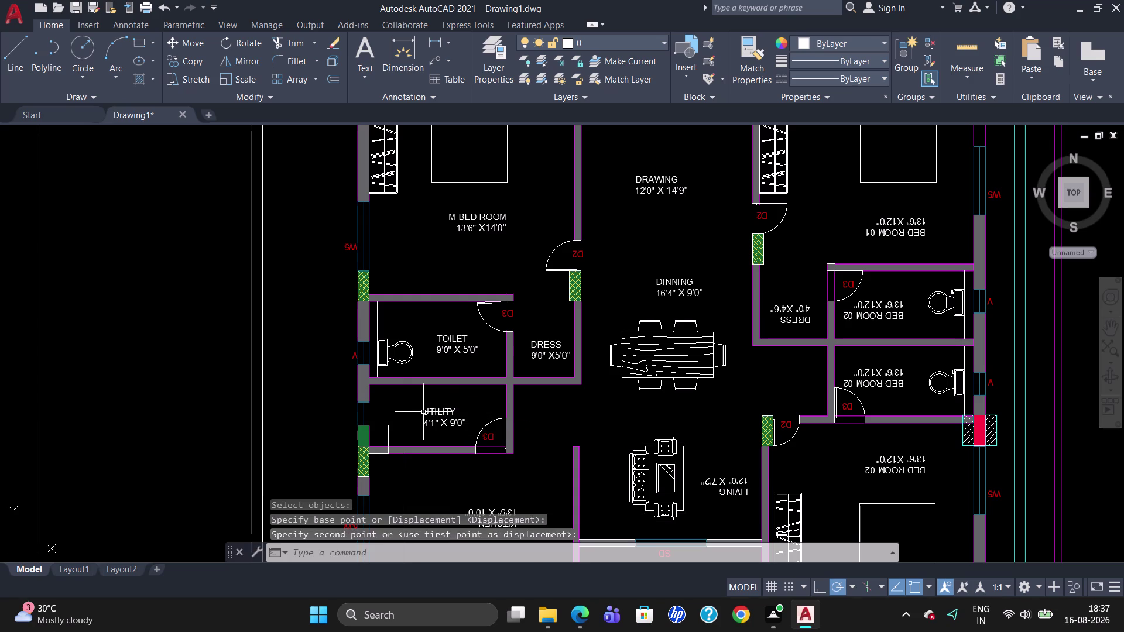
key(Escape)
scroll(down, 3)
Rotate the upside-down kitchen label 180° so it reads upright.
scroll(up, 3)
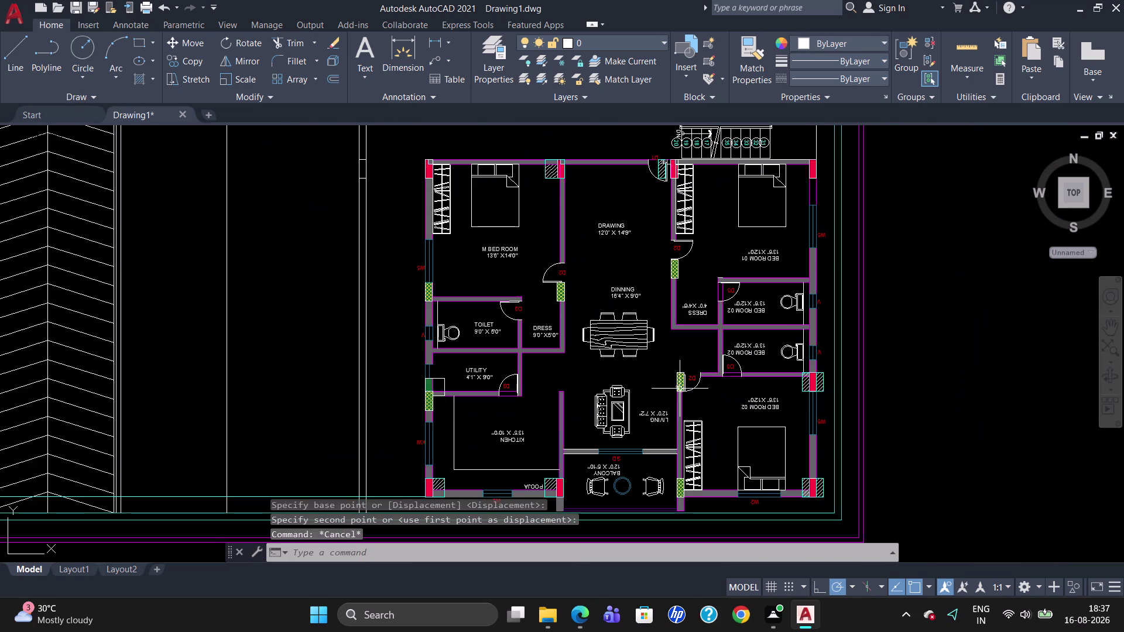
scroll(down, 3)
scroll(up, 3)
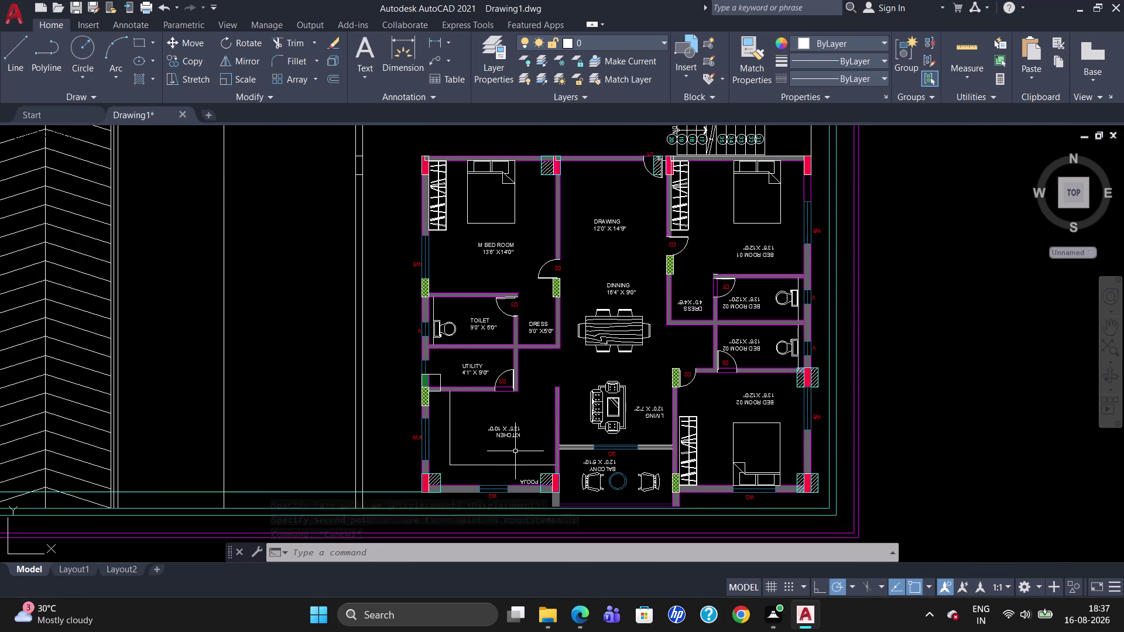
drag(517, 447, 472, 436)
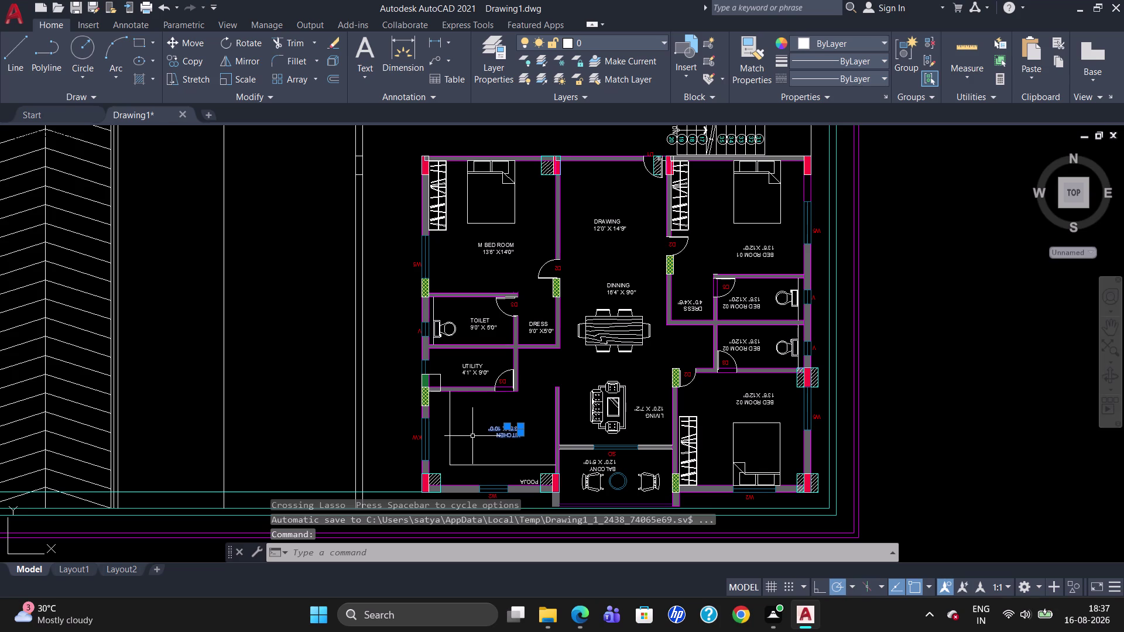
text(RO)
key(Return)
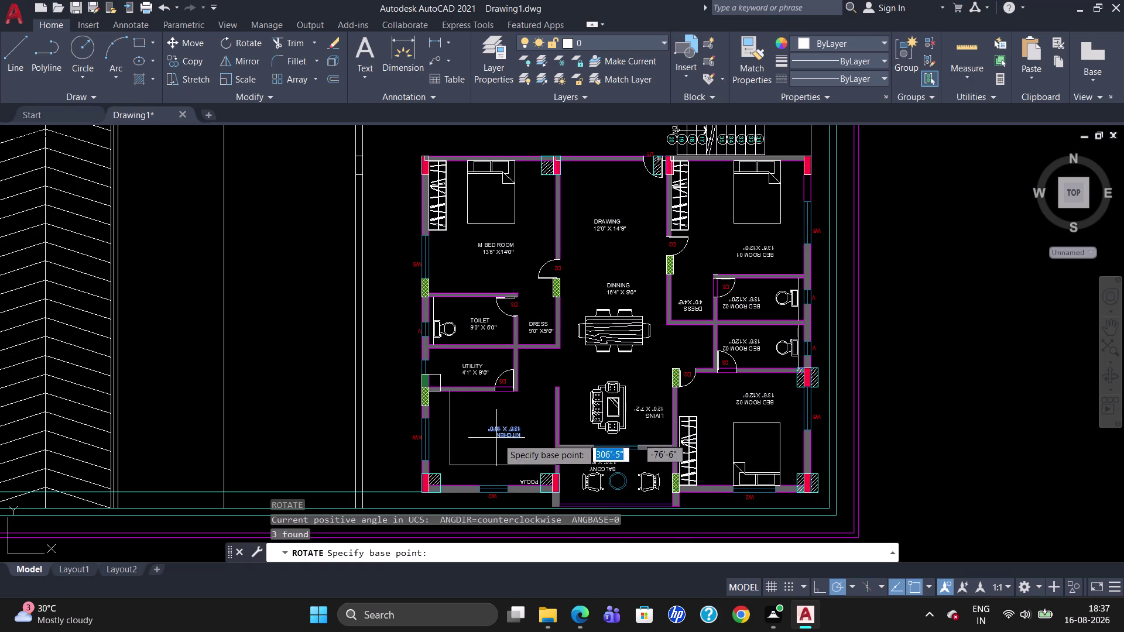
click(522, 435)
click(483, 432)
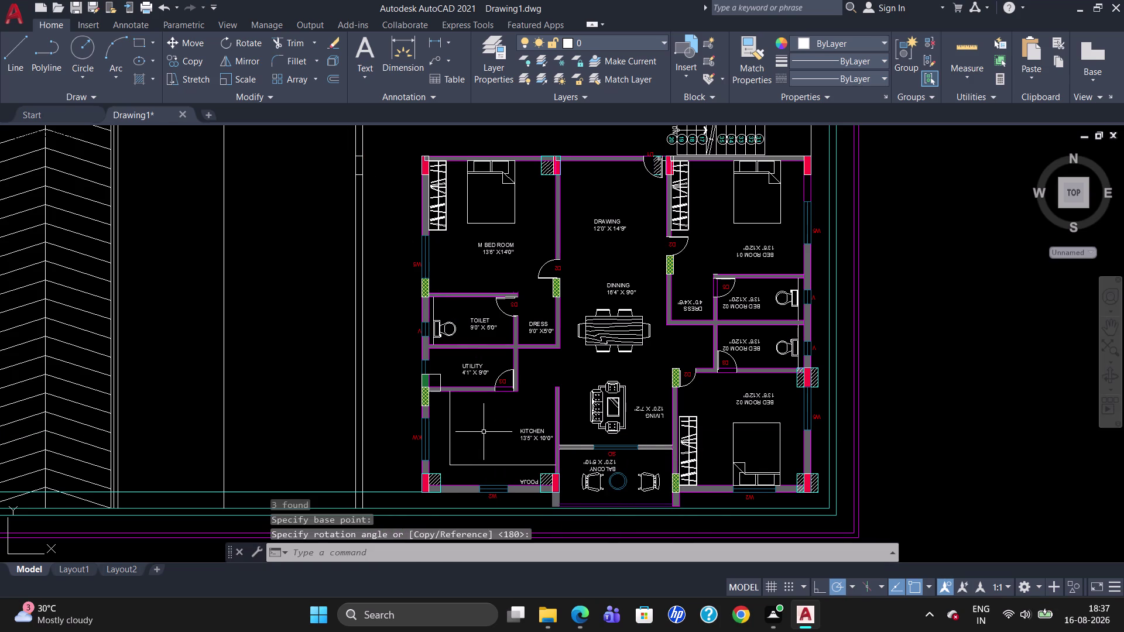
Move all parts of the kitchen label to the kitchen's centre.
key(m)
key(Return)
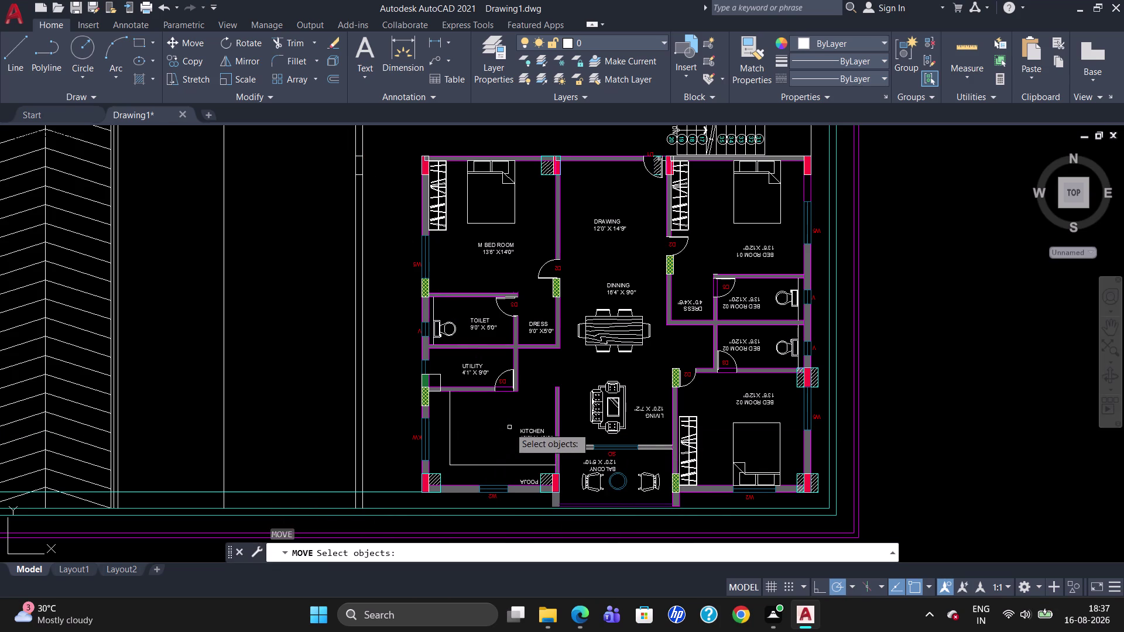
click(525, 430)
click(524, 436)
click(539, 441)
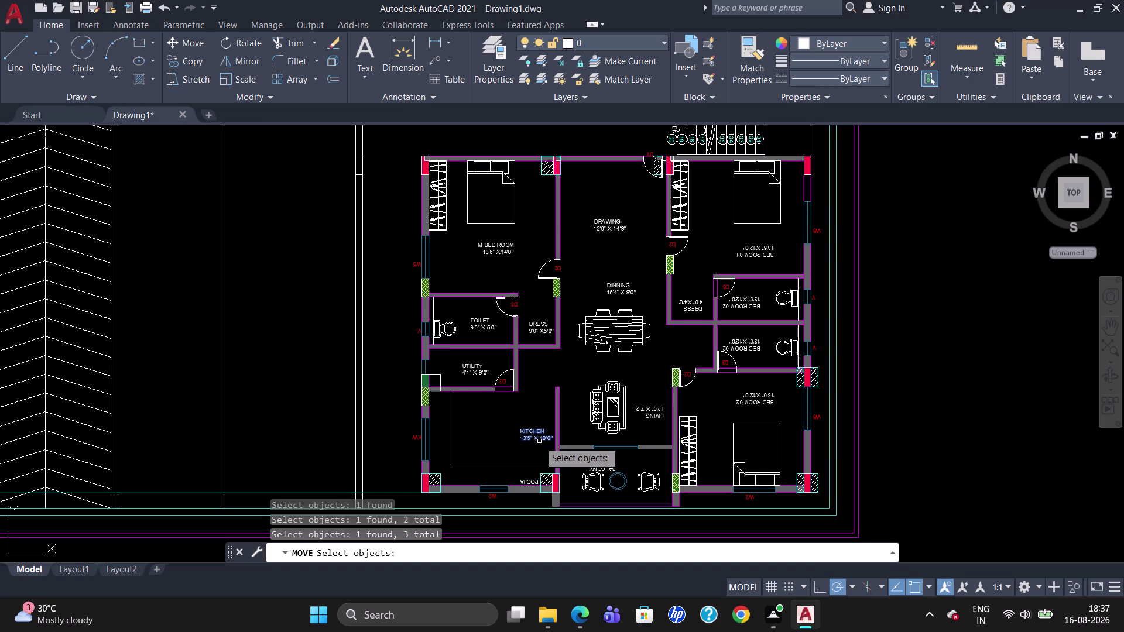
key(Return)
click(525, 430)
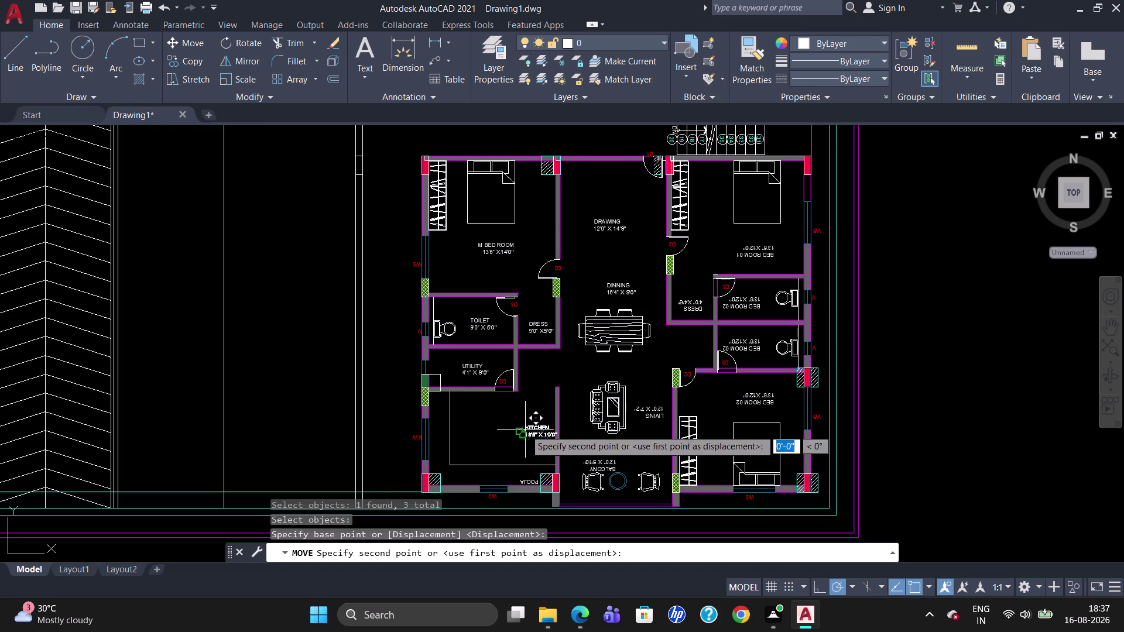
click(495, 430)
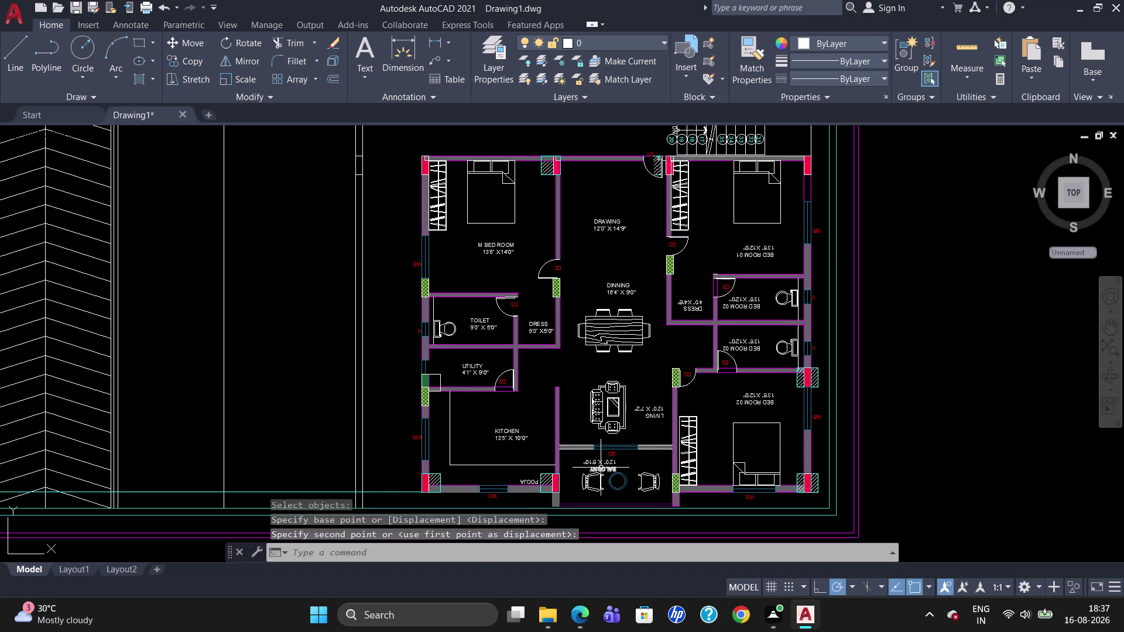
Select the upside-down balcony label.
click(600, 468)
click(599, 463)
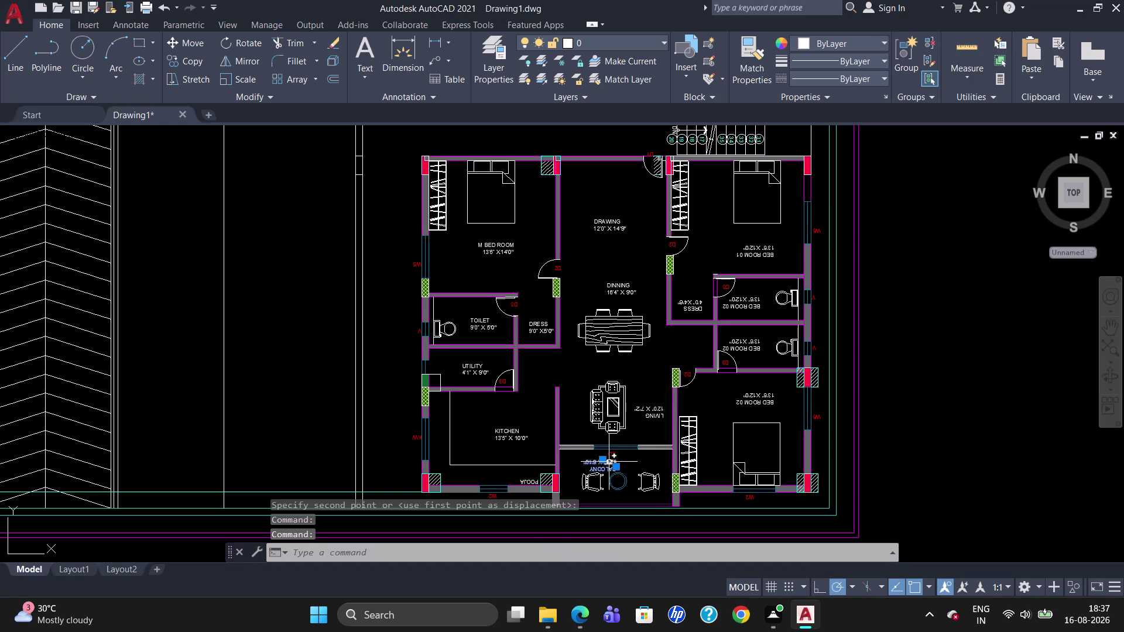
click(608, 462)
Rotate the balcony label 180° so it reads upright.
text(RO)
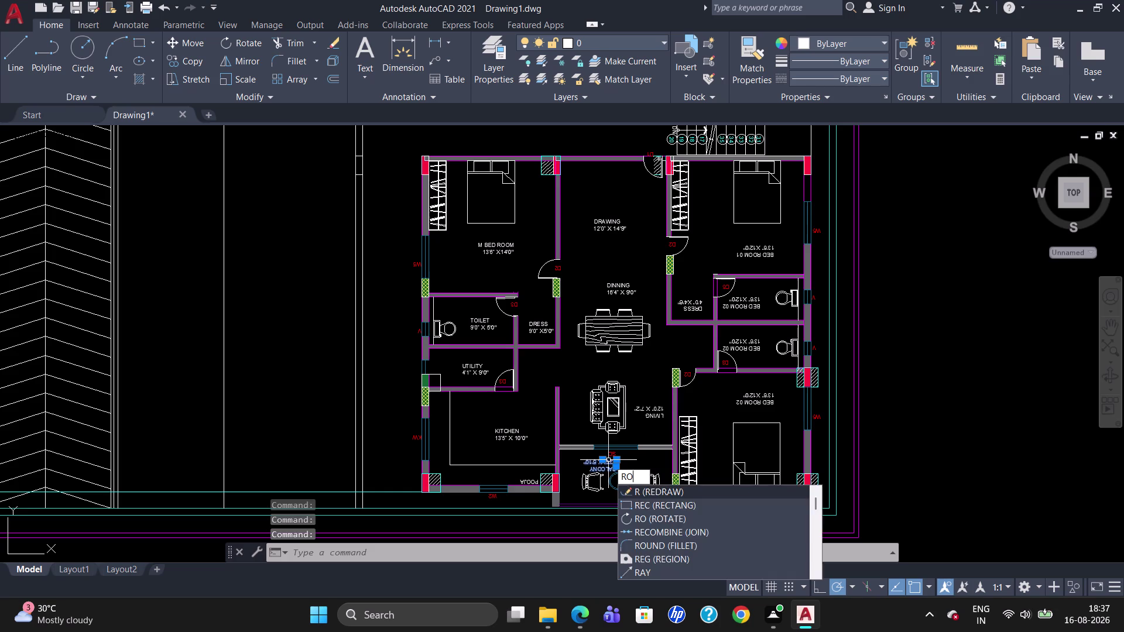
key(Return)
click(615, 467)
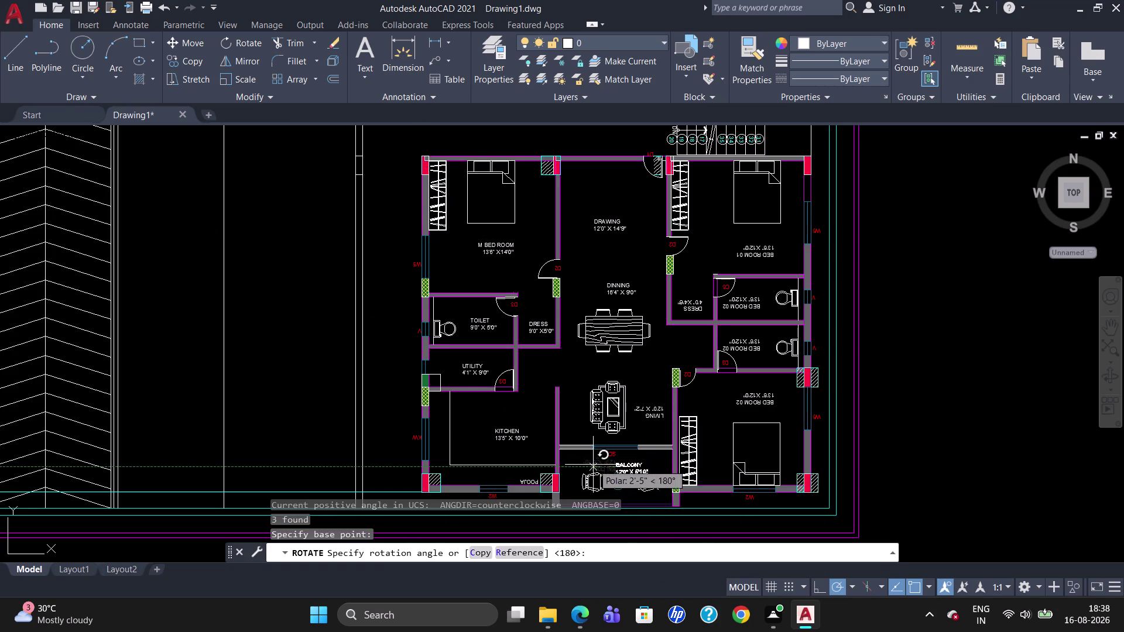
click(590, 467)
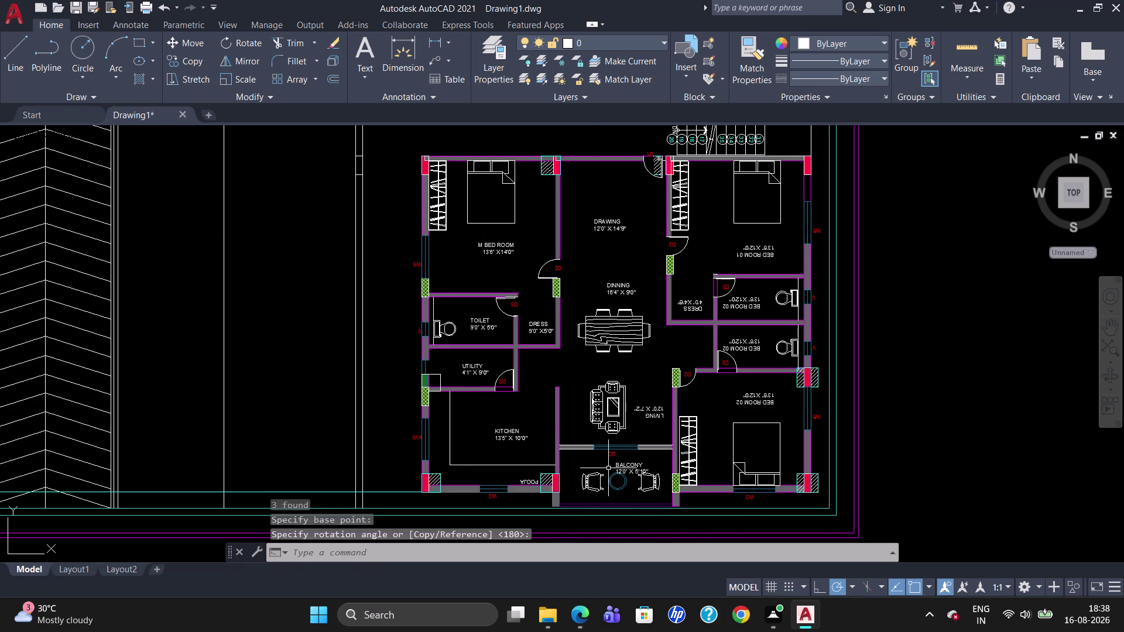
Move the balcony name and dimension text to the centre of the balcony.
key(m)
key(Return)
click(623, 465)
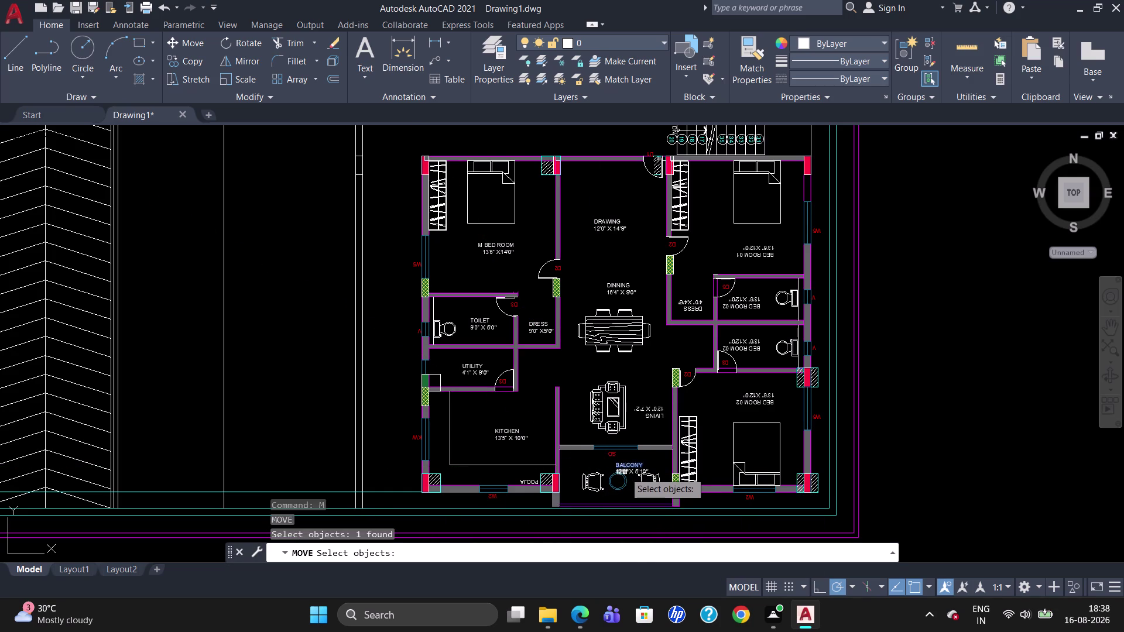
click(625, 473)
click(638, 470)
key(Return)
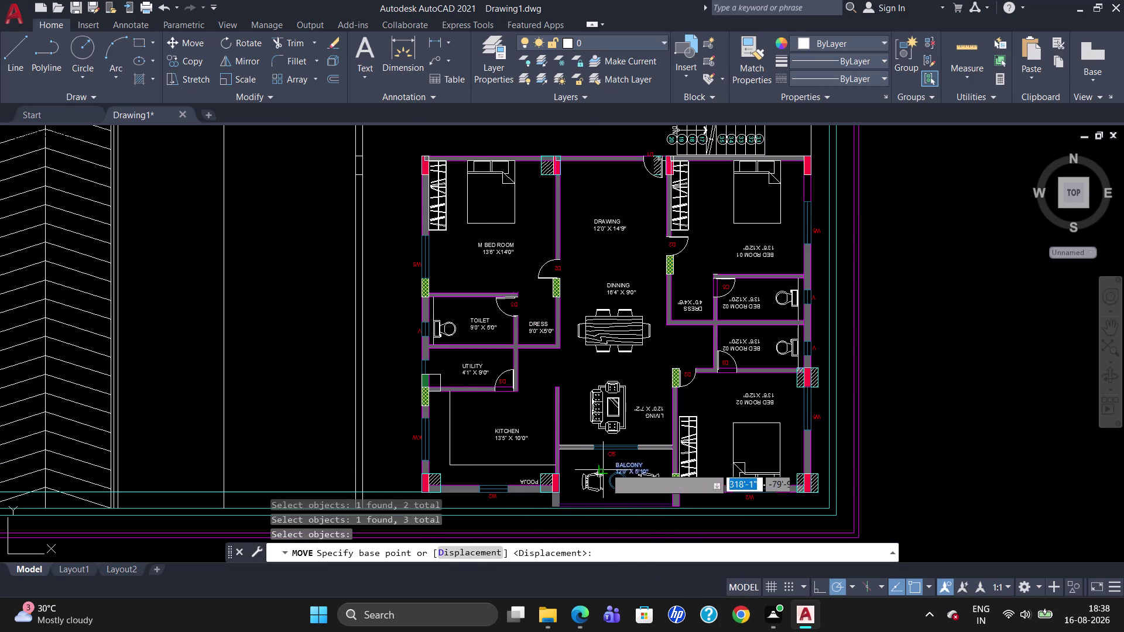
click(621, 464)
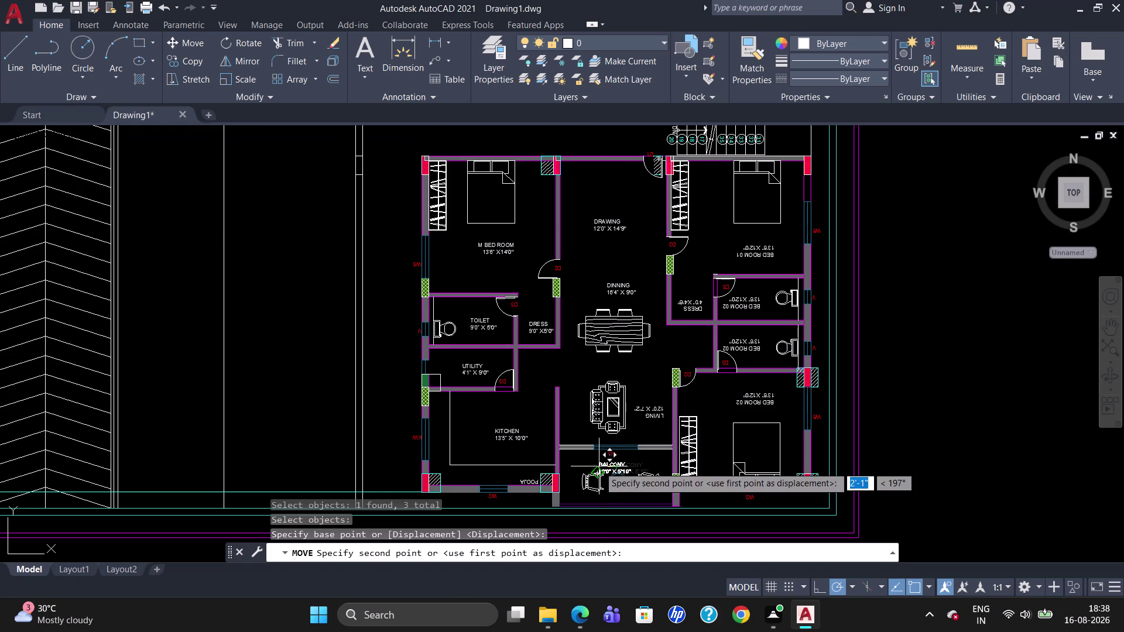
click(597, 463)
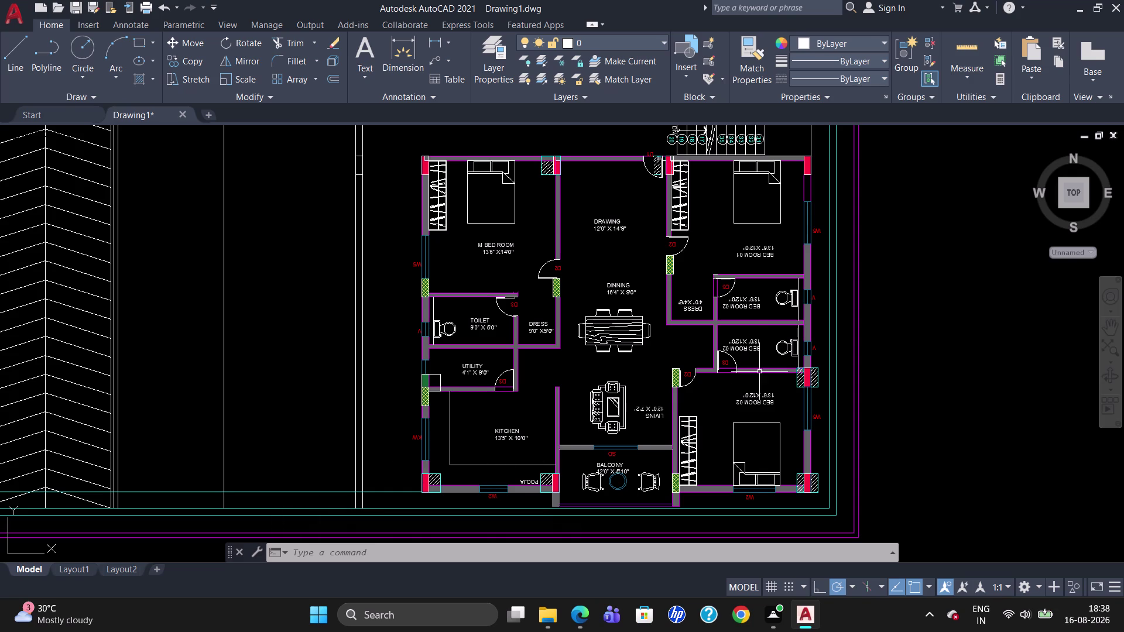
click(739, 341)
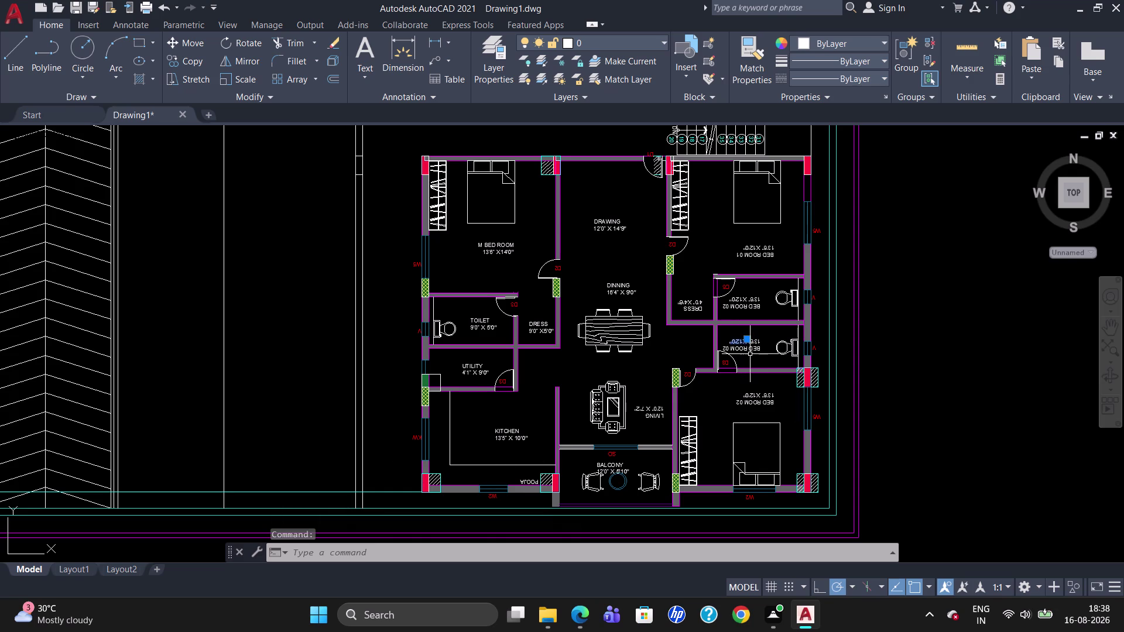
Rotate the upside-down BED ROOM 02 label 180° so it reads upright.
click(743, 349)
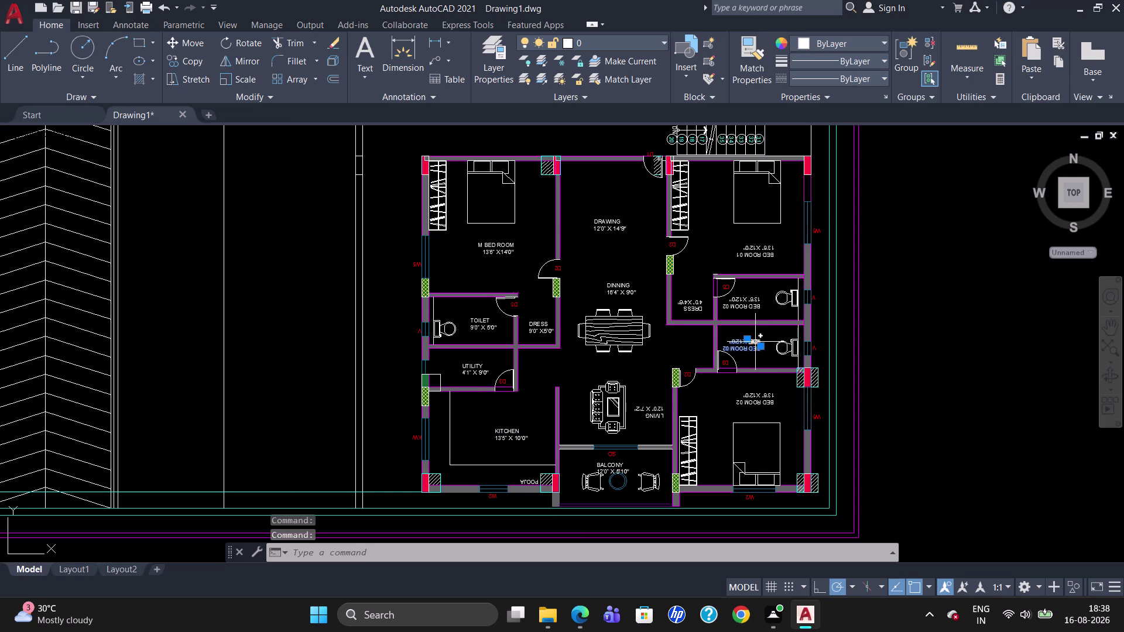
click(755, 341)
text(RO)
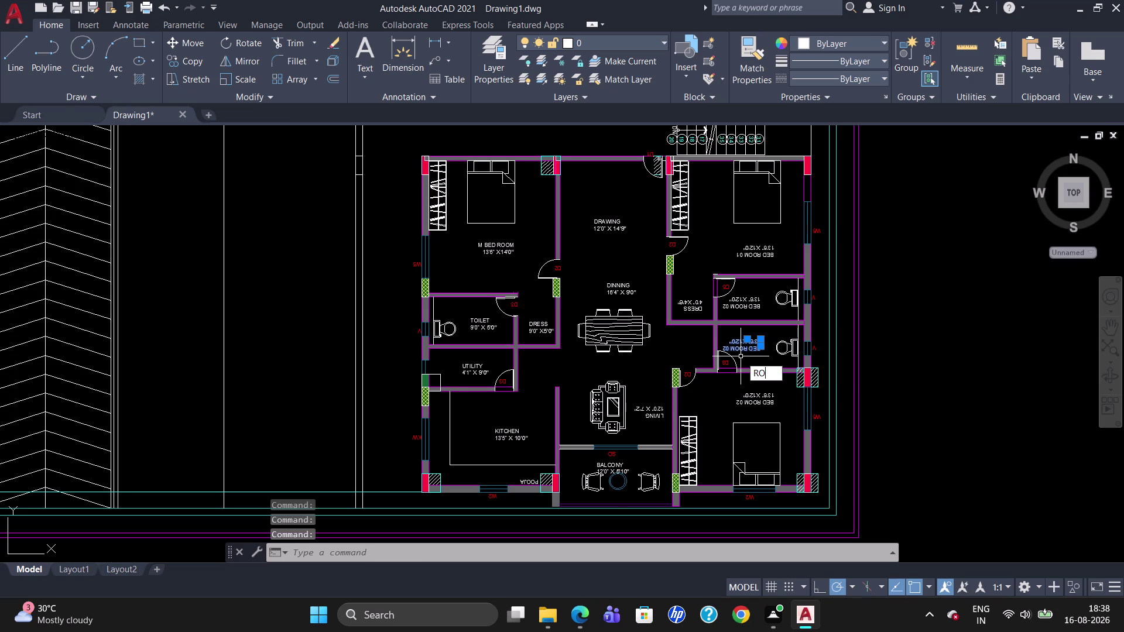
key(Return)
click(763, 354)
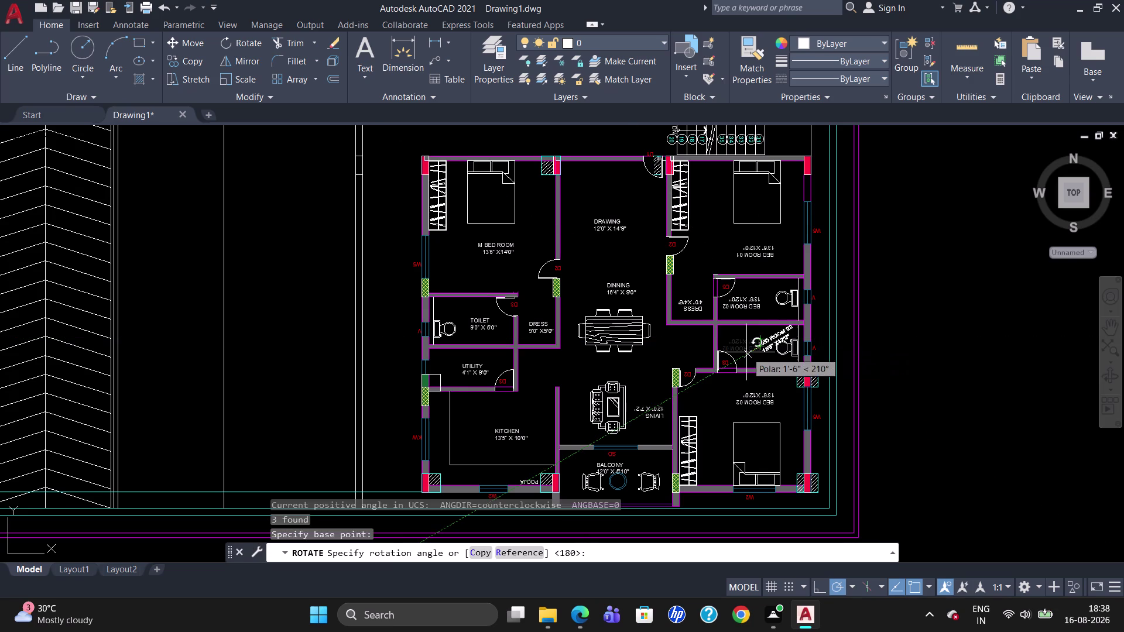
click(747, 346)
click(768, 349)
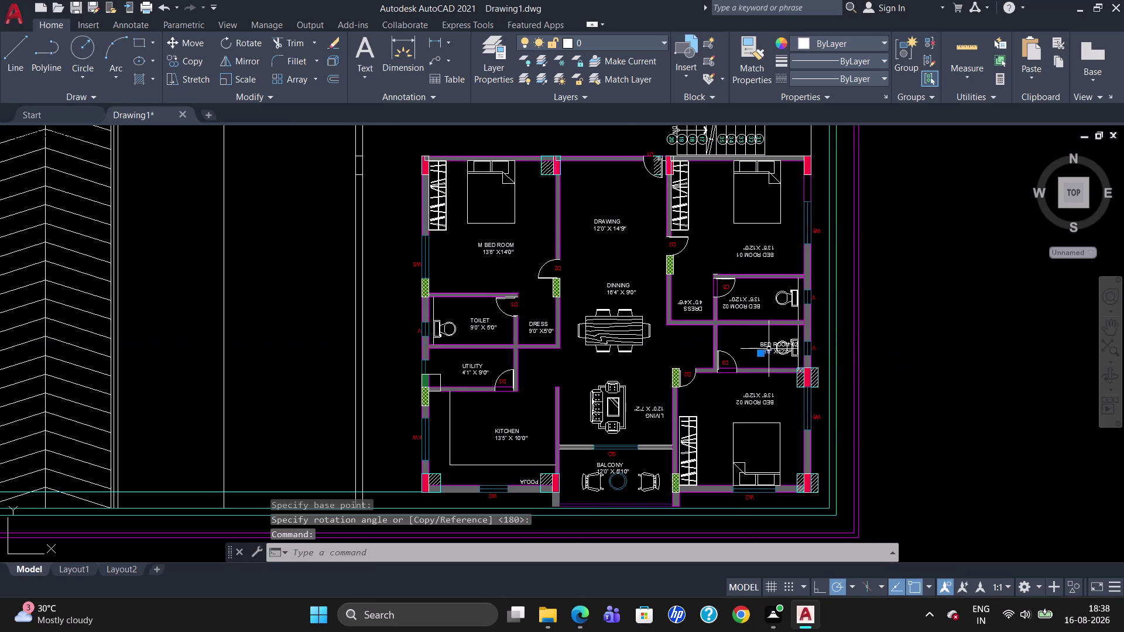
key(Escape)
Move the bedroom name and dimension text into the middle right room.
drag(777, 357, 758, 345)
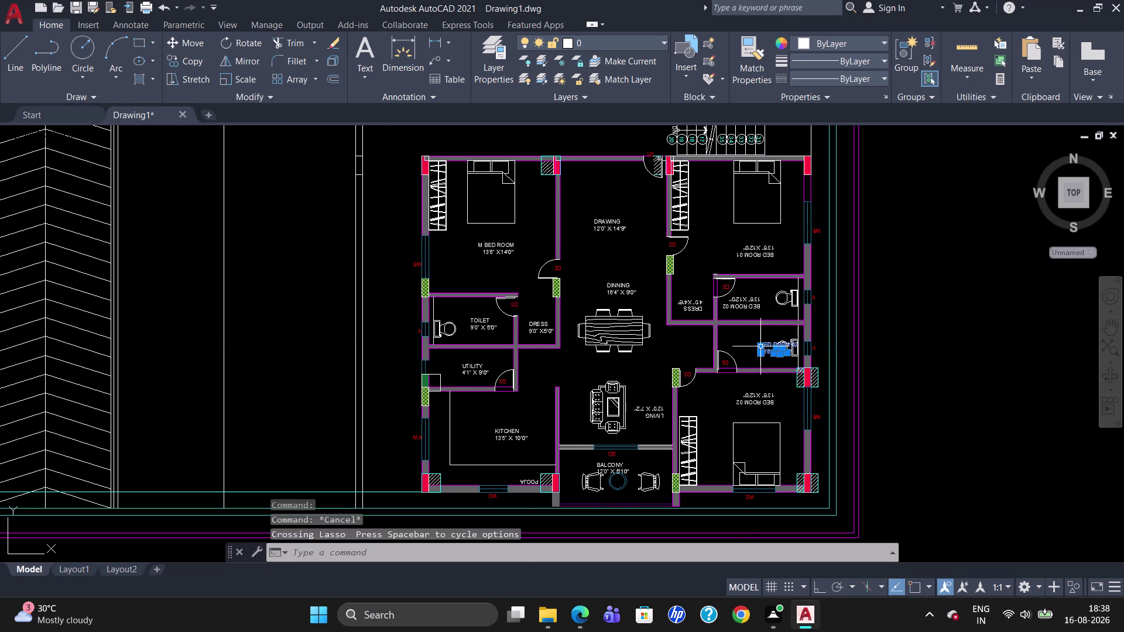
scroll(up, 3)
key(Escape)
click(765, 337)
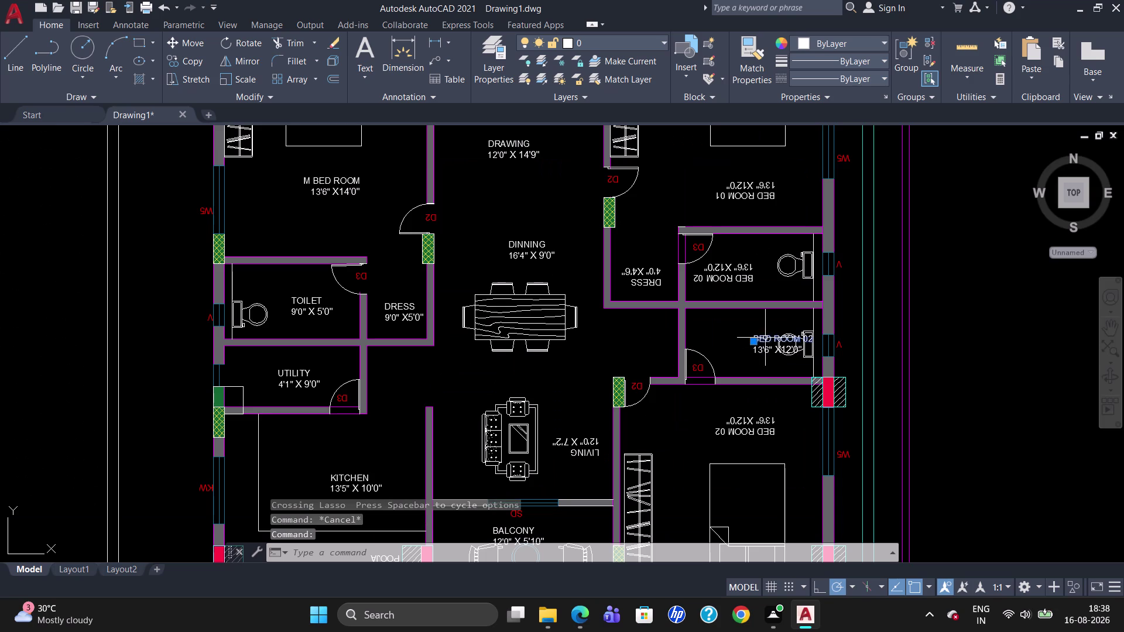
click(772, 349)
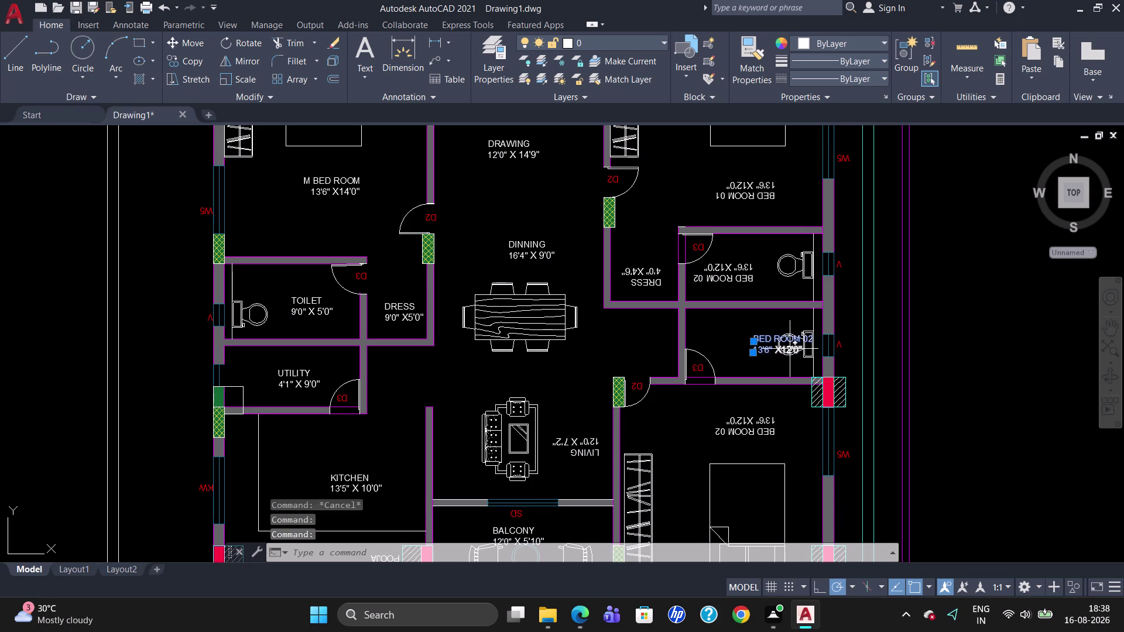
click(789, 349)
key(m)
key(Return)
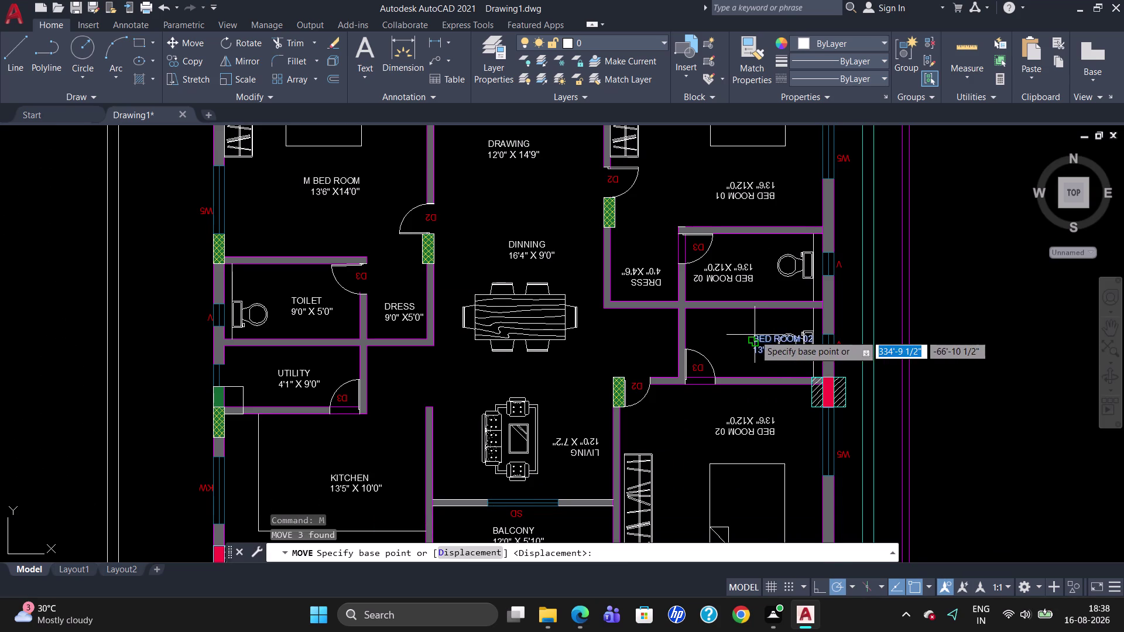
click(754, 335)
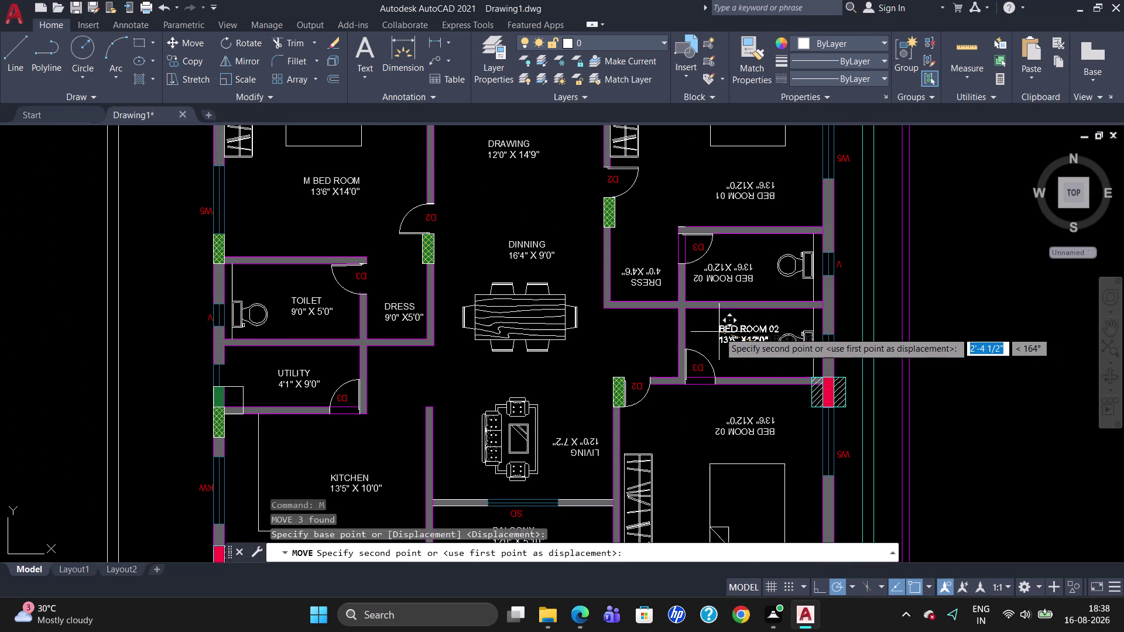
click(719, 332)
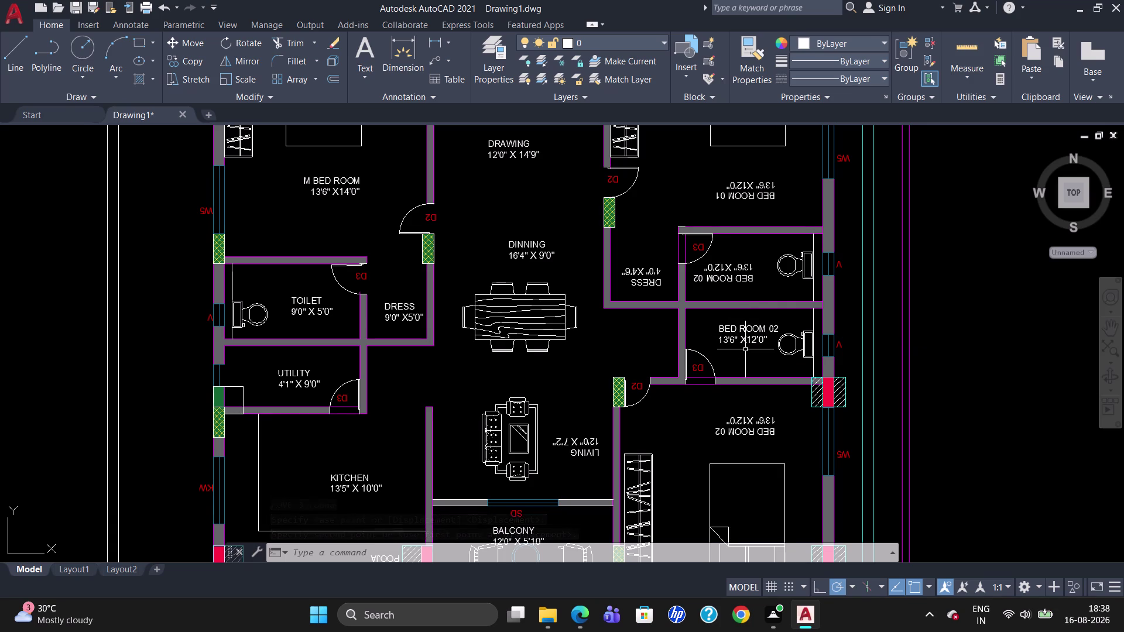
click(738, 328)
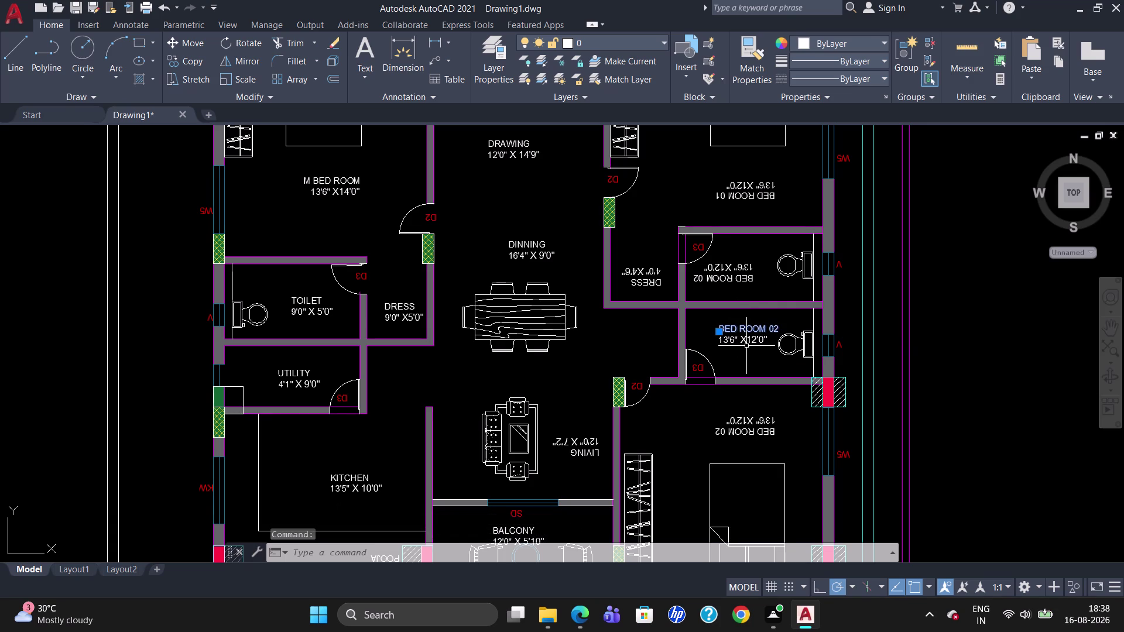
Check the label's properties, then delete the wrong BED ROOM 02 label in the lower small room.
triple_click(746, 337)
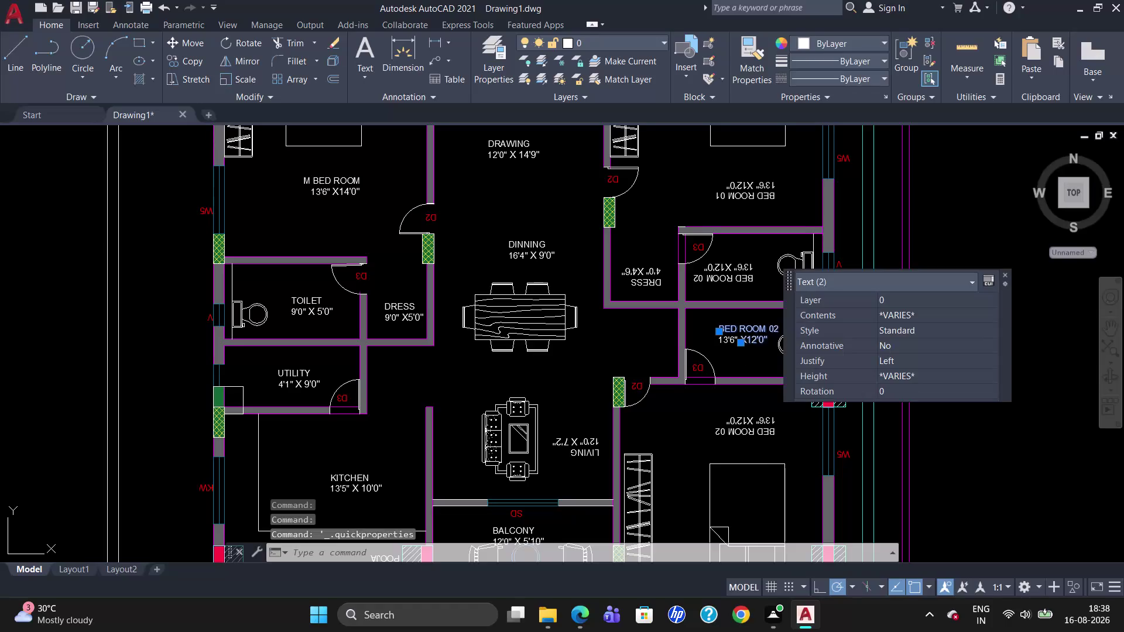
triple_click(723, 336)
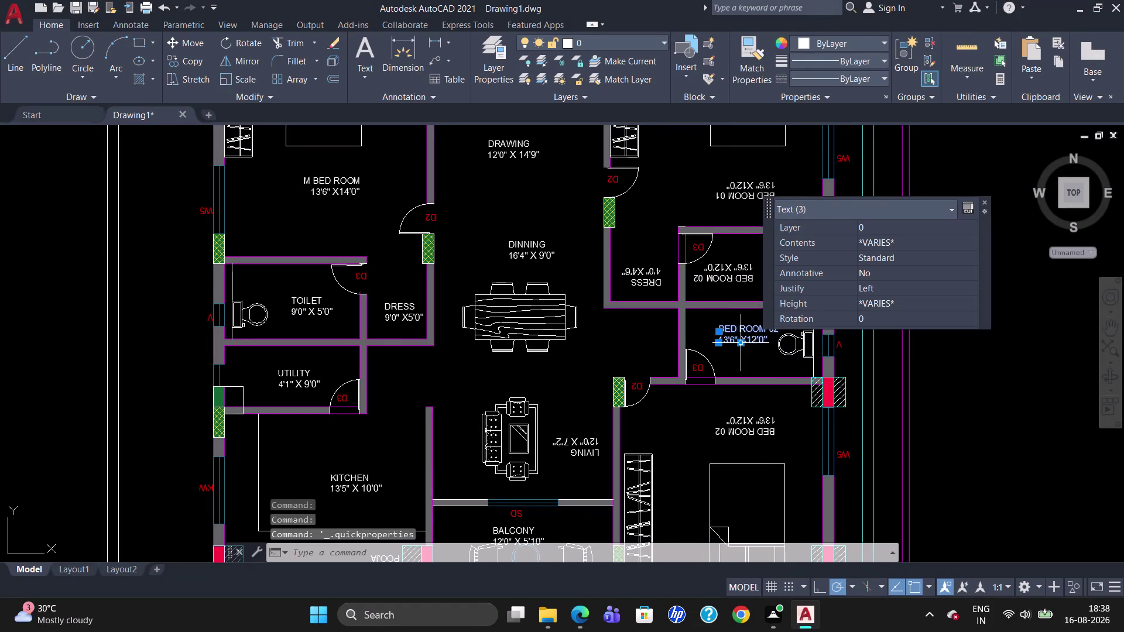
click(988, 203)
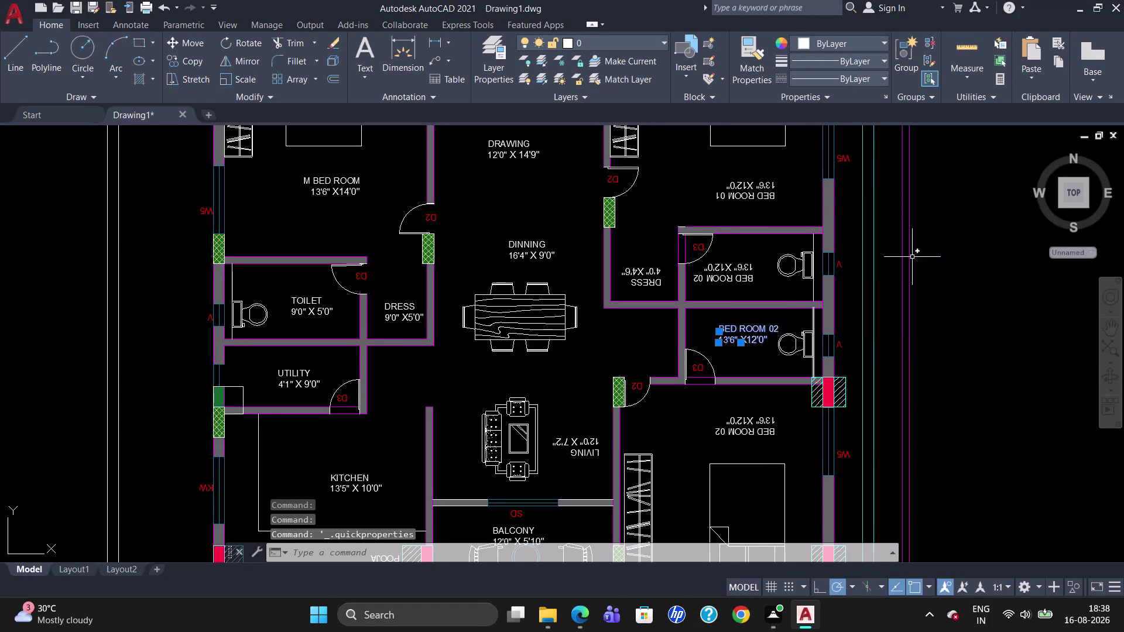
triple_click(757, 333)
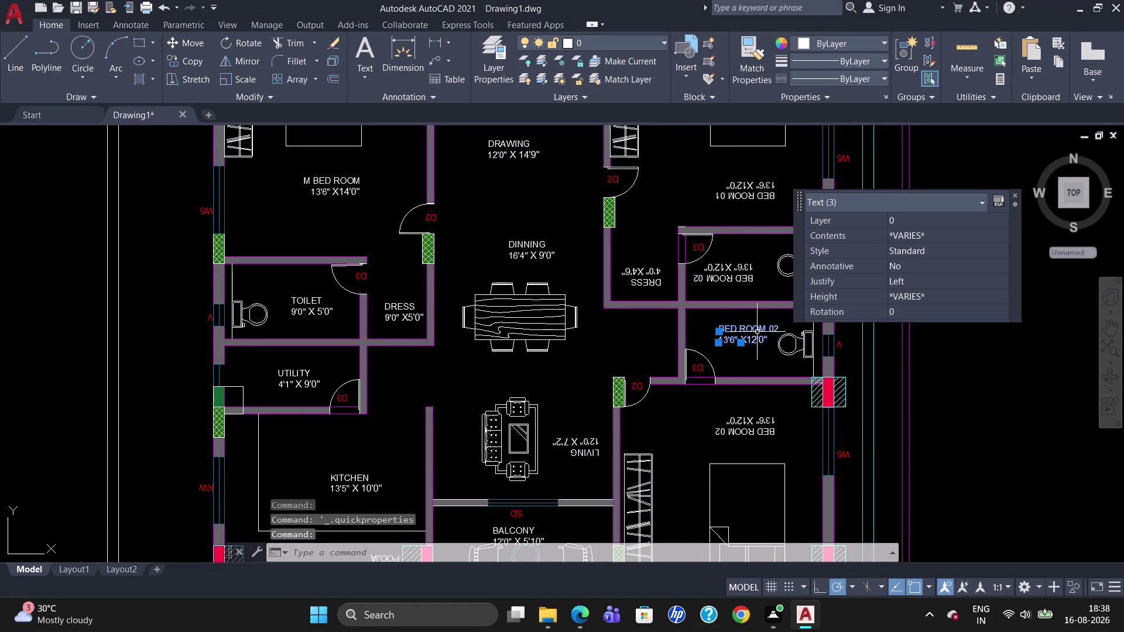
triple_click(757, 329)
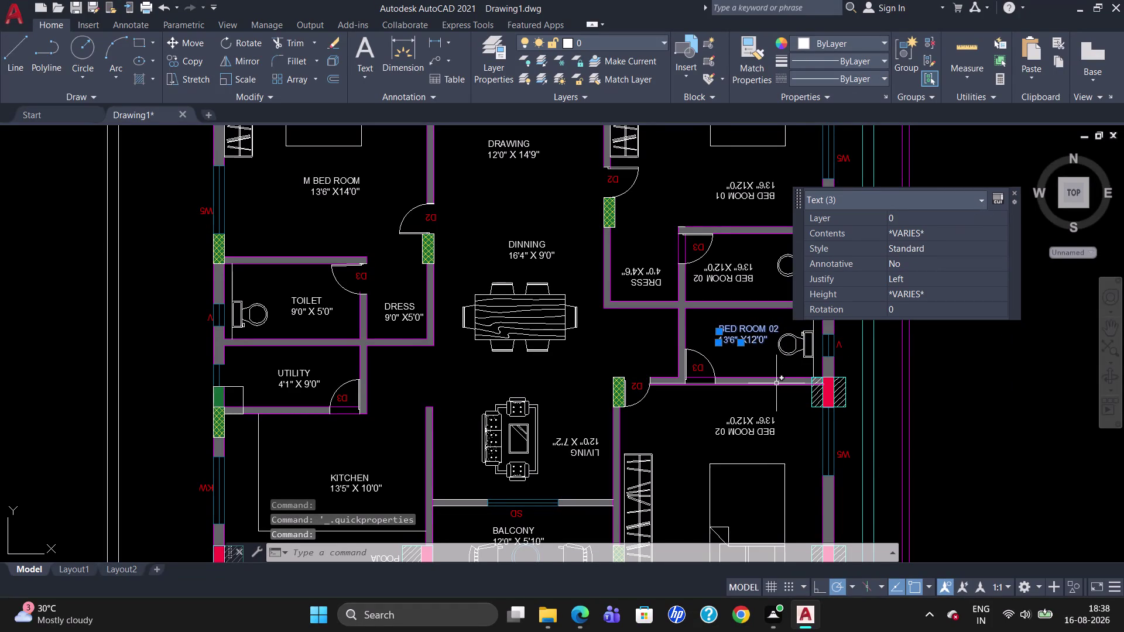
key(Delete)
Delete the wrong bedroom label text in the upper small room.
drag(749, 285, 746, 279)
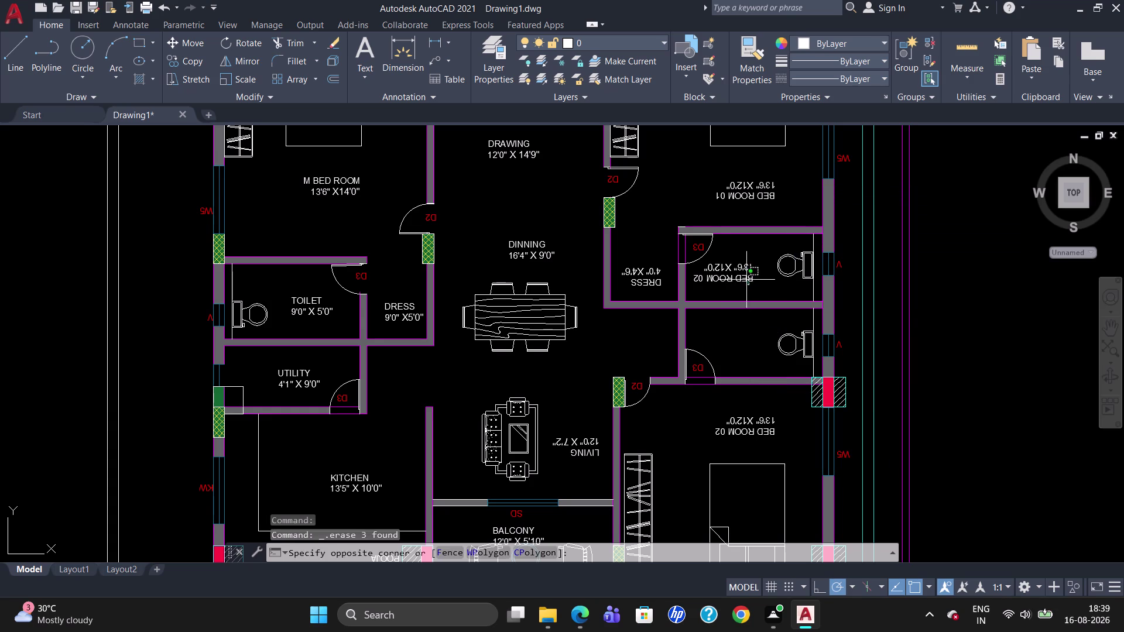
drag(730, 272, 716, 276)
key(Delete)
click(729, 268)
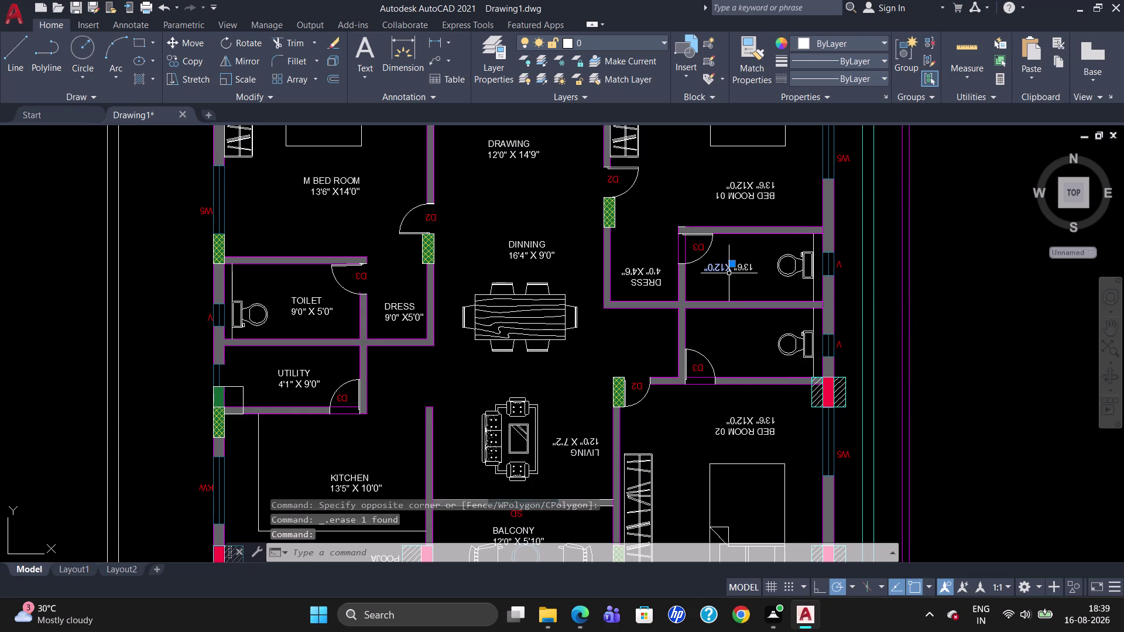
click(739, 270)
key(Delete)
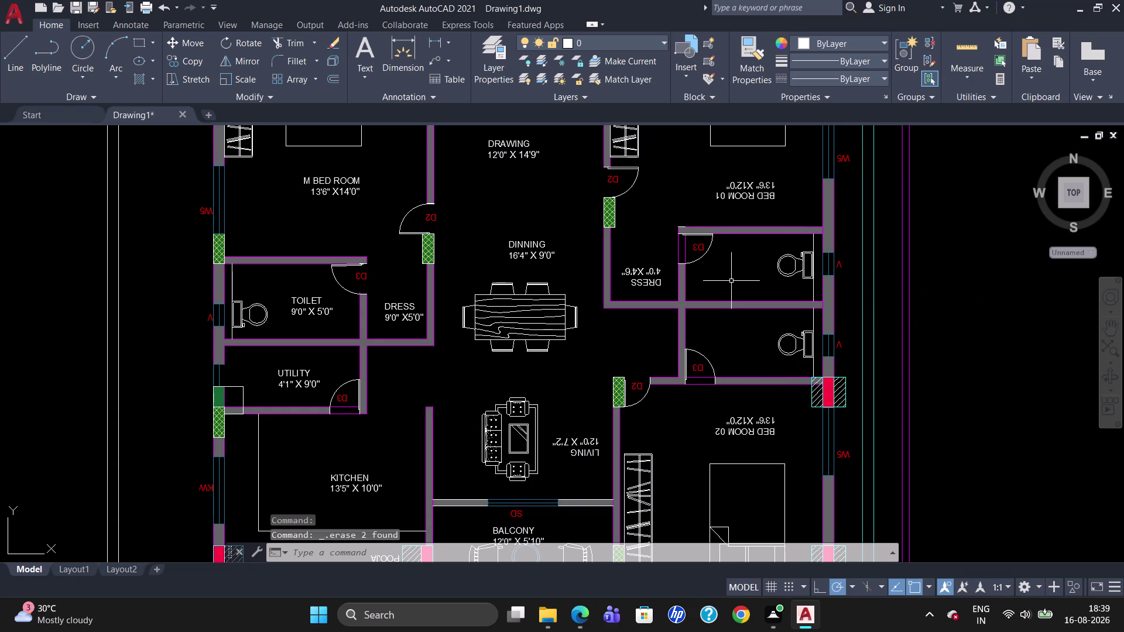
key(t)
key(Return)
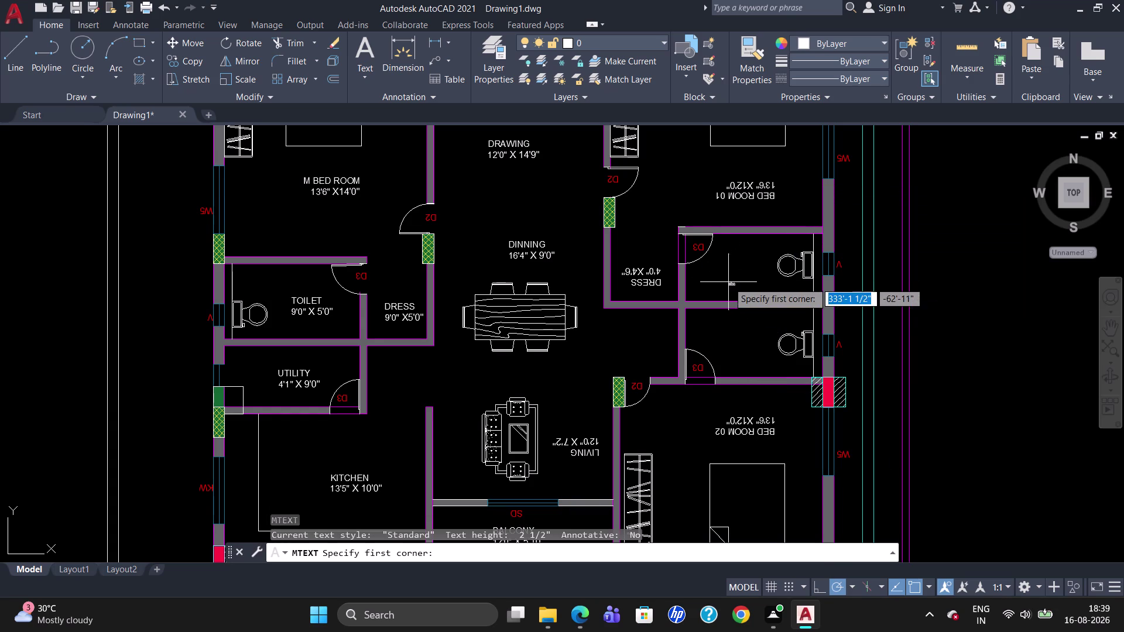
drag(716, 262, 722, 263)
drag(723, 263, 734, 264)
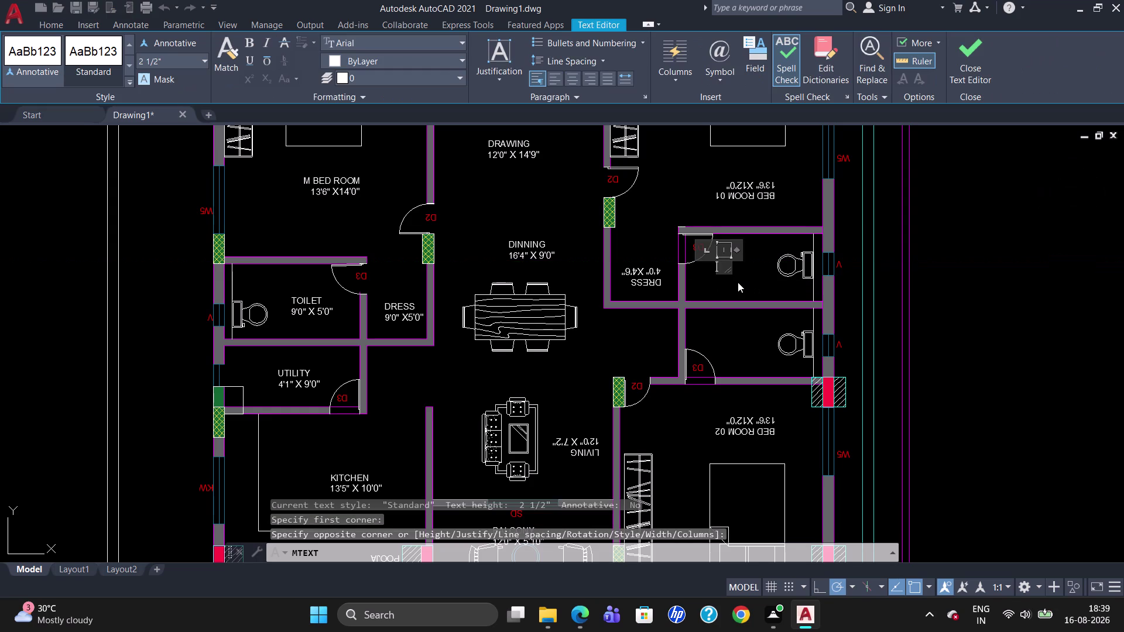
key(Escape)
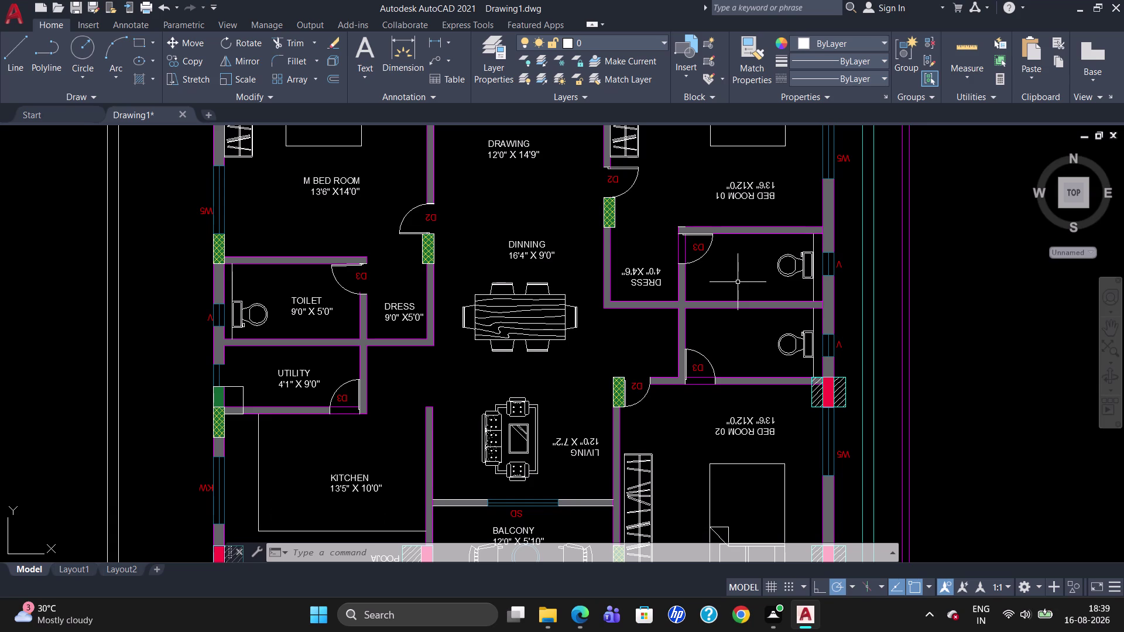
Zoom to the upper flats and delete the wrong bedroom label in the upper toilet room.
scroll(down, 3)
scroll(down, 3)
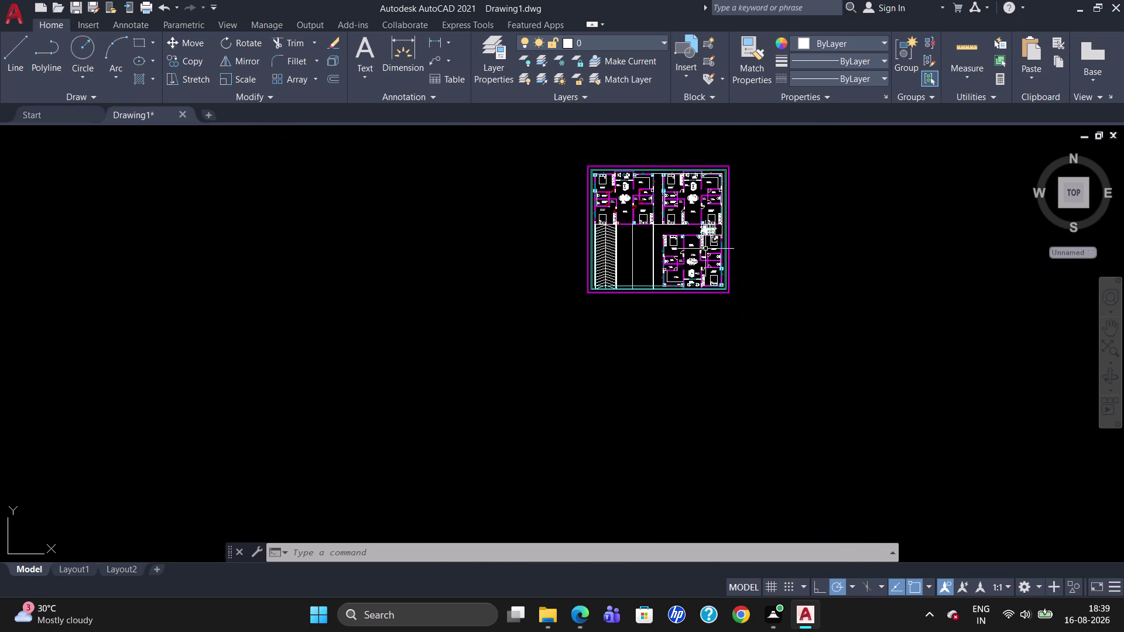
scroll(up, 3)
scroll(down, 3)
scroll(up, 3)
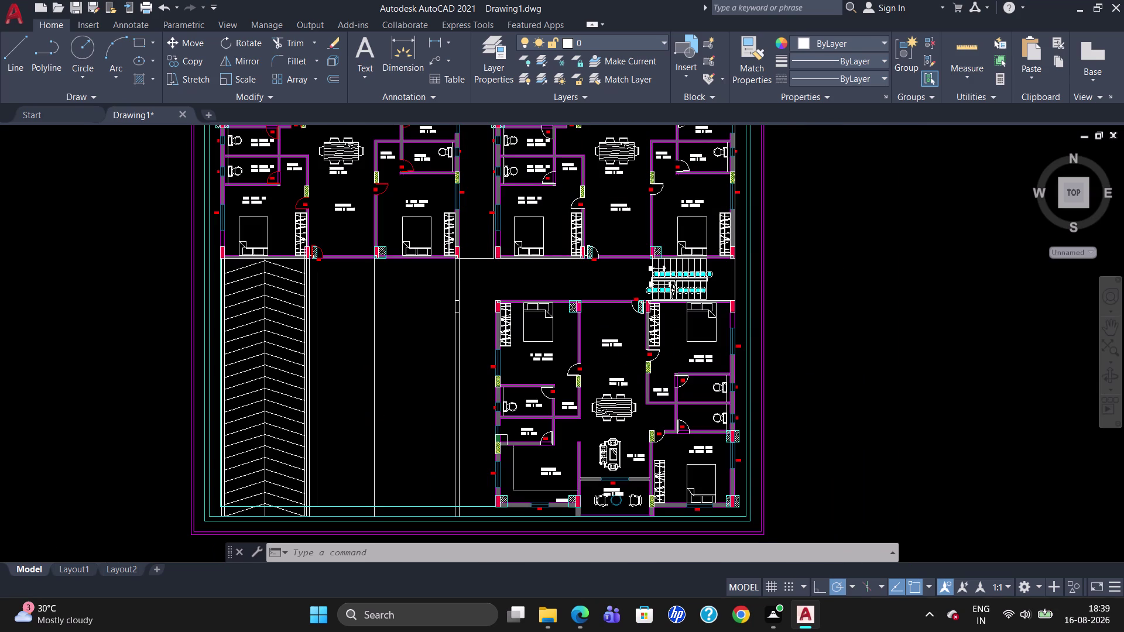
scroll(down, 3)
scroll(up, 3)
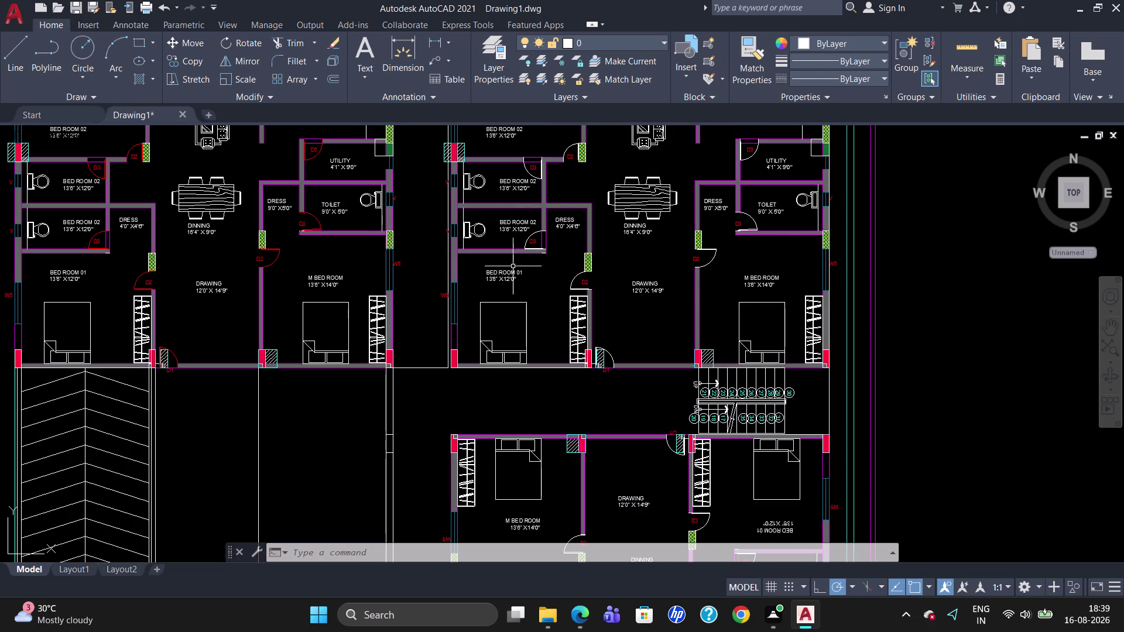
click(514, 181)
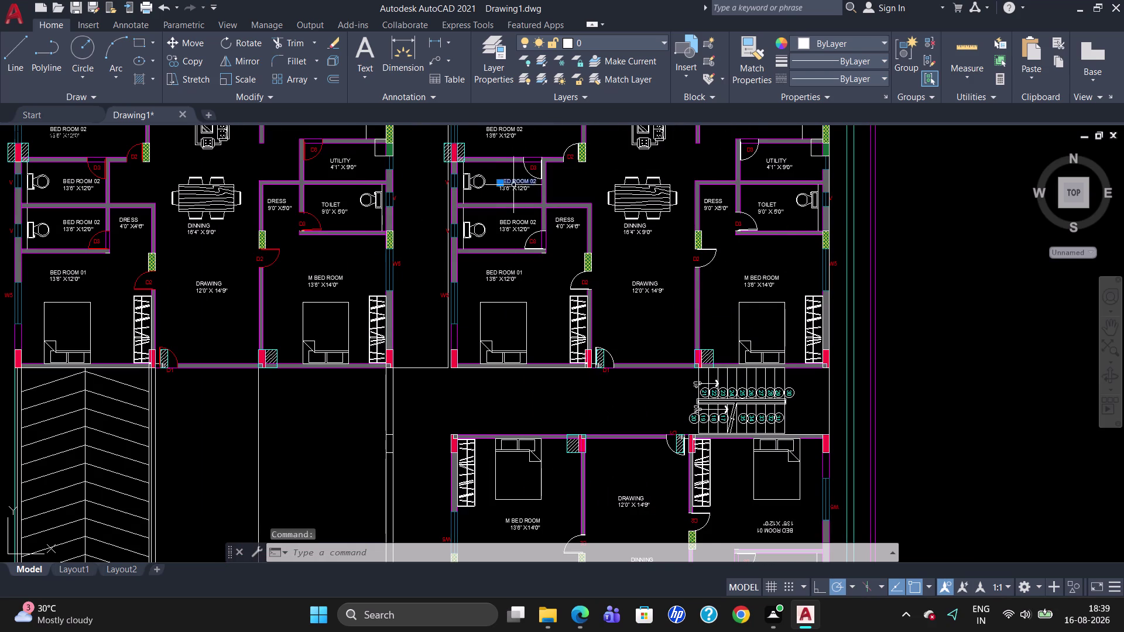
click(514, 188)
click(504, 188)
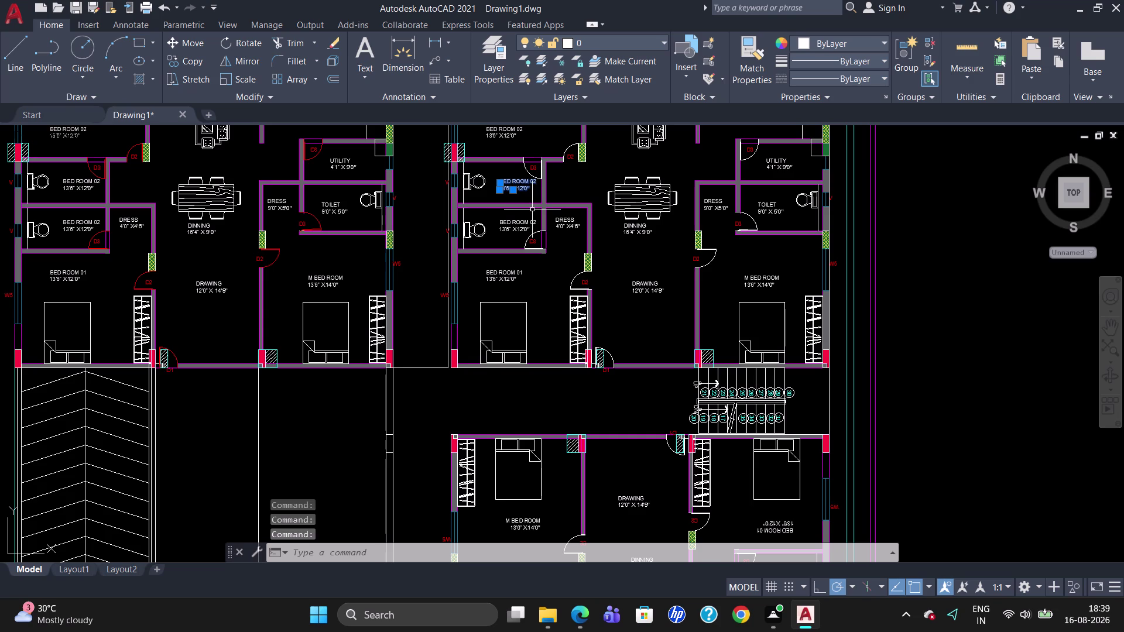
key(Delete)
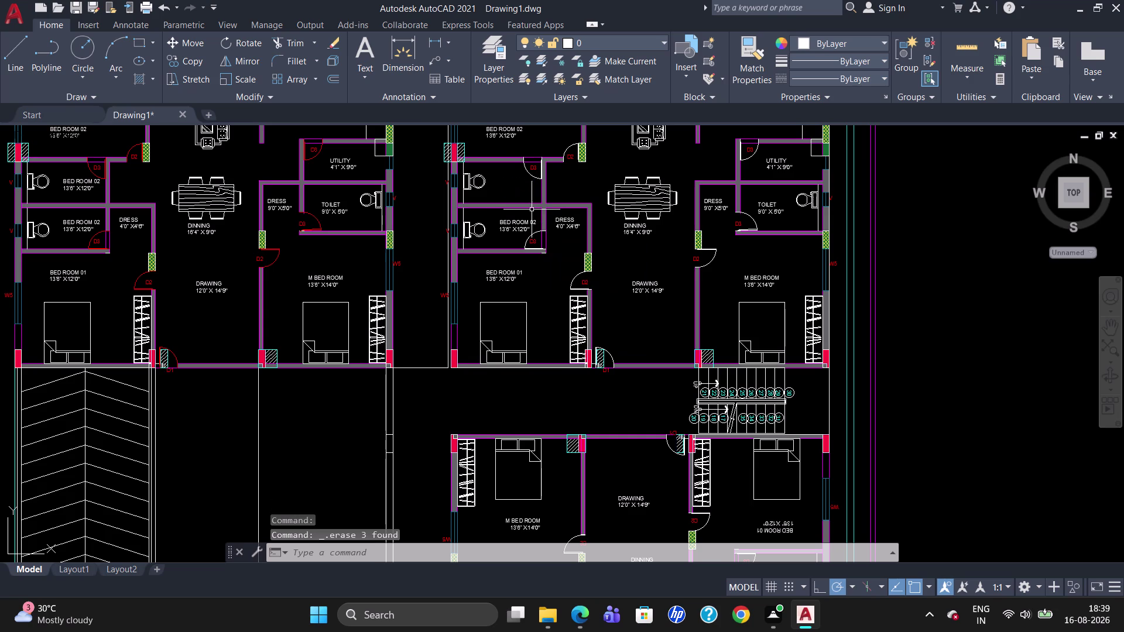
Delete the wrong bedroom label in the toilet room below.
click(520, 221)
click(517, 227)
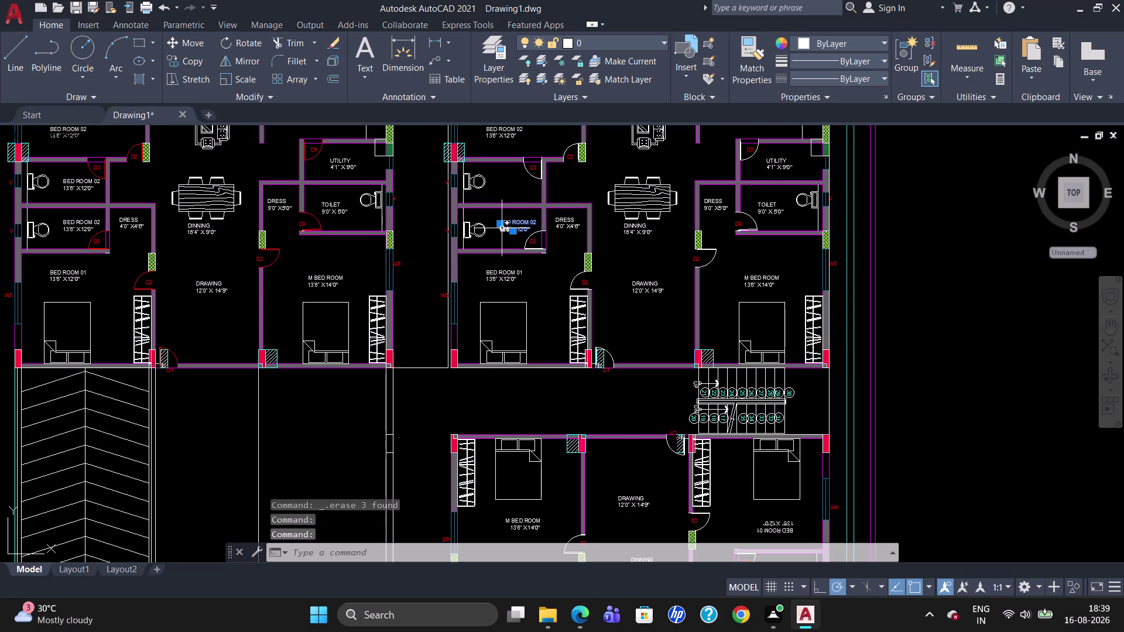
click(501, 228)
key(Delete)
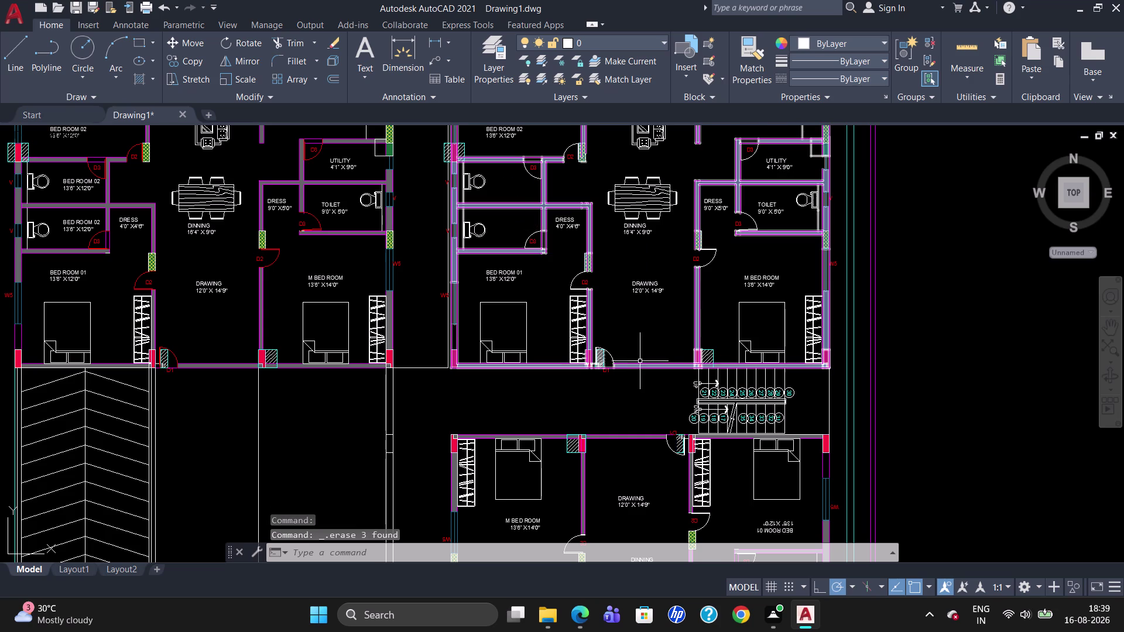
Draw an MText box in the upper small room with a 5" text height.
key(t)
key(Return)
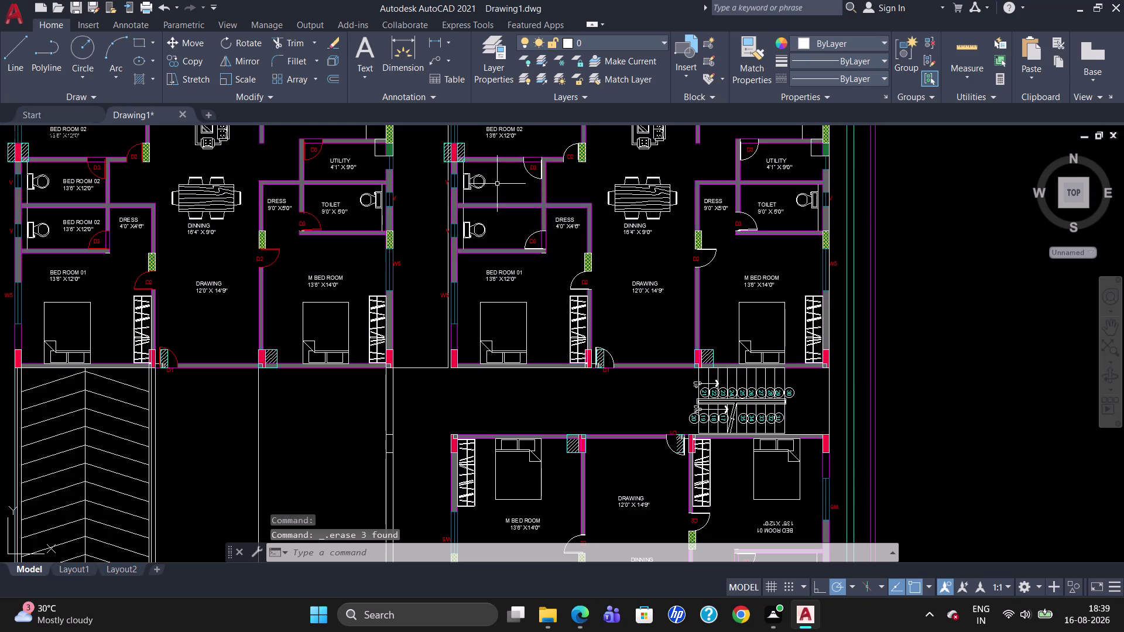
drag(500, 178, 500, 177)
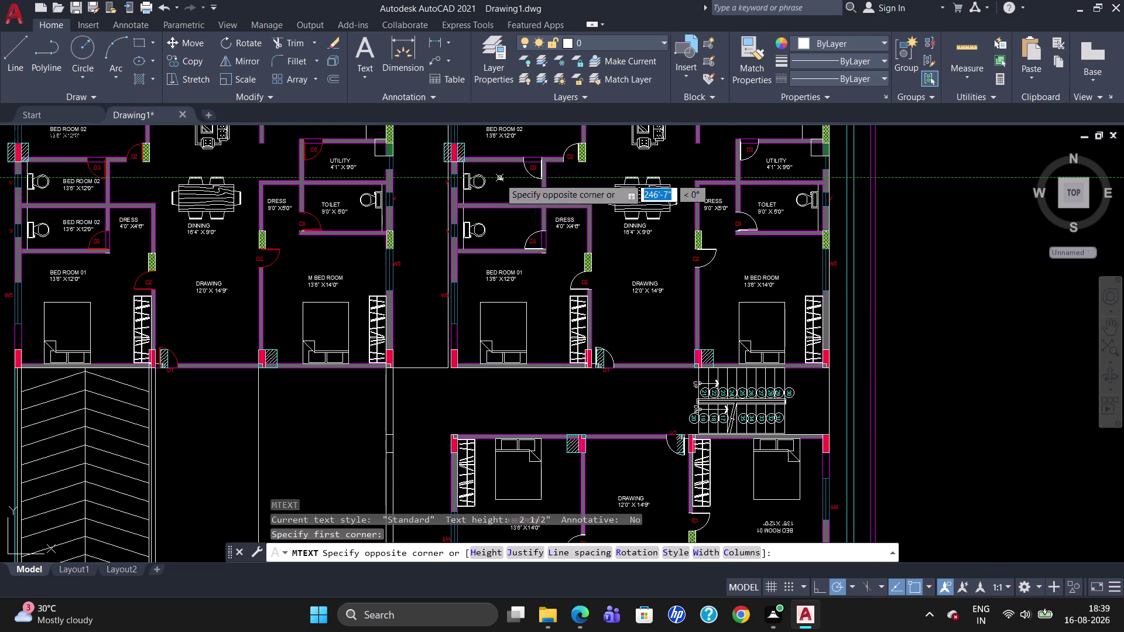
drag(499, 177, 526, 193)
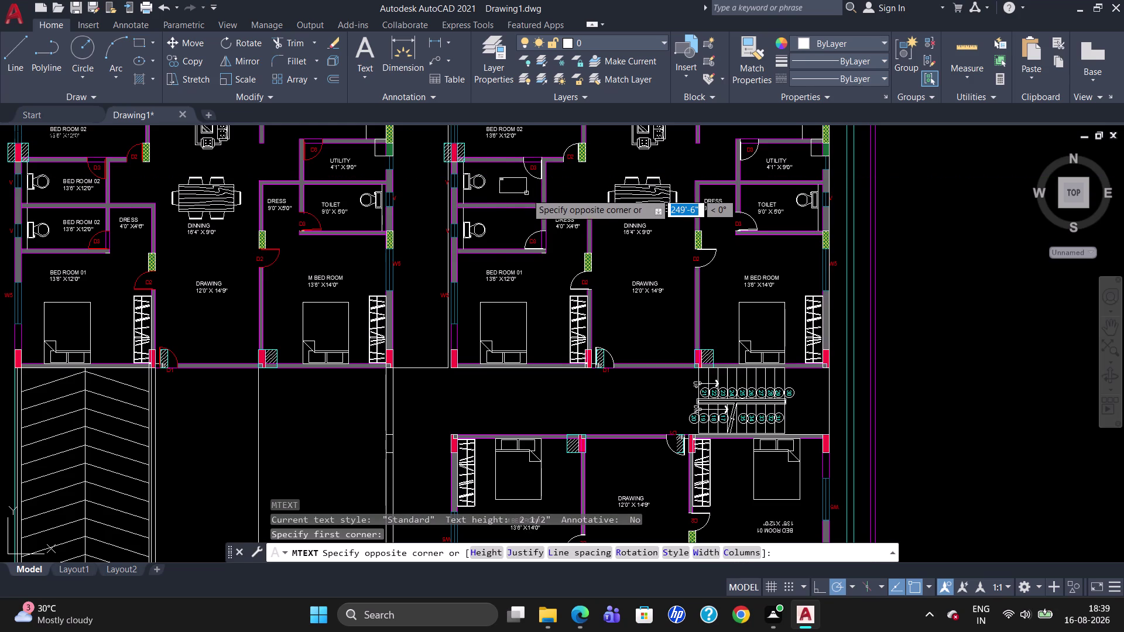
click(527, 194)
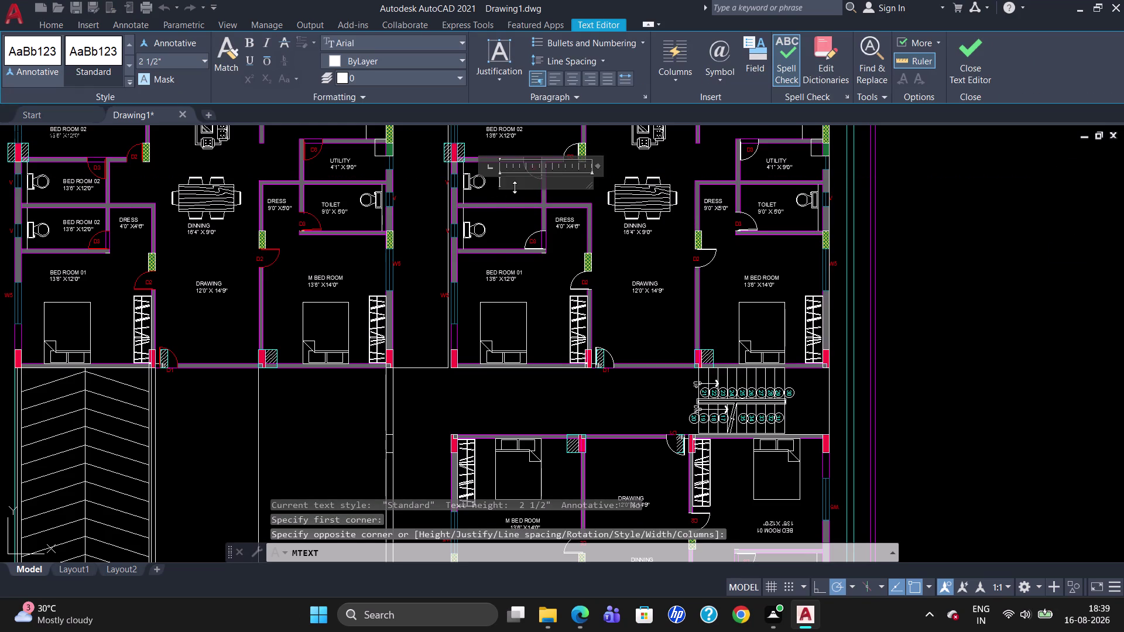
click(186, 61)
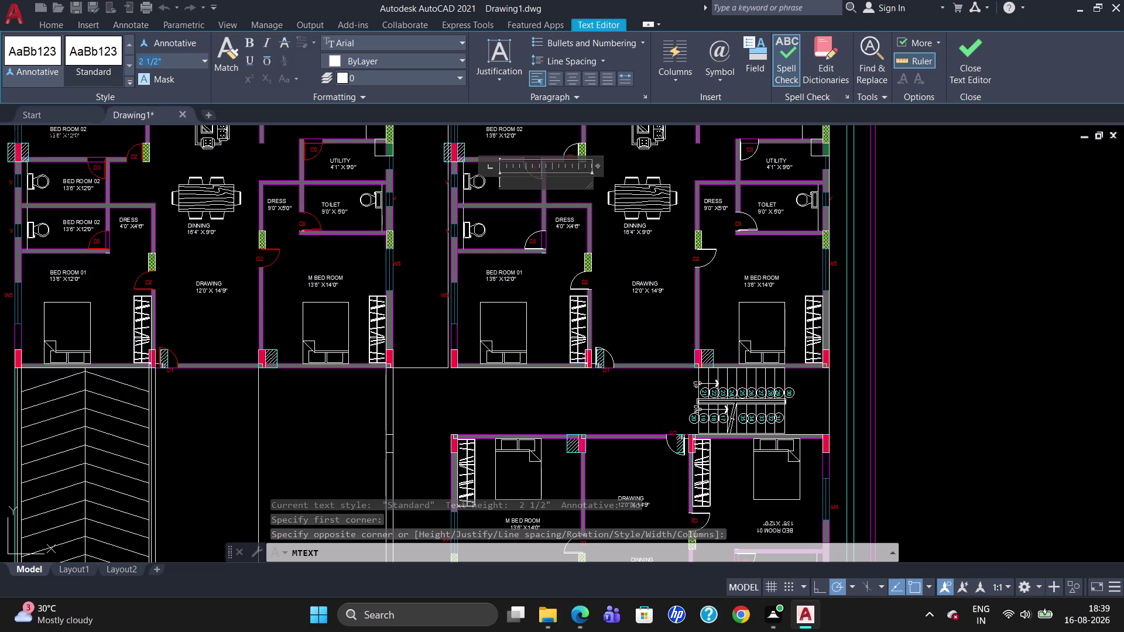
key(BackSpace)
text(5")
key(Return)
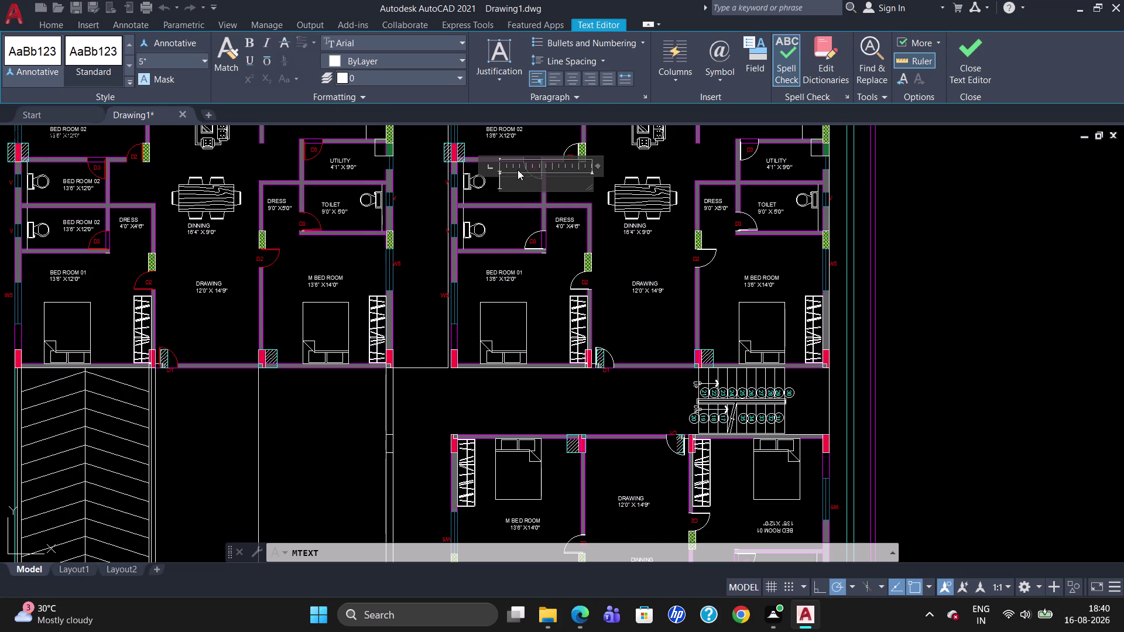
Type TOILET and 9'0" X 4'7" on two lines, then close the editor.
text(TOIL)
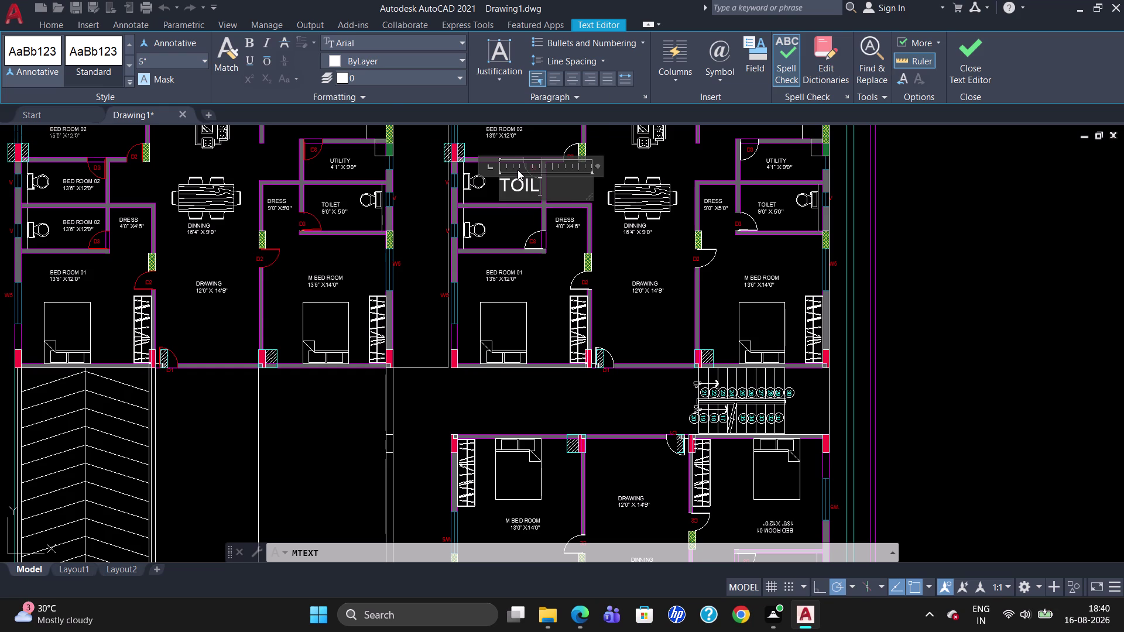
text(ET)
key(Return)
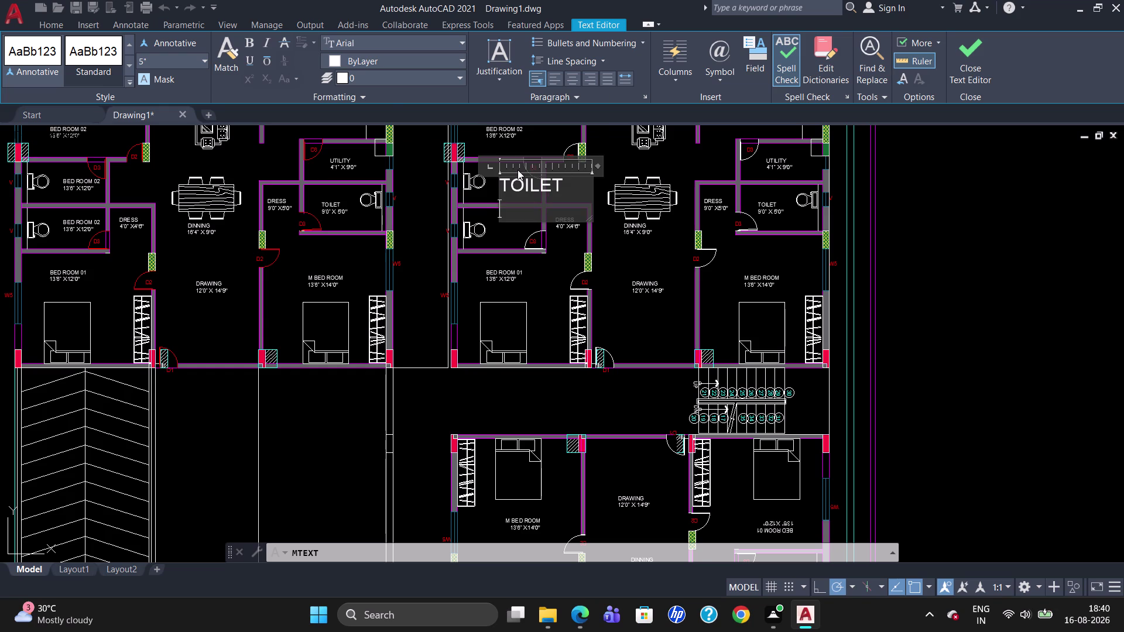
key(9)
text('0")
key(space)
text(X)
key(space)
key(4)
key(apostrophe)
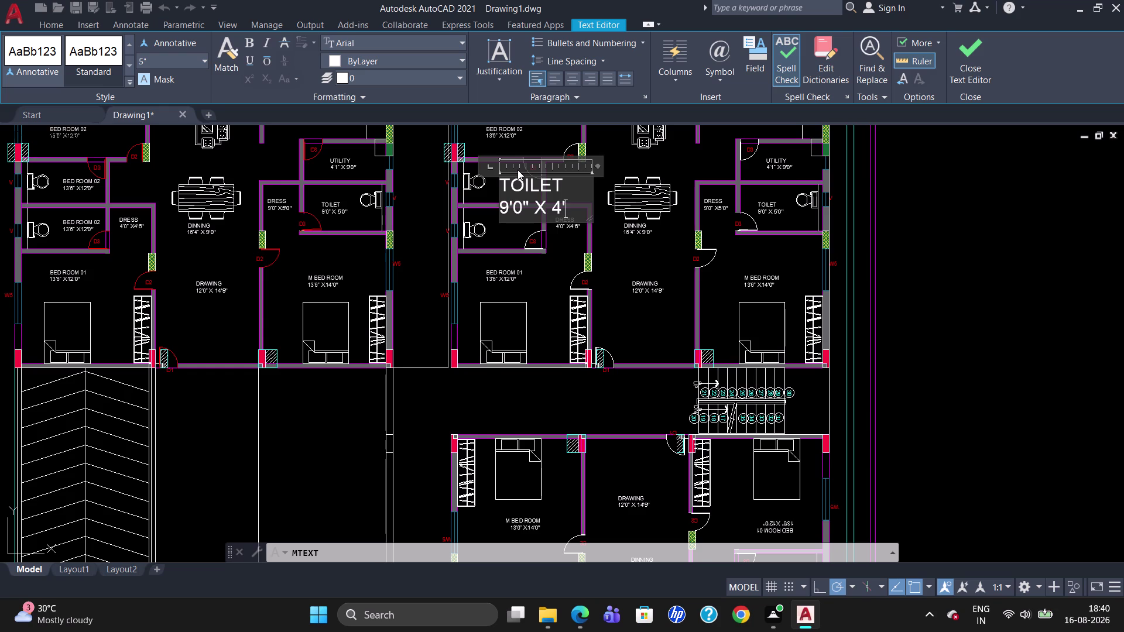
key(7)
key(shift+quotedbl)
click(505, 233)
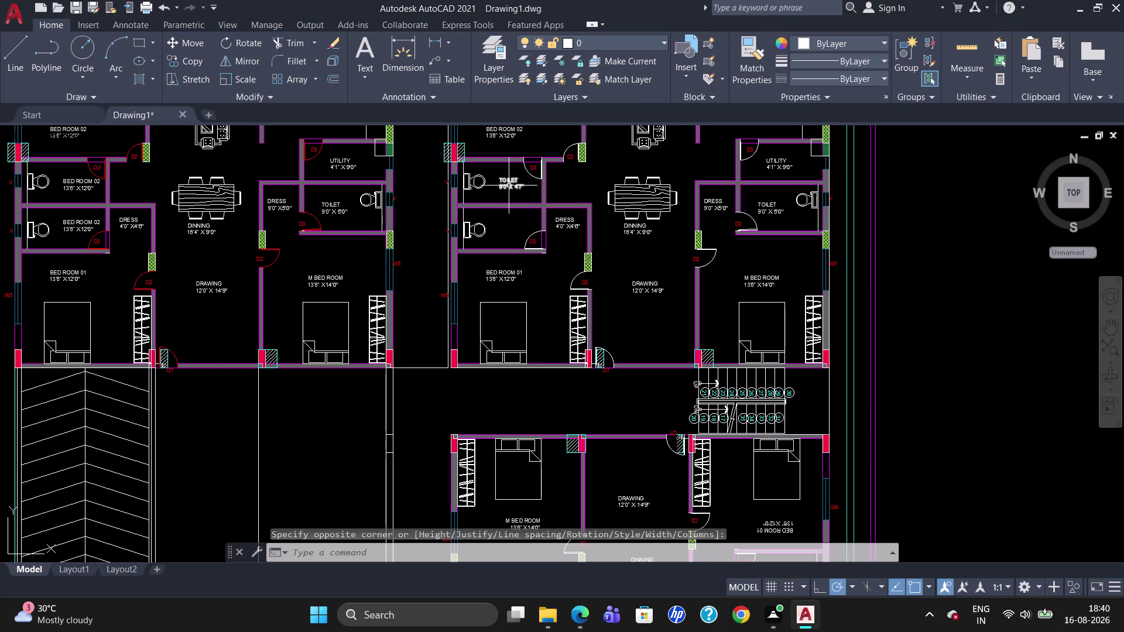
drag(498, 180, 516, 190)
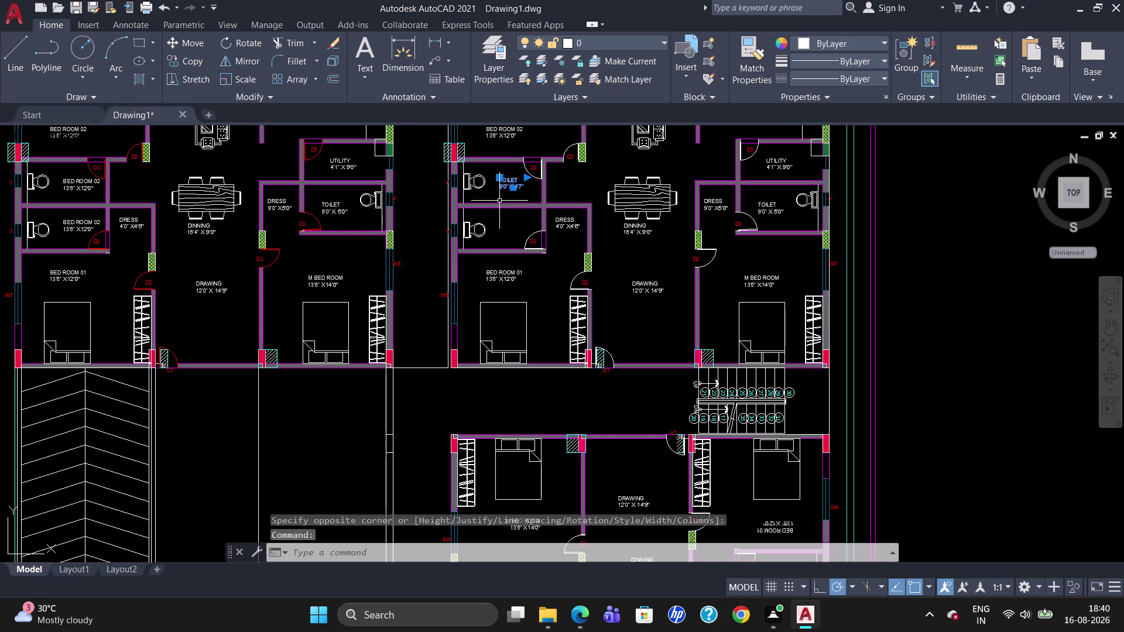
Copy the TOILET label into the room below and the lower flat's toilet.
text(CO)
key(Return)
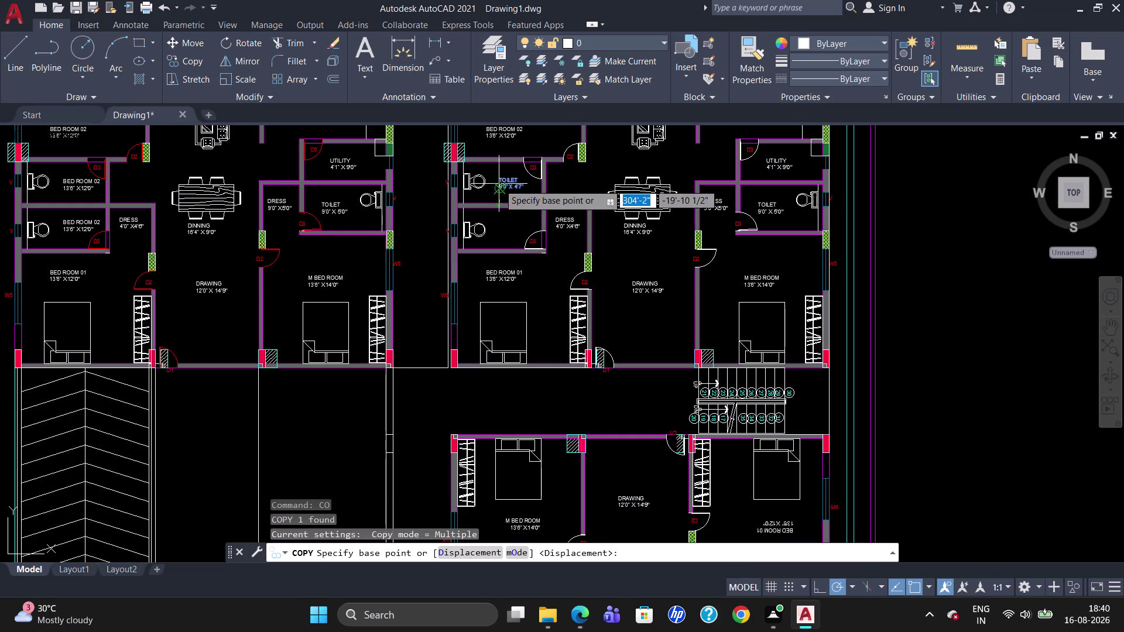
click(500, 177)
click(496, 216)
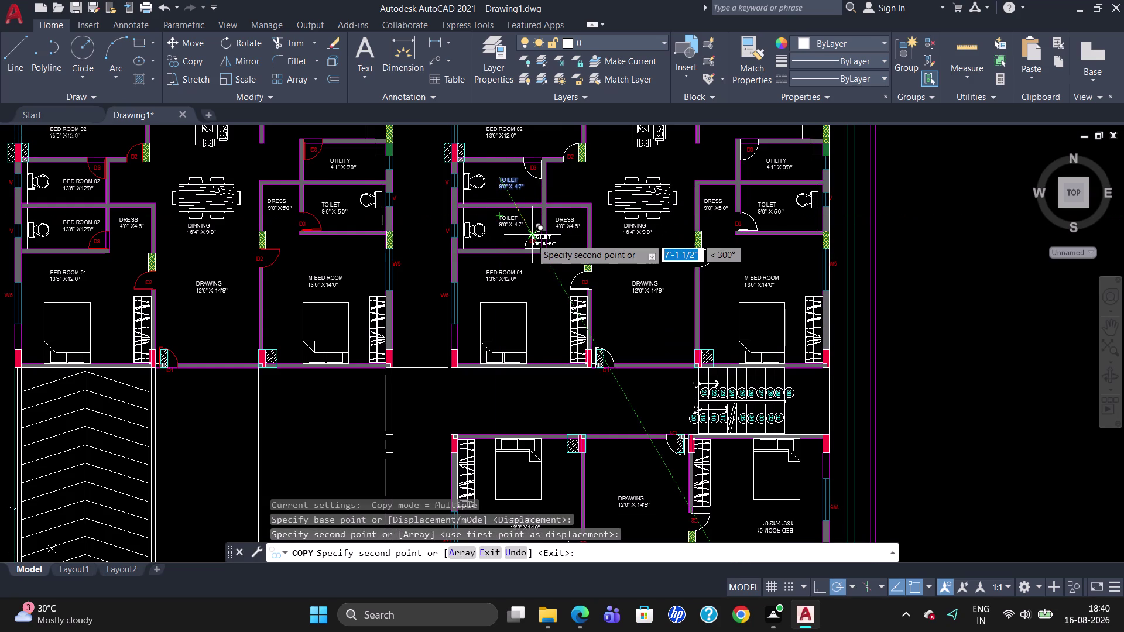
scroll(down, 3)
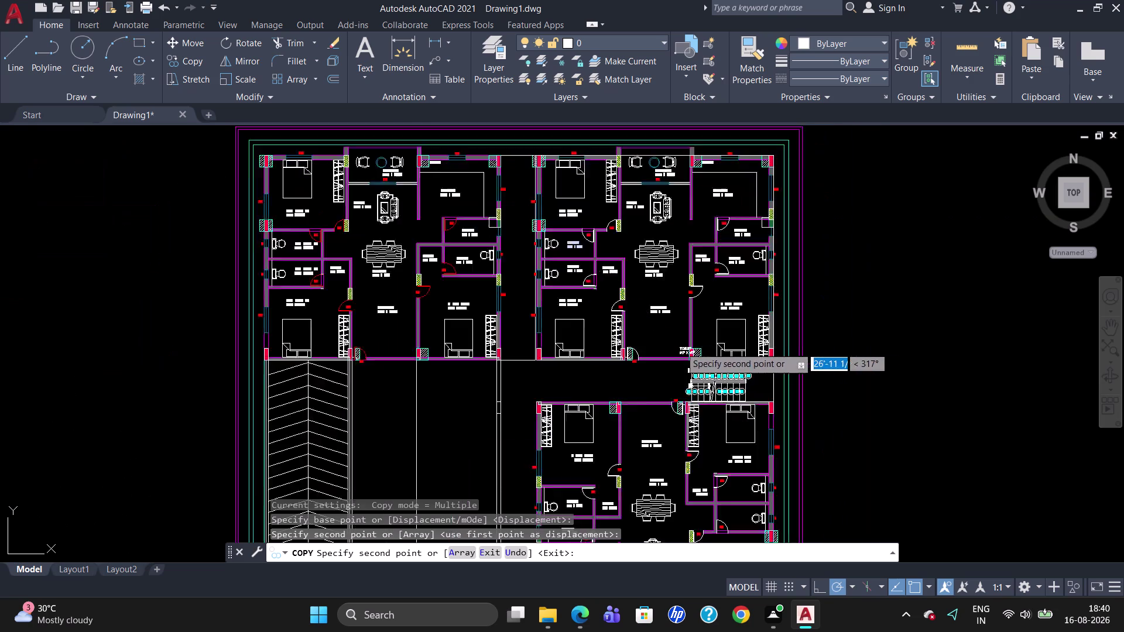
scroll(down, 3)
scroll(up, 3)
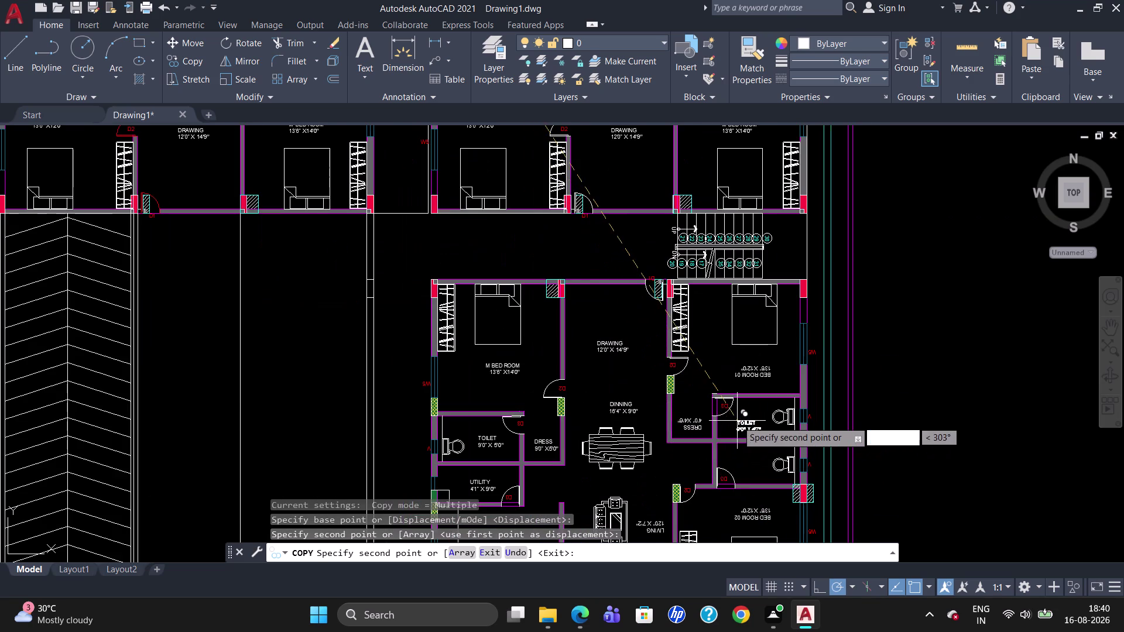
click(738, 414)
click(743, 448)
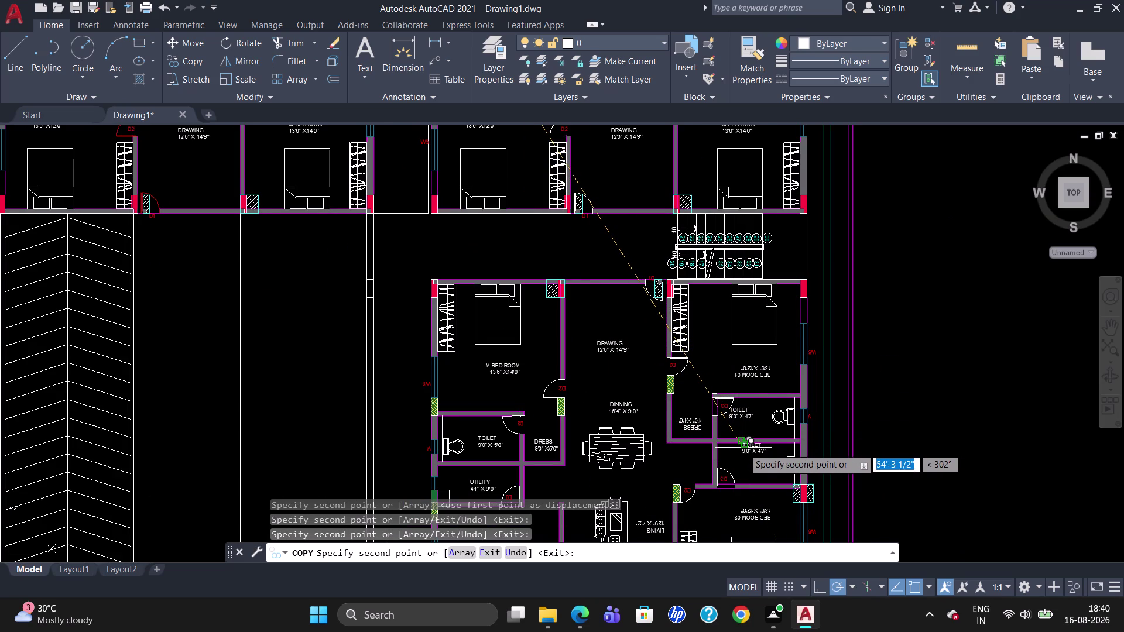
key(Escape)
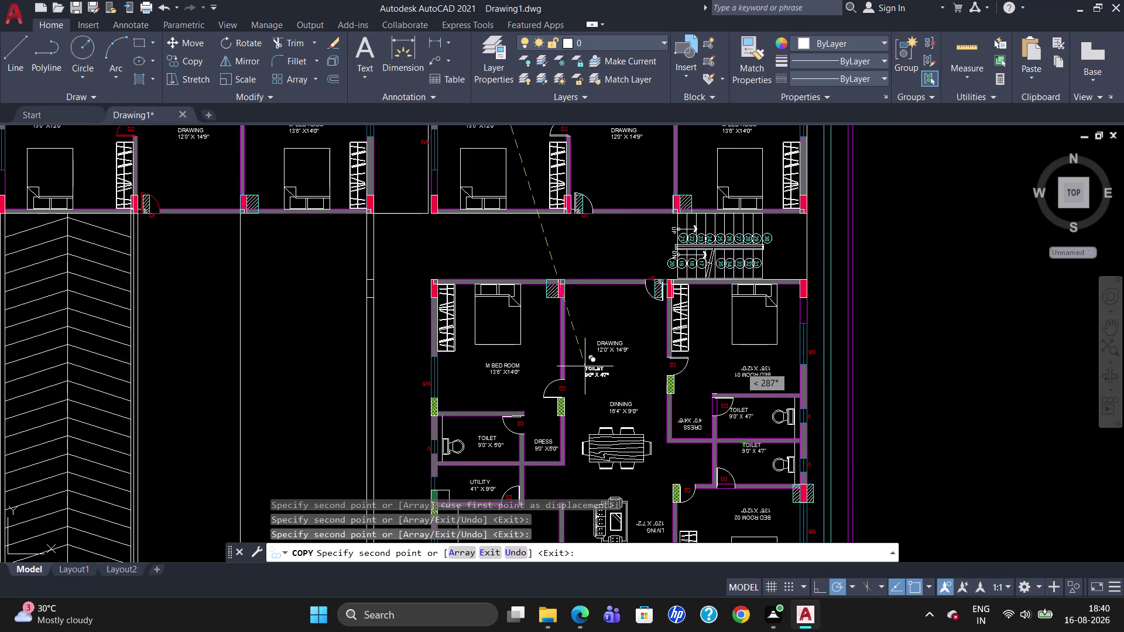
Stretch the copied label into place in the lower toilet and open it for editing.
click(740, 416)
drag(732, 410, 739, 416)
click(739, 416)
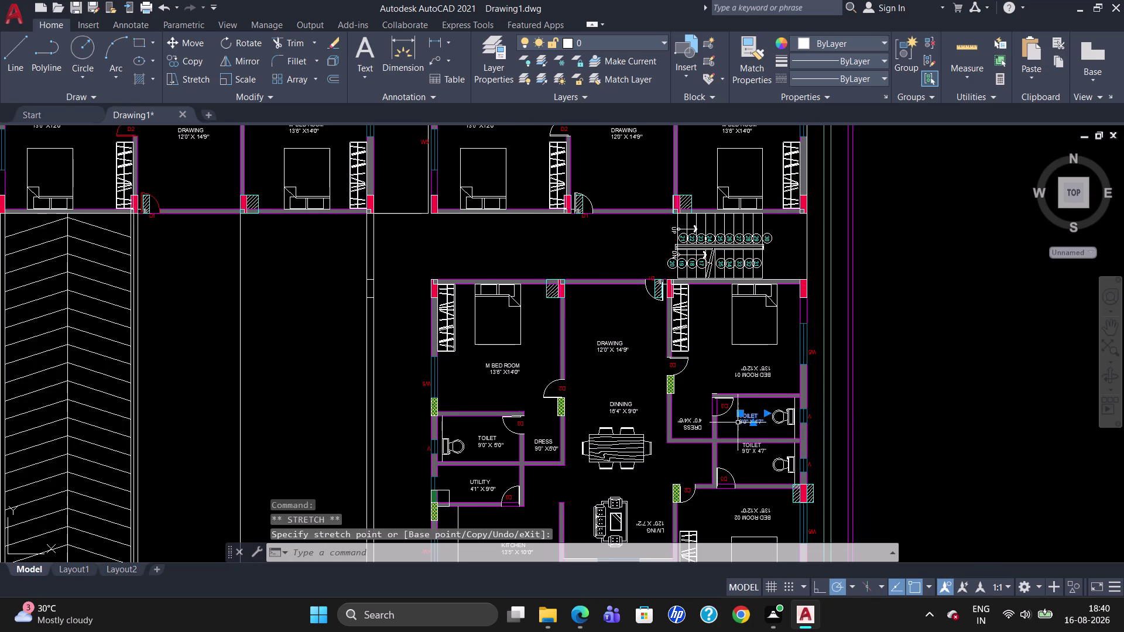
click(742, 448)
drag(741, 443, 746, 455)
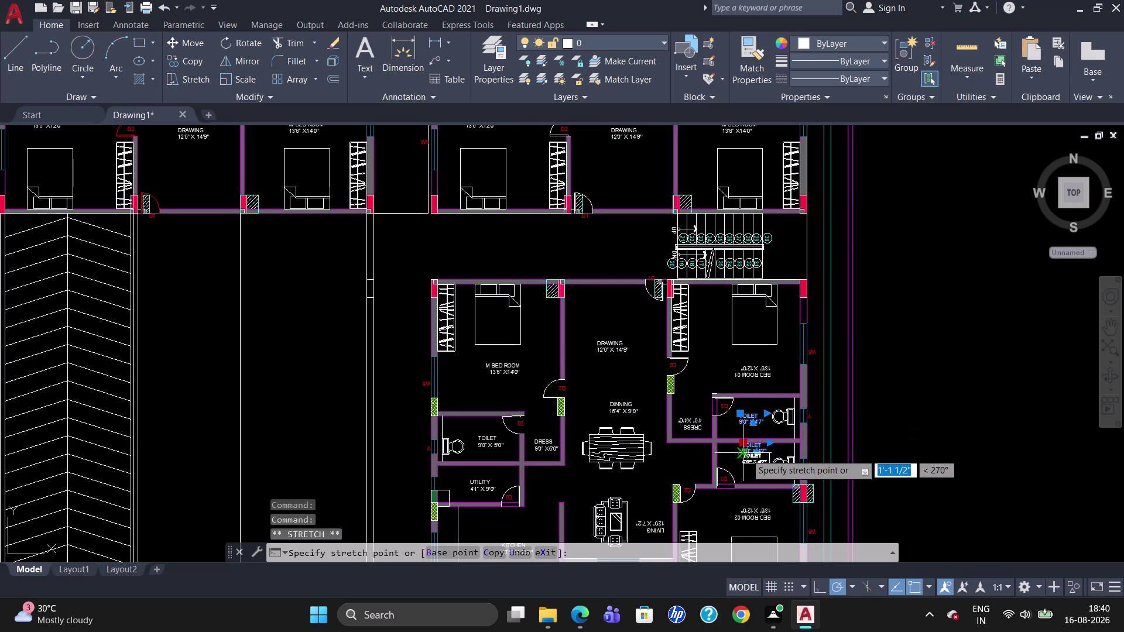
click(743, 452)
double_click(752, 458)
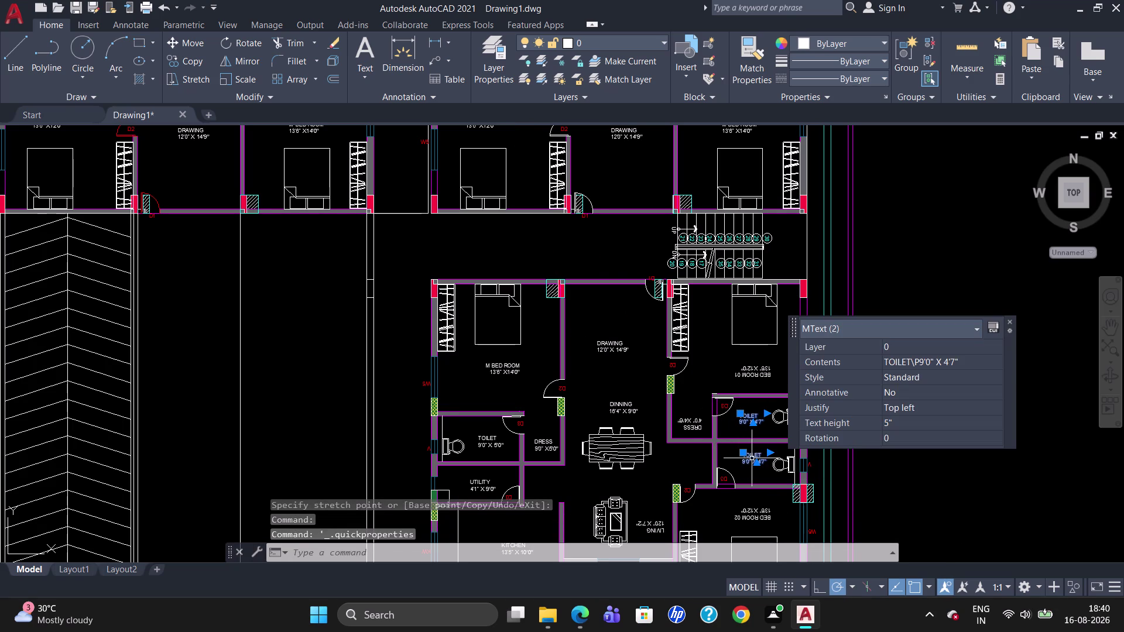
key(Escape)
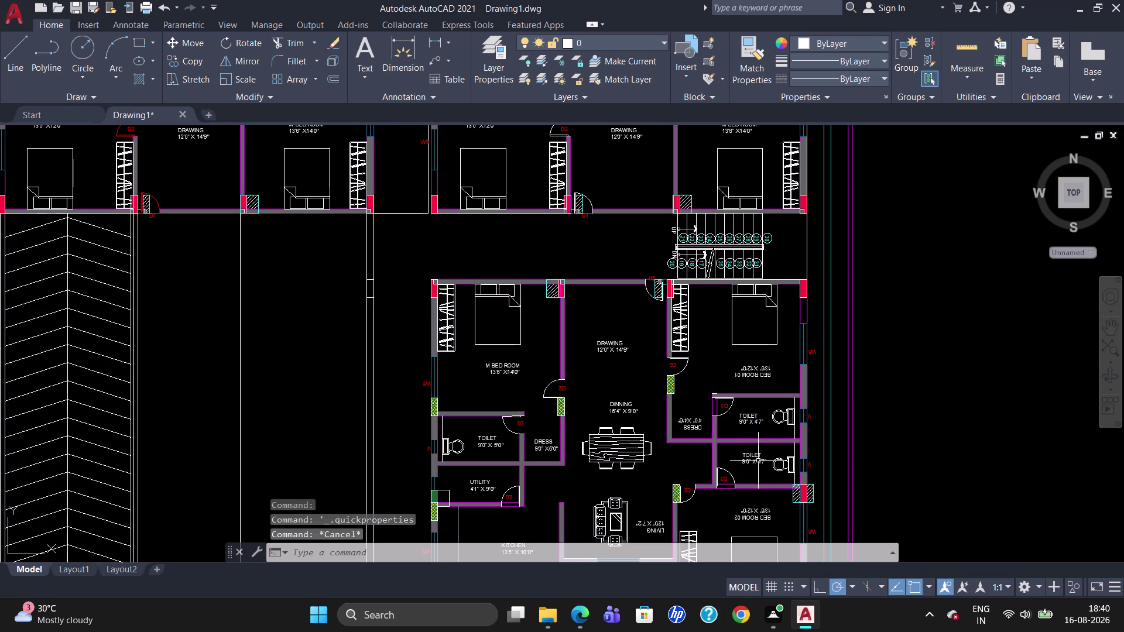
double_click(760, 458)
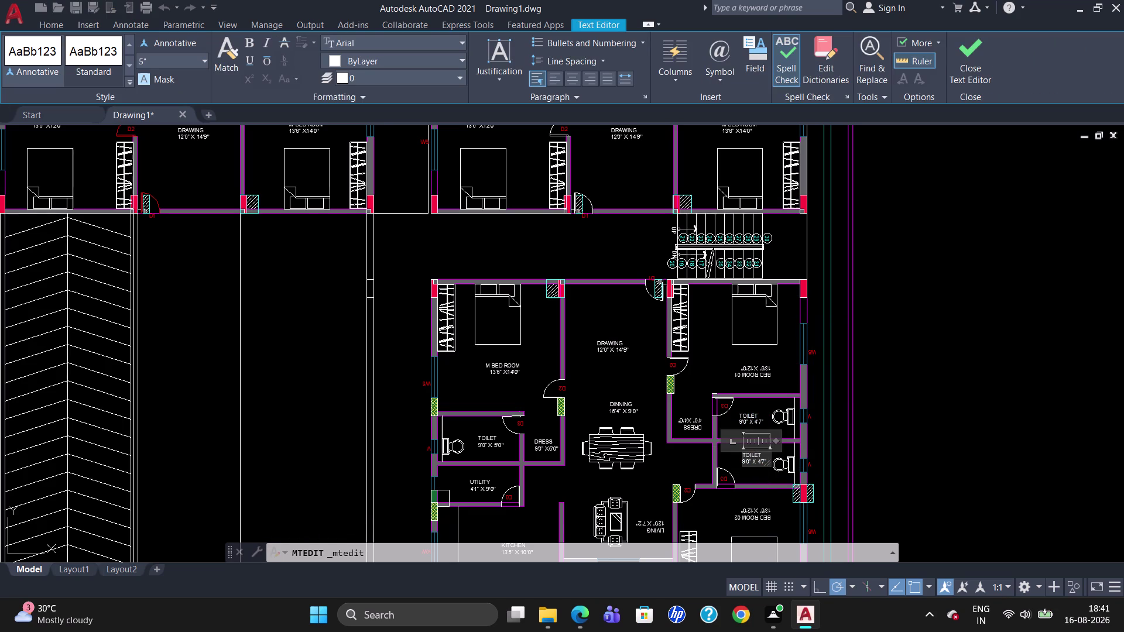
Change the copied label's size from 4'7" to 4'6".
key(Right)
key(Right)
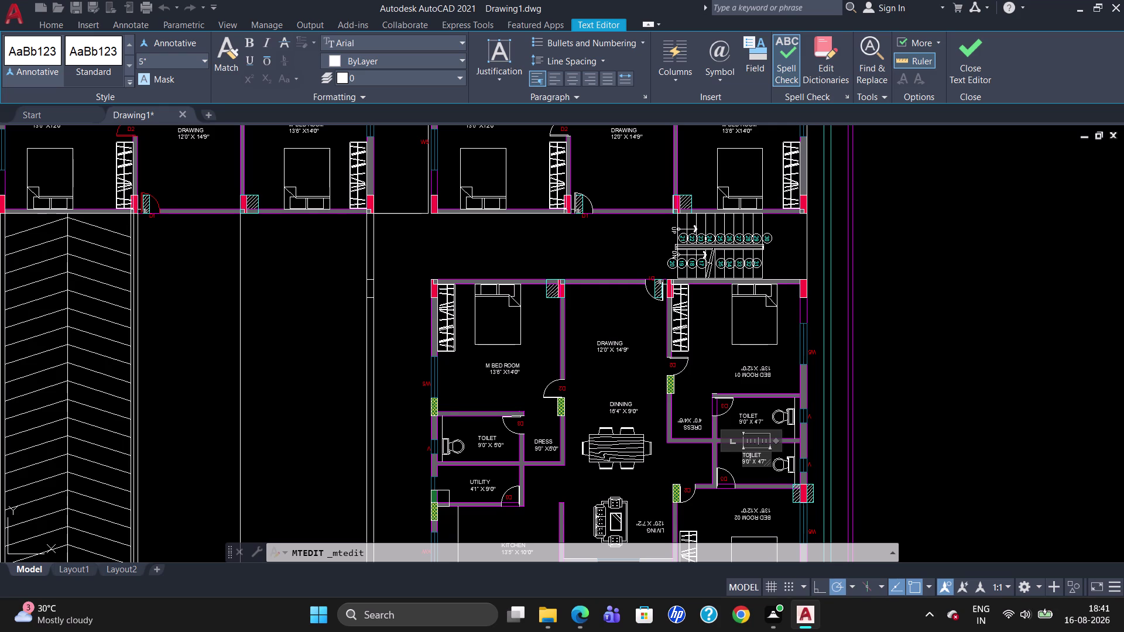
click(760, 460)
key(Right)
key(Right)
key(Left)
key(Right)
key(BackSpace)
key(6)
Exit the text editor and keep the edited label text.
scroll(down, 3)
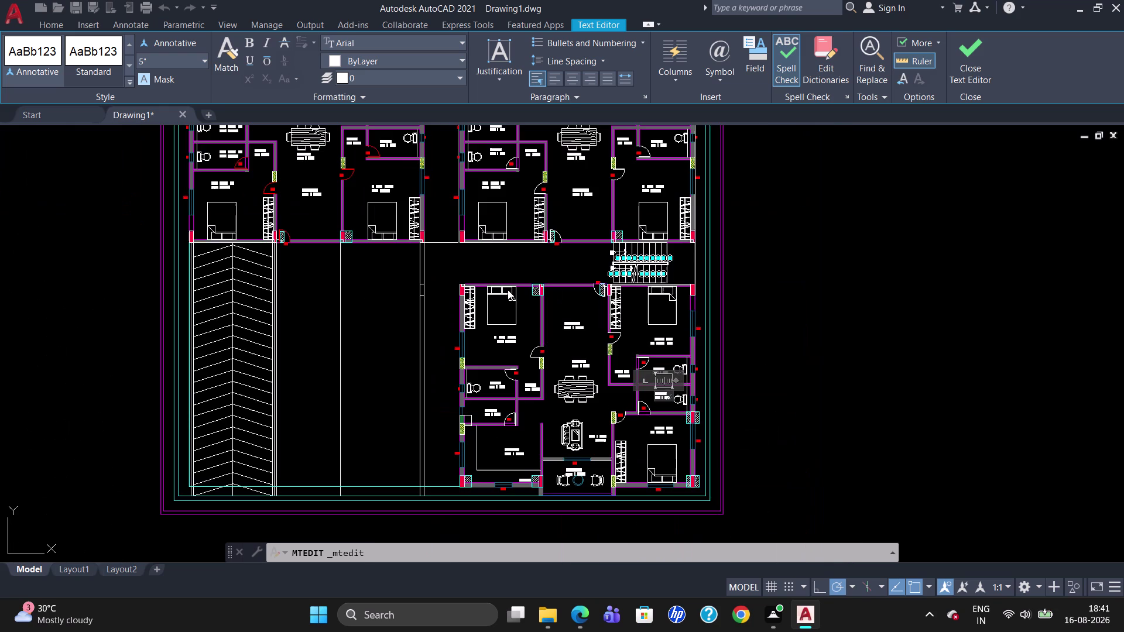
scroll(up, 3)
scroll(down, 3)
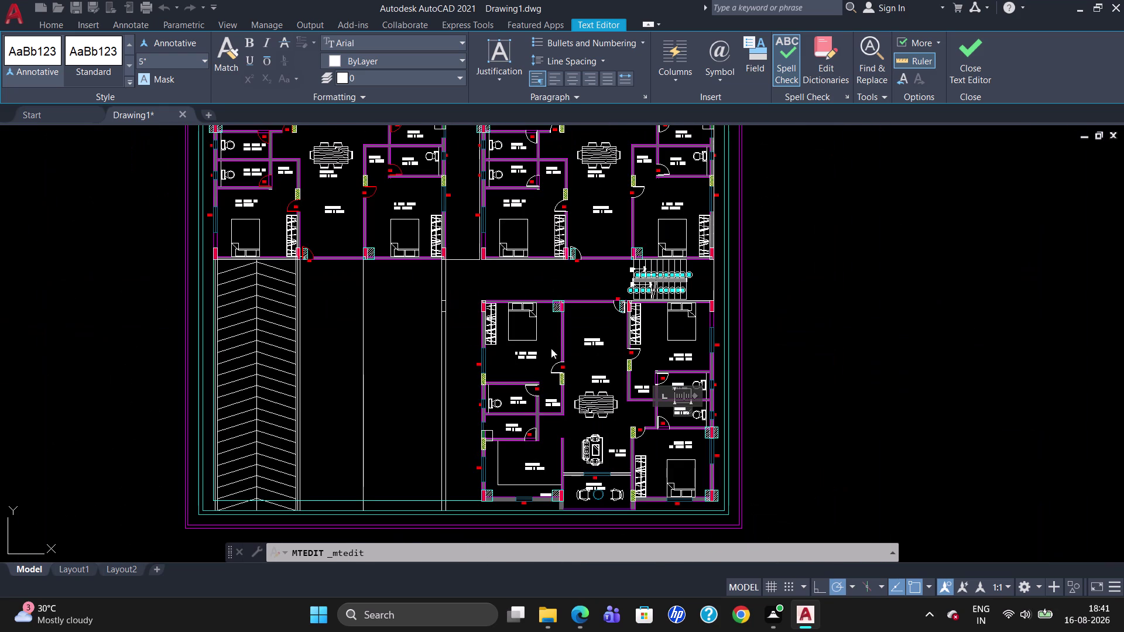
scroll(up, 3)
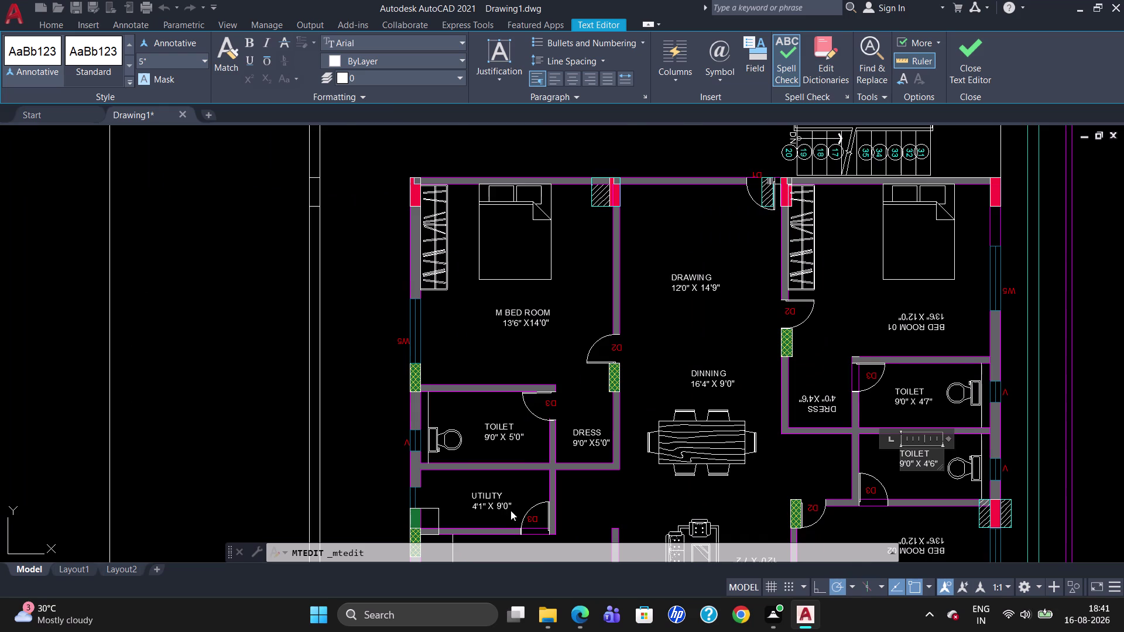
scroll(down, 3)
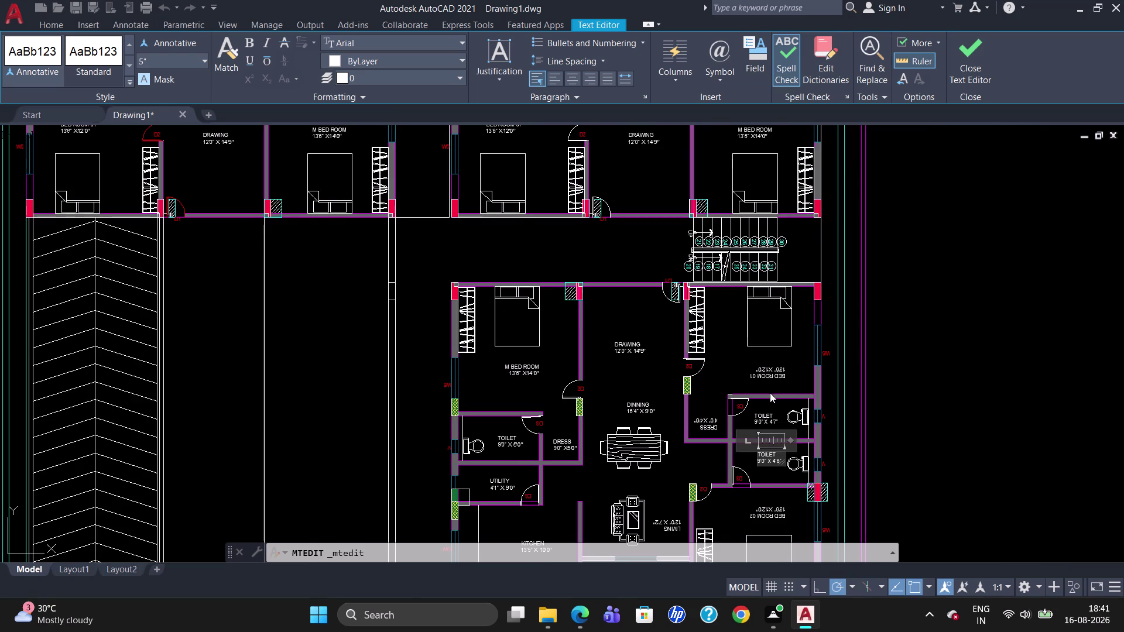
key(Escape)
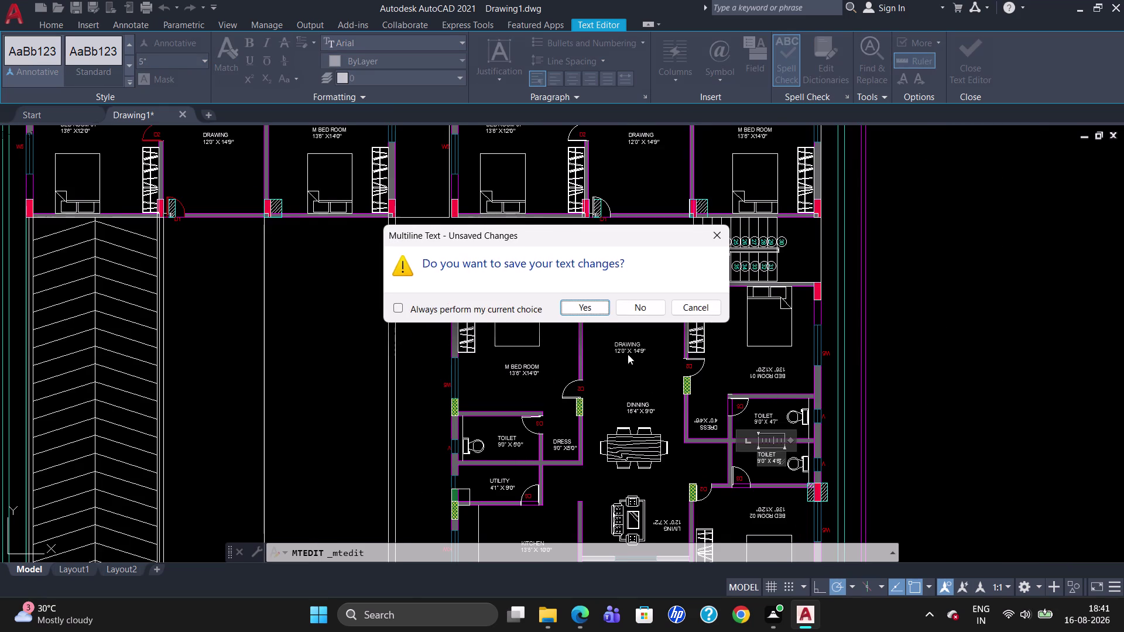
click(596, 305)
scroll(down, 3)
scroll(up, 3)
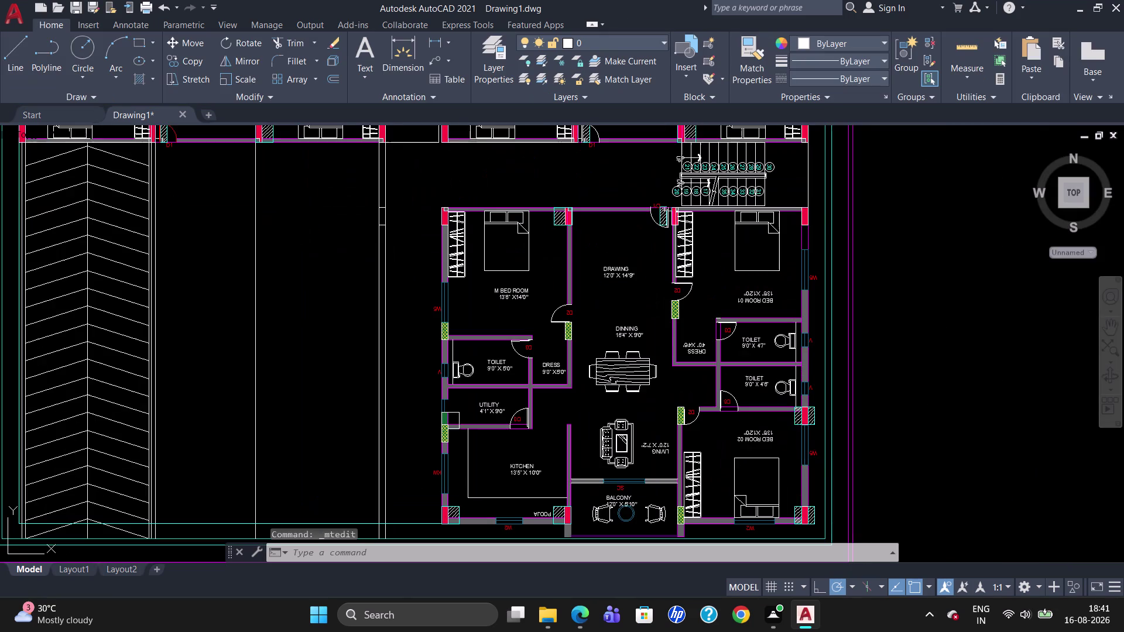
Rotate the upside-down BED ROOM 02 label 180° so it reads upright.
click(760, 438)
click(758, 434)
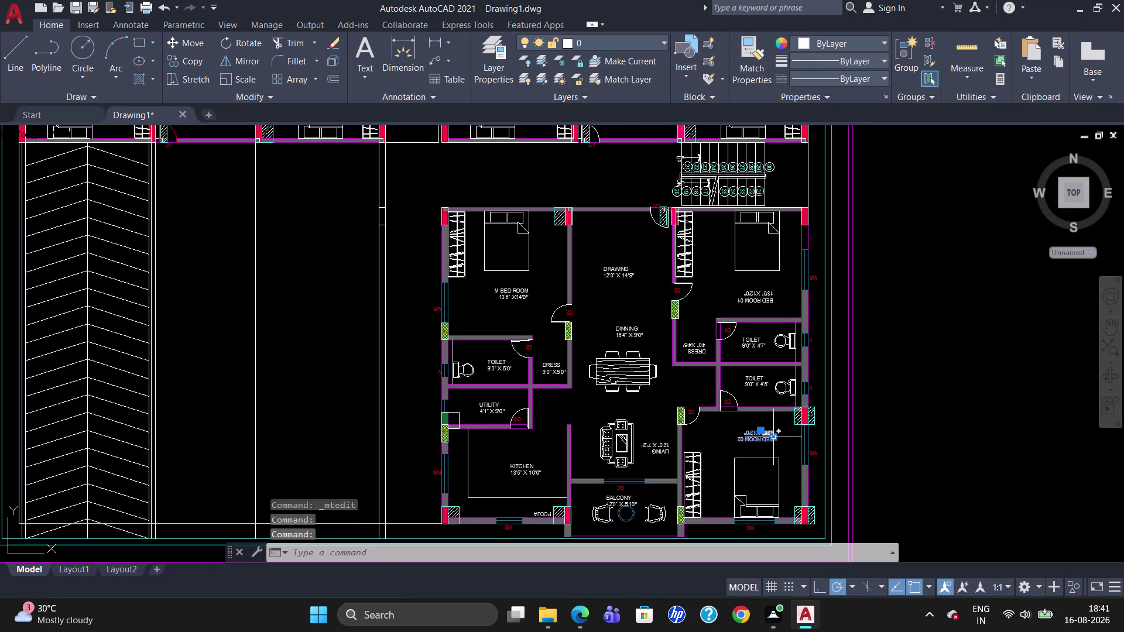
click(768, 431)
text(R)
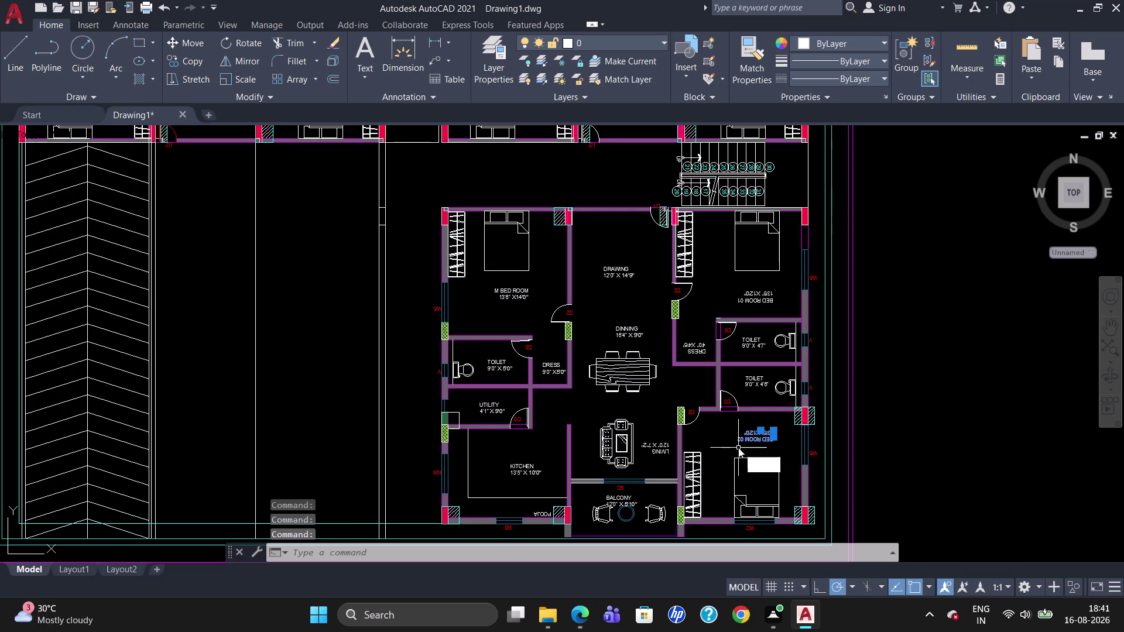
text(O)
key(Return)
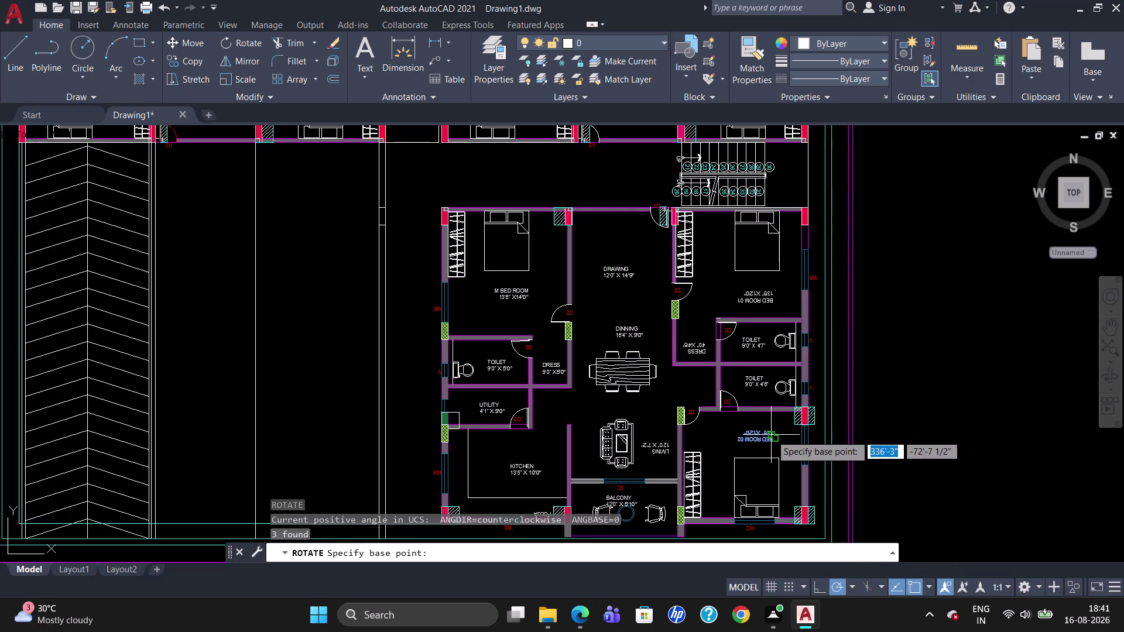
click(772, 438)
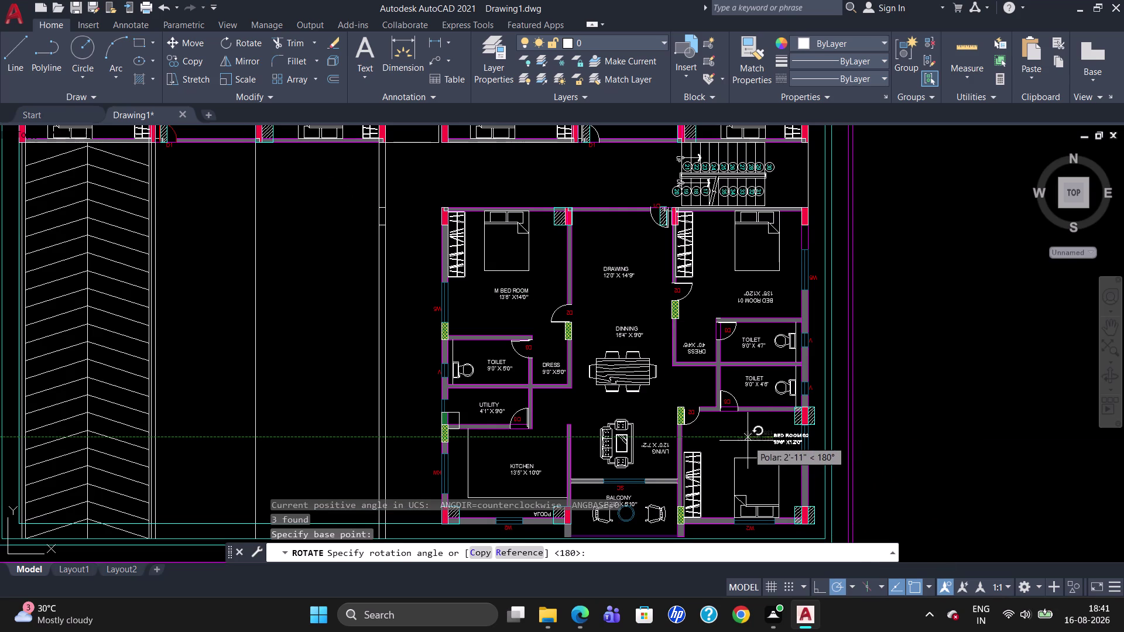
click(747, 441)
click(779, 436)
click(780, 442)
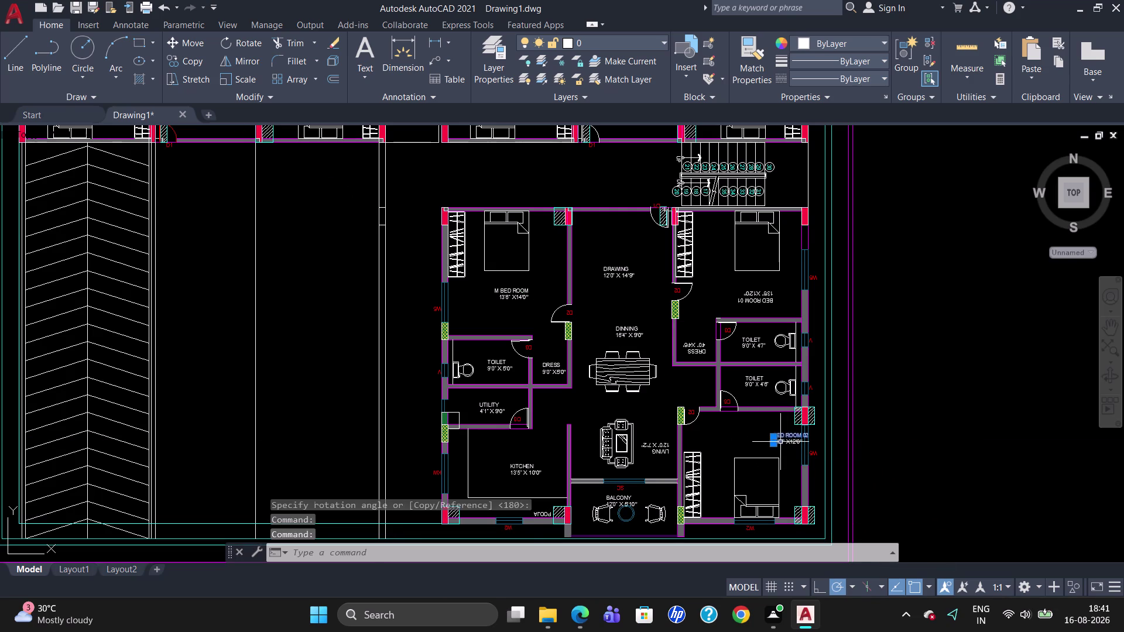
Move the BED ROOM 02 label inside the bedroom.
click(793, 443)
key(m)
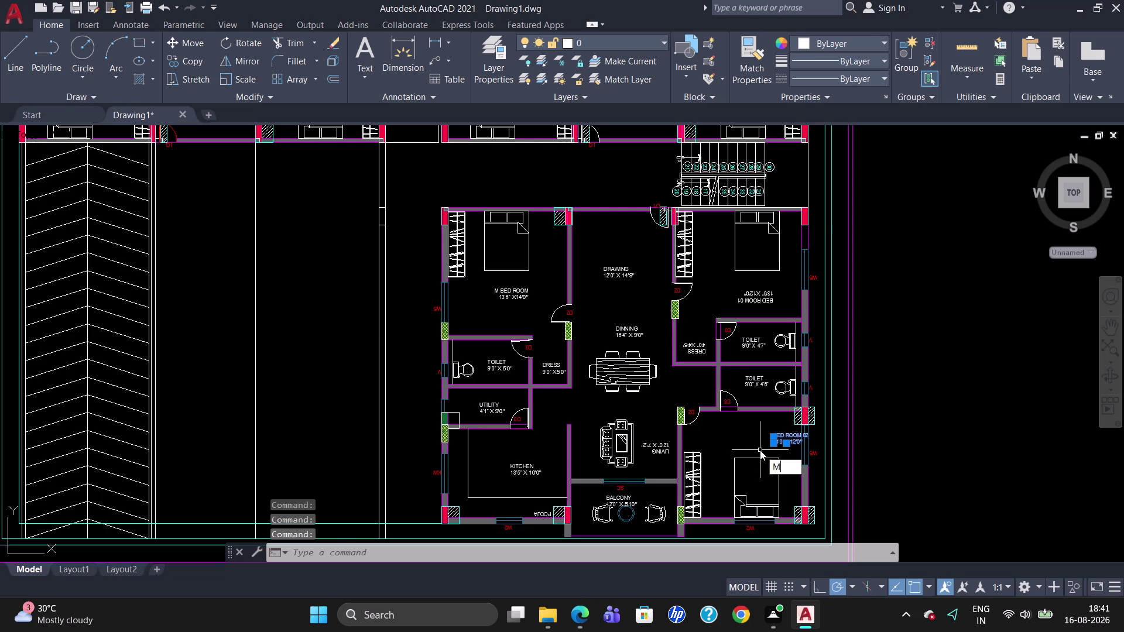
key(Return)
click(772, 430)
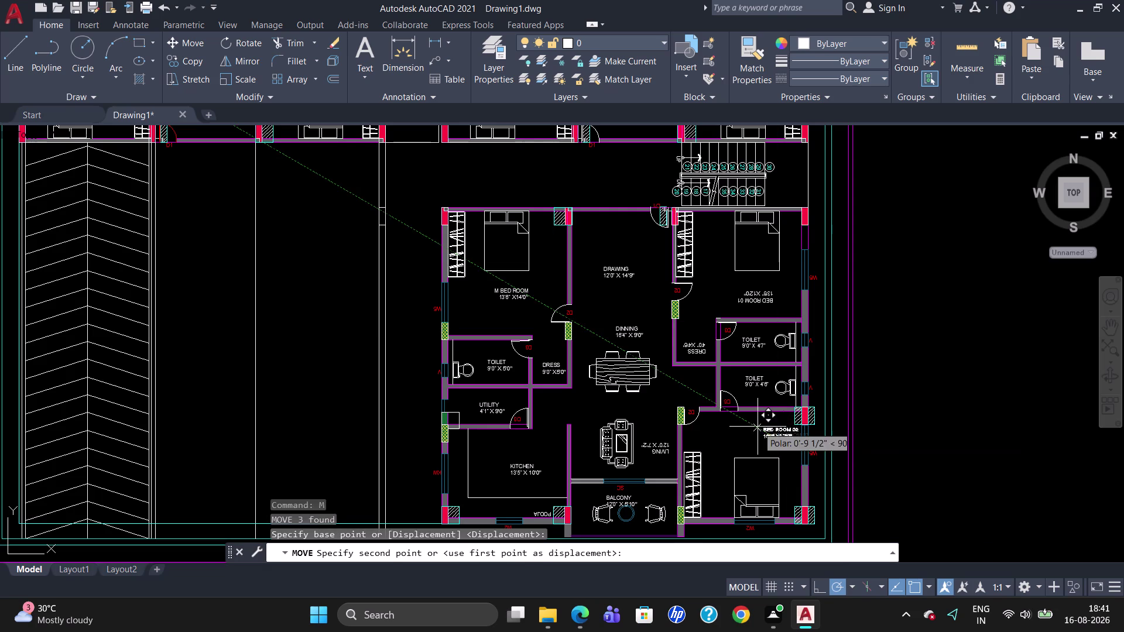
click(746, 434)
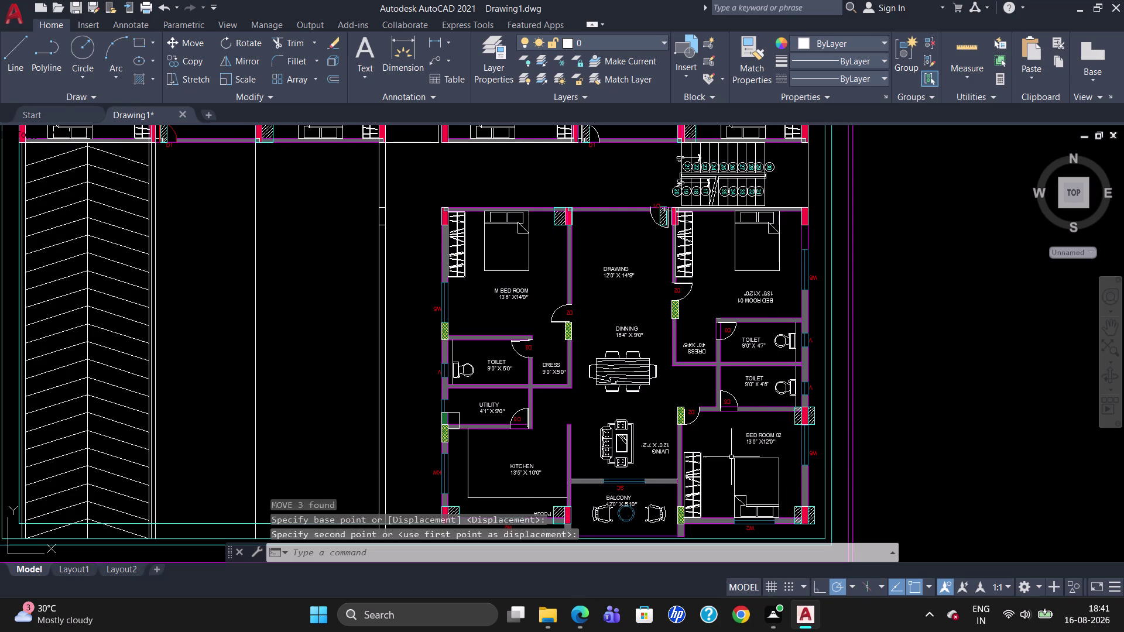
Rotate the upside-down LIVING label 180° so it reads upright.
click(654, 445)
click(664, 445)
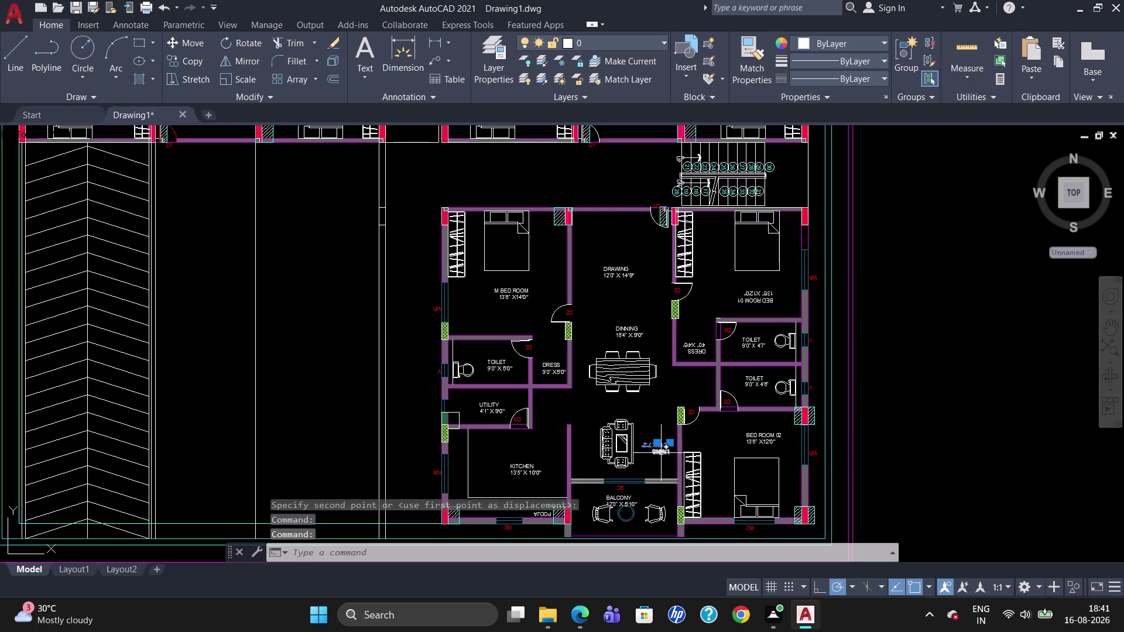
click(661, 453)
text(RO)
key(Return)
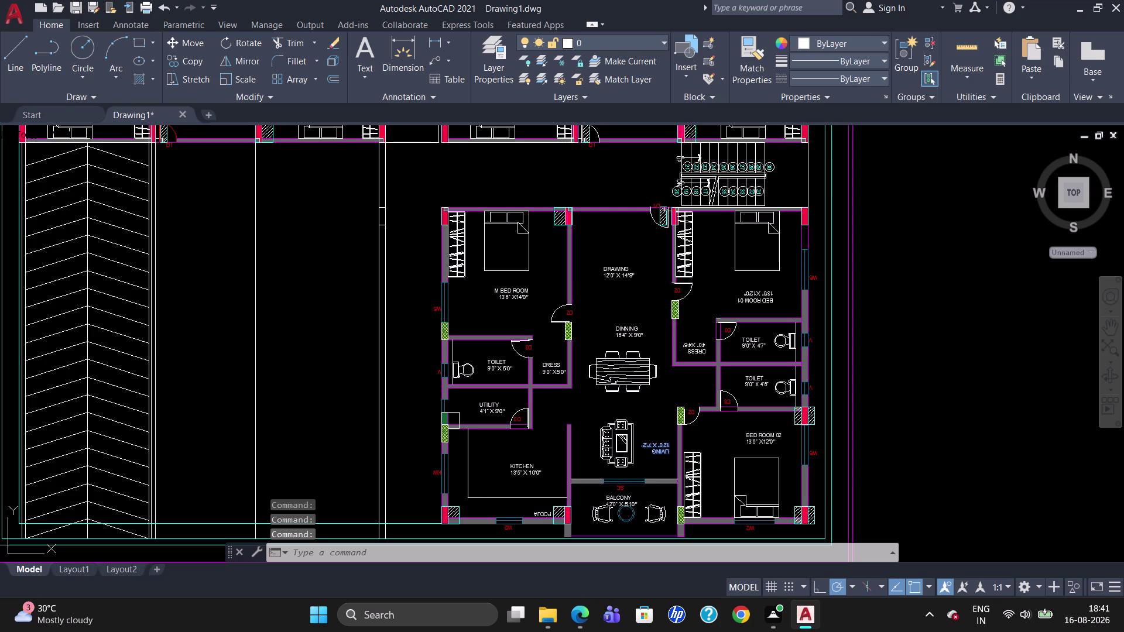
click(665, 451)
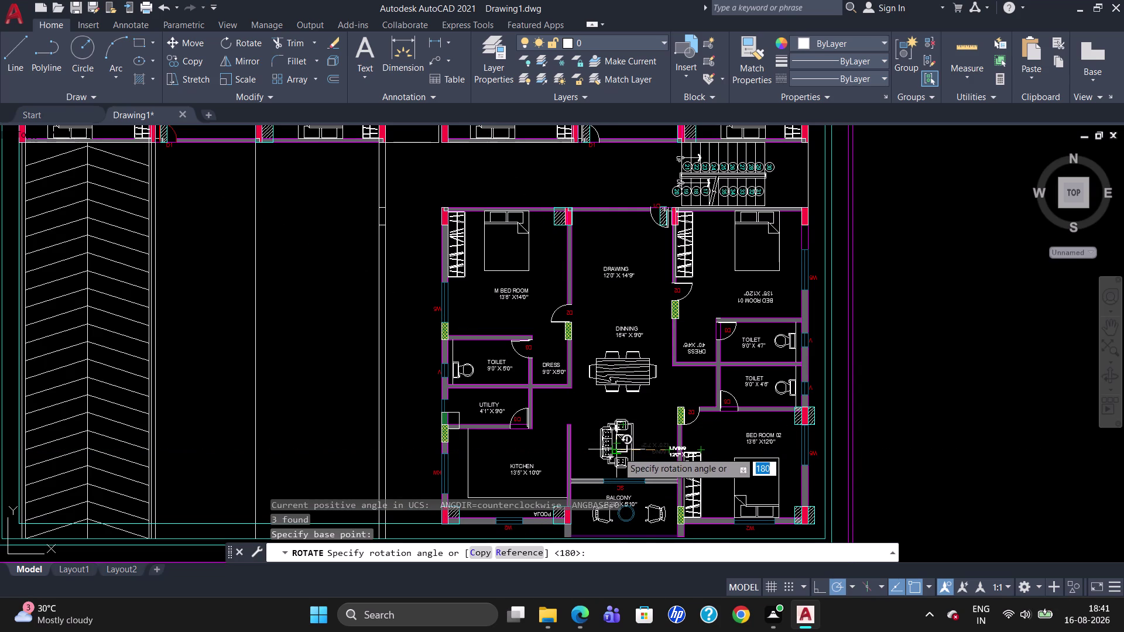
click(618, 452)
click(674, 449)
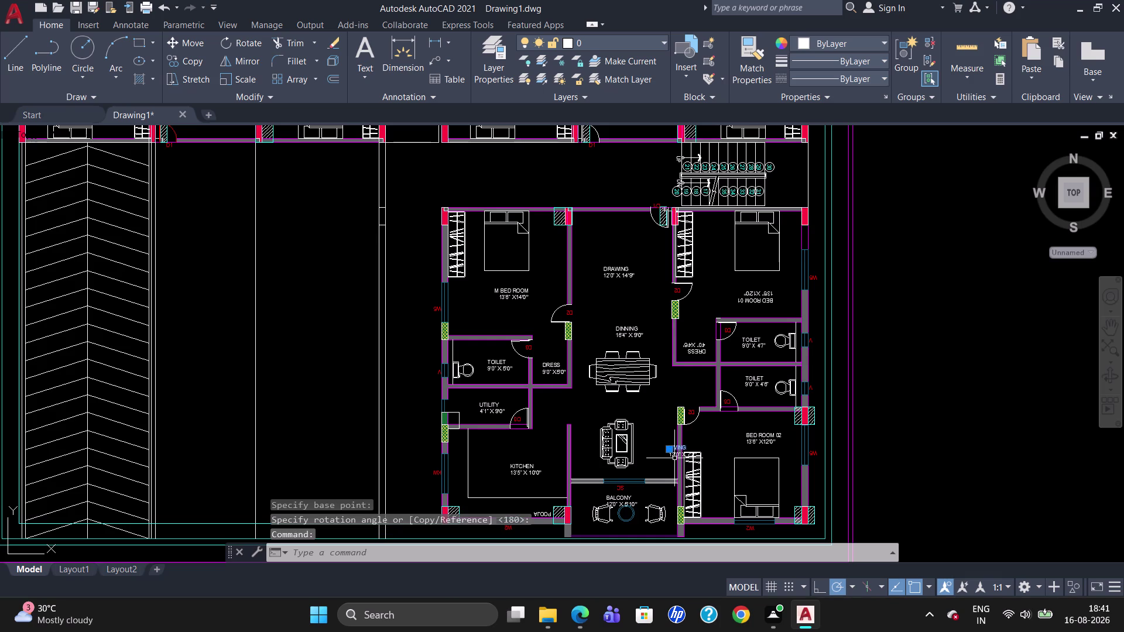
Move the LIVING label left into the living room and zoom to check.
click(673, 457)
scroll(up, 3)
click(687, 453)
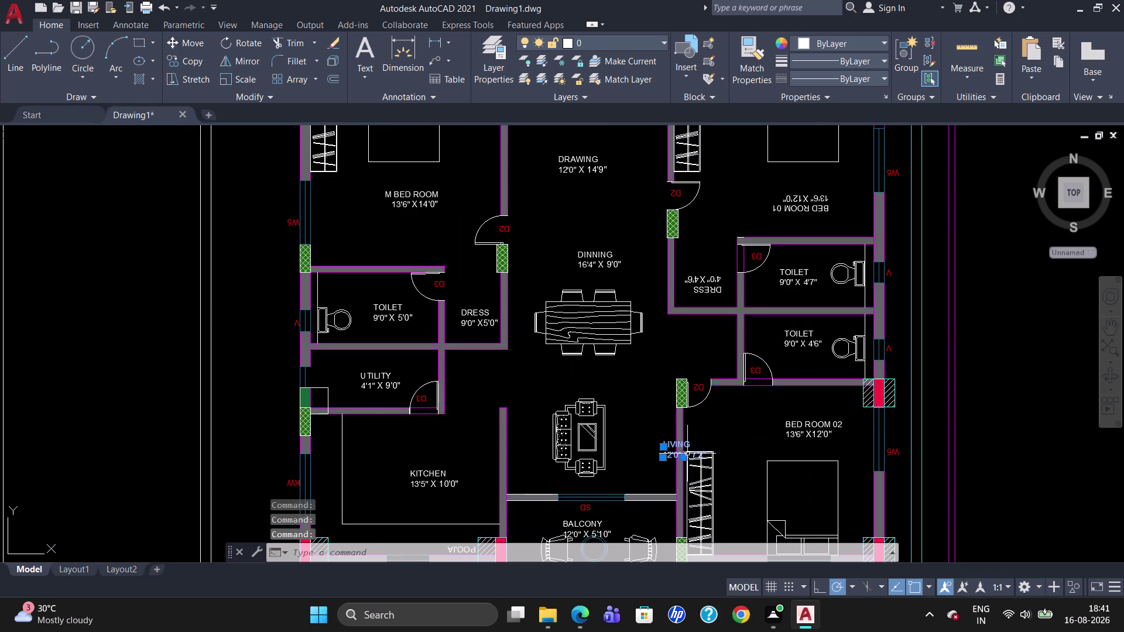
key(m)
key(Return)
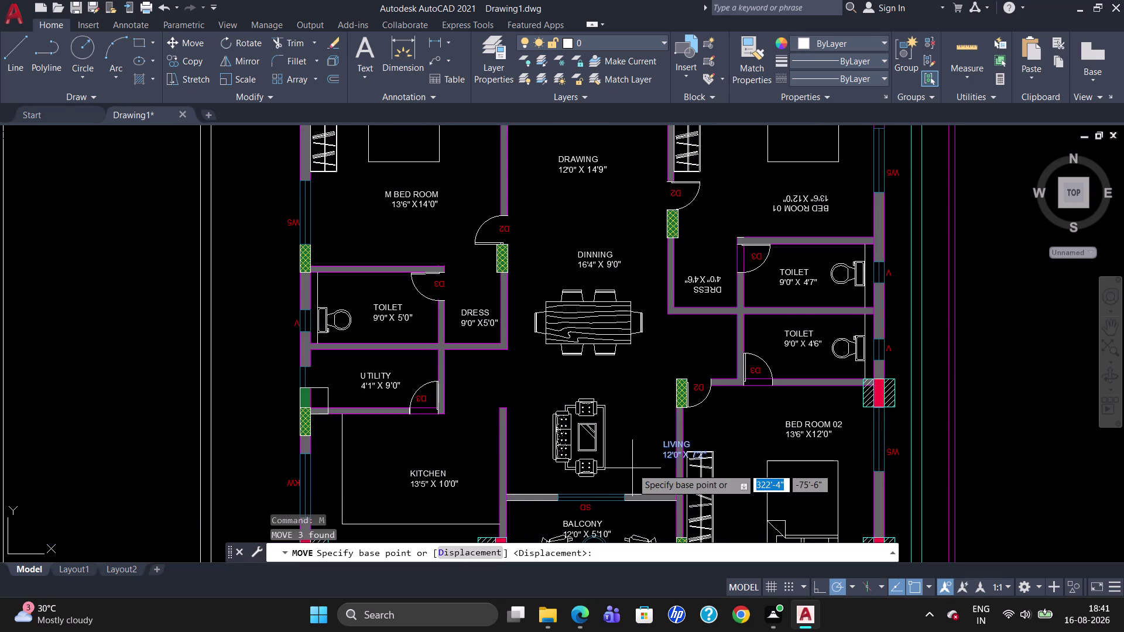
click(662, 439)
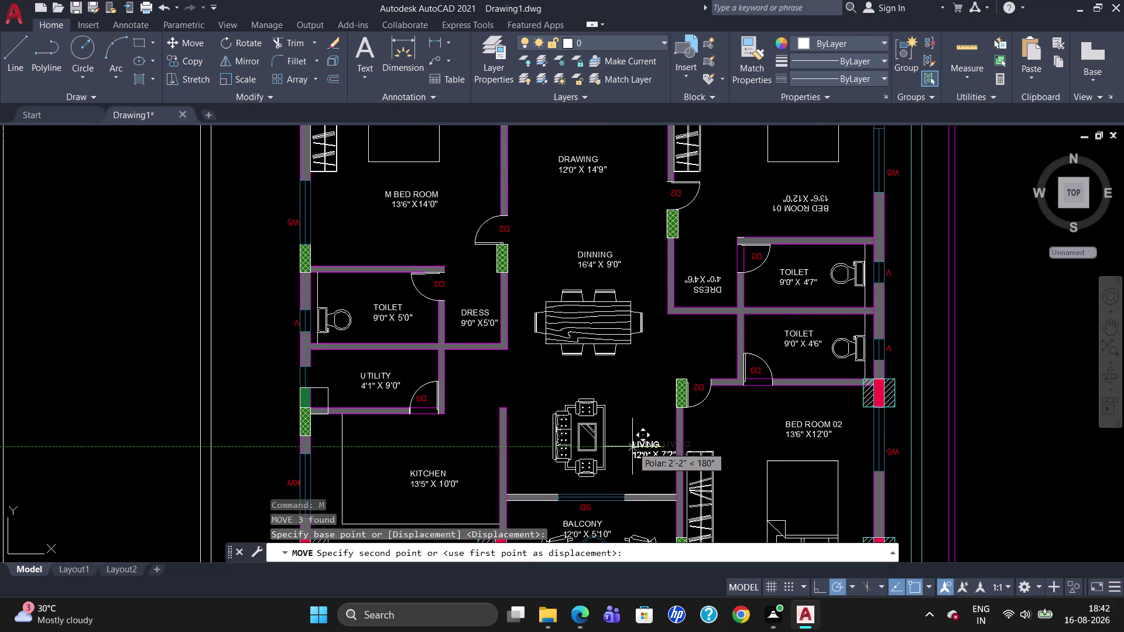
click(632, 447)
key(Escape)
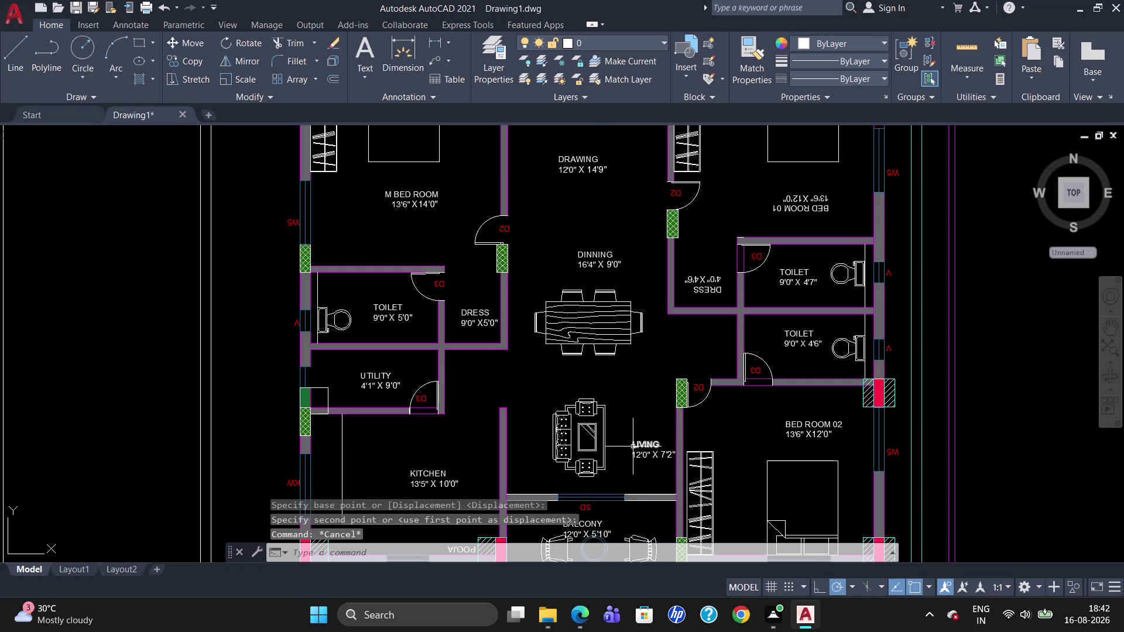
scroll(down, 3)
scroll(up, 3)
scroll(down, 3)
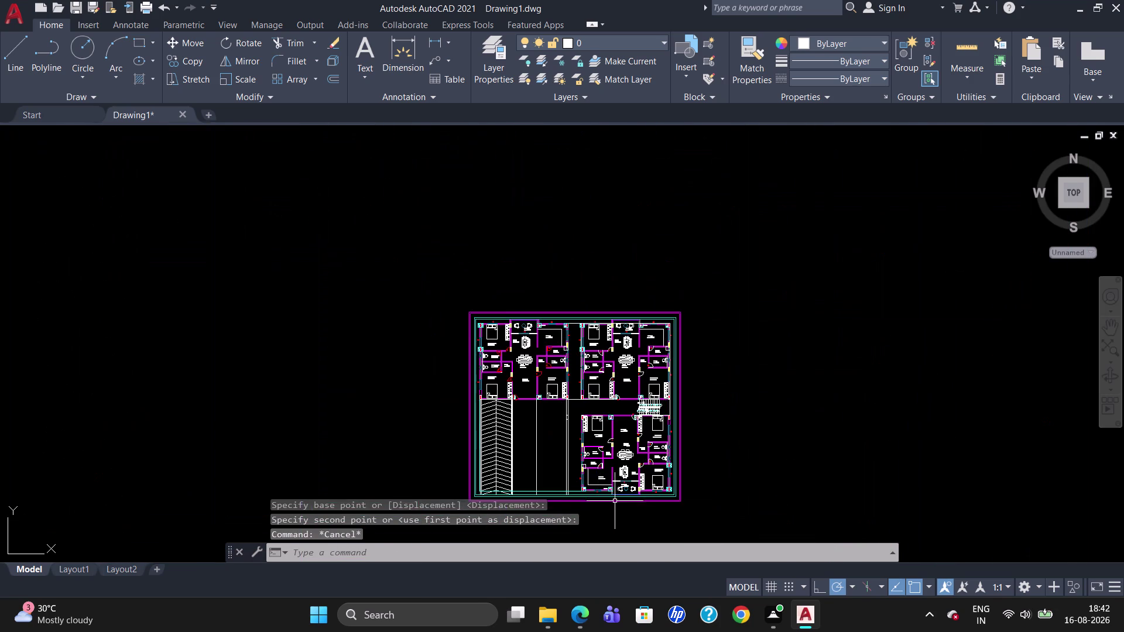
scroll(up, 3)
scroll(down, 3)
scroll(up, 3)
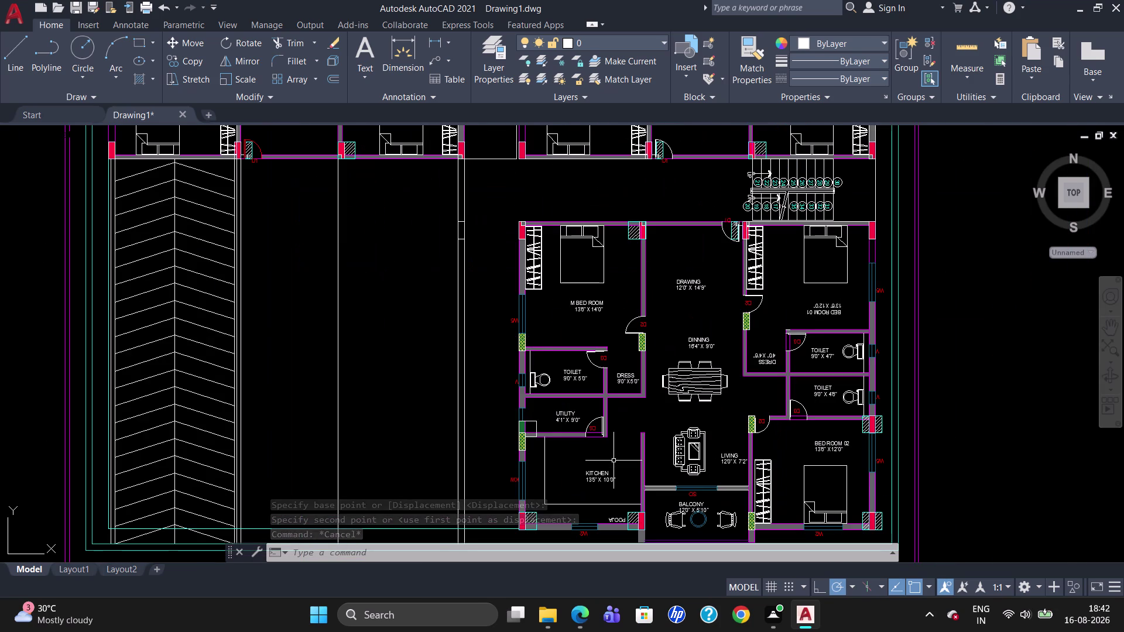
click(595, 430)
scroll(up, 3)
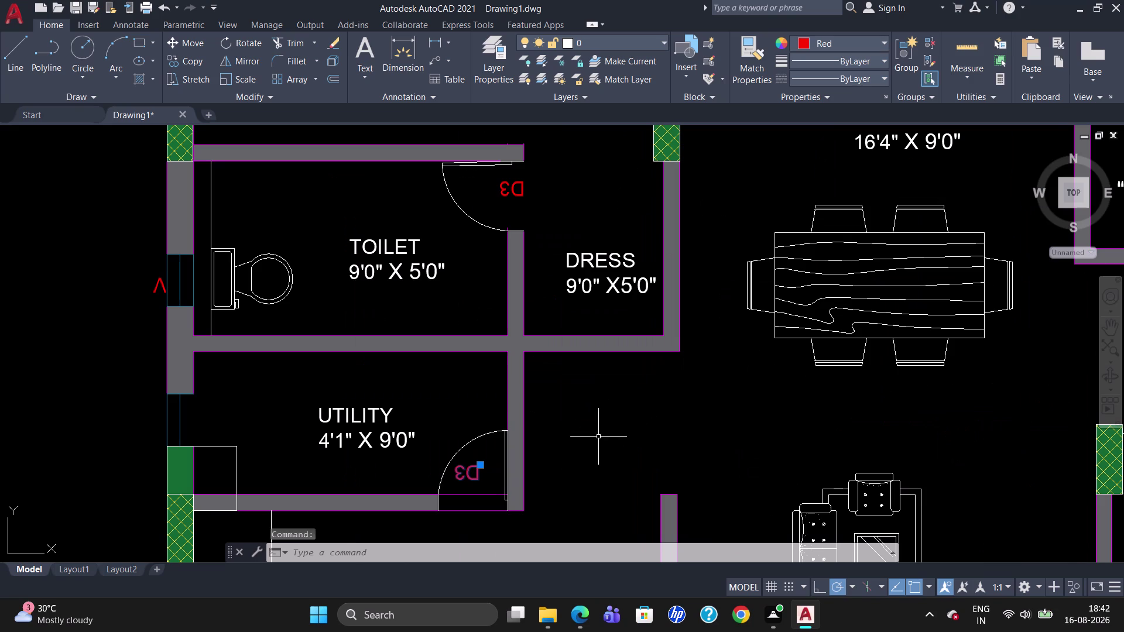
scroll(down, 3)
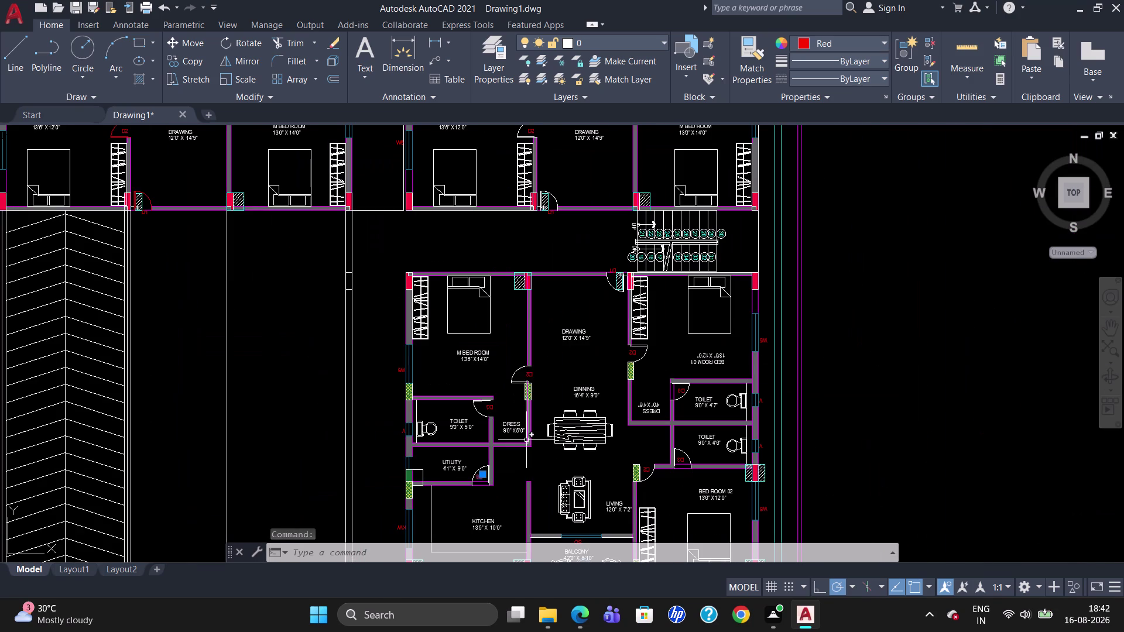
Delete the wrong BED ROOM 02 labels from the left unit's two toilets.
key(Escape)
scroll(down, 3)
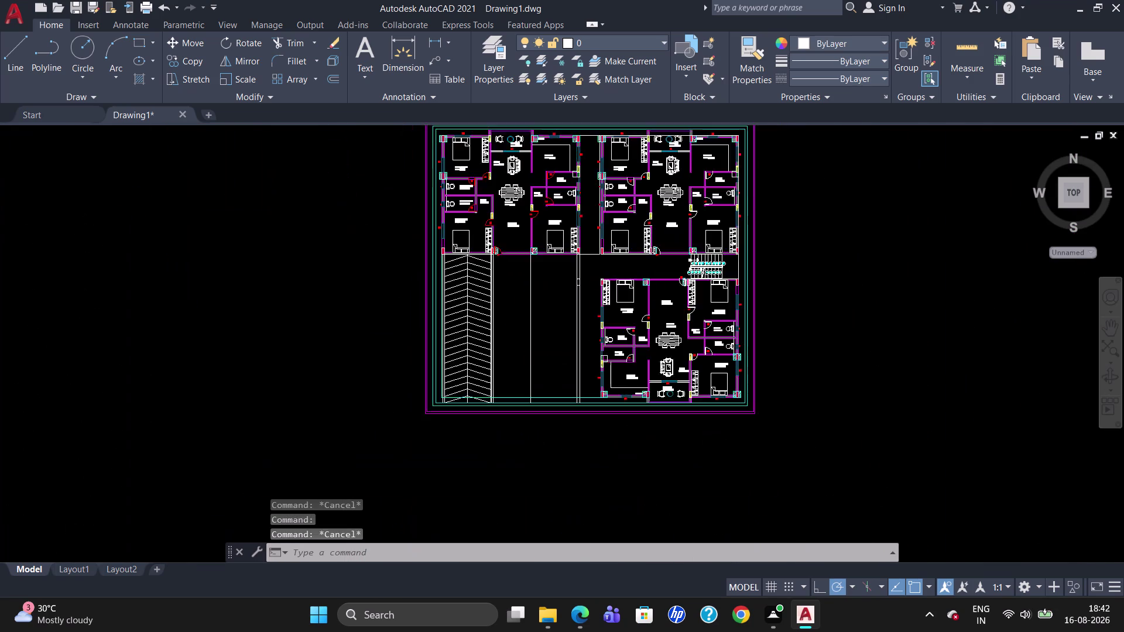
scroll(up, 3)
scroll(down, 3)
scroll(up, 3)
scroll(down, 3)
scroll(up, 3)
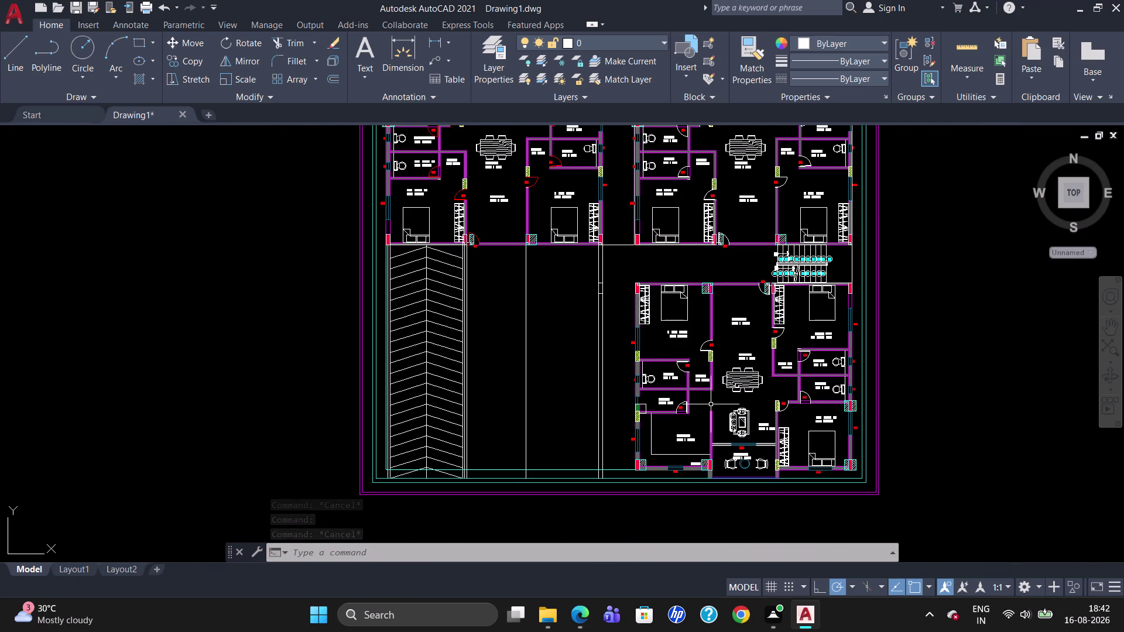
scroll(up, 3)
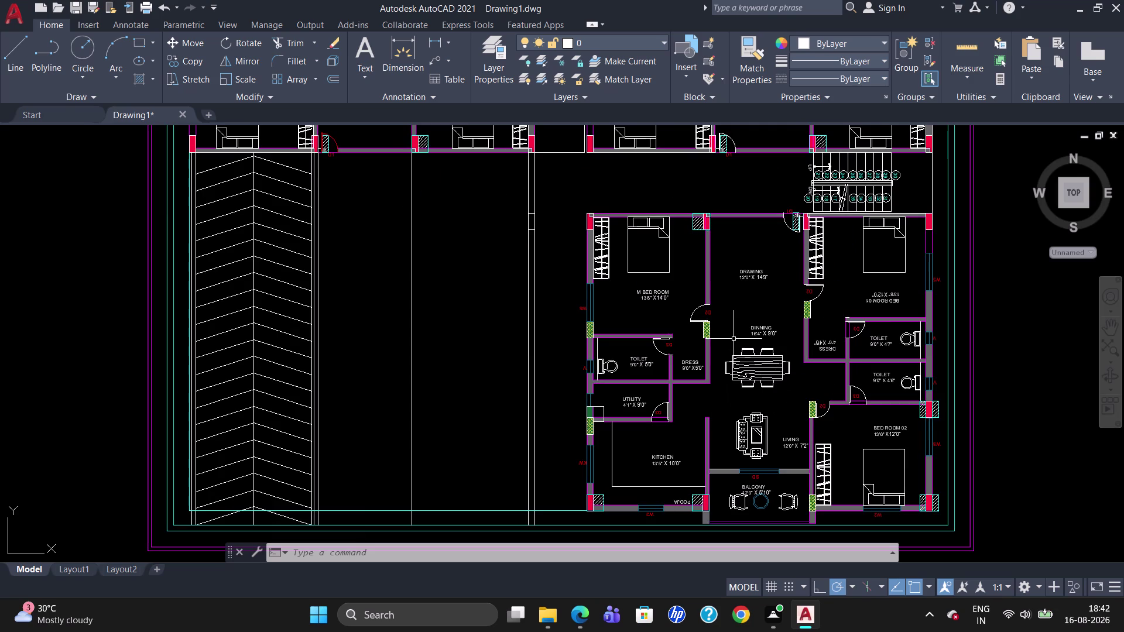
scroll(up, 3)
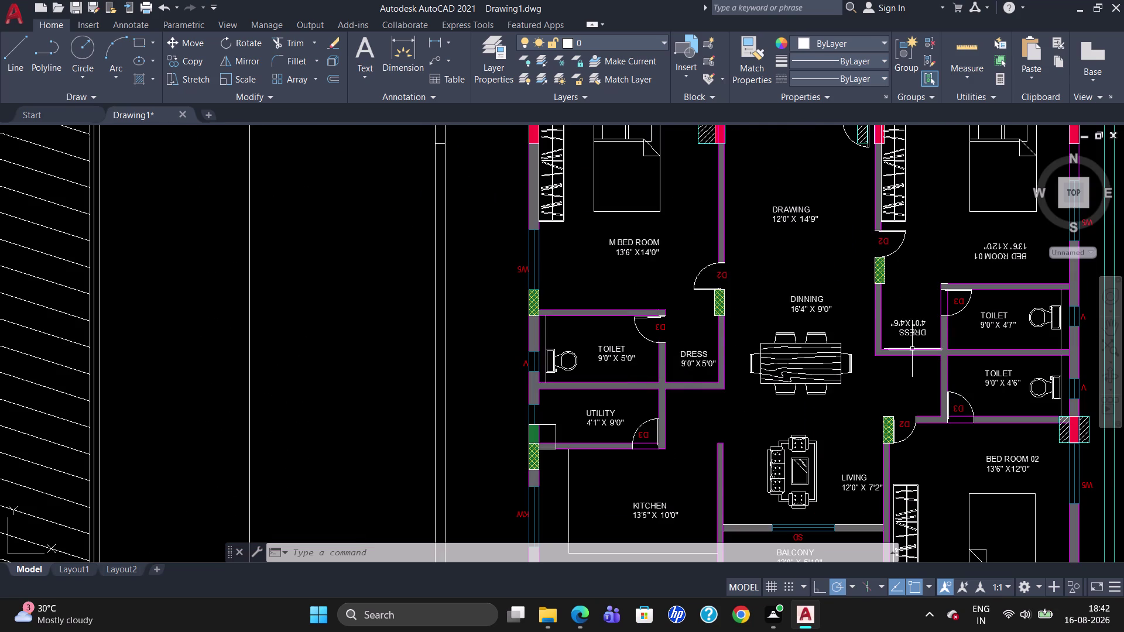
scroll(down, 3)
scroll(up, 3)
scroll(down, 3)
scroll(down, 3)
scroll(up, 3)
scroll(down, 3)
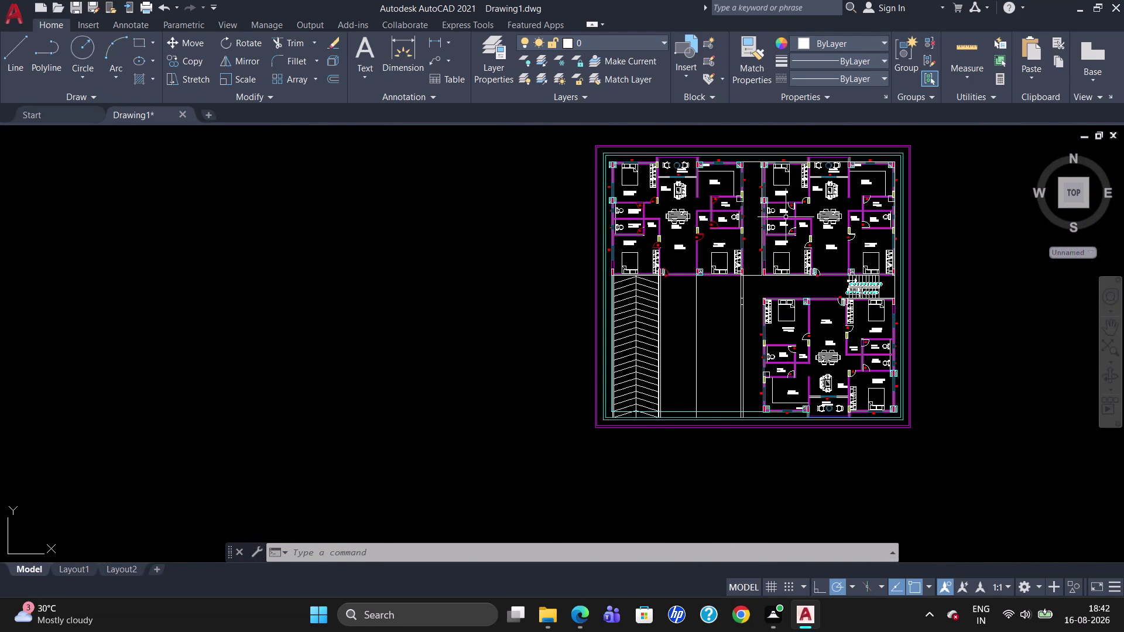
scroll(up, 3)
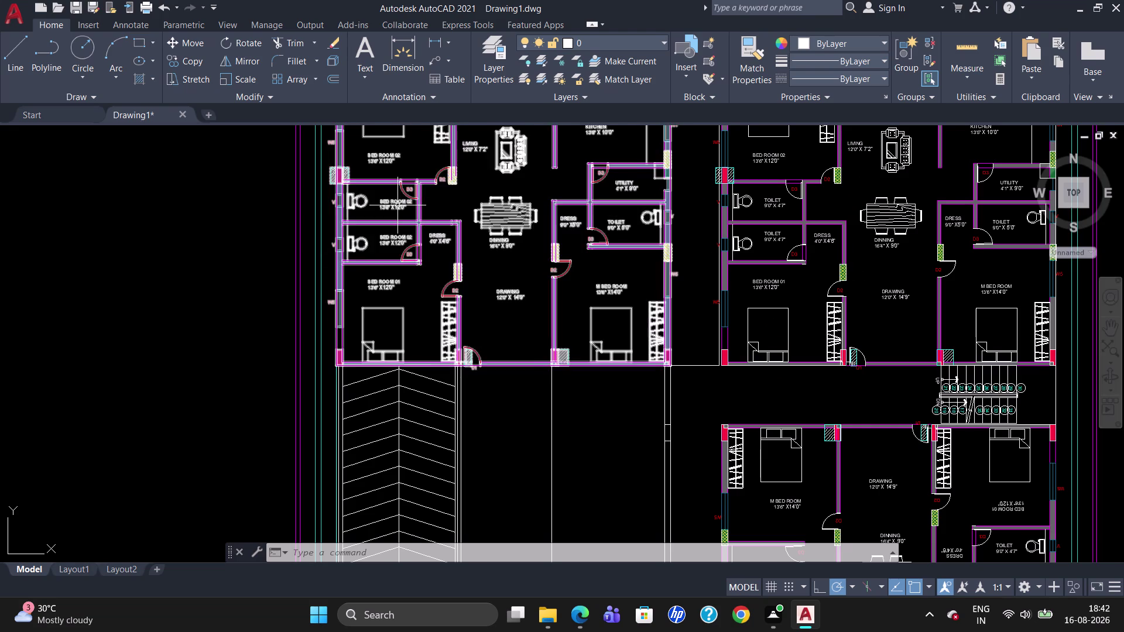
click(398, 206)
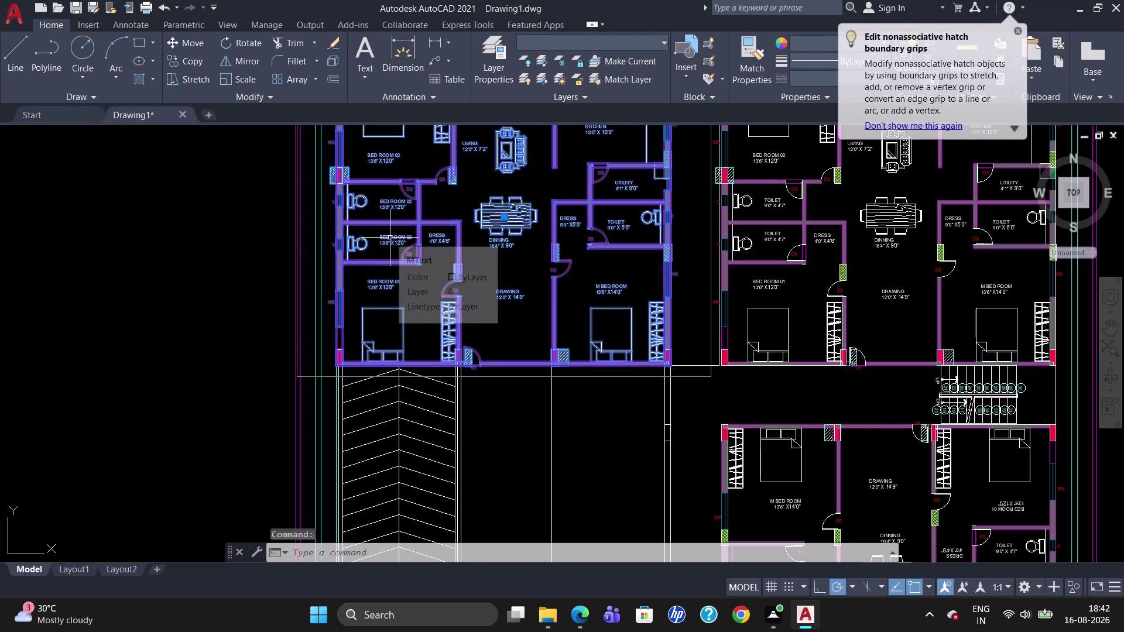
key(x)
key(Return)
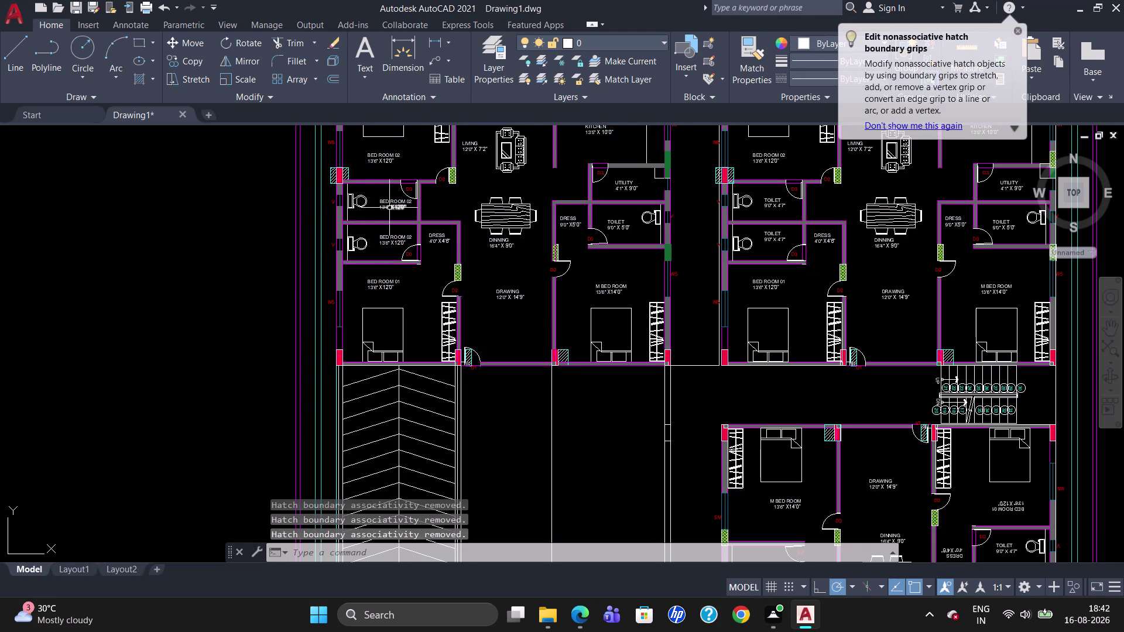
scroll(up, 3)
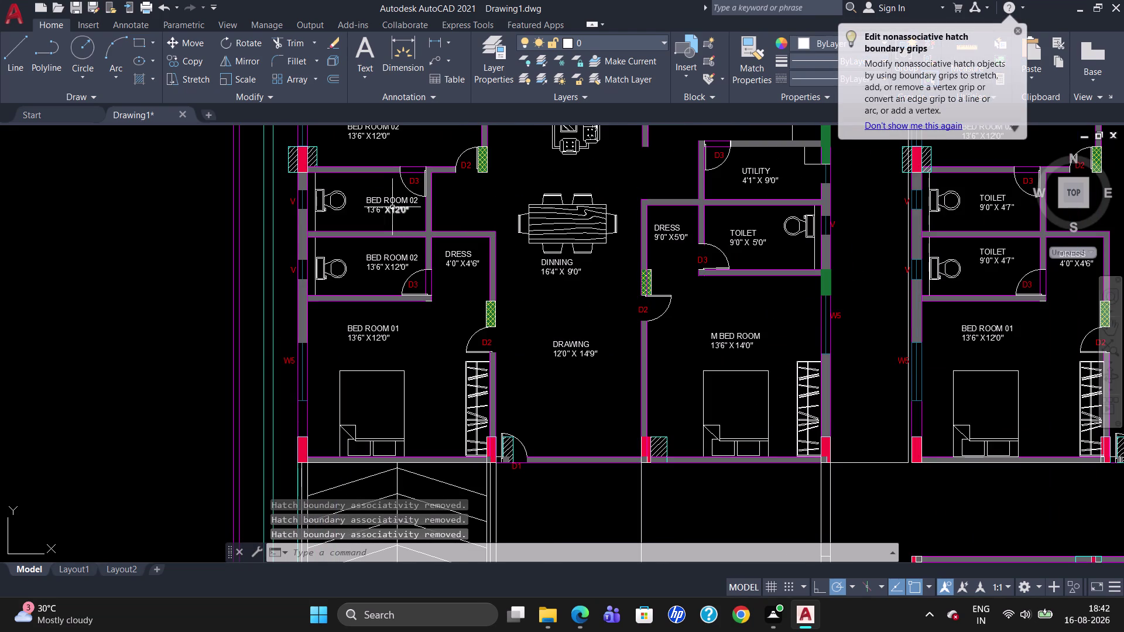
click(381, 202)
click(384, 210)
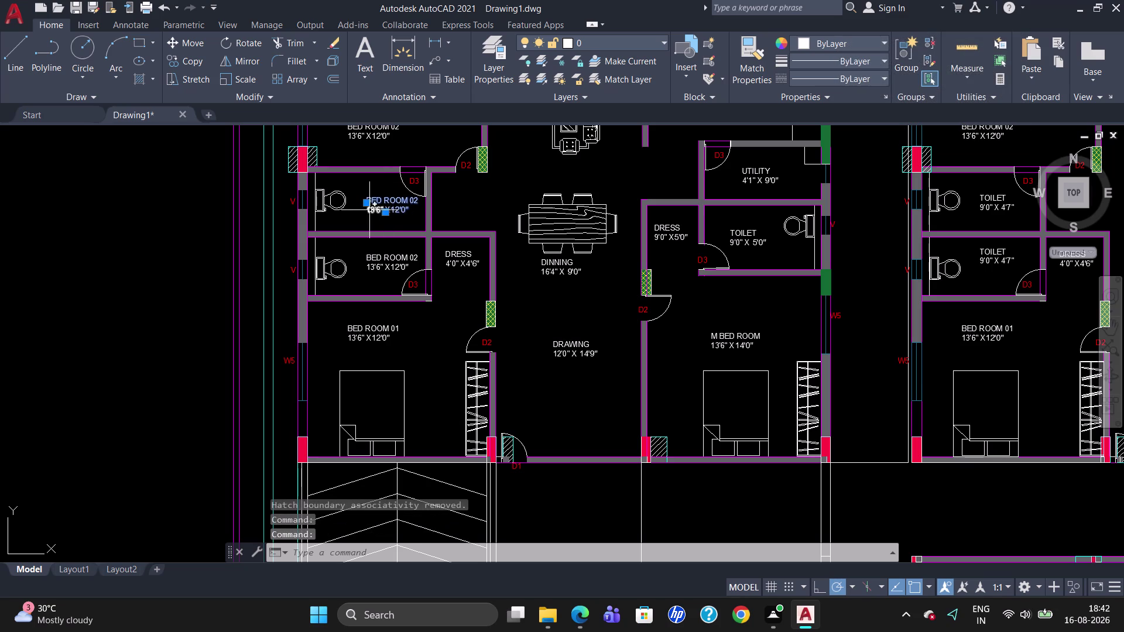
click(373, 208)
click(386, 259)
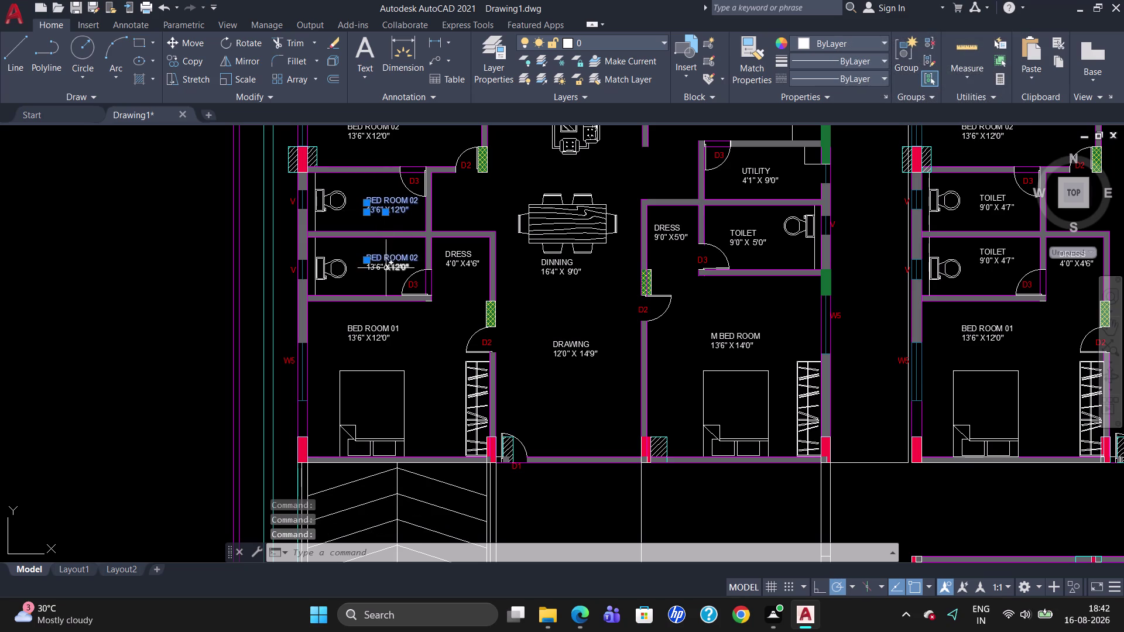
click(386, 268)
click(375, 269)
click(397, 264)
key(Delete)
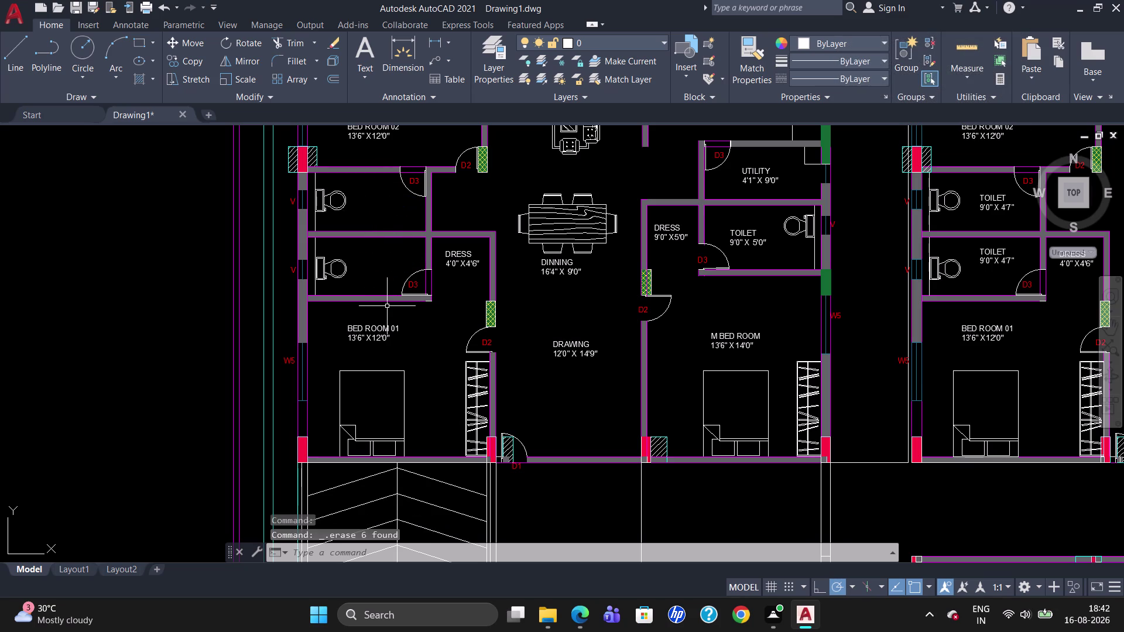
Copy the right unit's TOILET 9'0" X 4'7" label into both left-unit toilets.
scroll(down, 3)
scroll(up, 3)
scroll(down, 3)
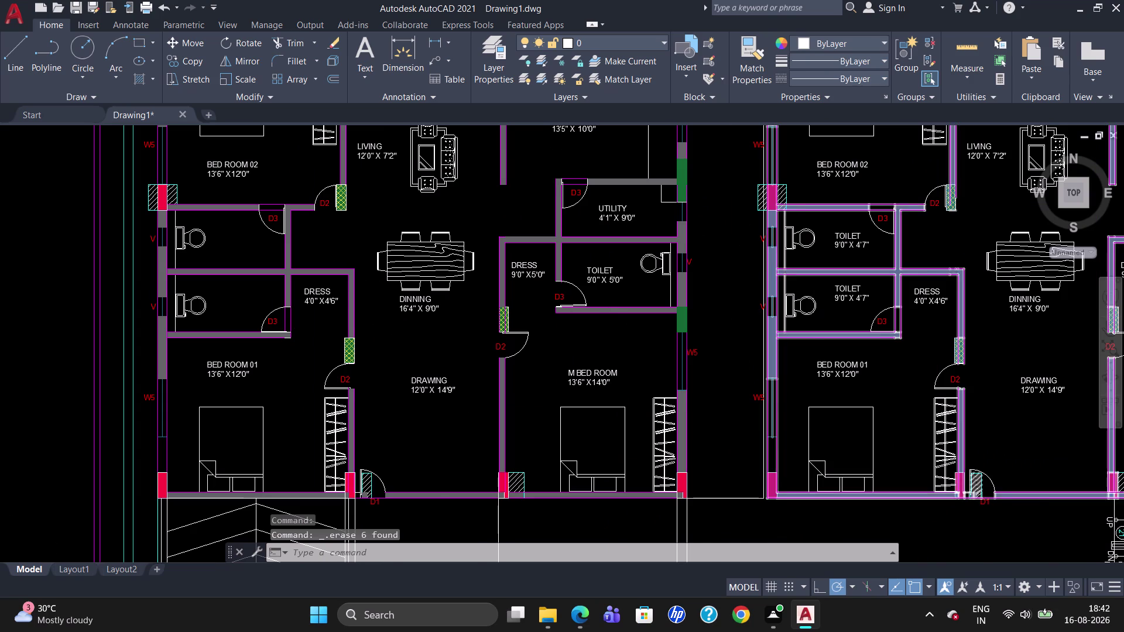
click(820, 244)
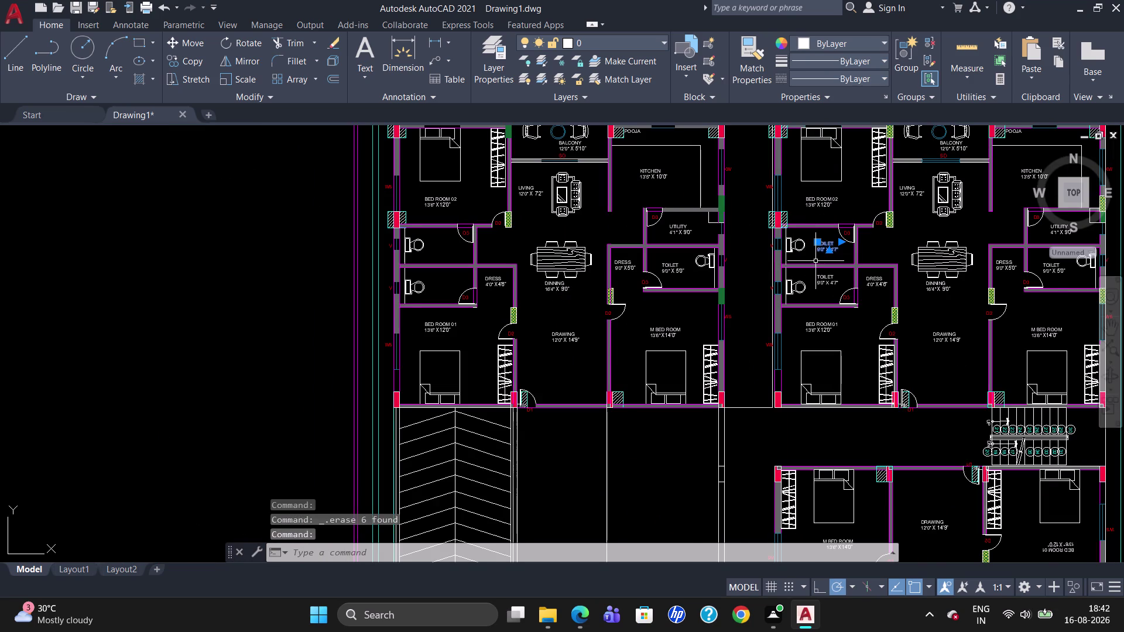
text(CO)
key(Return)
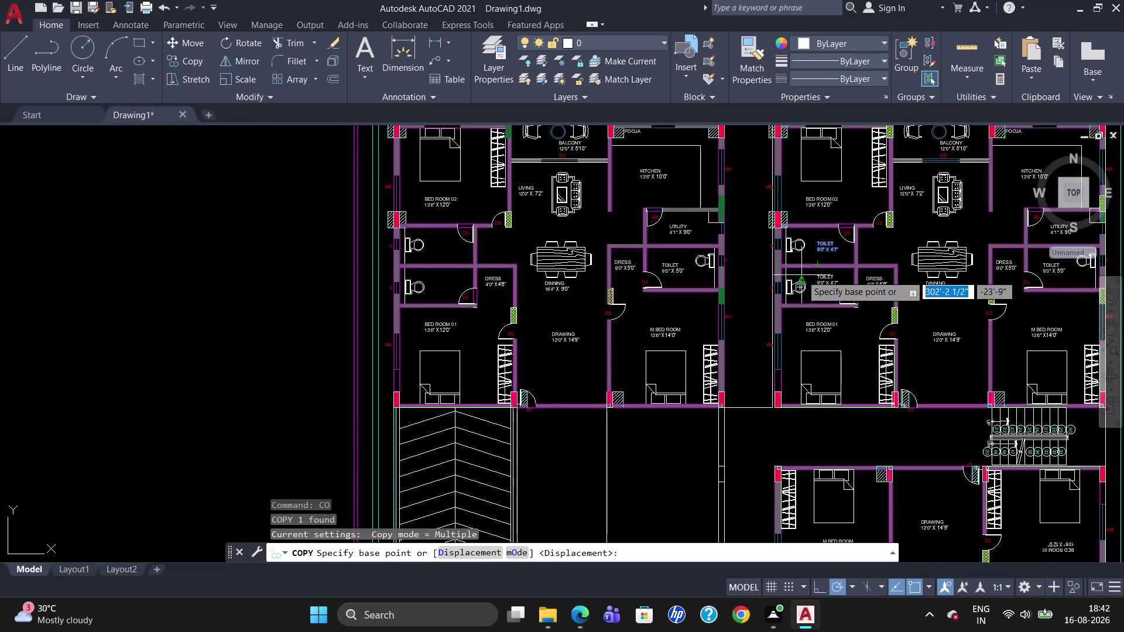
click(819, 241)
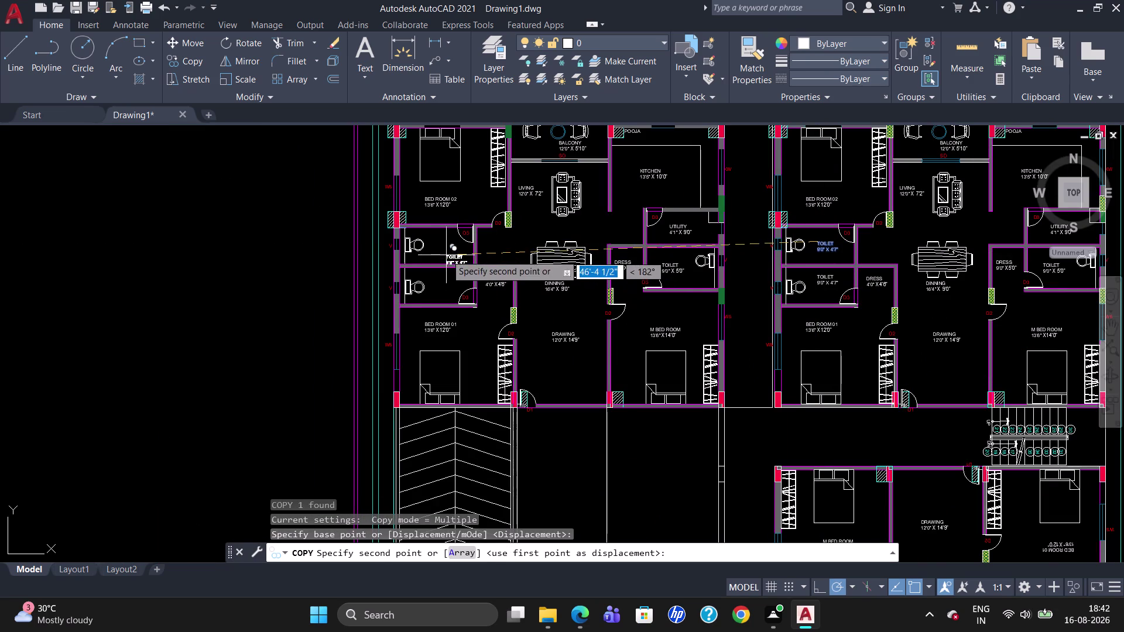
click(437, 246)
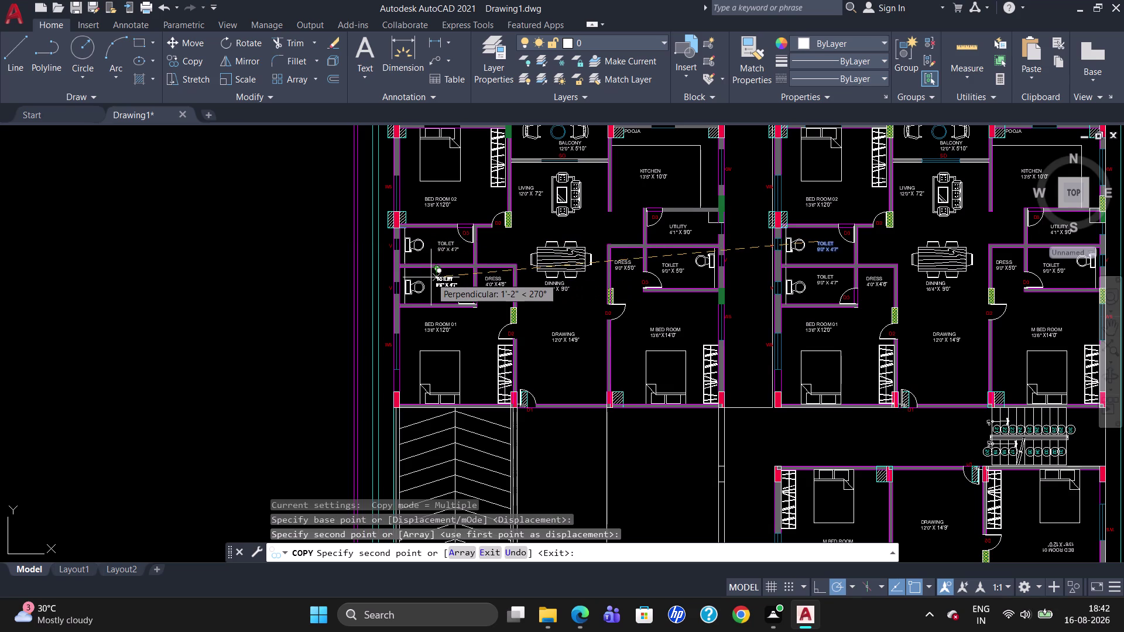
click(430, 276)
key(Escape)
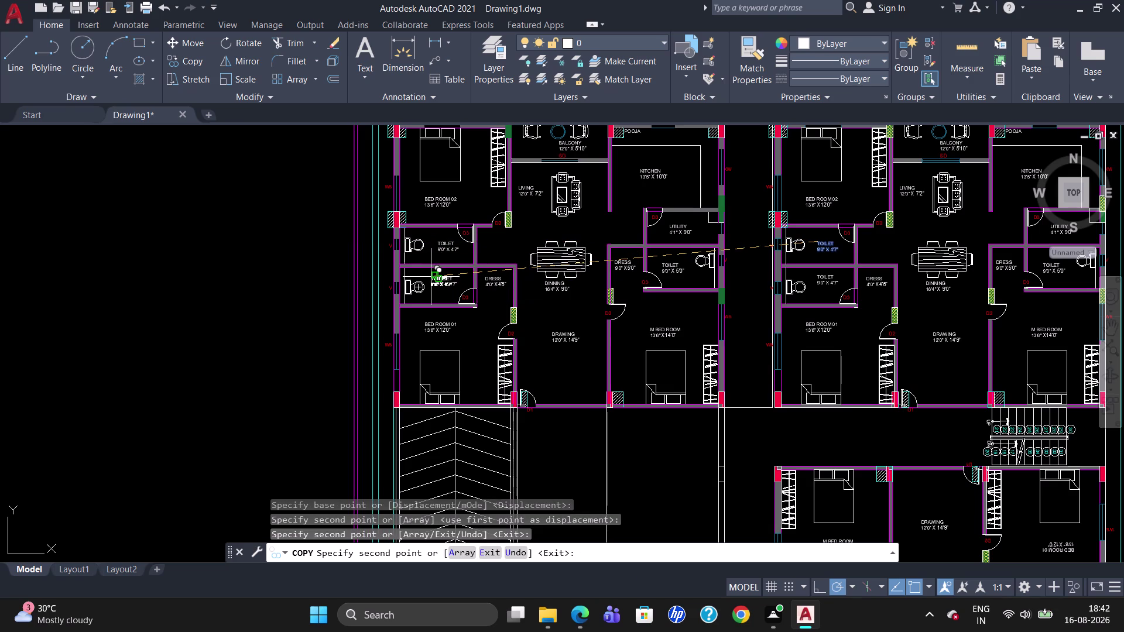
scroll(up, 3)
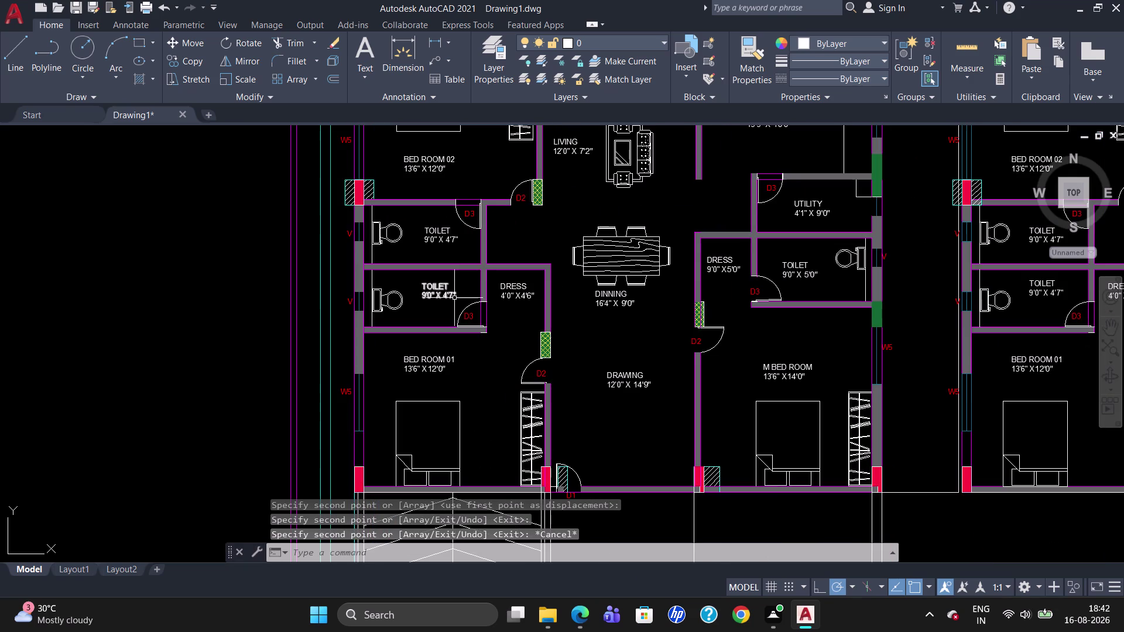
click(454, 299)
Change the left unit's lower toilet label from 9'0" X 4'7" to 9'0" X 4'6".
triple_click(451, 297)
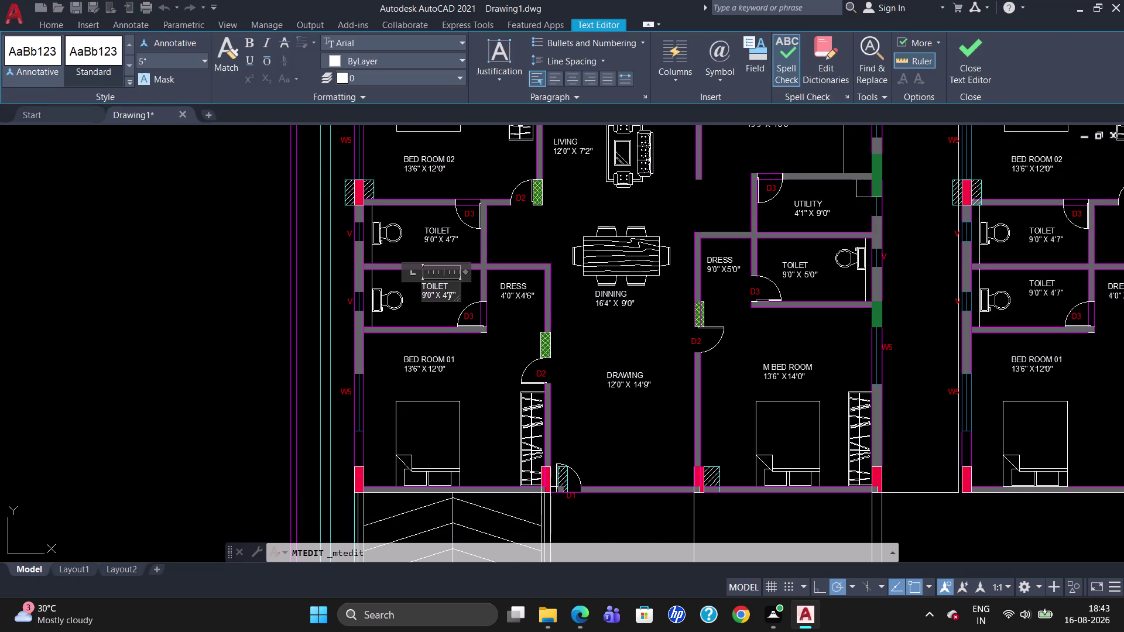
key(Right)
key(BackSpace)
key(6)
click(1049, 288)
click(1055, 294)
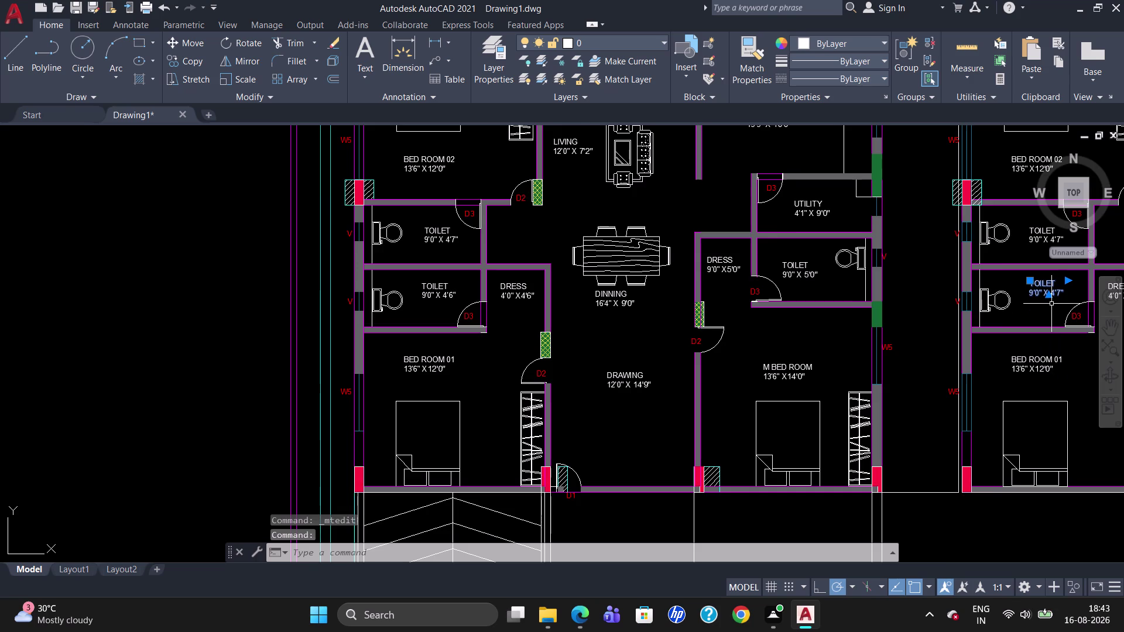
scroll(down, 3)
scroll(up, 3)
Edit the right unit's lower toilet label, replacing a digit with 6.
double_click(1051, 300)
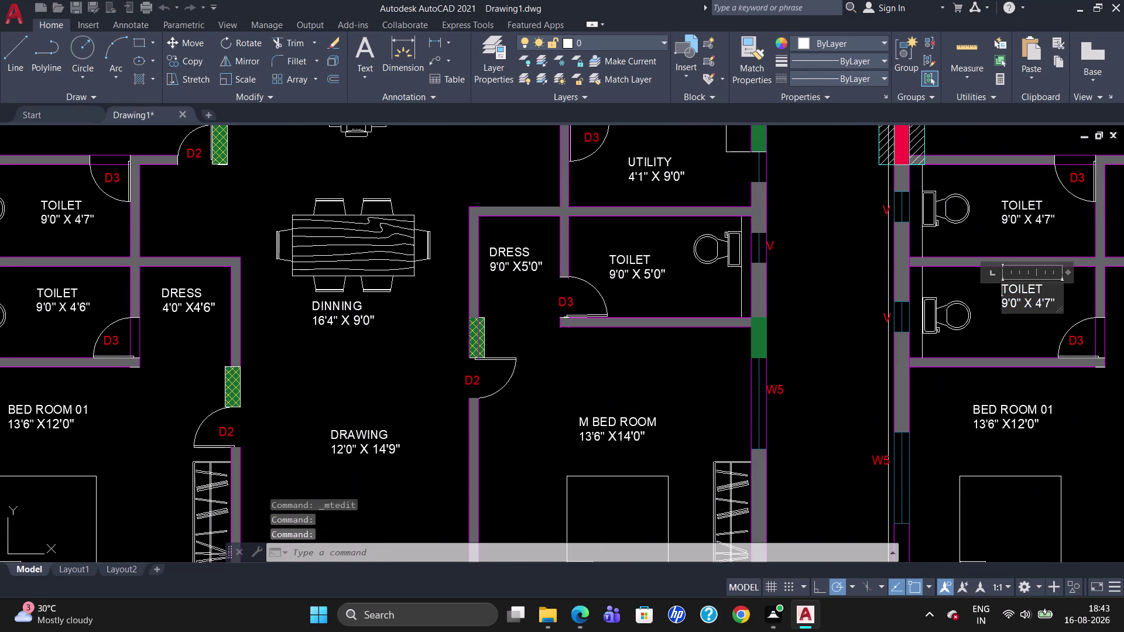
key(Right)
key(Right)
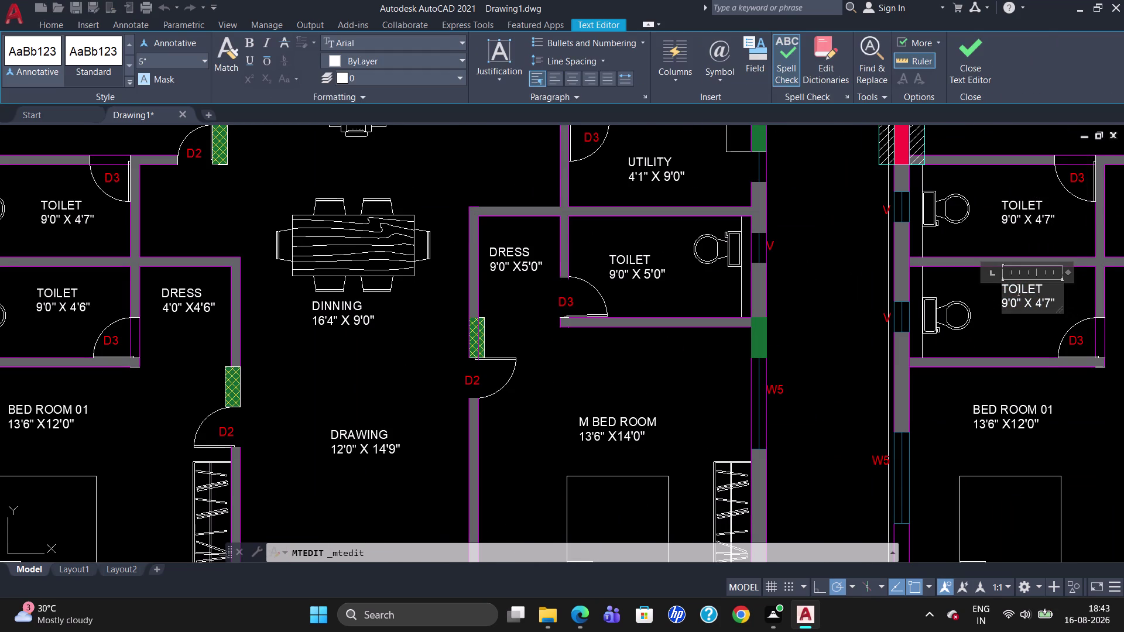
click(1043, 303)
key(Right)
key(Right)
key(BackSpace)
key(6)
Cancel the right unit's label edit and answer the unsaved-changes prompt.
scroll(down, 3)
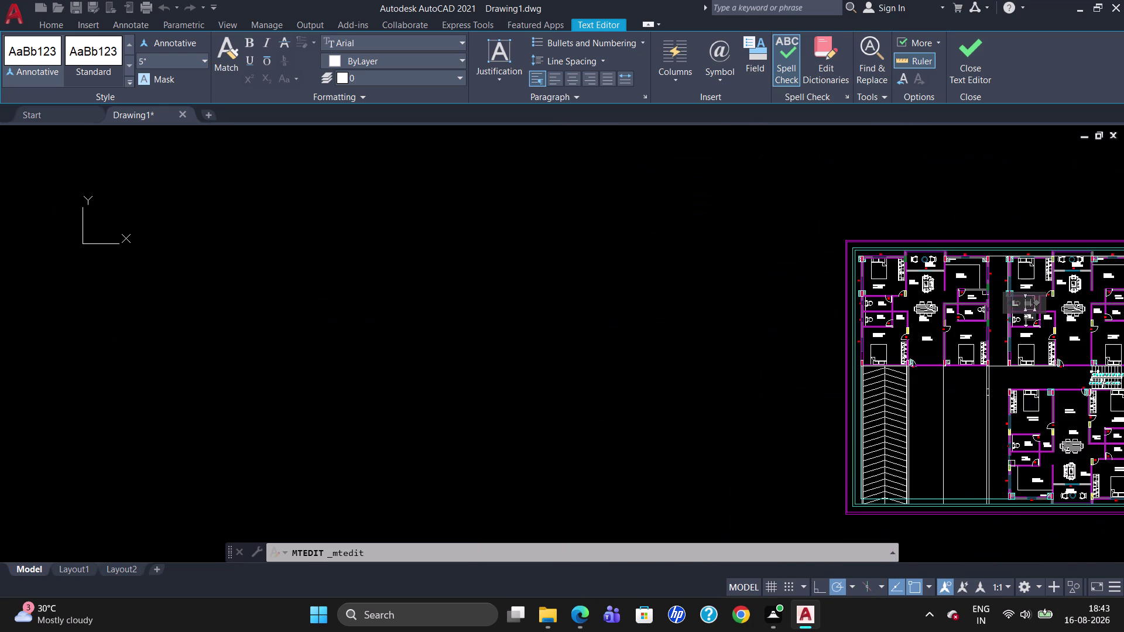
scroll(up, 3)
scroll(down, 3)
scroll(up, 3)
scroll(down, 3)
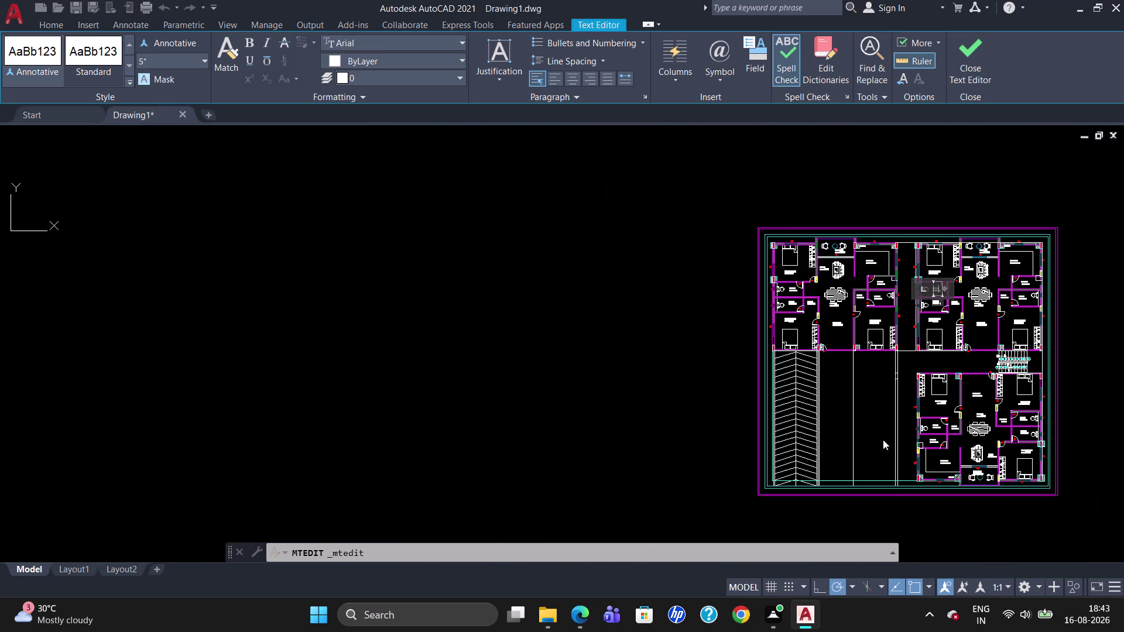
scroll(up, 3)
key(Escape)
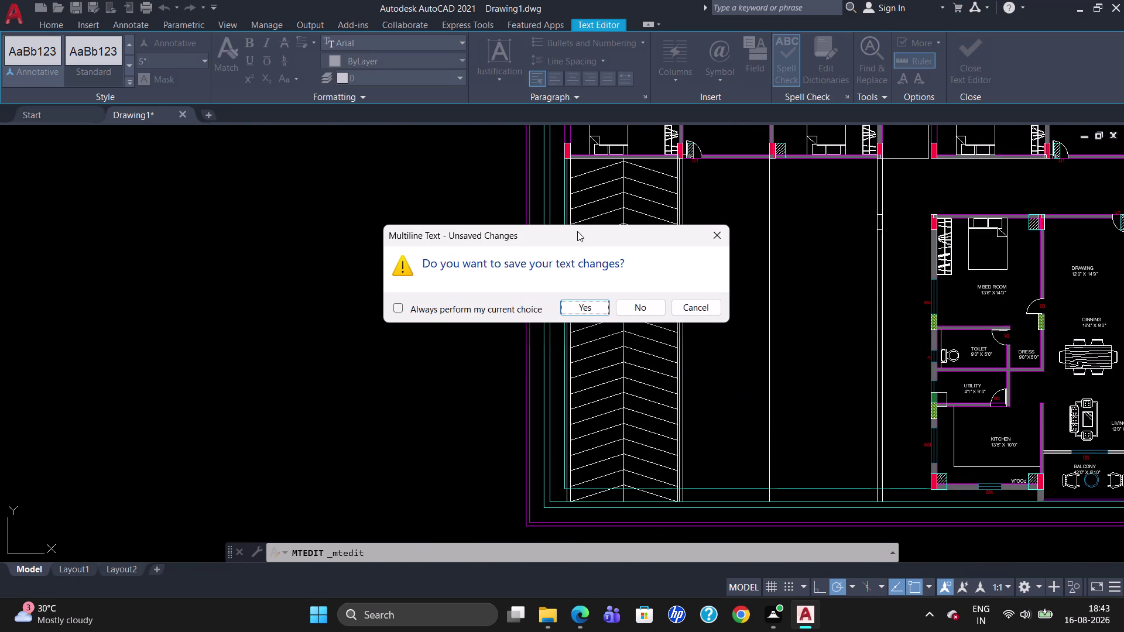
click(589, 310)
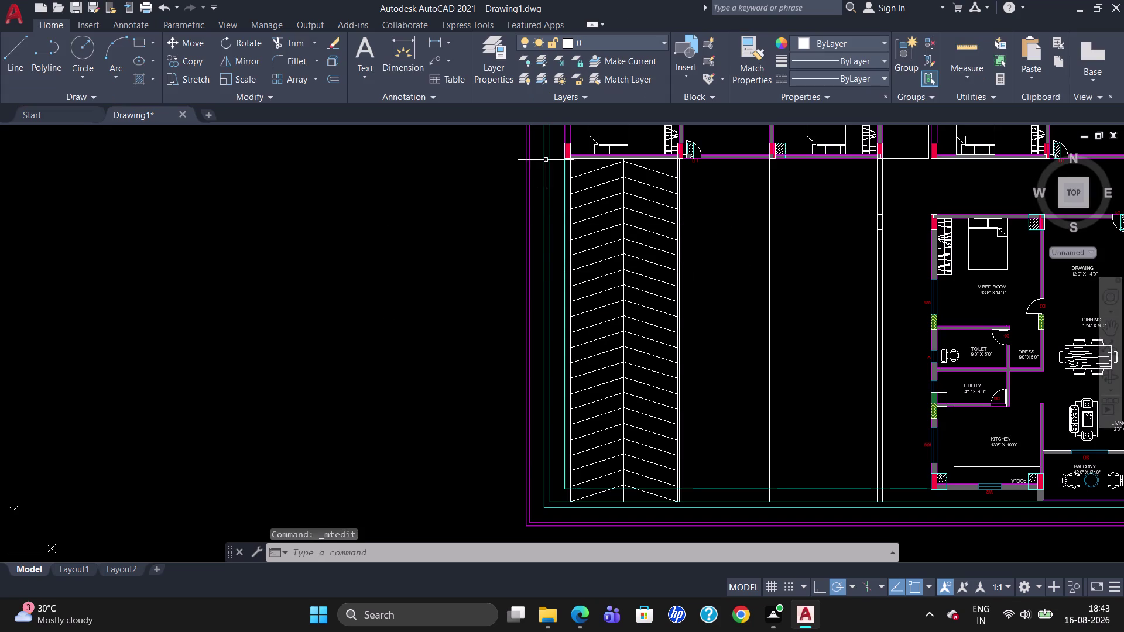
Select the red column hatch at the bedroom corner and close the Hatch Editor unchanged.
click(567, 149)
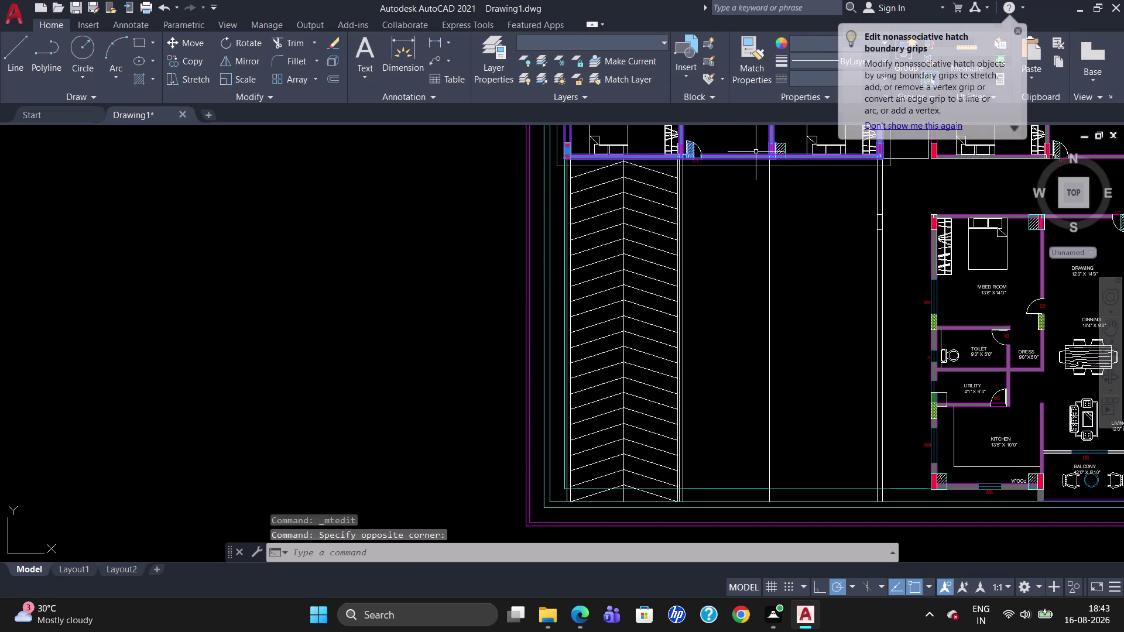
key(Escape)
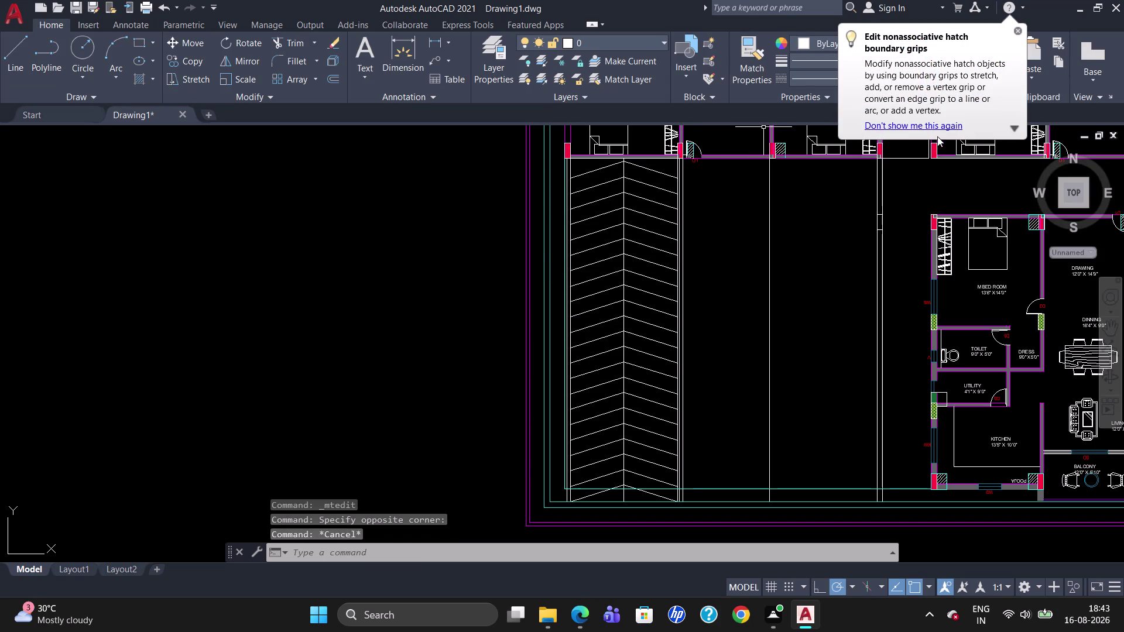
scroll(up, 3)
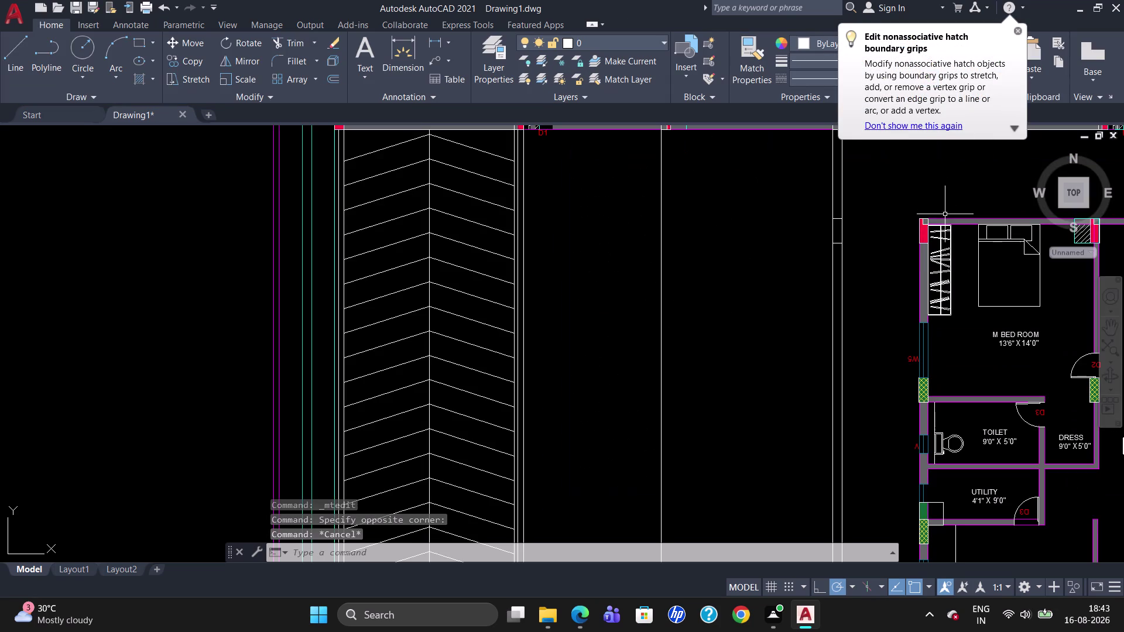
click(924, 236)
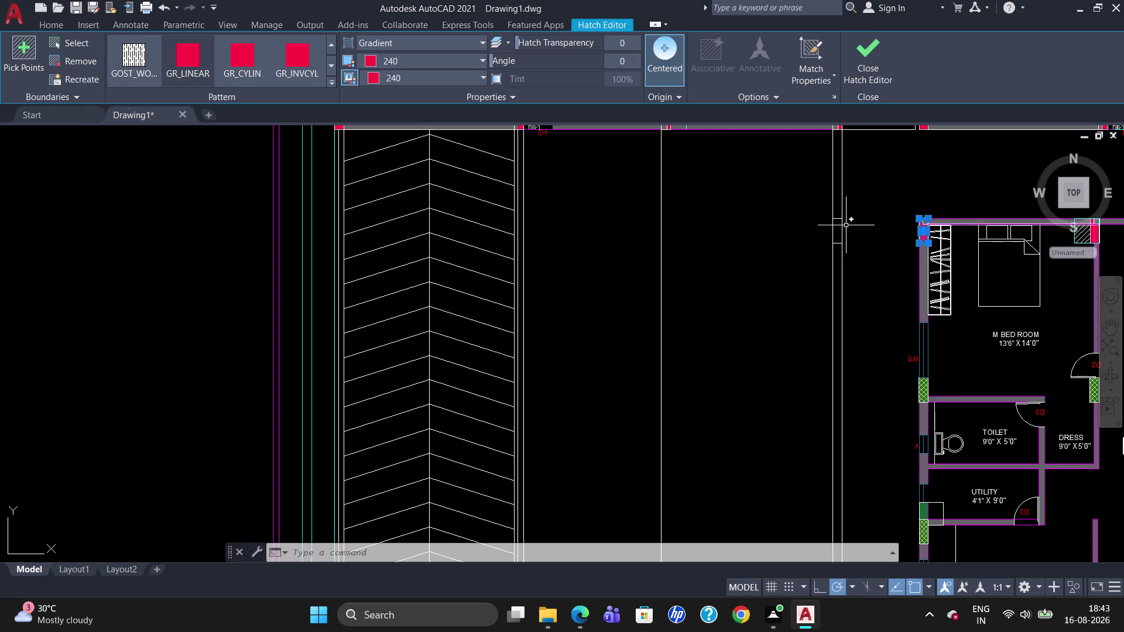
scroll(down, 3)
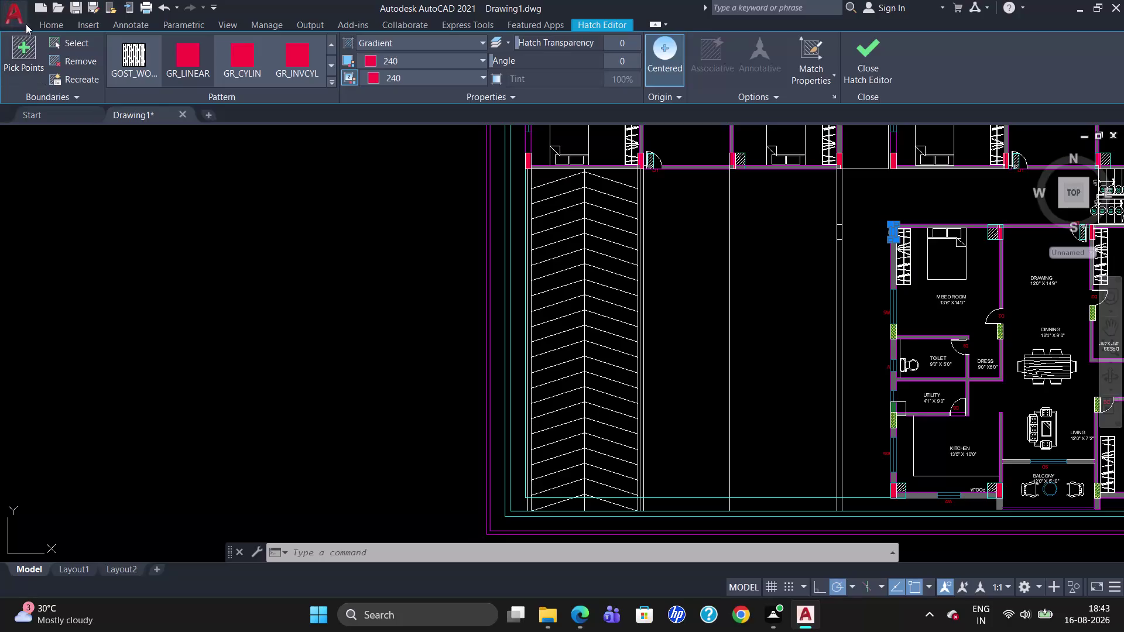
click(48, 22)
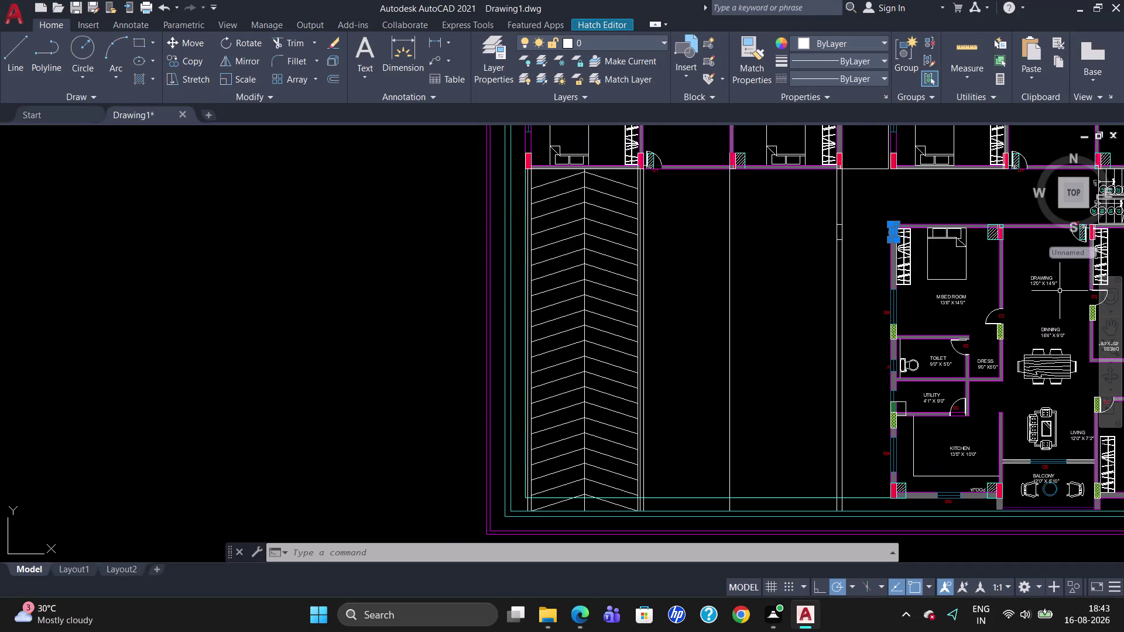
key(Escape)
Zoom and pan to the blank area left of the parking strip.
scroll(down, 3)
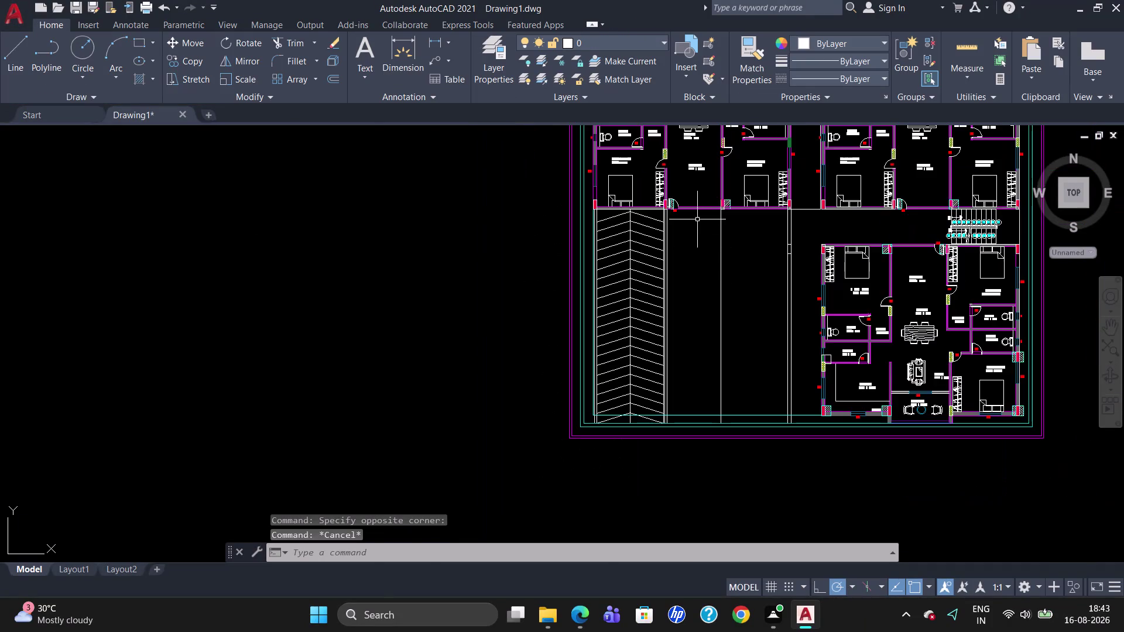
scroll(up, 3)
scroll(down, 3)
scroll(up, 3)
scroll(down, 3)
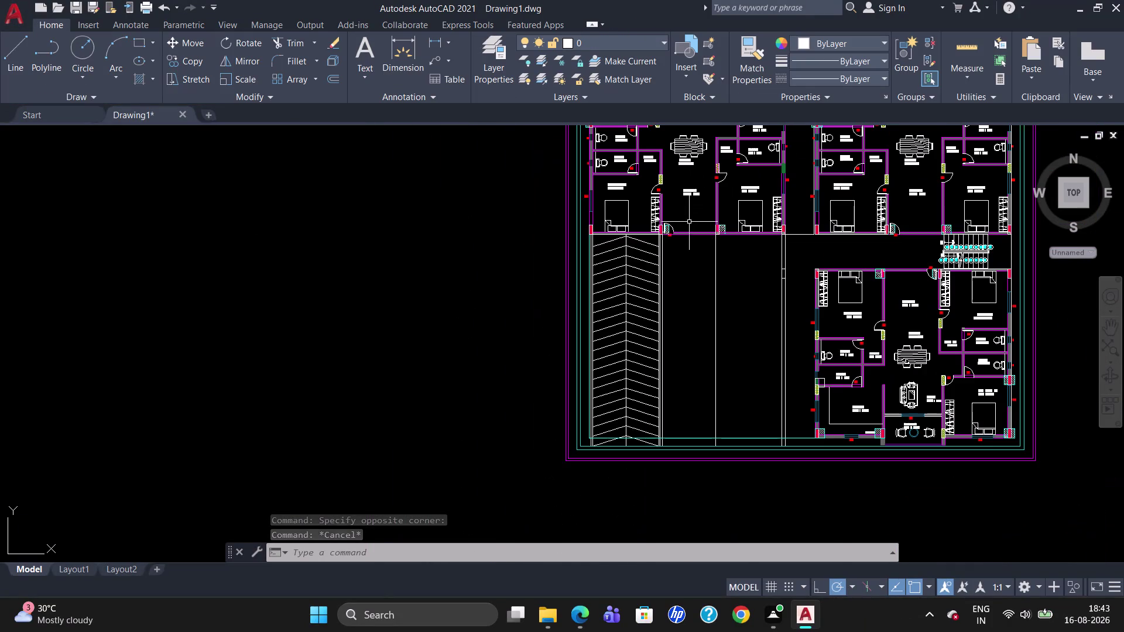
scroll(up, 3)
scroll(up, 3)
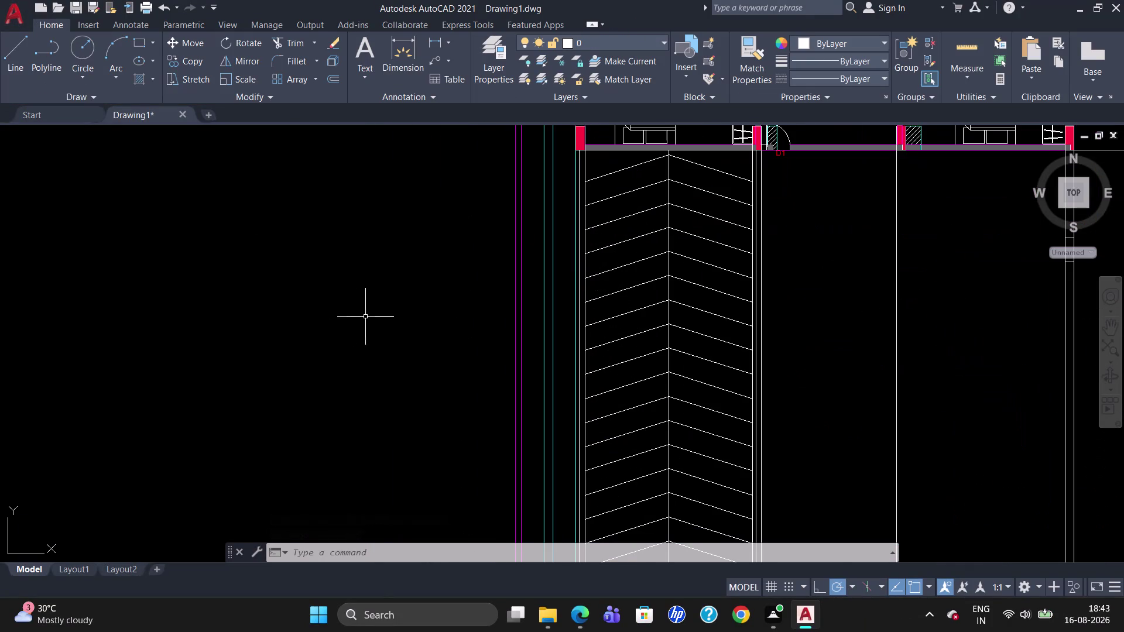
Draw a 9" by 2' rectangle in empty space beside the site.
text(RE)
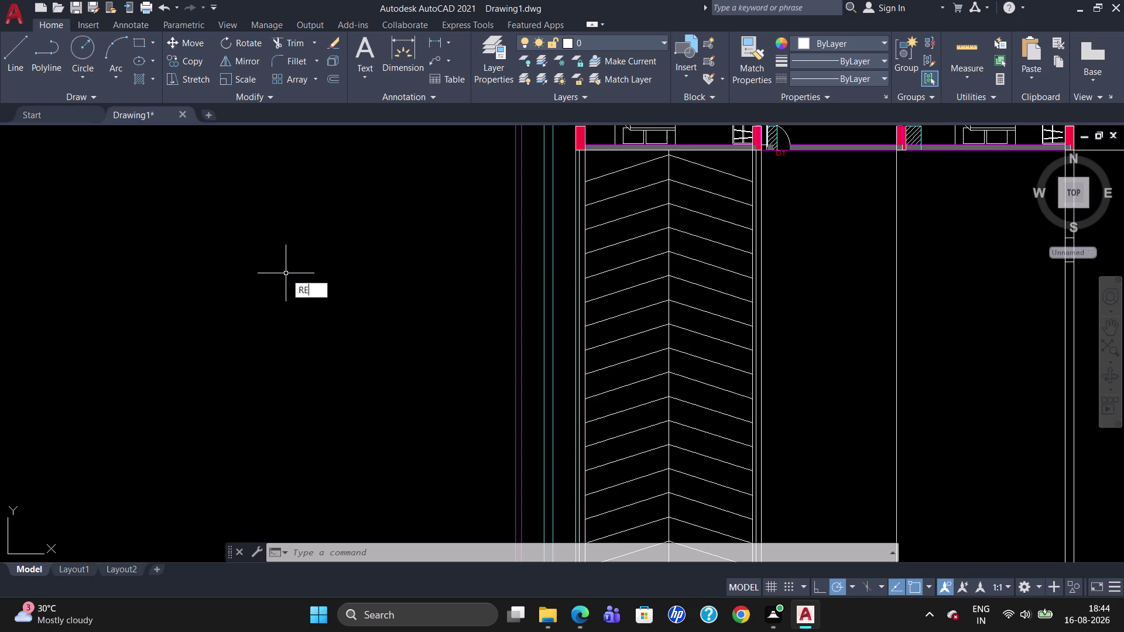
text(C)
key(Return)
click(283, 272)
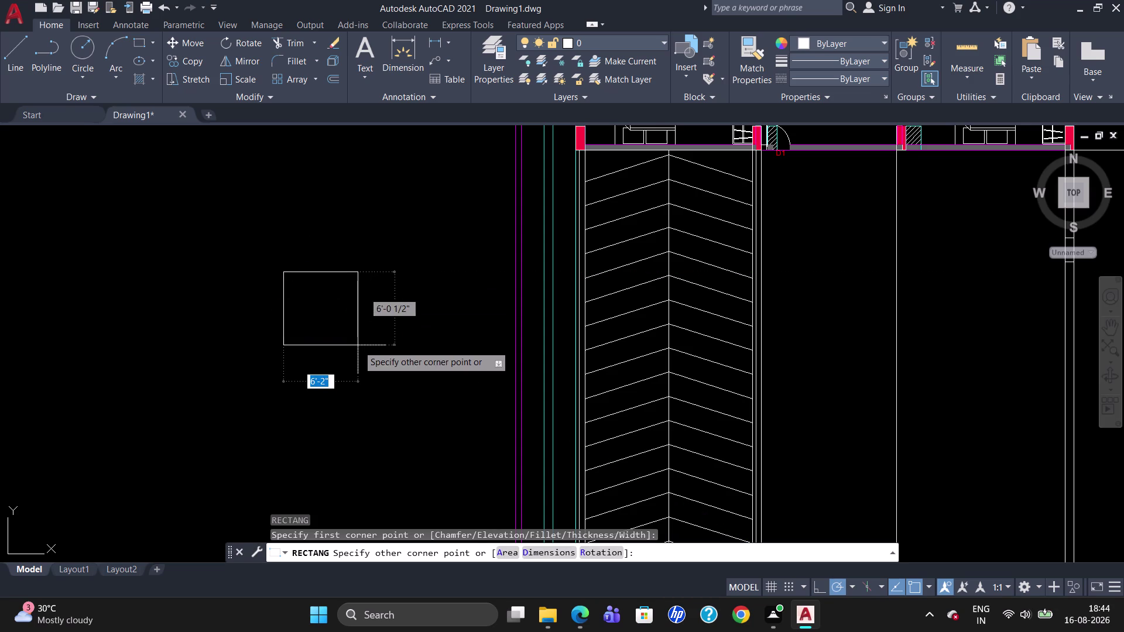
key(9)
key(shift+quotedbl)
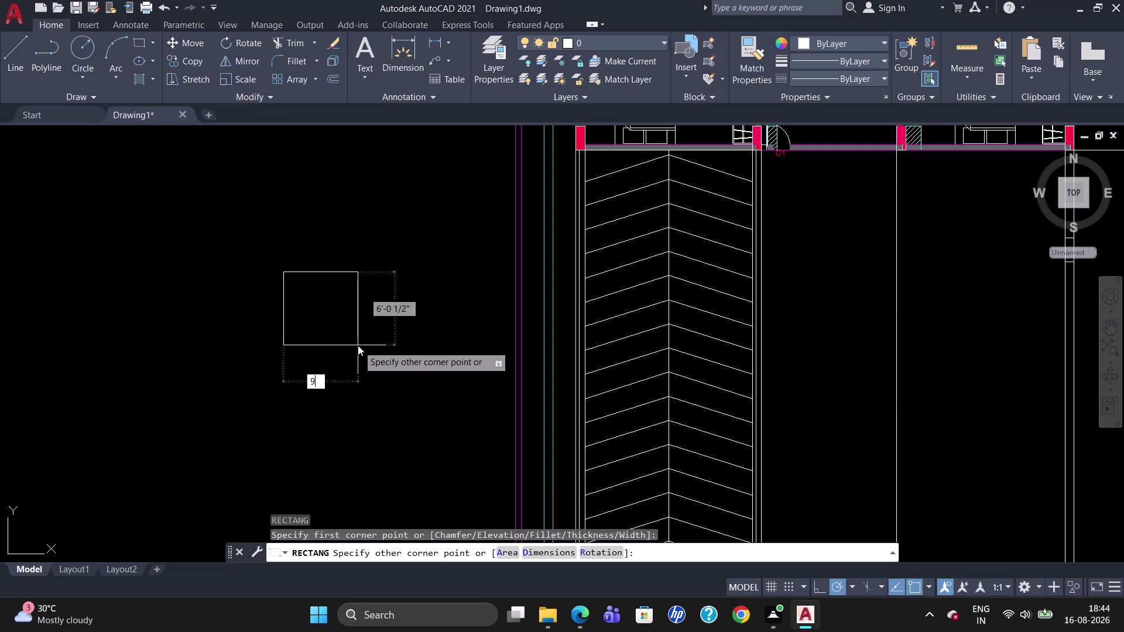
key(Tab)
text(2')
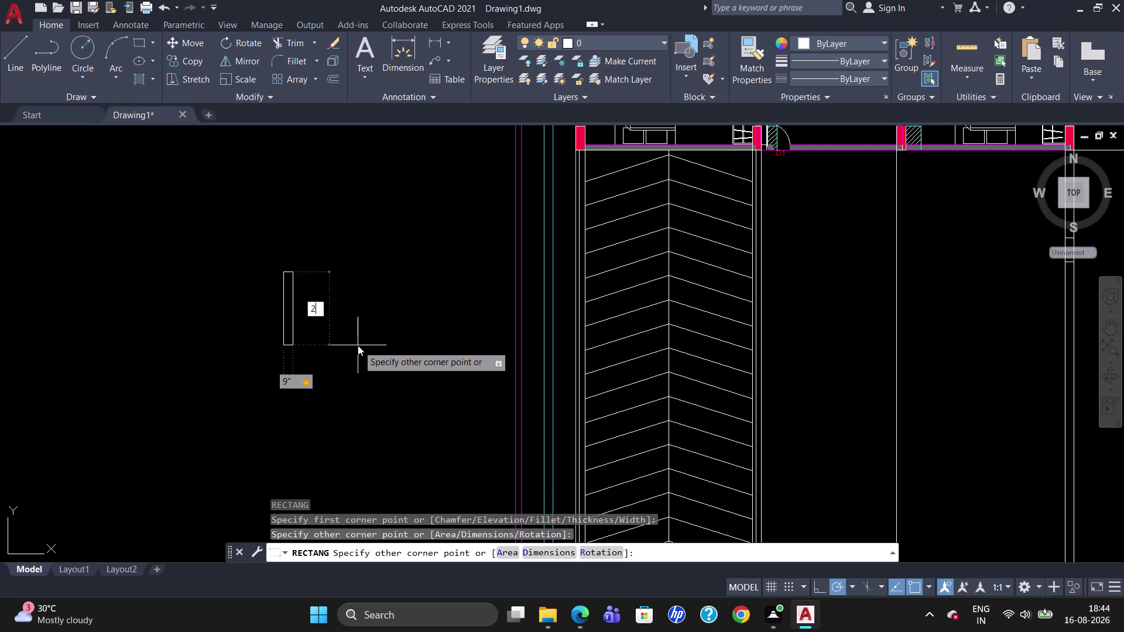
key(Return)
scroll(up, 3)
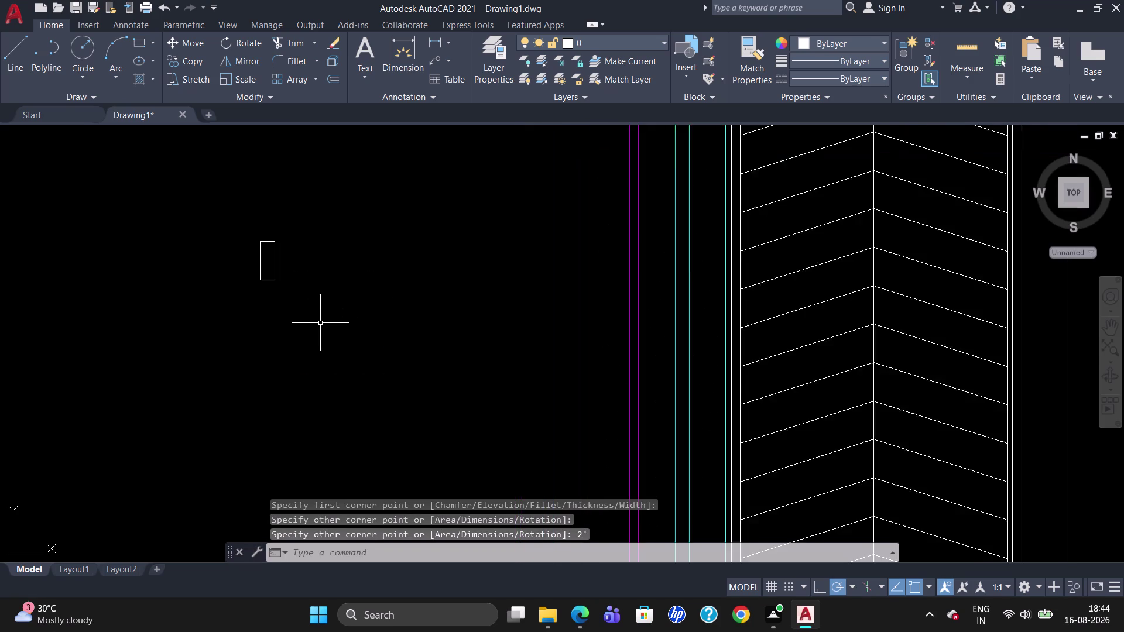
scroll(up, 3)
scroll(up, 3)
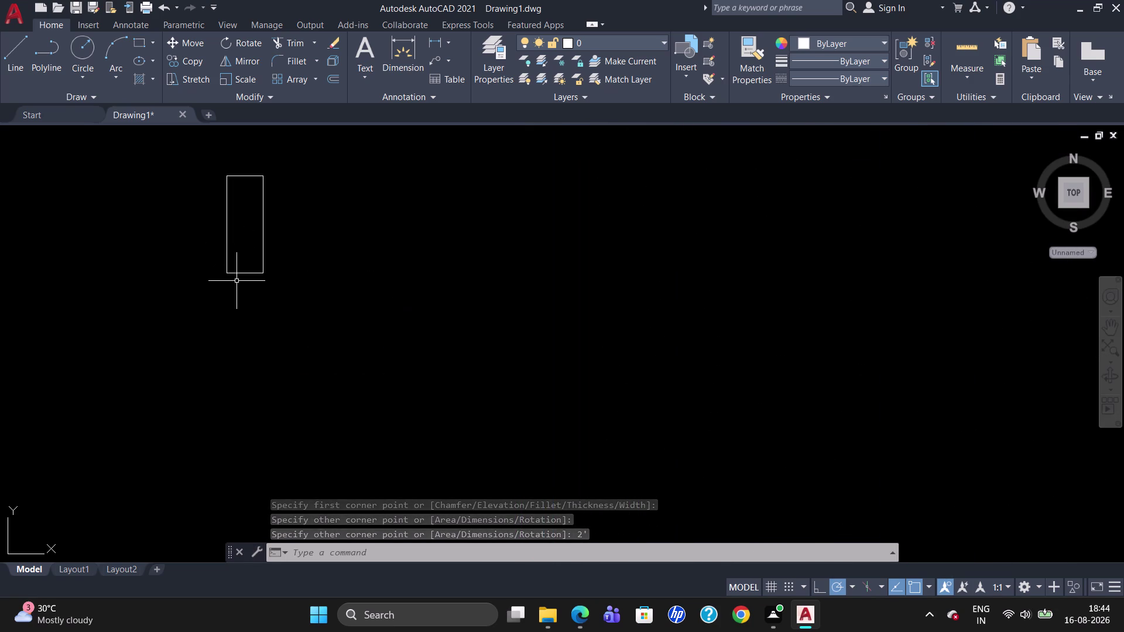
Draw a 5.5" square in the rectangle's lower-right corner using 5.5 tracking from its bottom edge.
key(l)
key(Return)
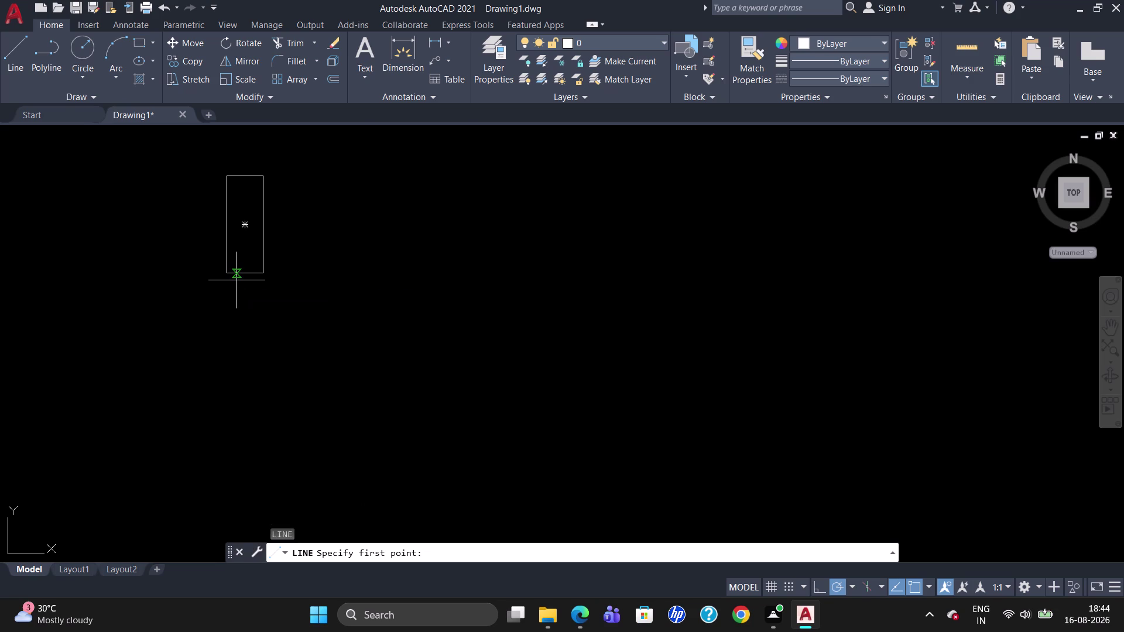
key(t)
key(k)
key(Return)
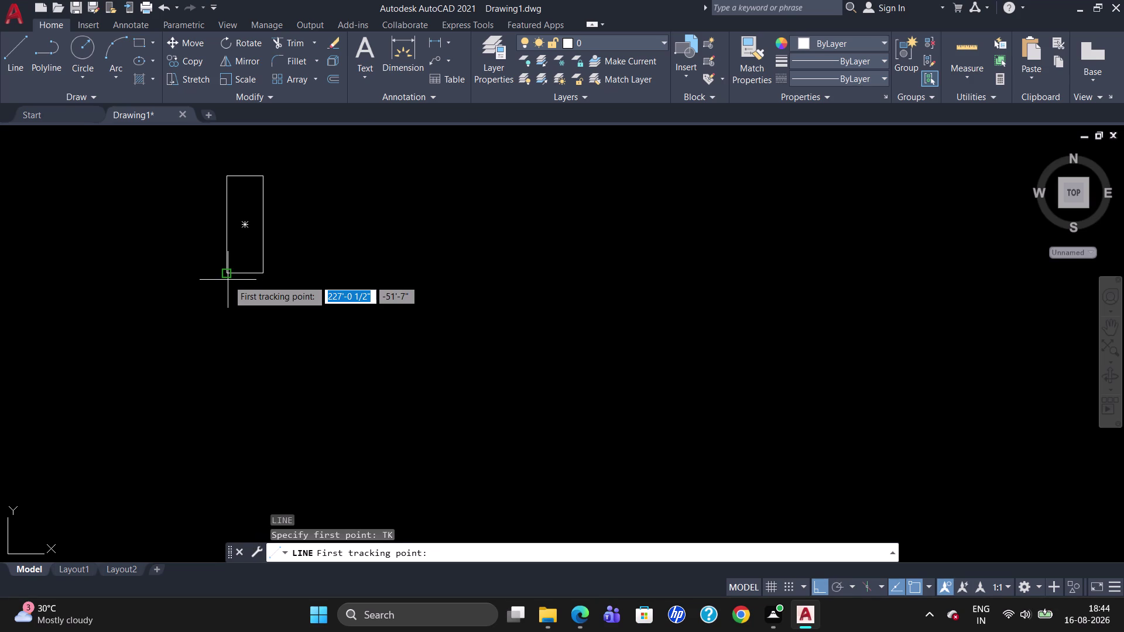
click(228, 280)
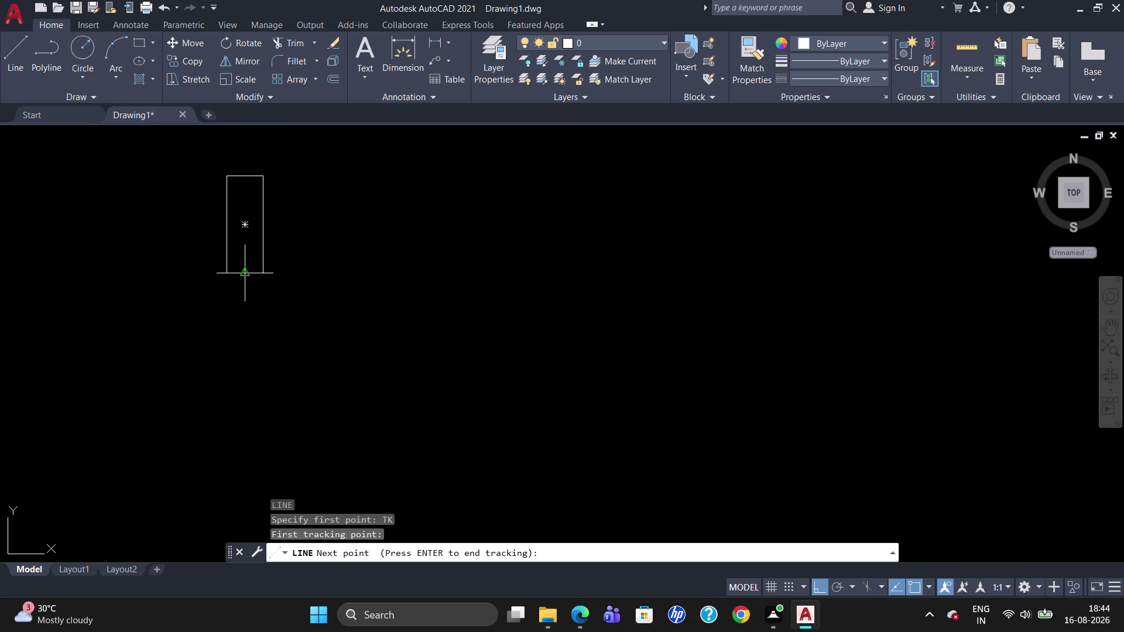
text(5.5)
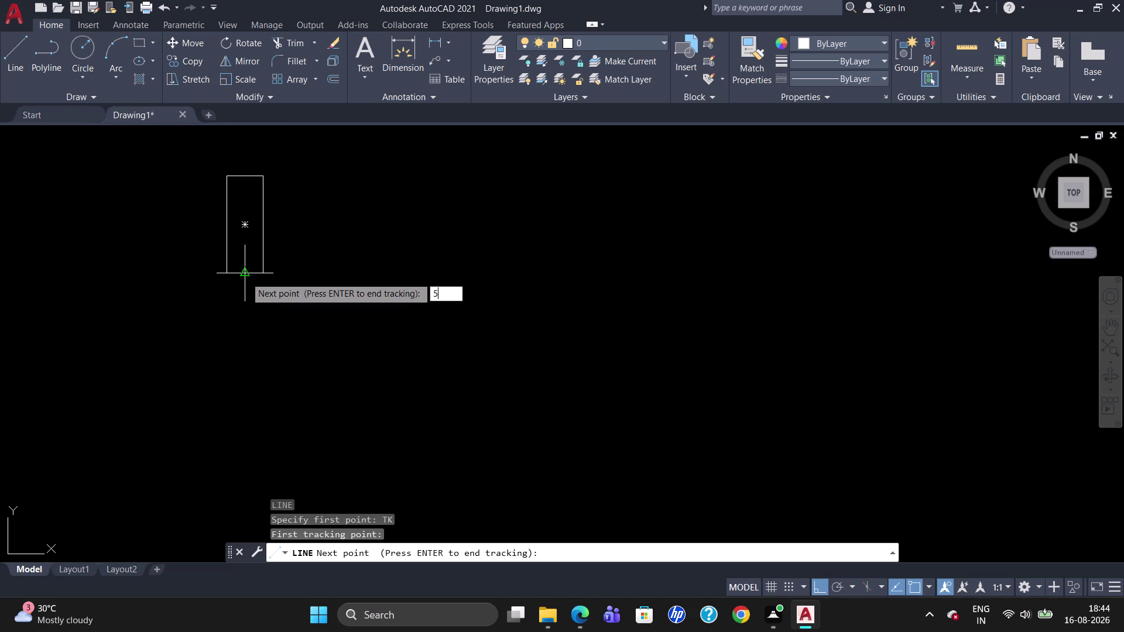
key(Return)
key(Return)
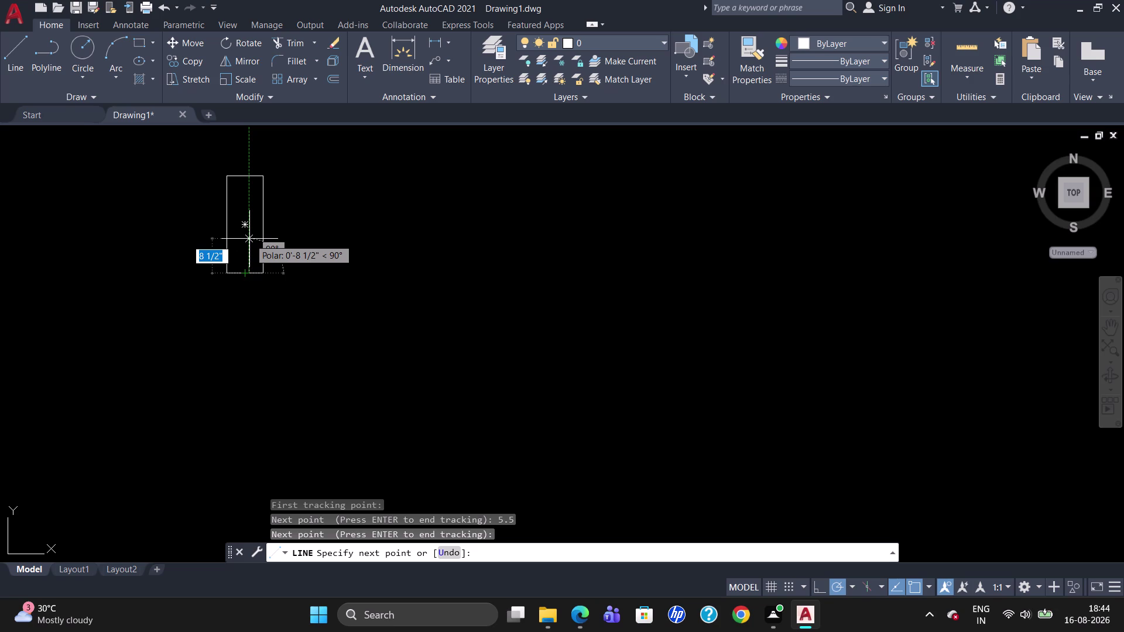
text(5)
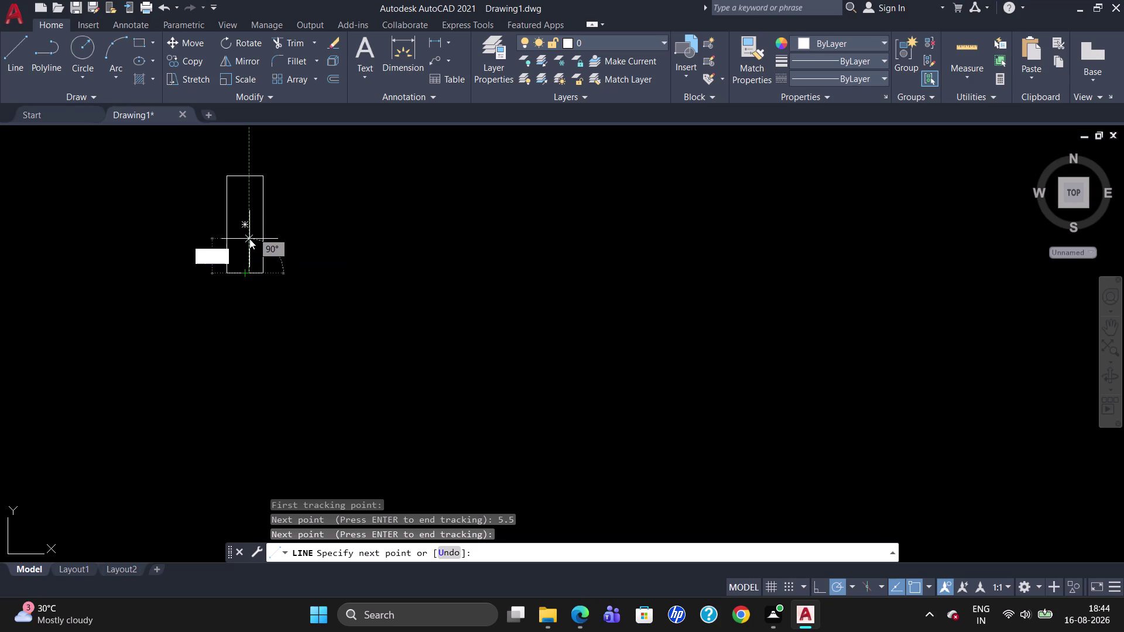
text(.5")
key(Return)
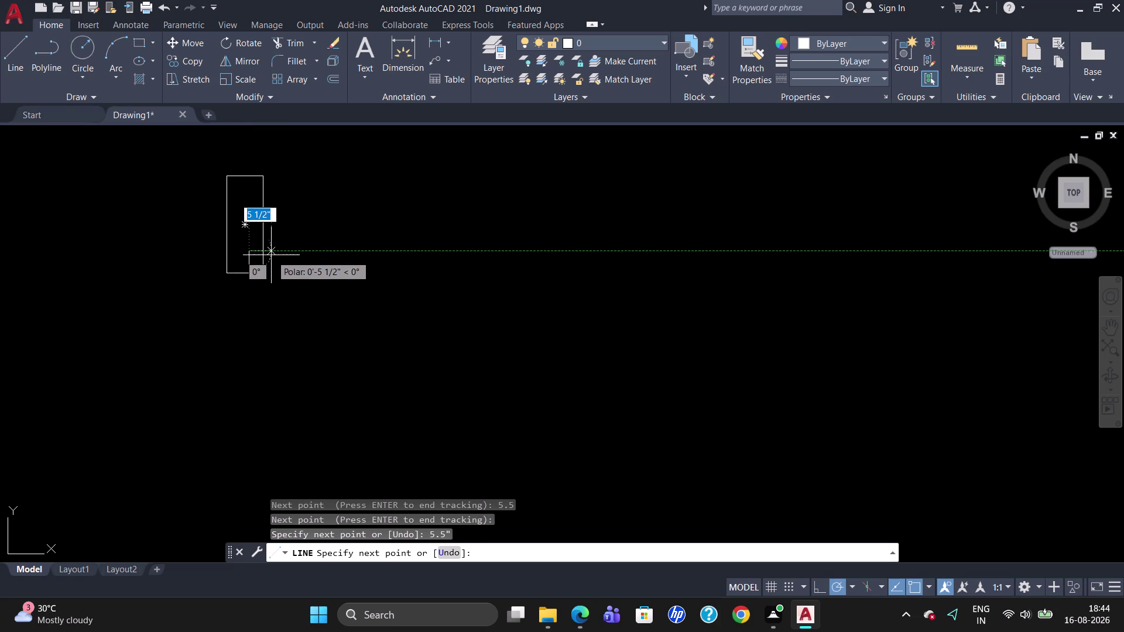
click(265, 251)
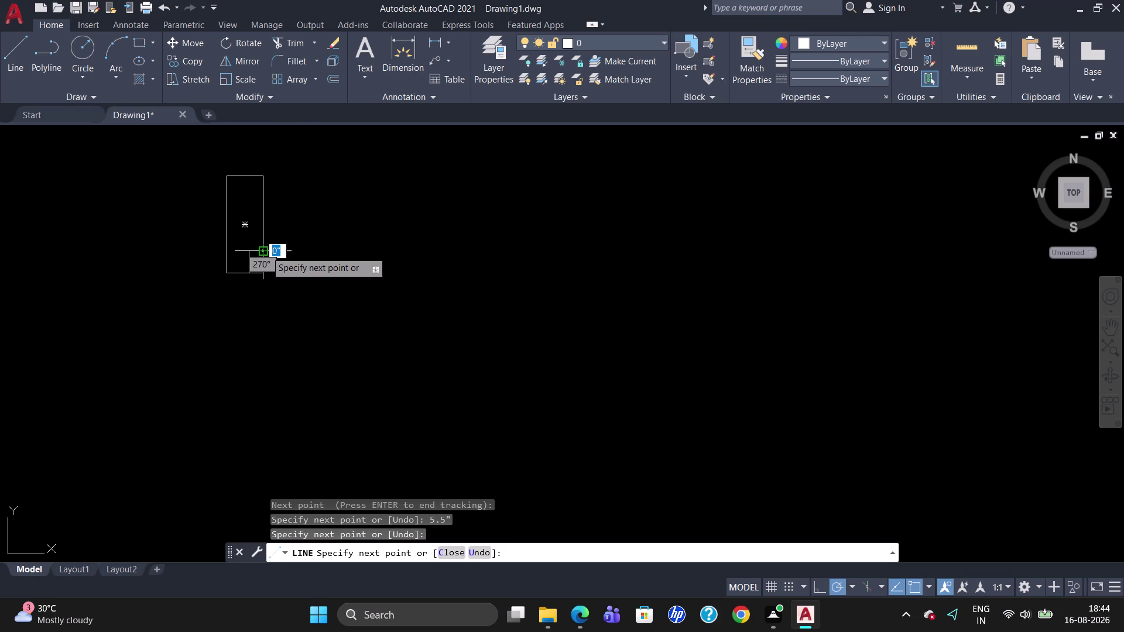
key(Escape)
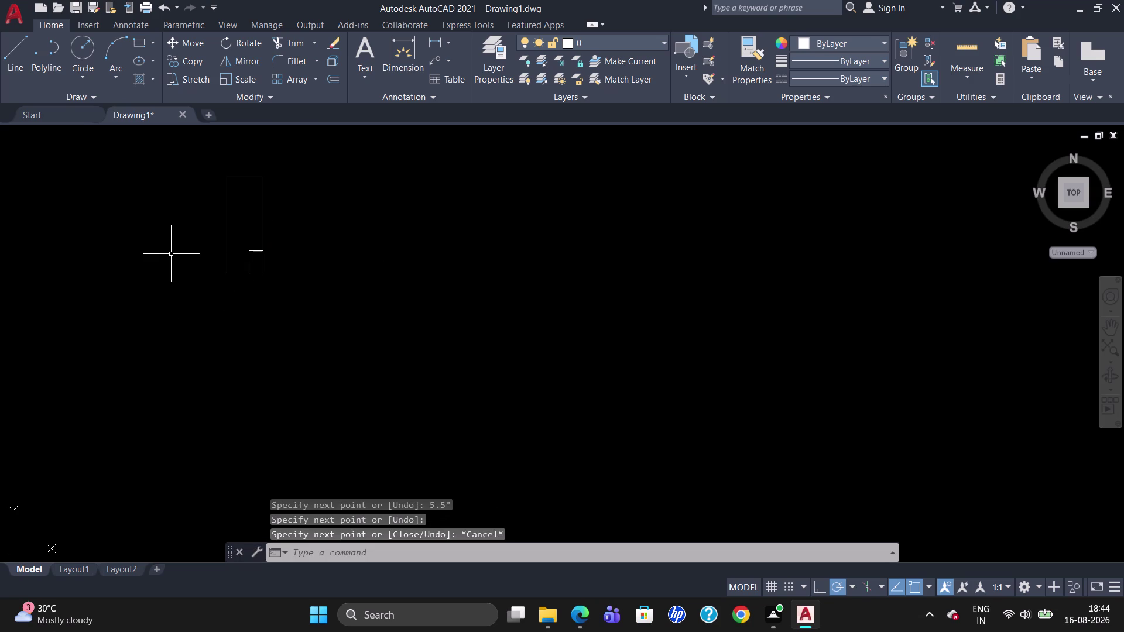
click(148, 80)
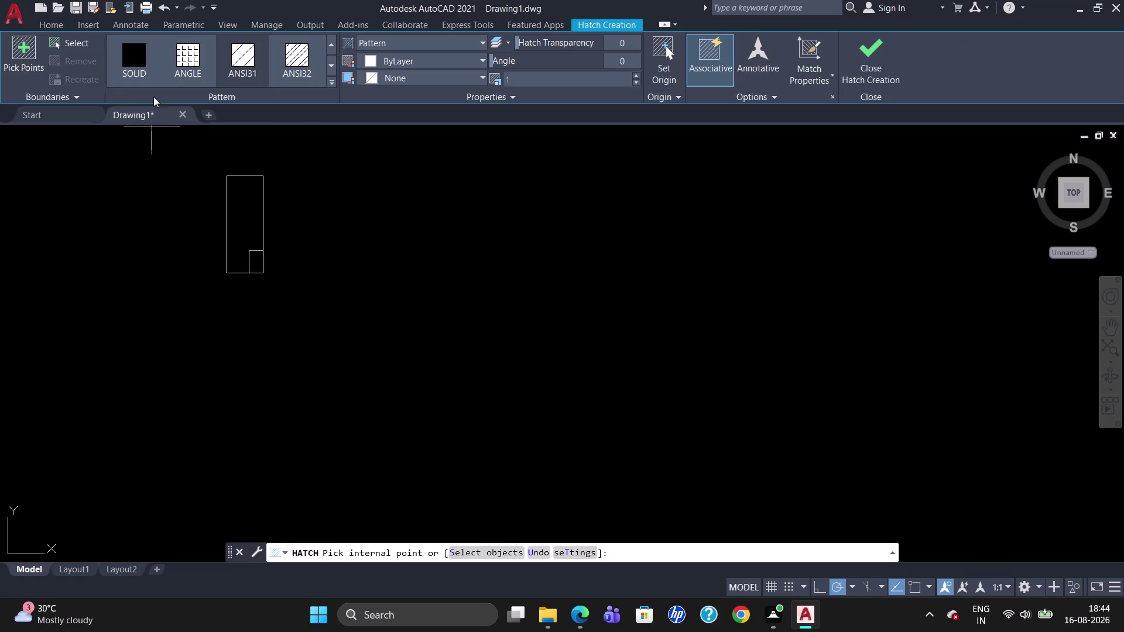
Fill the small corner square with a grey gradient hatch.
click(407, 47)
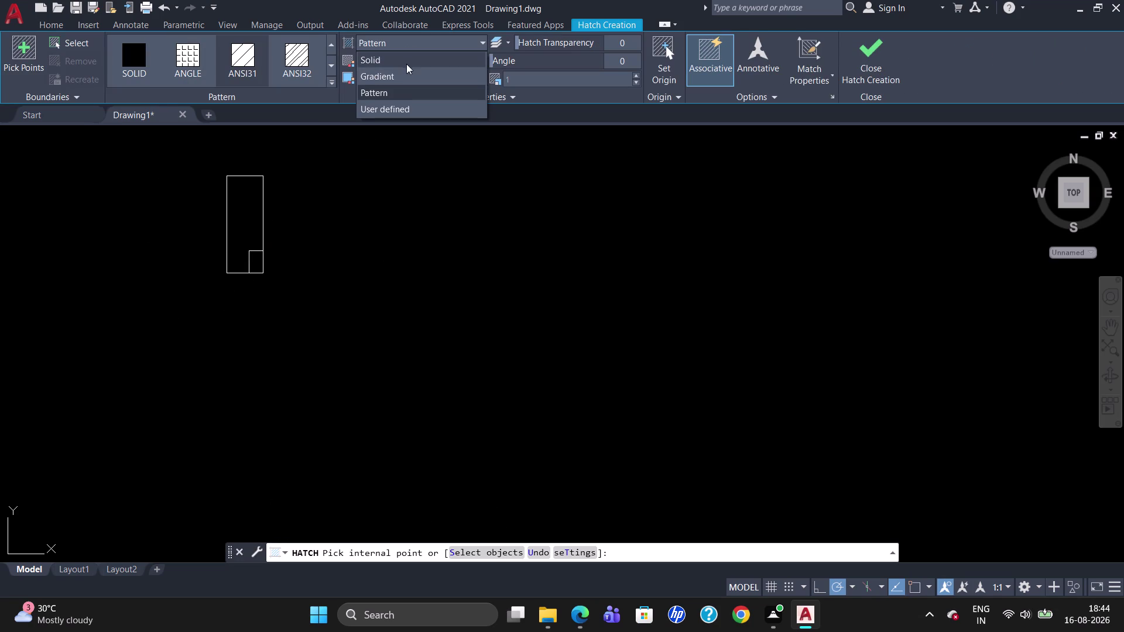
click(407, 74)
click(420, 61)
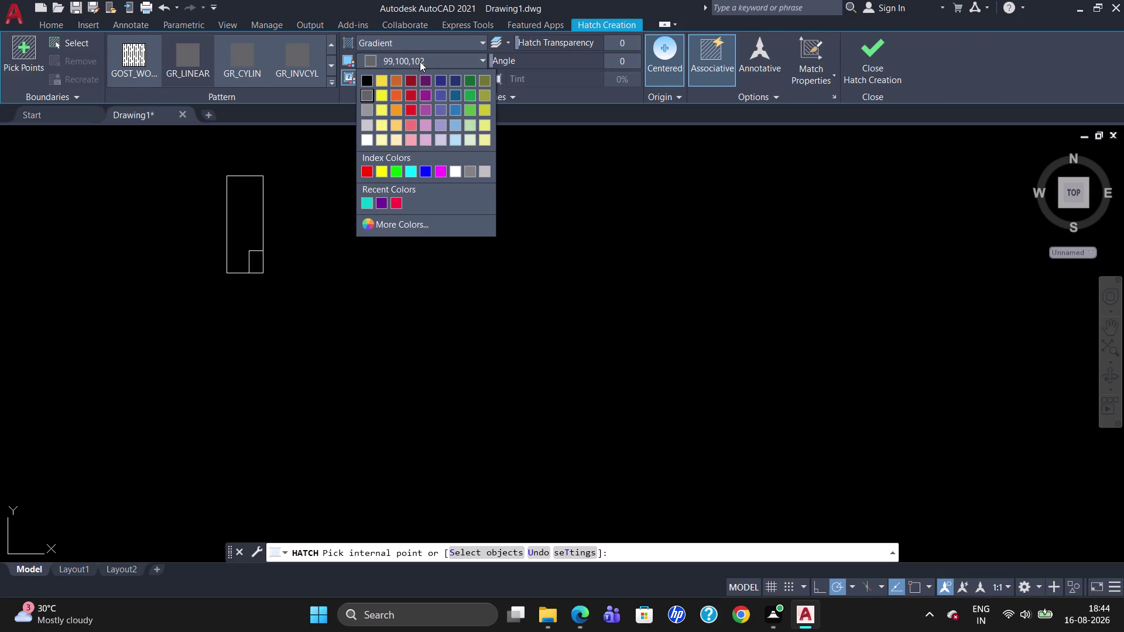
click(292, 270)
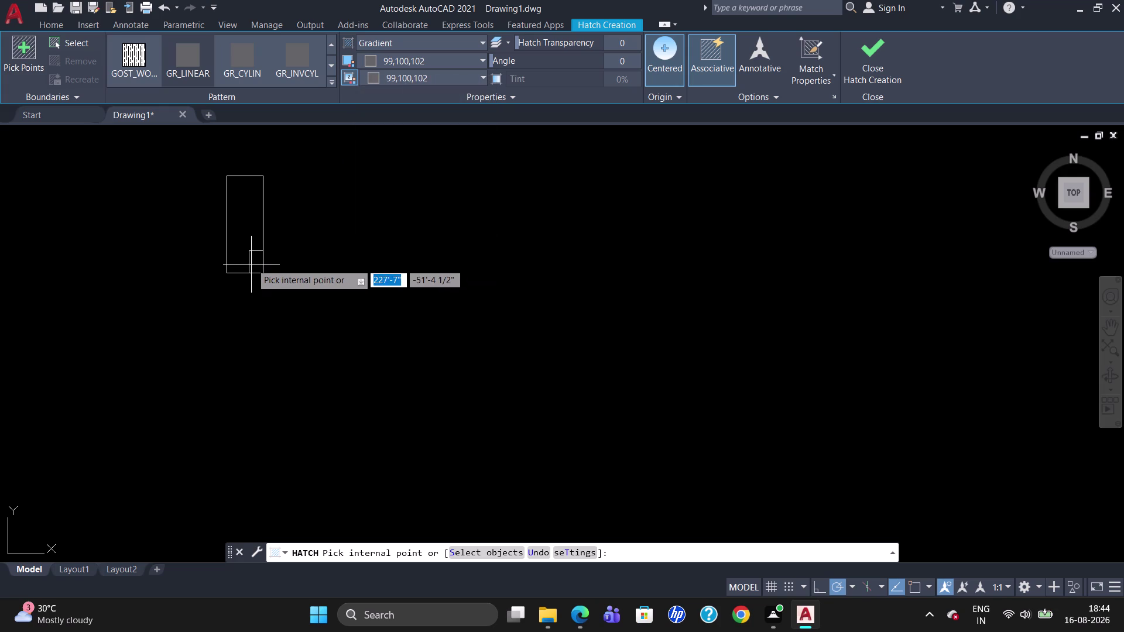
click(253, 264)
key(Escape)
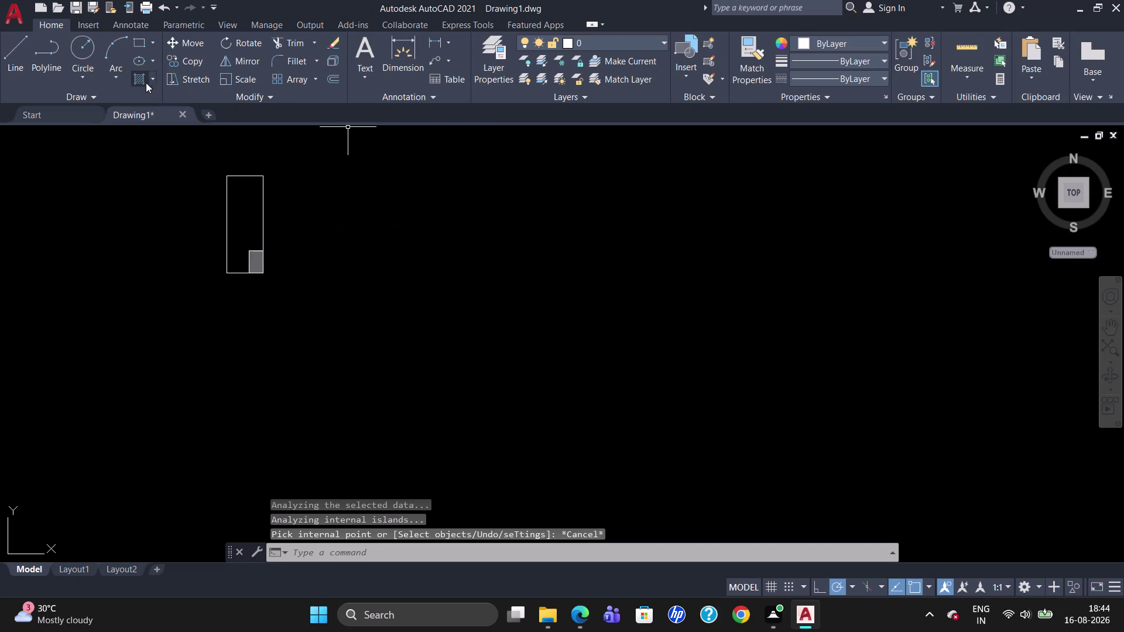
Start another gradient hatch and adjust colours in the full colour picker.
click(150, 80)
click(158, 130)
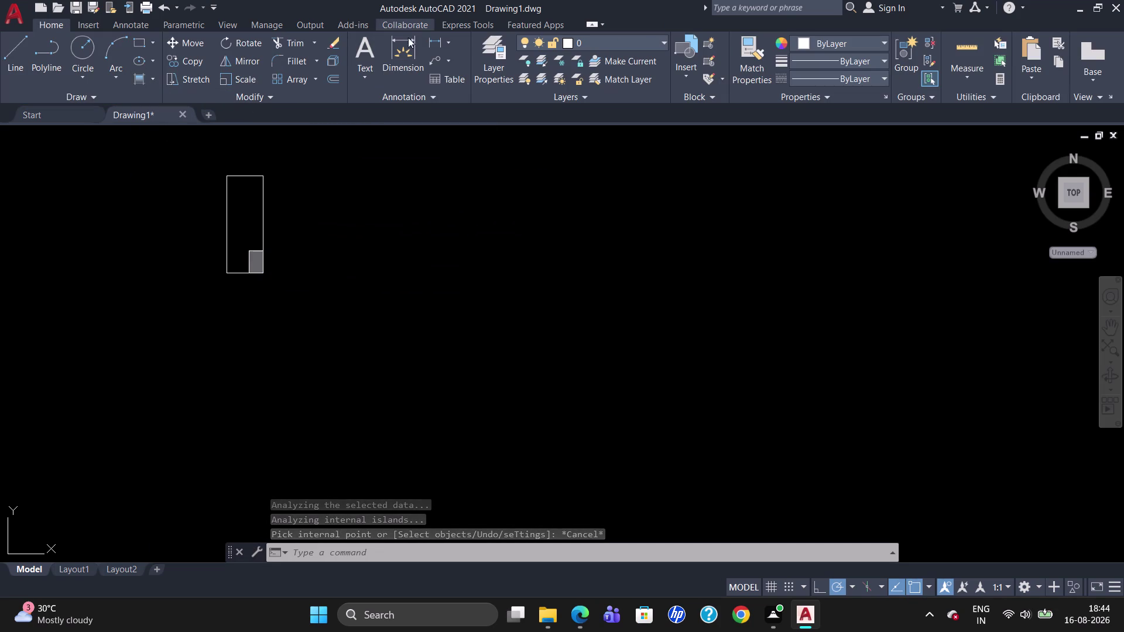
click(444, 58)
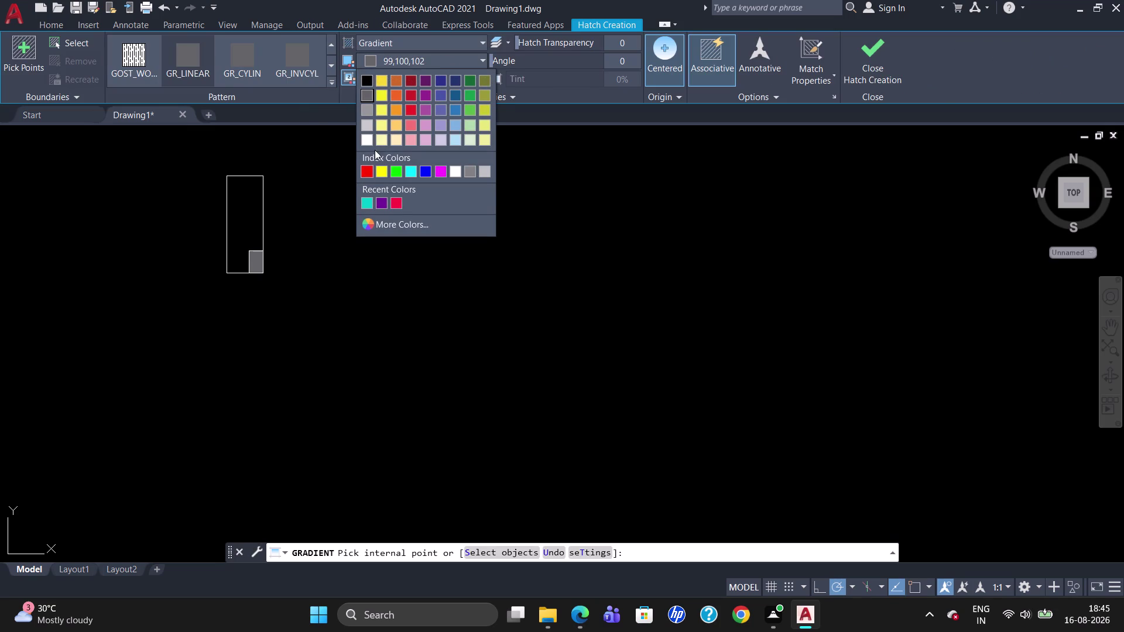
click(375, 226)
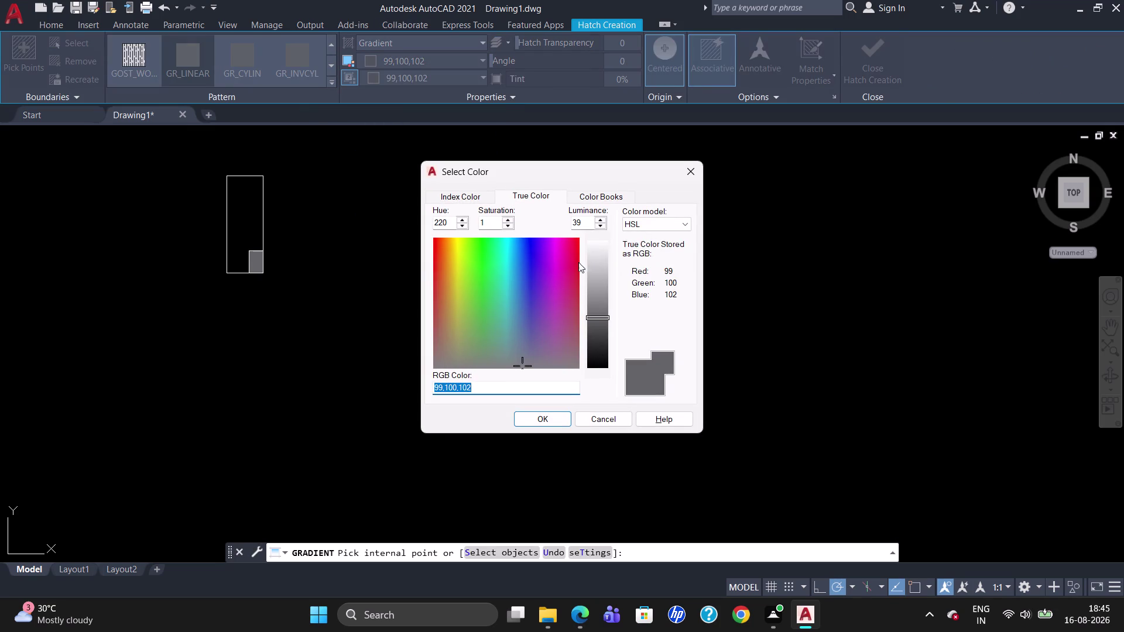
scroll(up, 3)
scroll(down, 3)
click(413, 62)
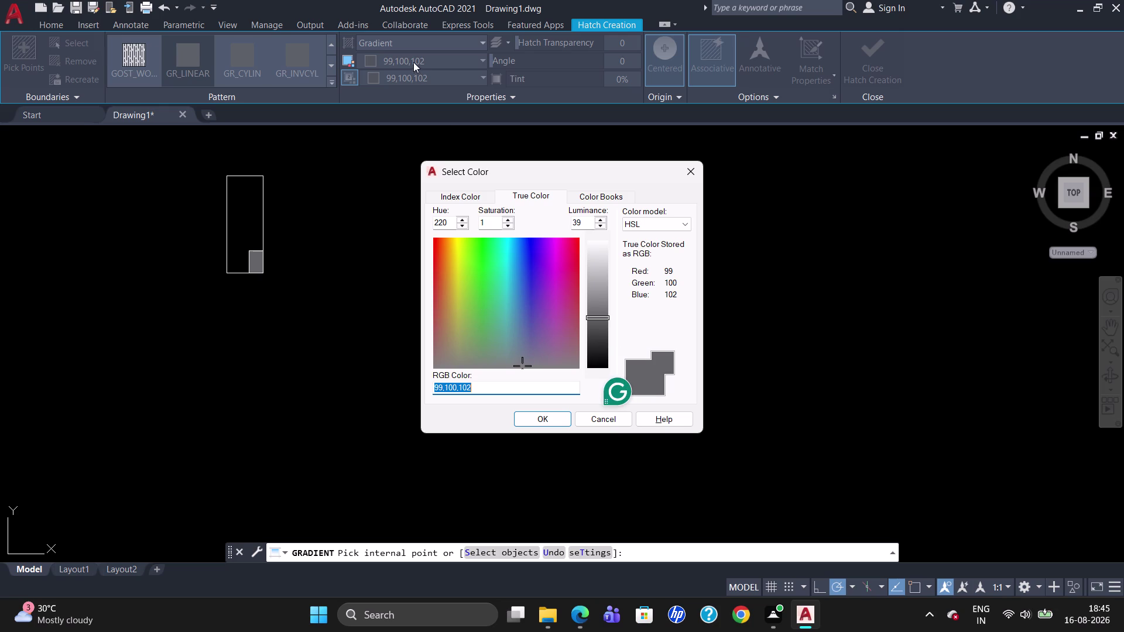
click(696, 173)
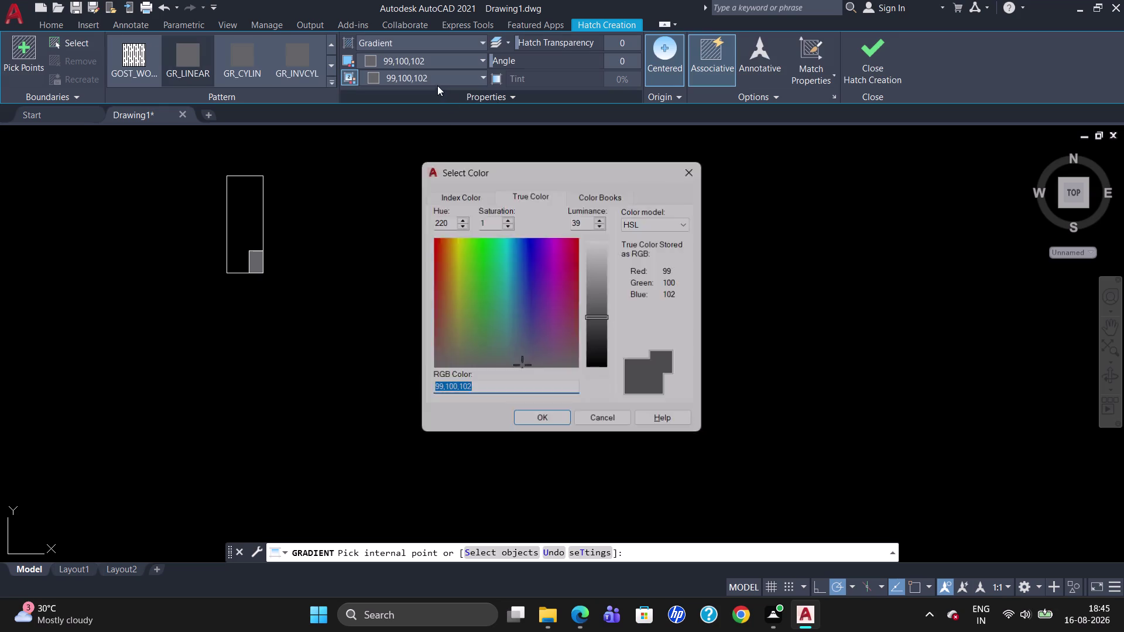
click(440, 60)
Set both gradient colours to red and fill the column rectangle.
click(412, 92)
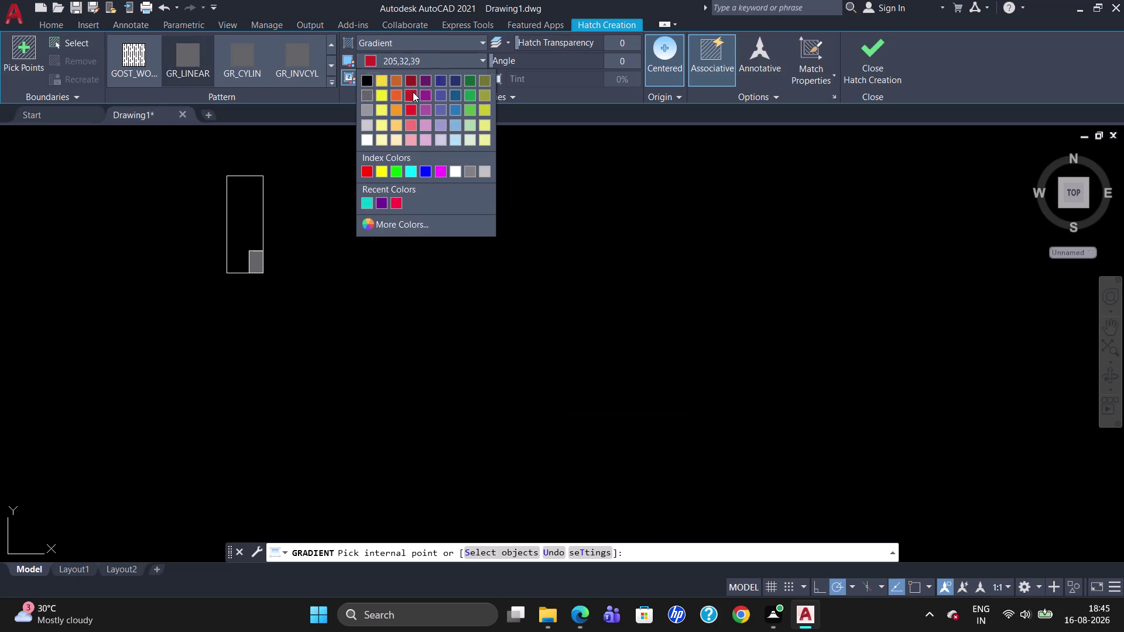
click(409, 62)
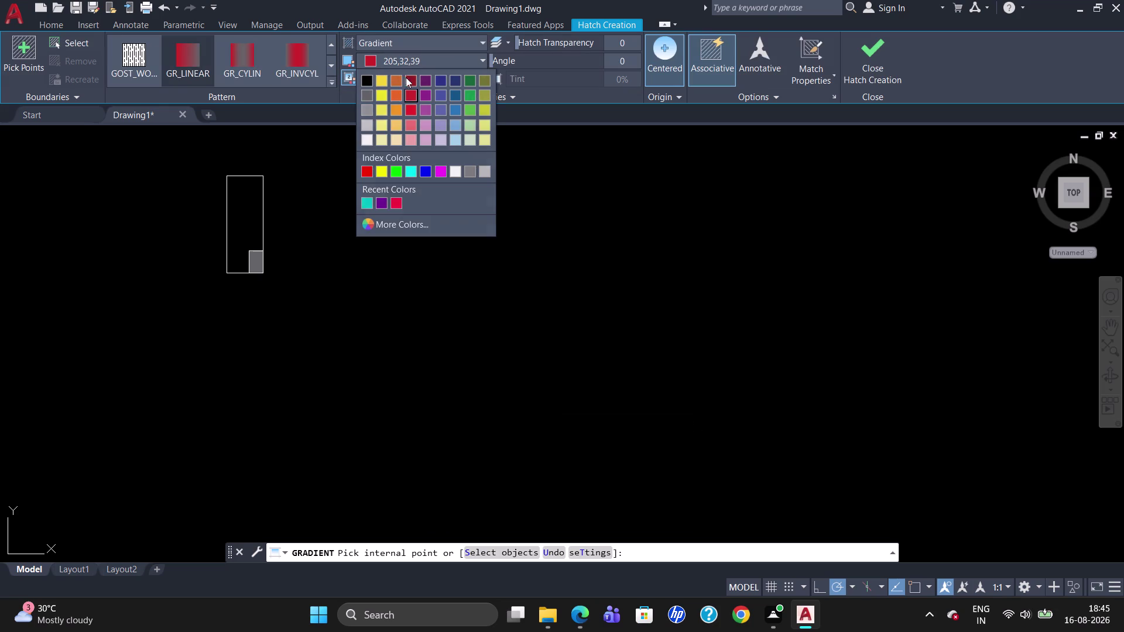
click(365, 173)
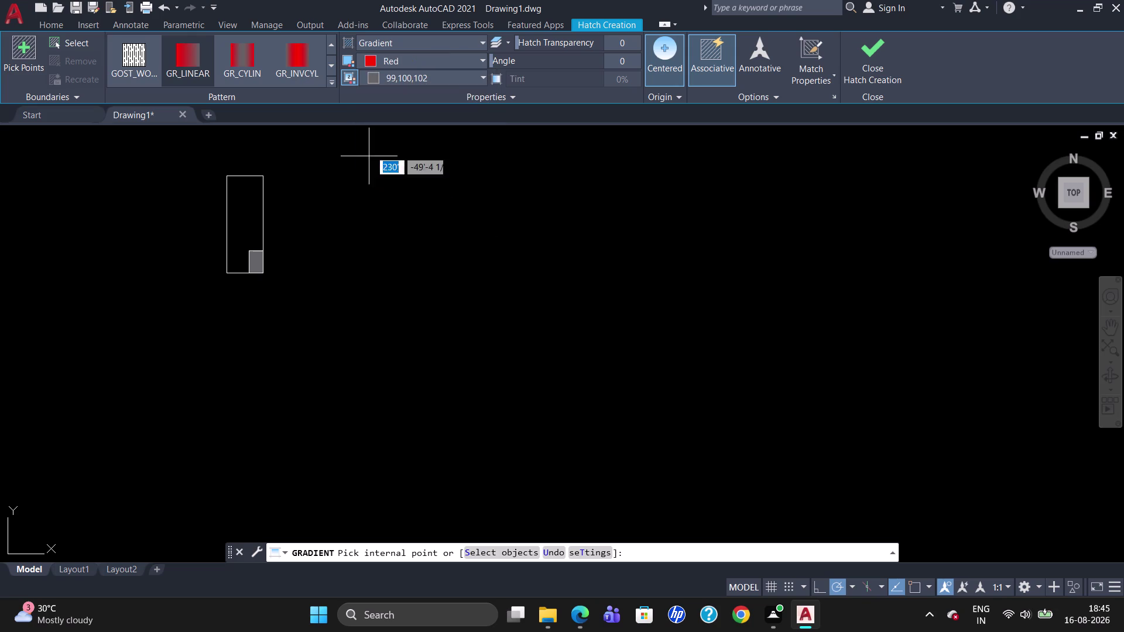
click(403, 79)
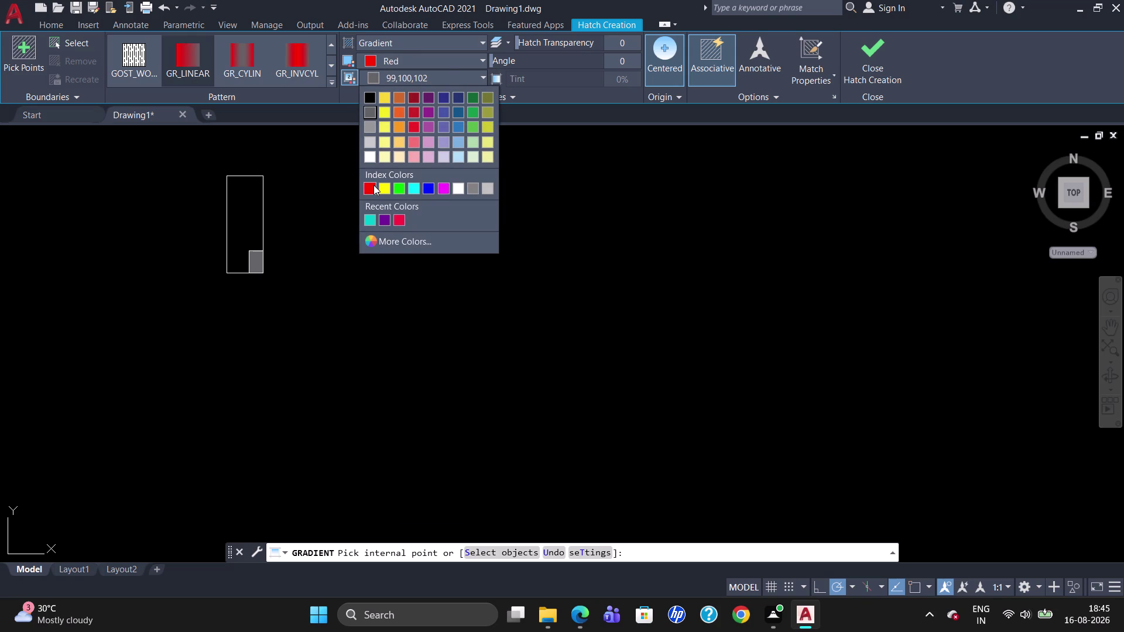
click(370, 187)
click(248, 205)
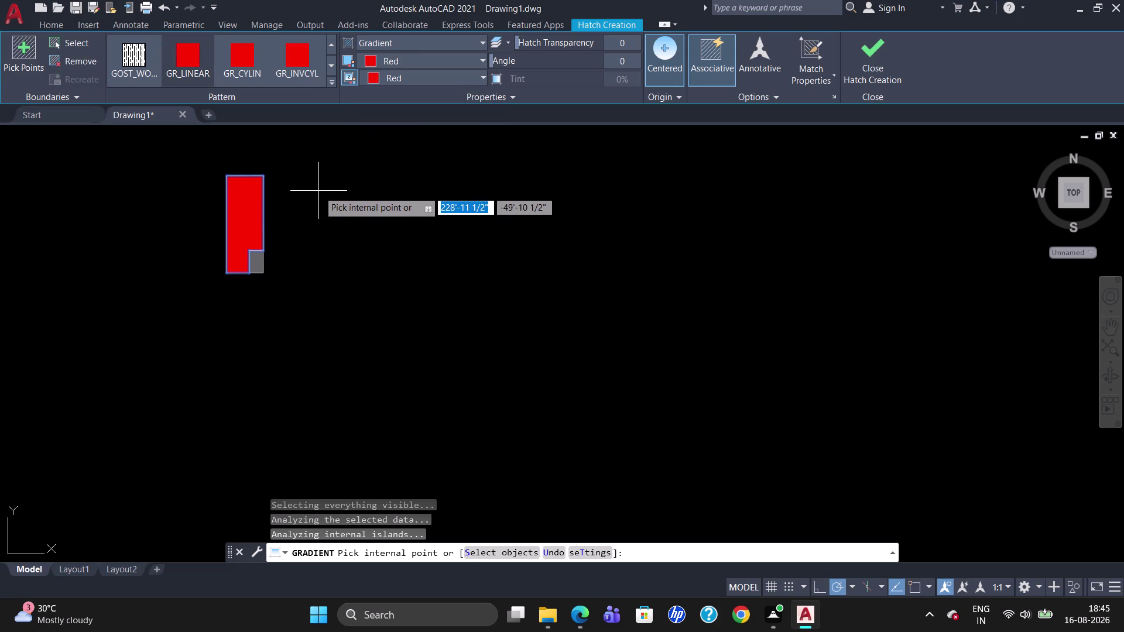
key(Escape)
Lasso the column rectangle and corner square and combine them into one group.
scroll(down, 3)
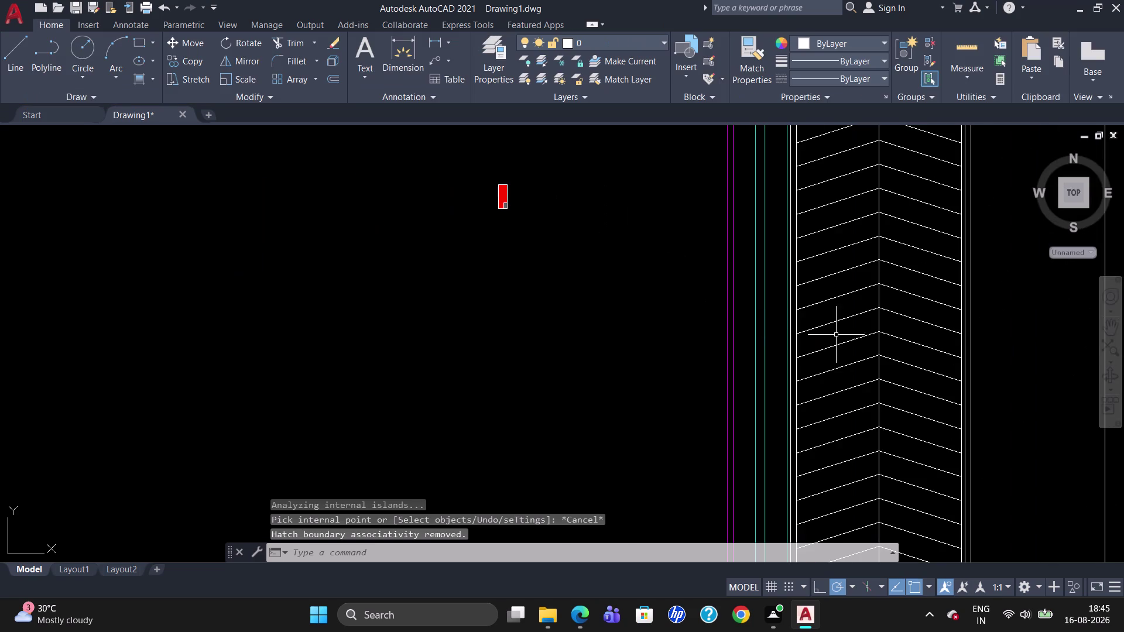
scroll(up, 3)
scroll(down, 3)
scroll(up, 3)
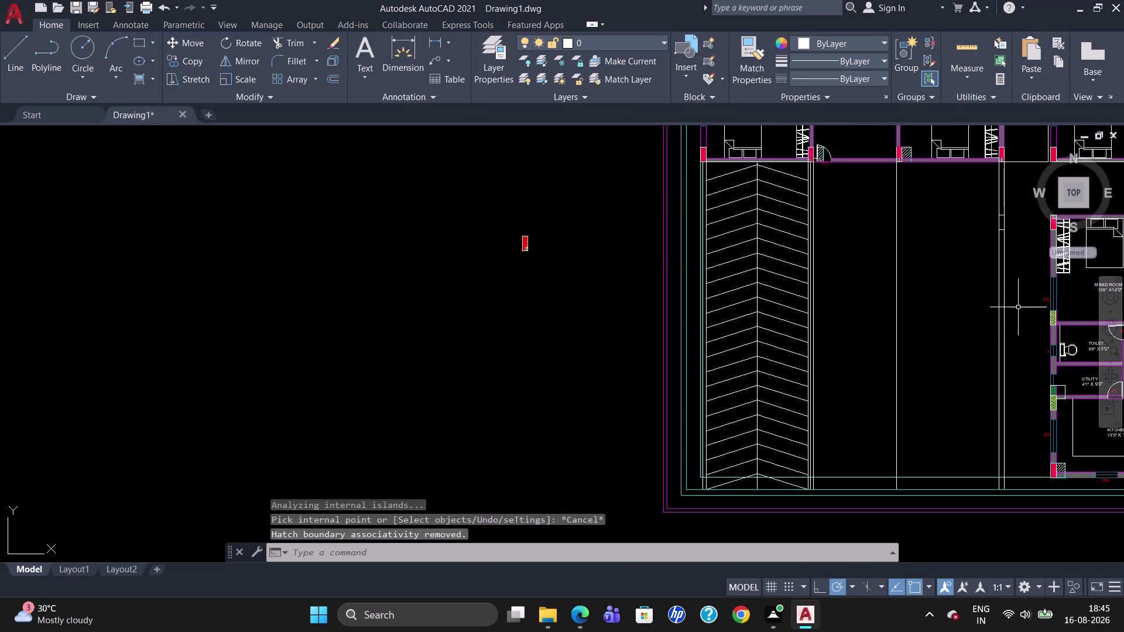
scroll(up, 3)
drag(597, 199, 473, 191)
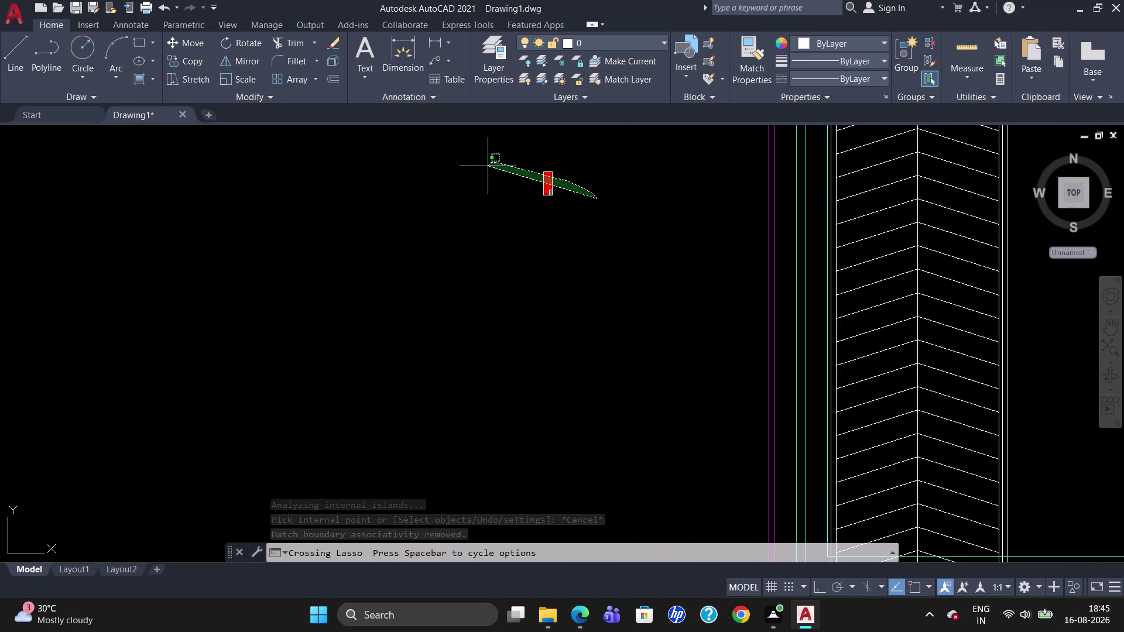
drag(473, 191, 461, 242)
click(910, 58)
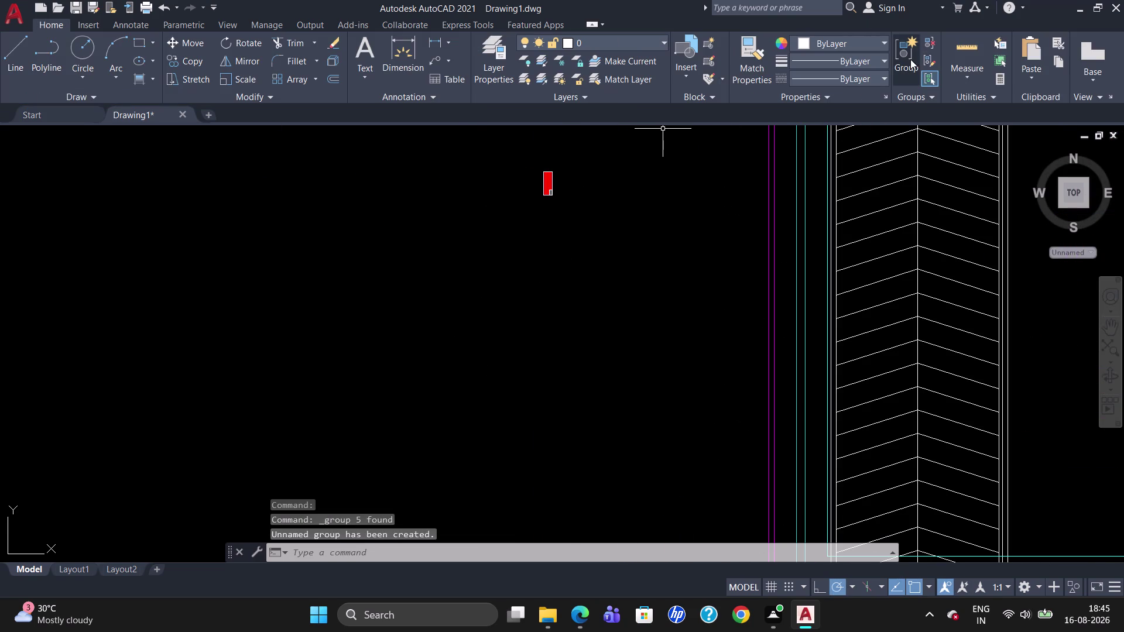
key(Escape)
Select the grouped red column.
scroll(down, 3)
scroll(up, 3)
scroll(down, 3)
scroll(up, 3)
scroll(down, 3)
scroll(up, 3)
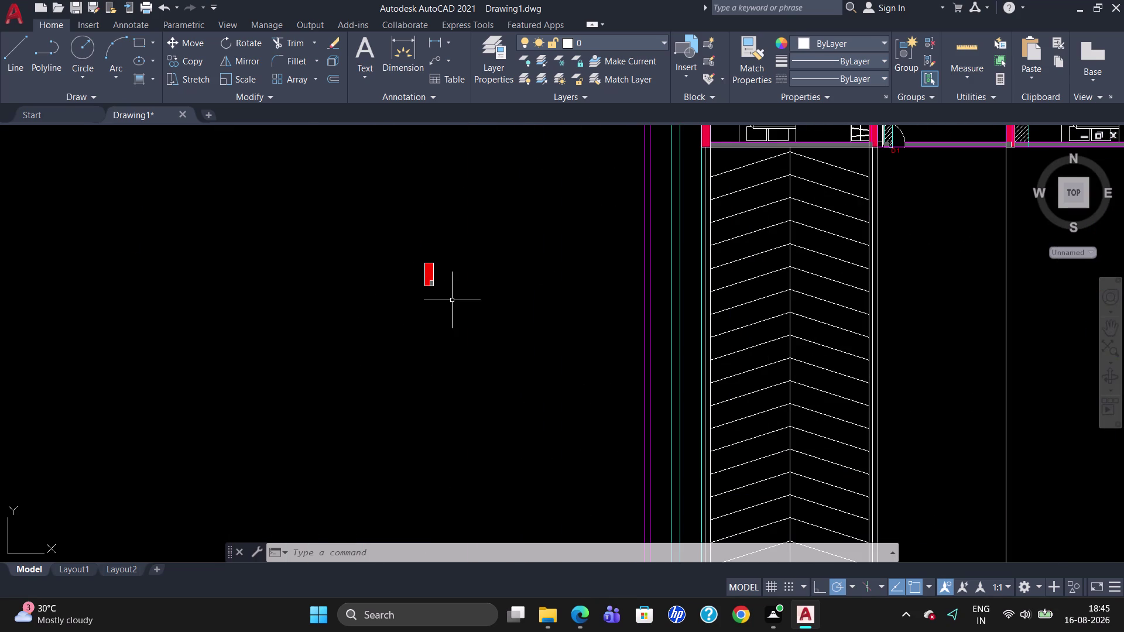
drag(453, 298, 437, 269)
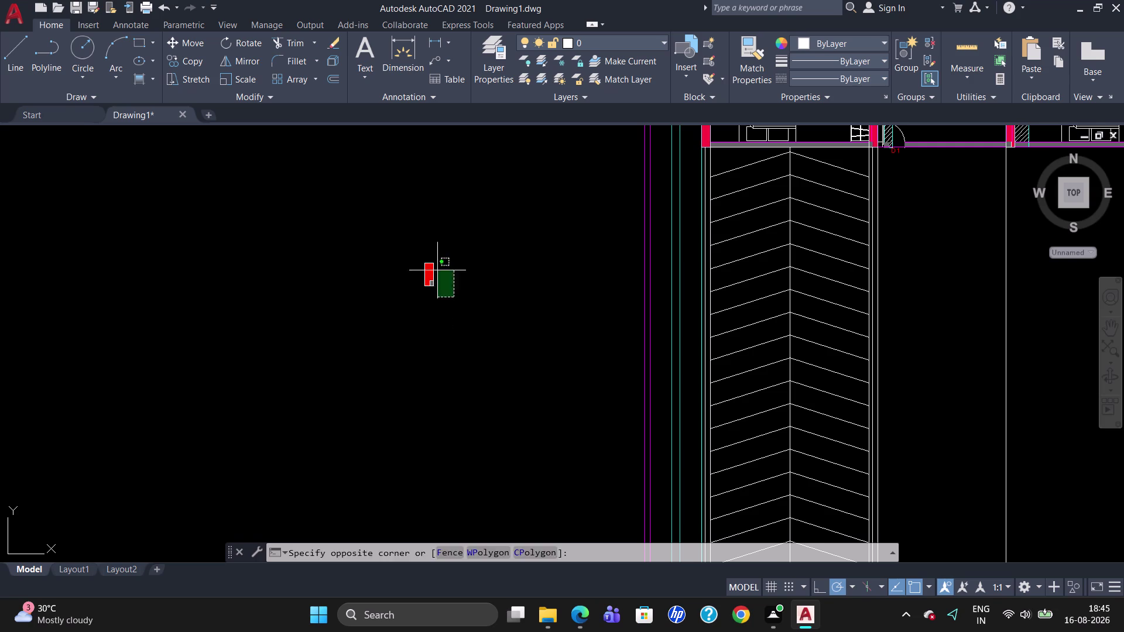
Rotate the grouped red column 180° about a base point on its edge.
drag(437, 269, 403, 272)
text(RO)
key(Return)
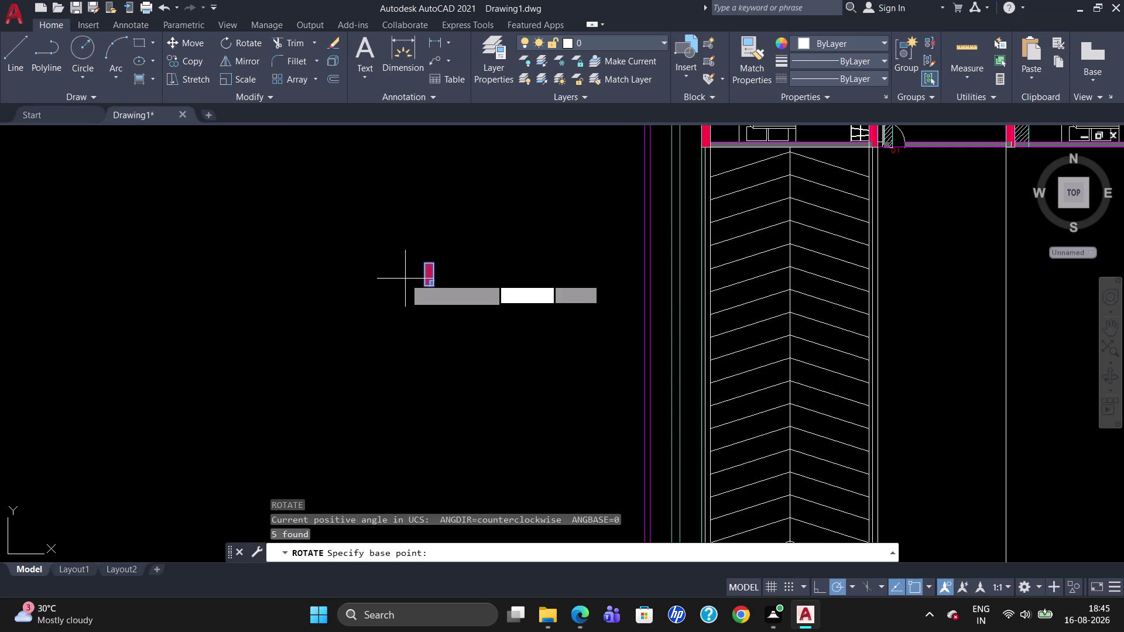
click(439, 289)
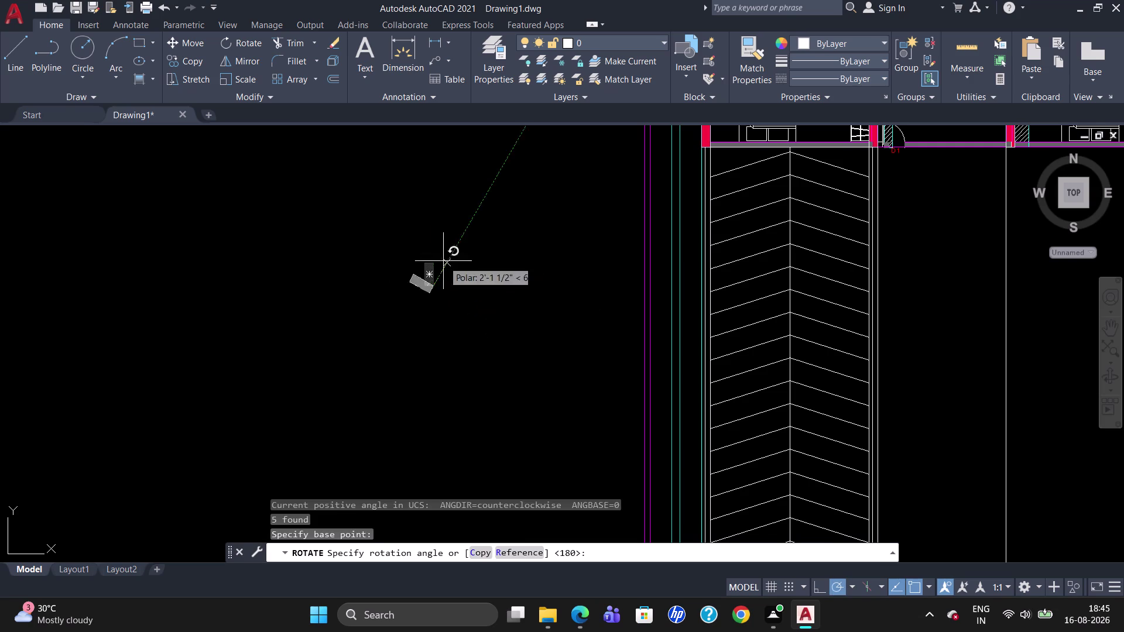
click(380, 283)
click(441, 310)
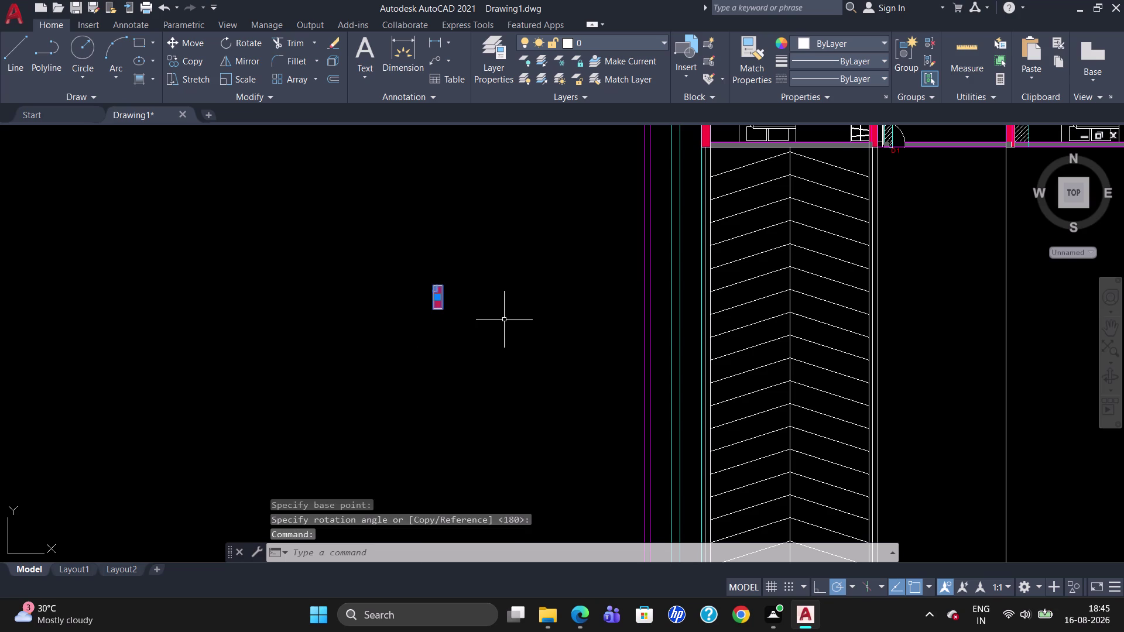
Copy the red column onto the left edge of the driveway hatch.
text(CO)
key(Return)
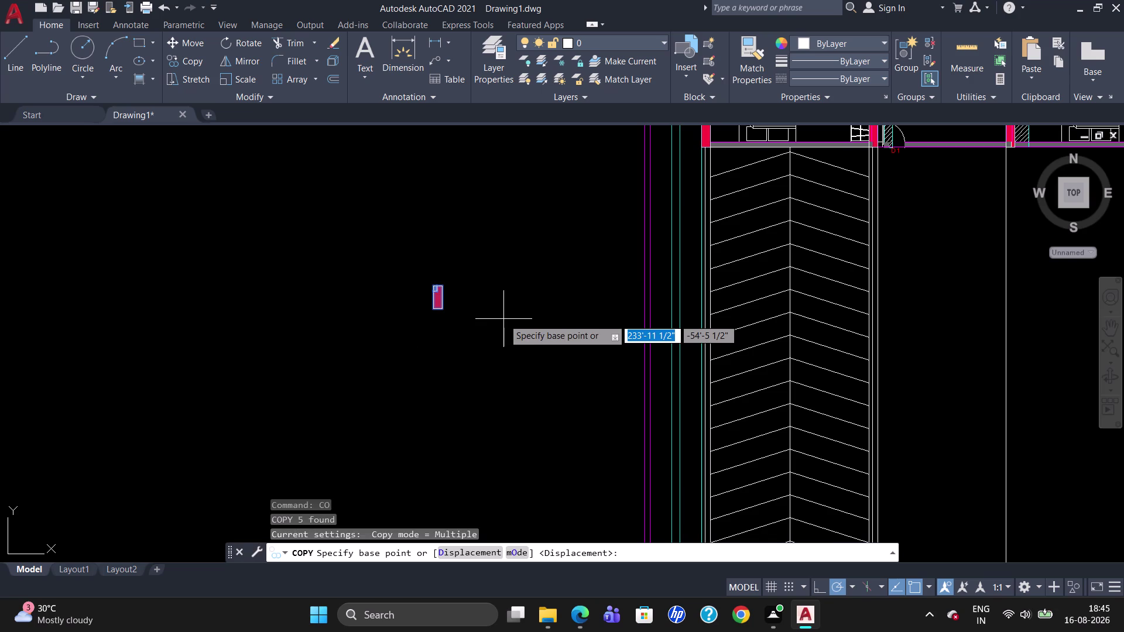
click(445, 288)
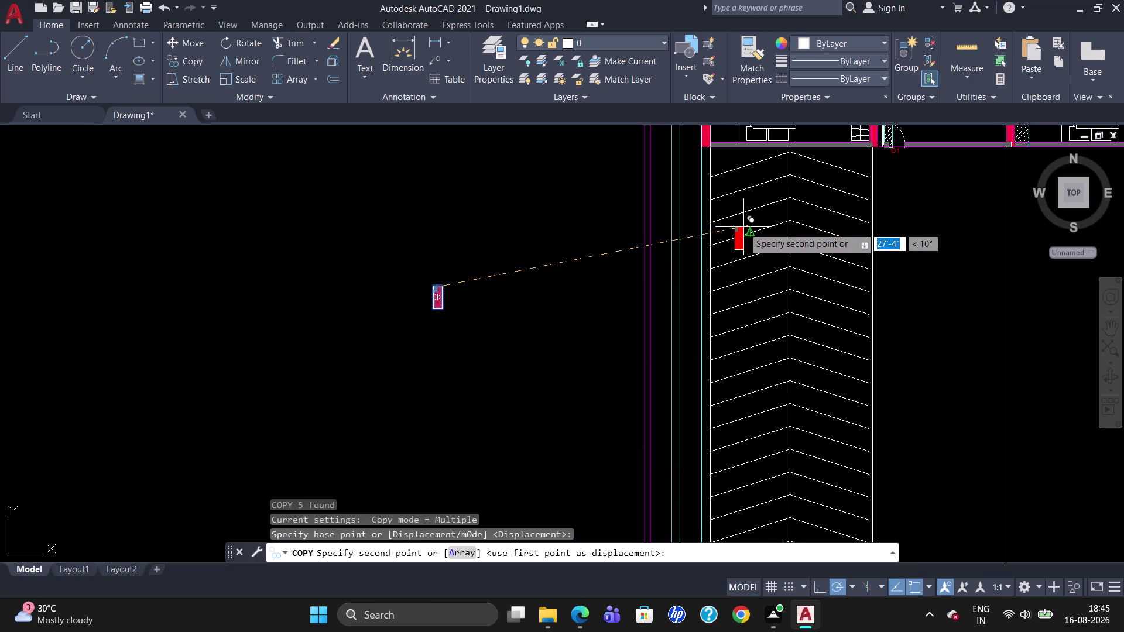
scroll(up, 3)
scroll(down, 3)
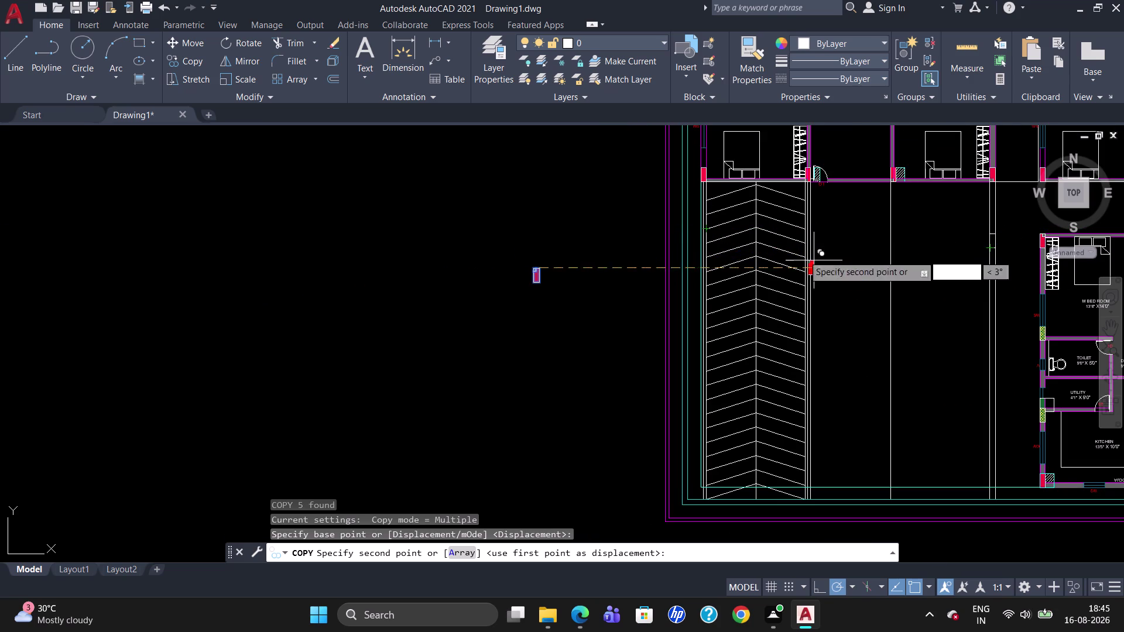
scroll(up, 3)
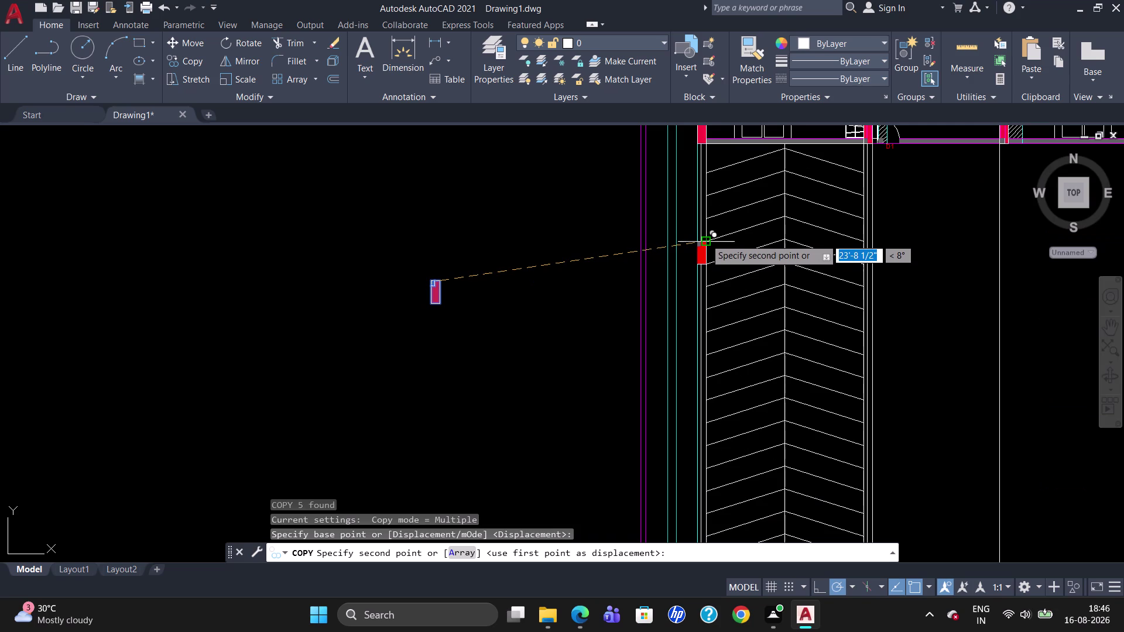
click(706, 239)
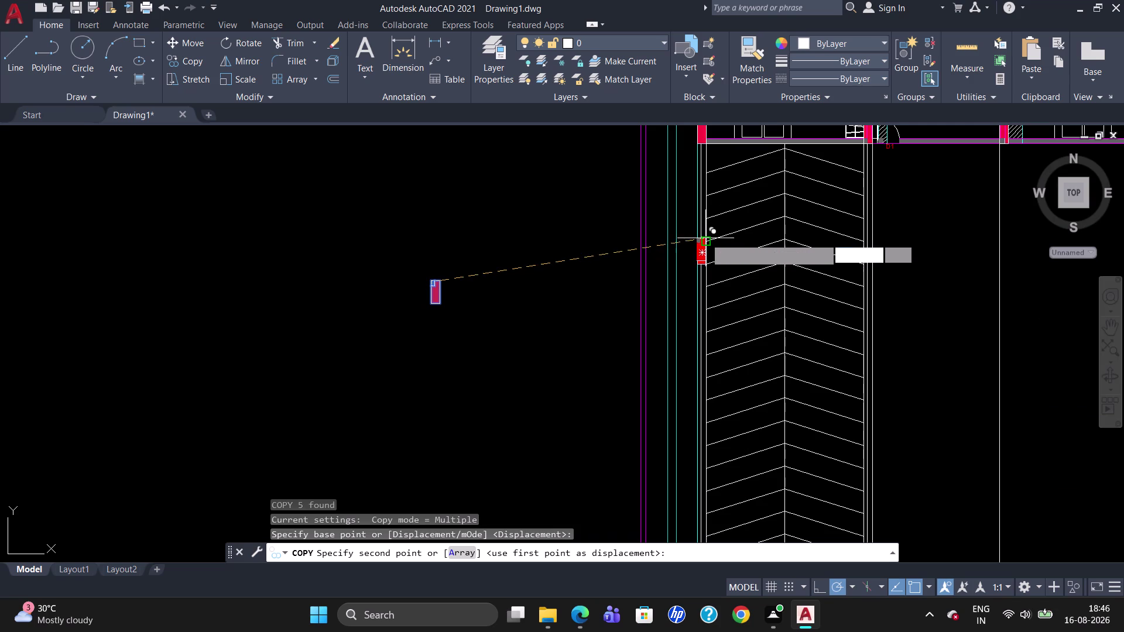
key(Escape)
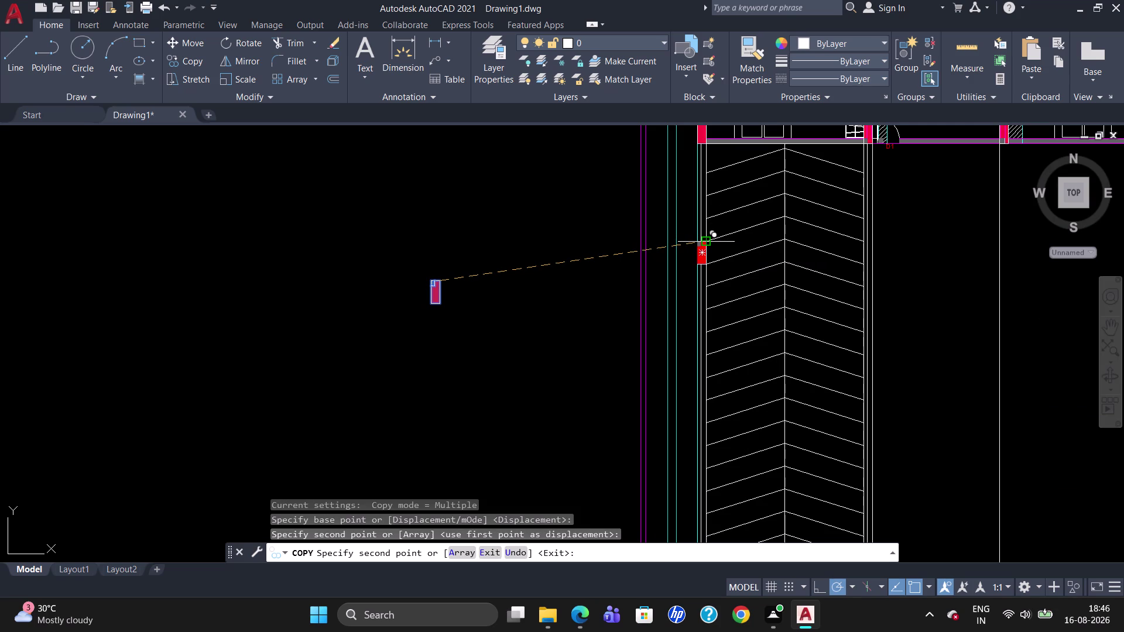
scroll(down, 3)
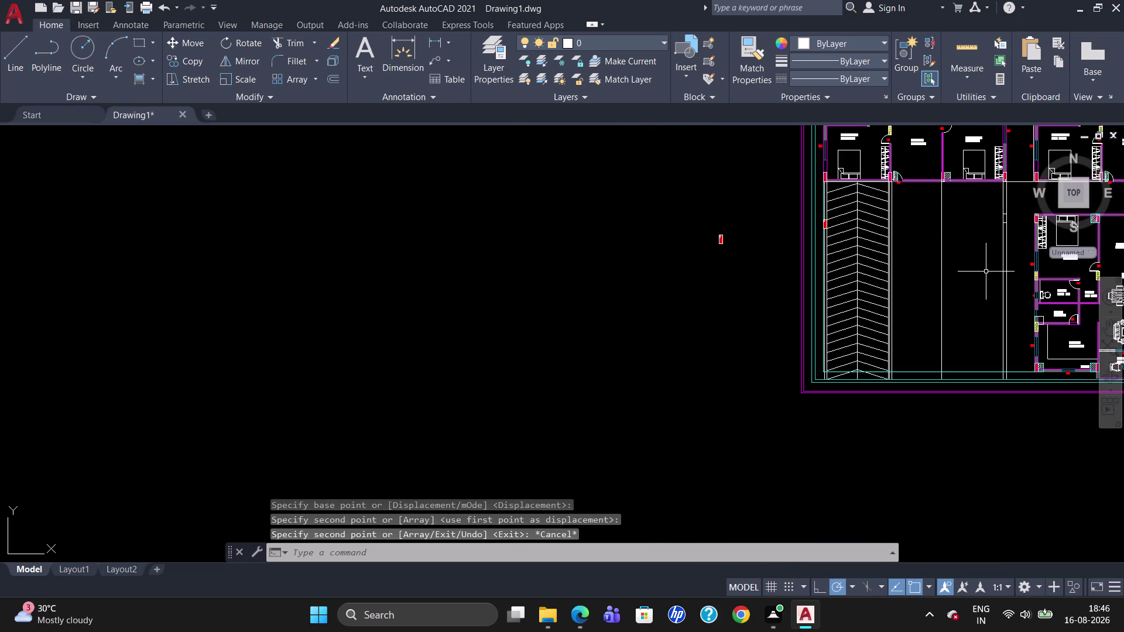
scroll(up, 3)
scroll(down, 3)
scroll(up, 3)
scroll(up, 3)
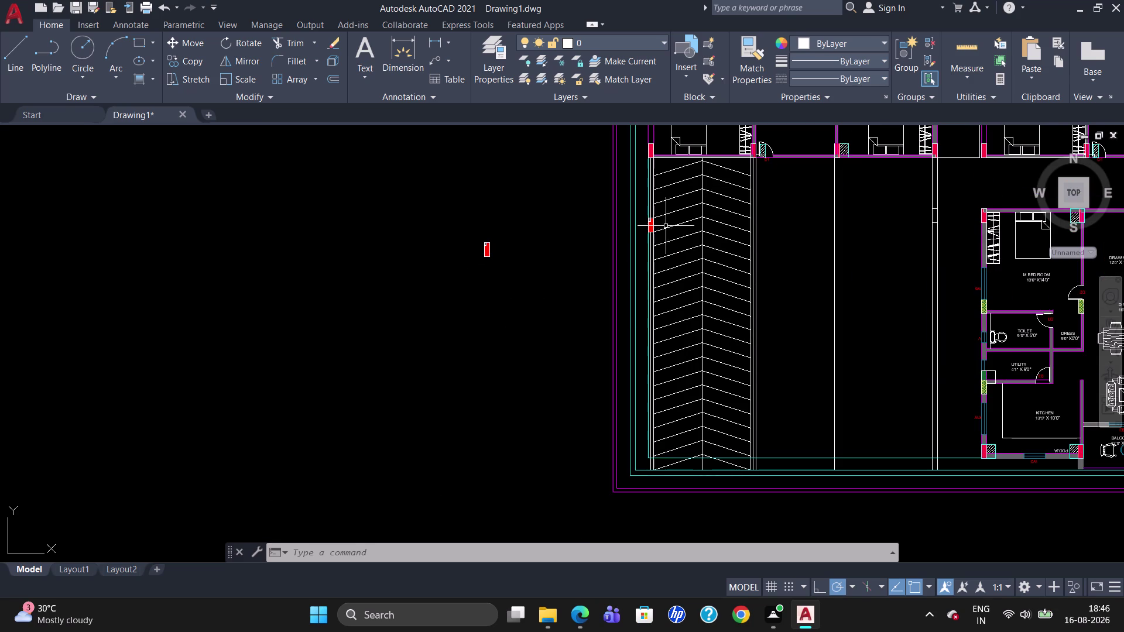
Copy the driveway-edge column onto the vertical guide line right of the driveway.
click(651, 226)
text(CO)
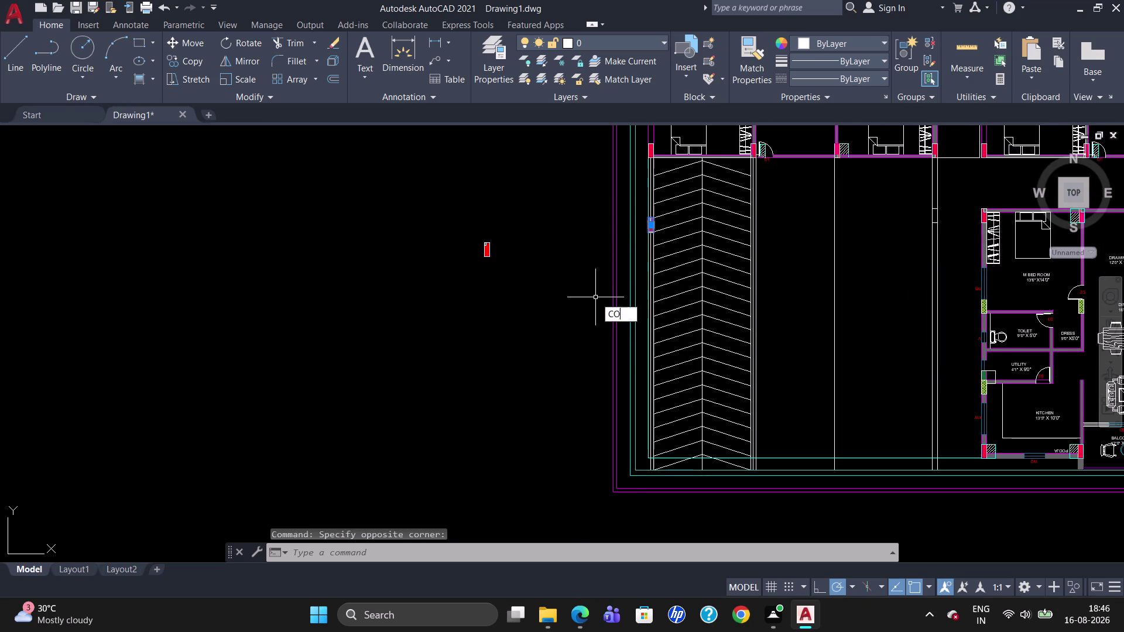
key(Return)
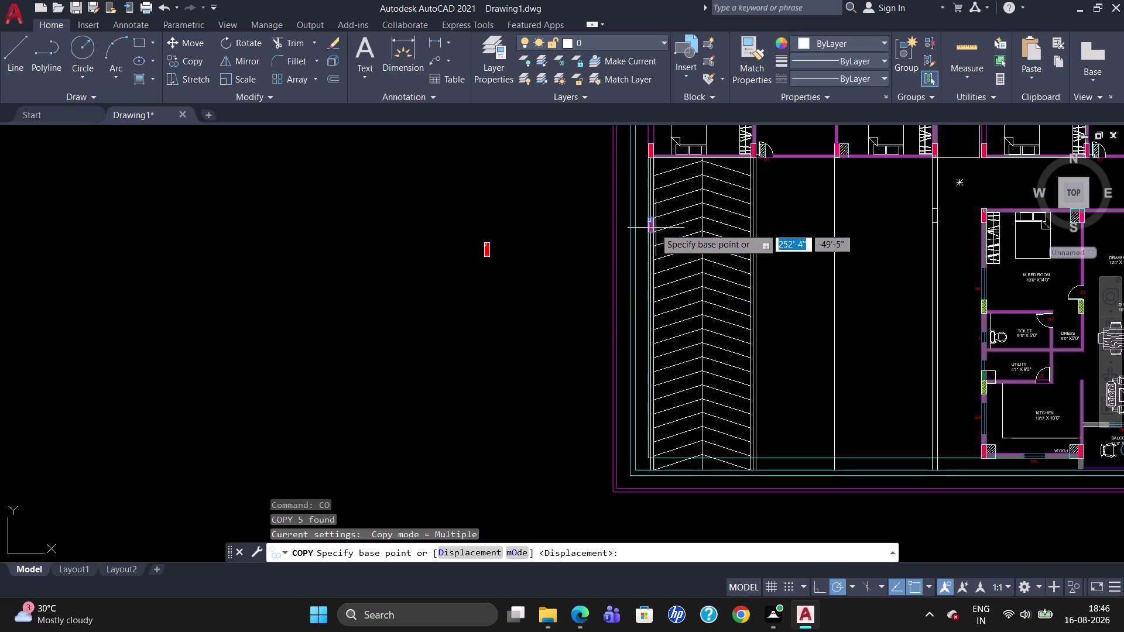
click(655, 217)
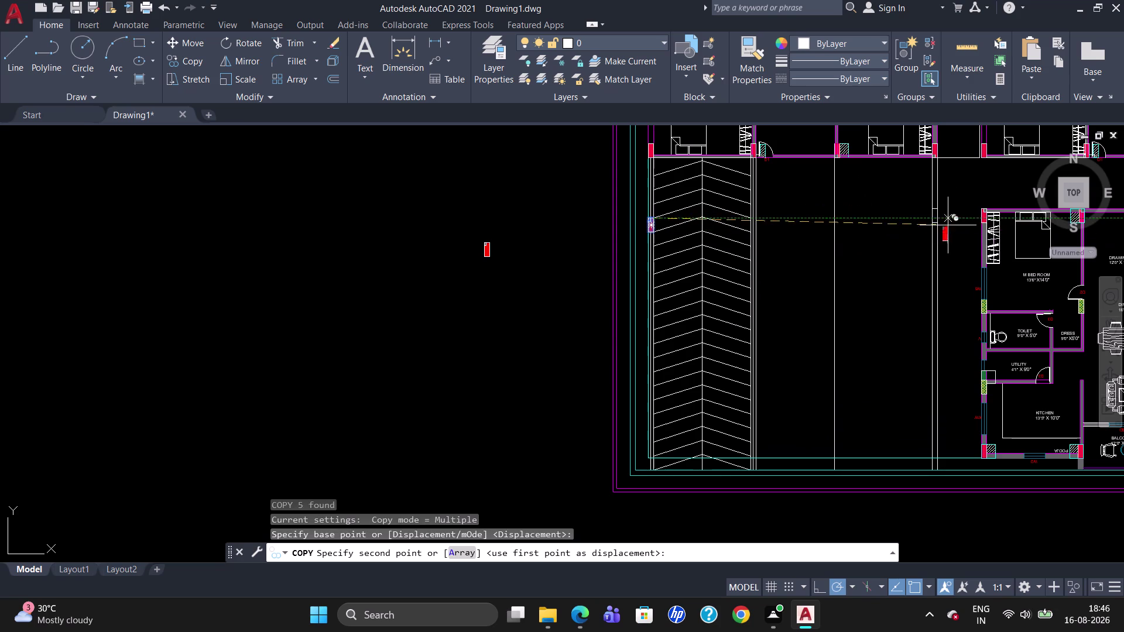
scroll(up, 3)
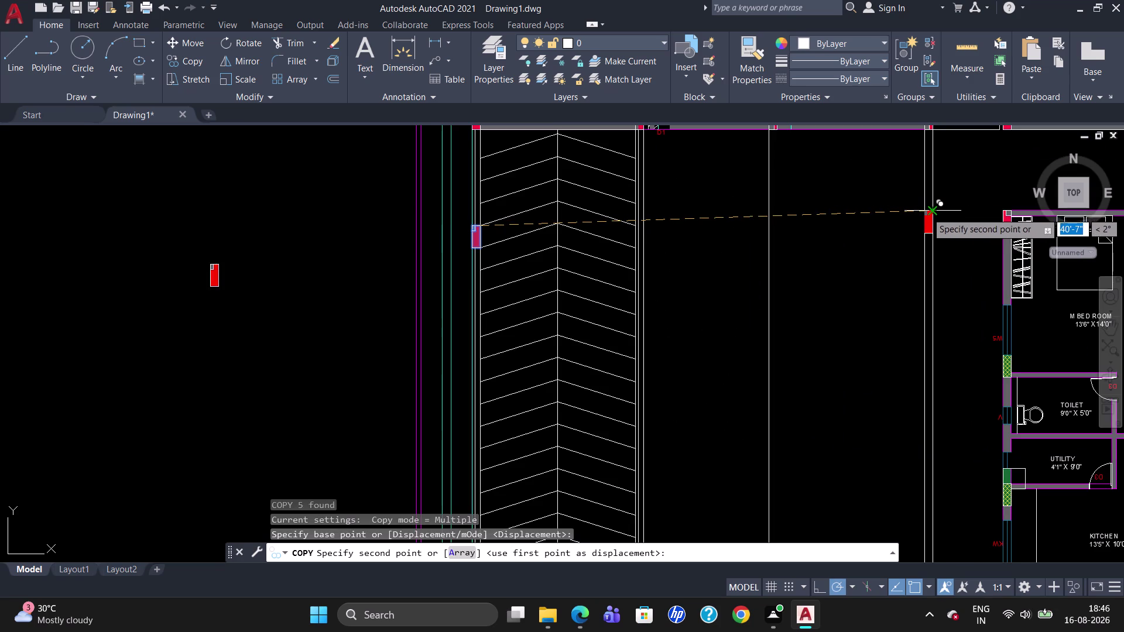
click(931, 211)
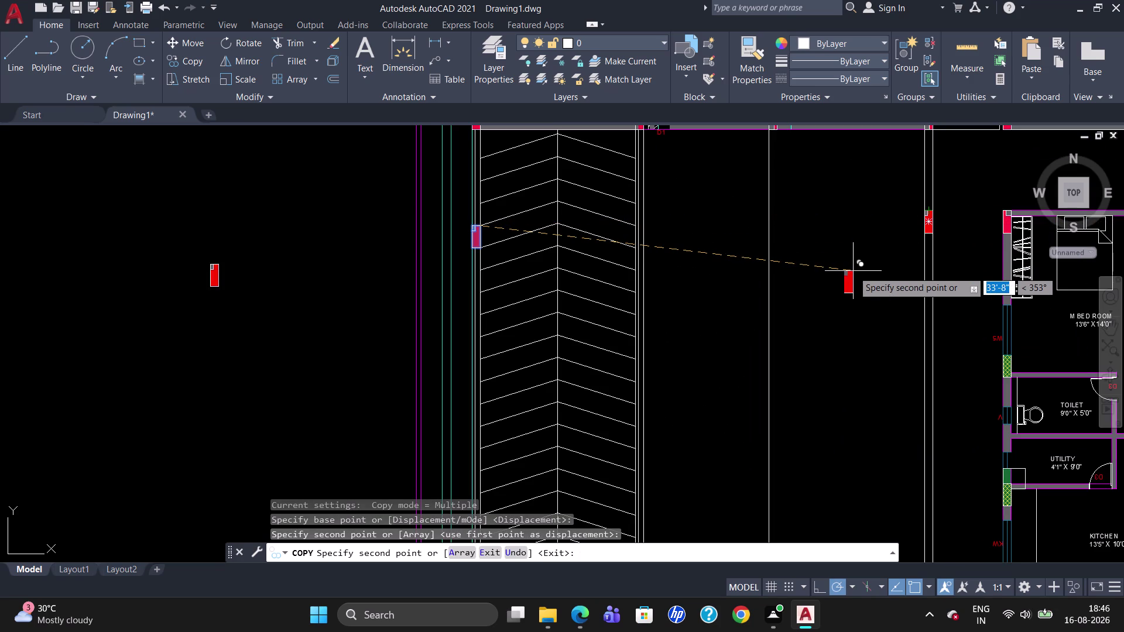
key(Escape)
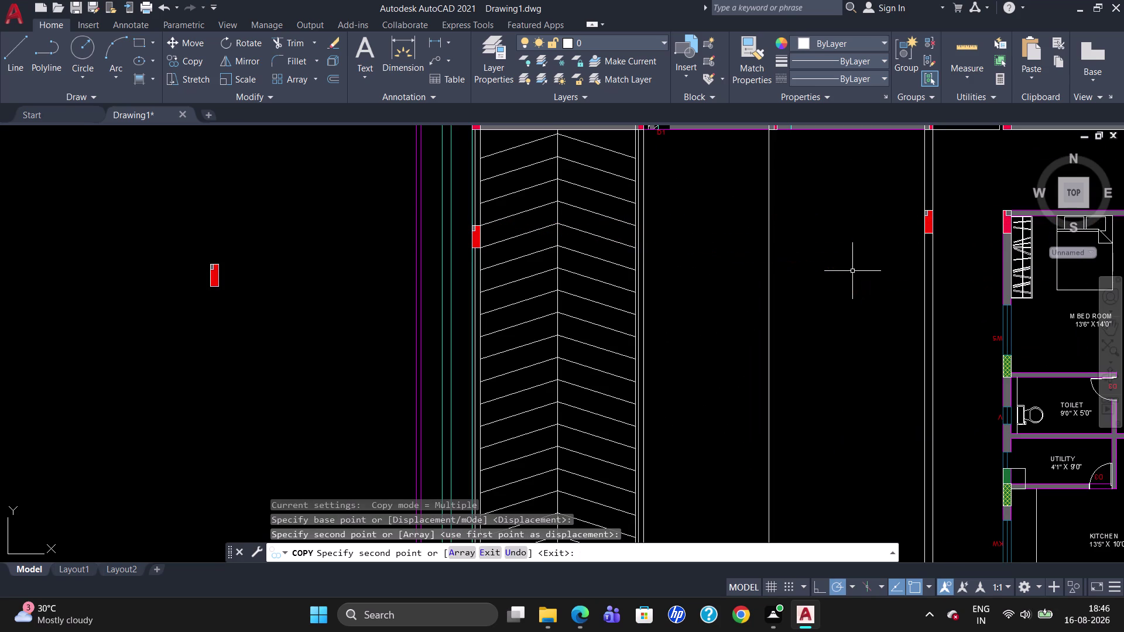
scroll(down, 3)
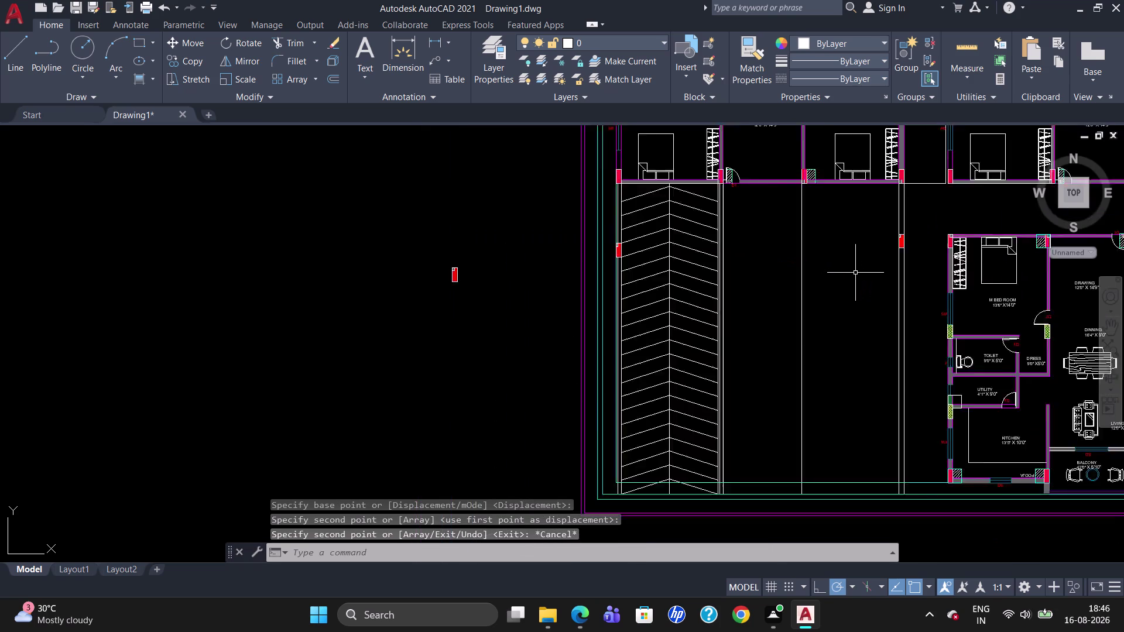
scroll(down, 3)
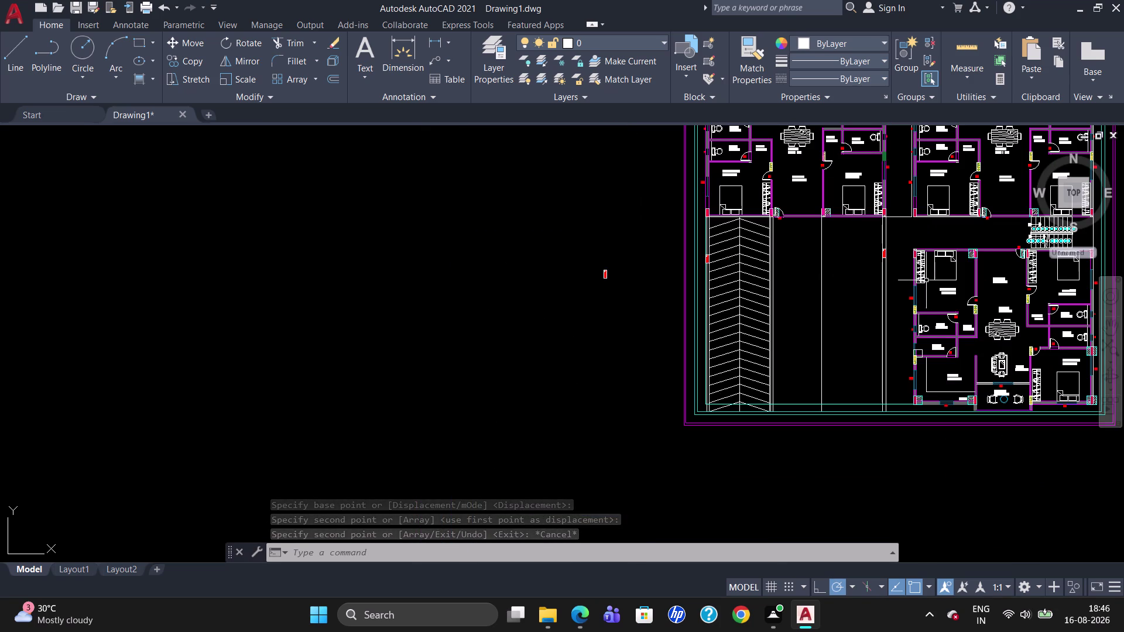
scroll(down, 3)
scroll(up, 3)
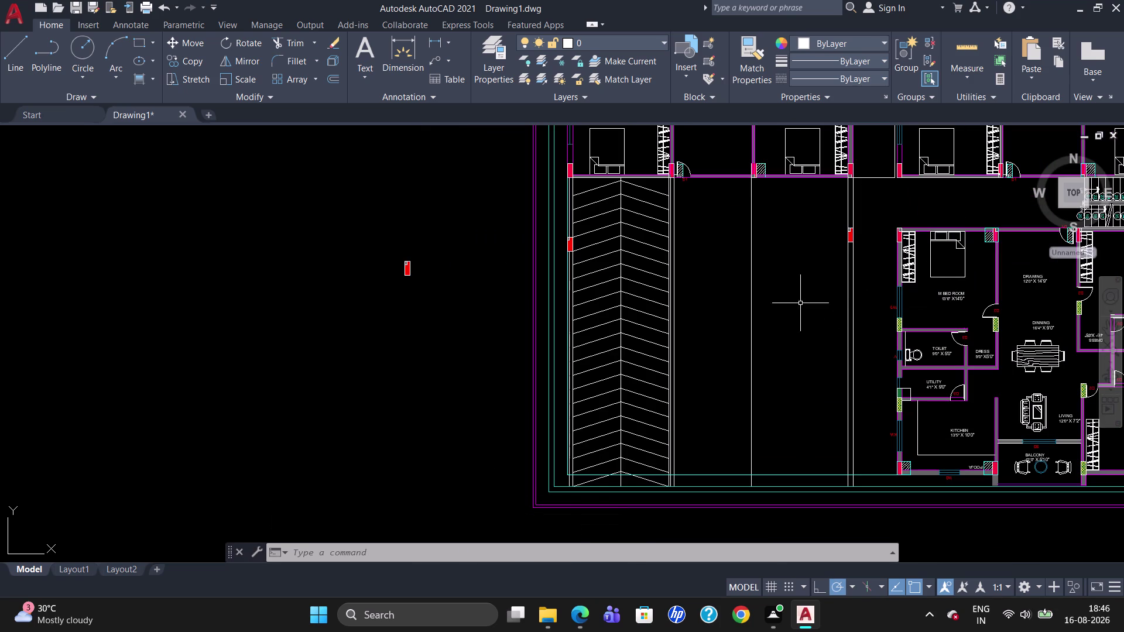
click(570, 245)
text(CO)
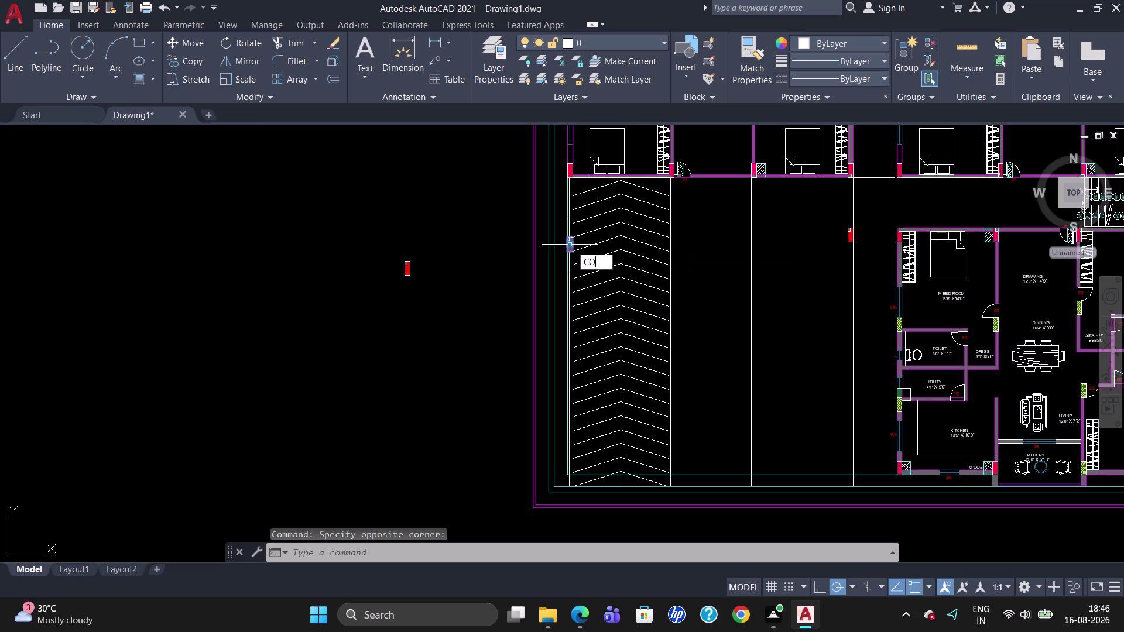
Place a red column copy at the driveway's right edge, then erase that misplaced copy.
key(Return)
click(569, 244)
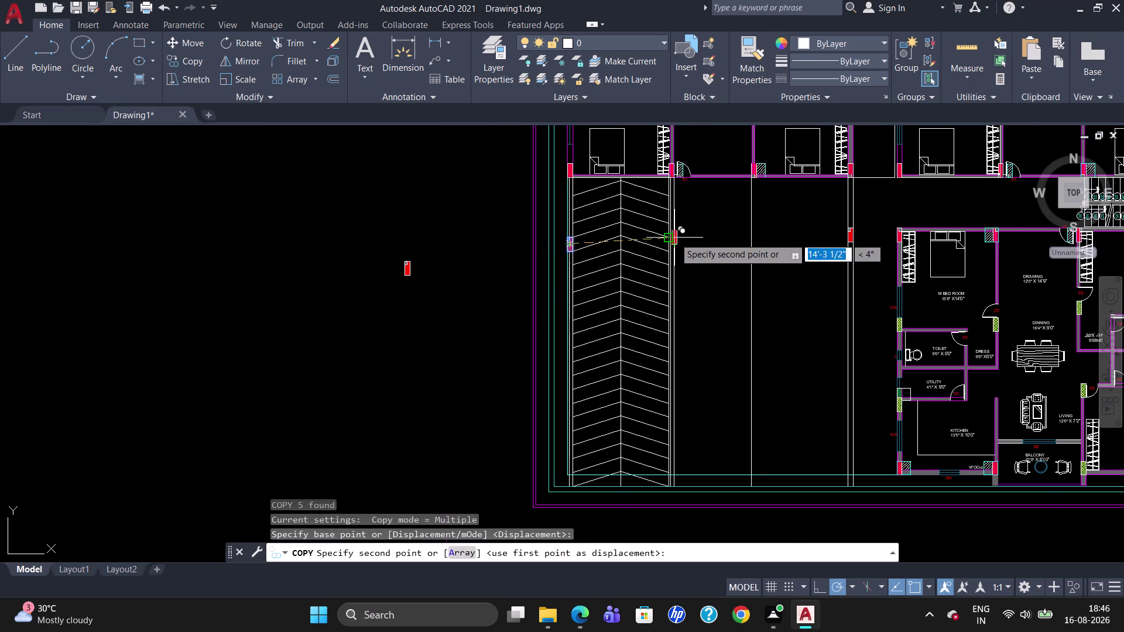
scroll(up, 3)
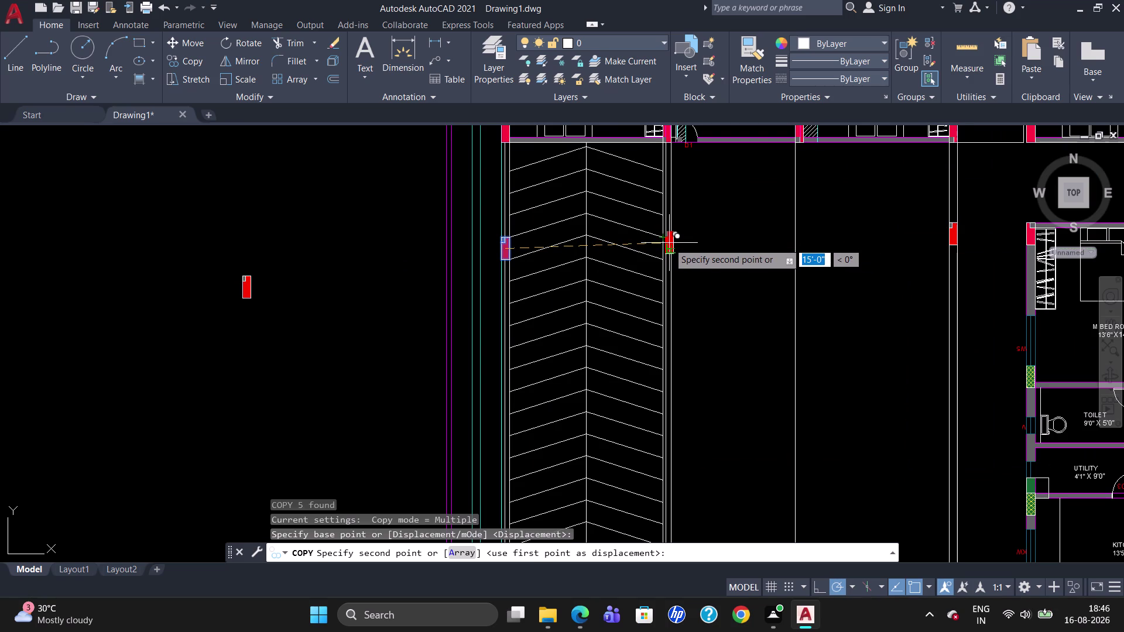
click(667, 242)
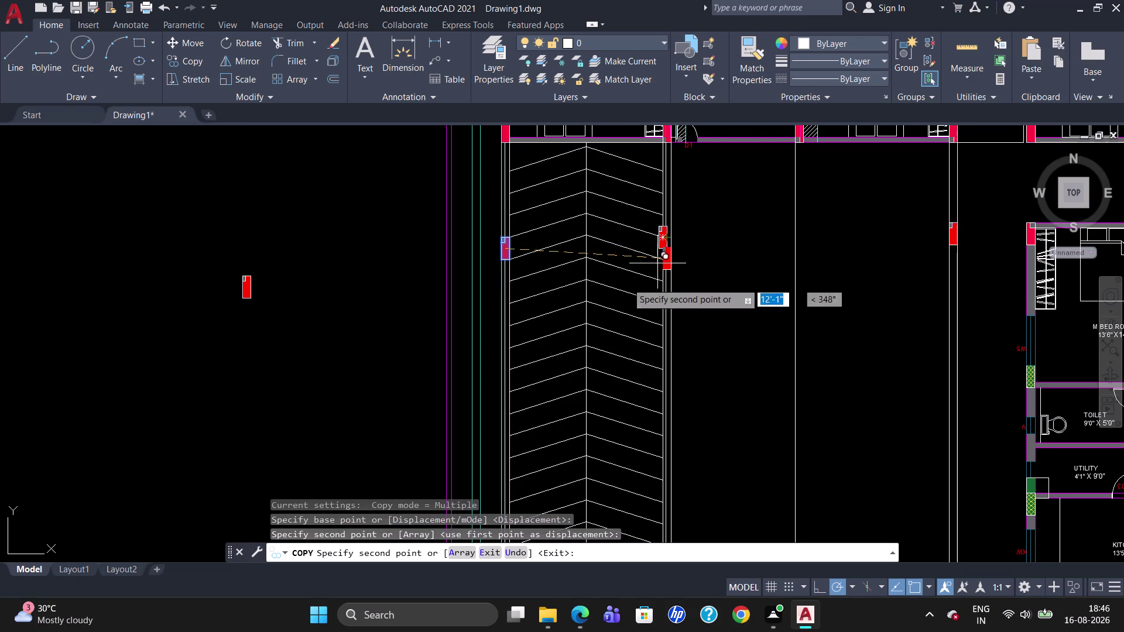
key(Escape)
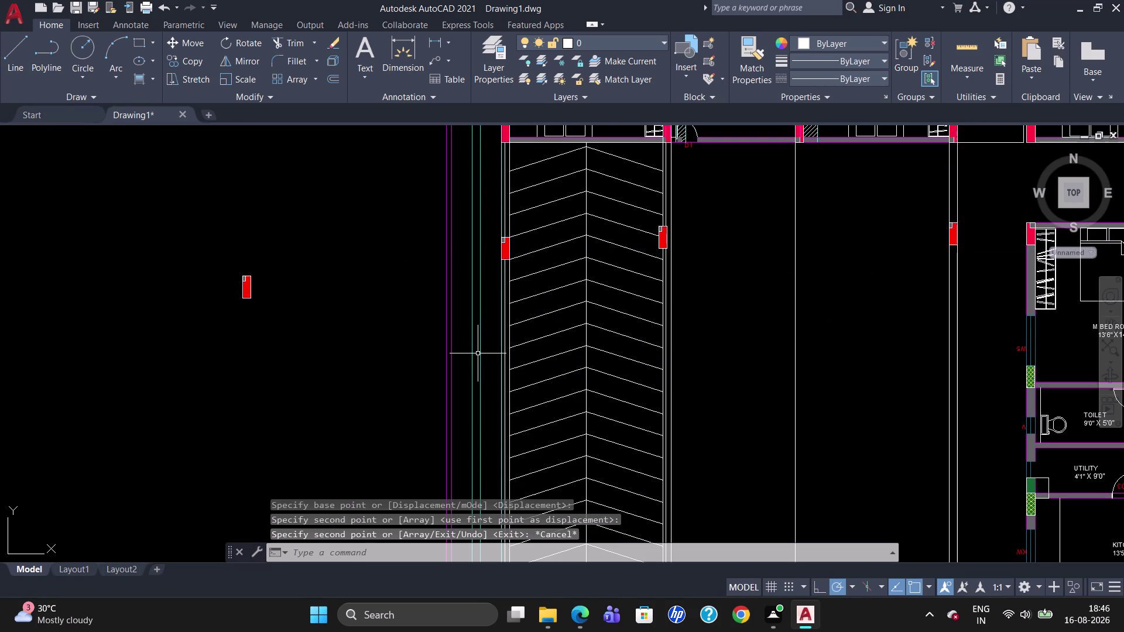
click(664, 232)
key(Delete)
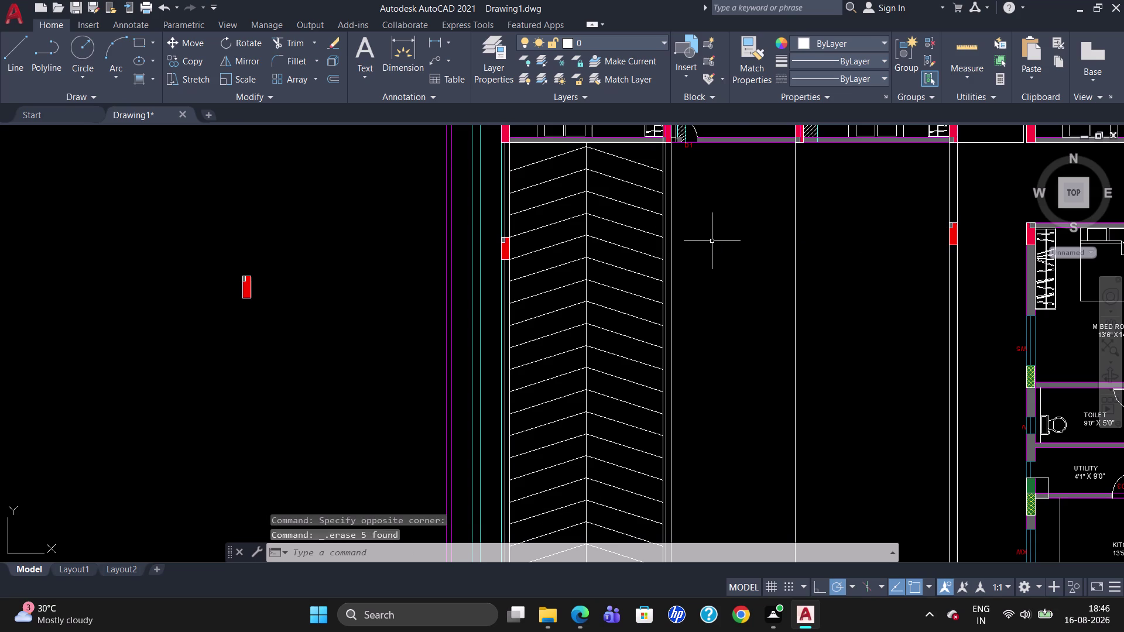
Copy the left-edge red column to the driveway's right edge and lower on the guide line.
text(CO)
key(Return)
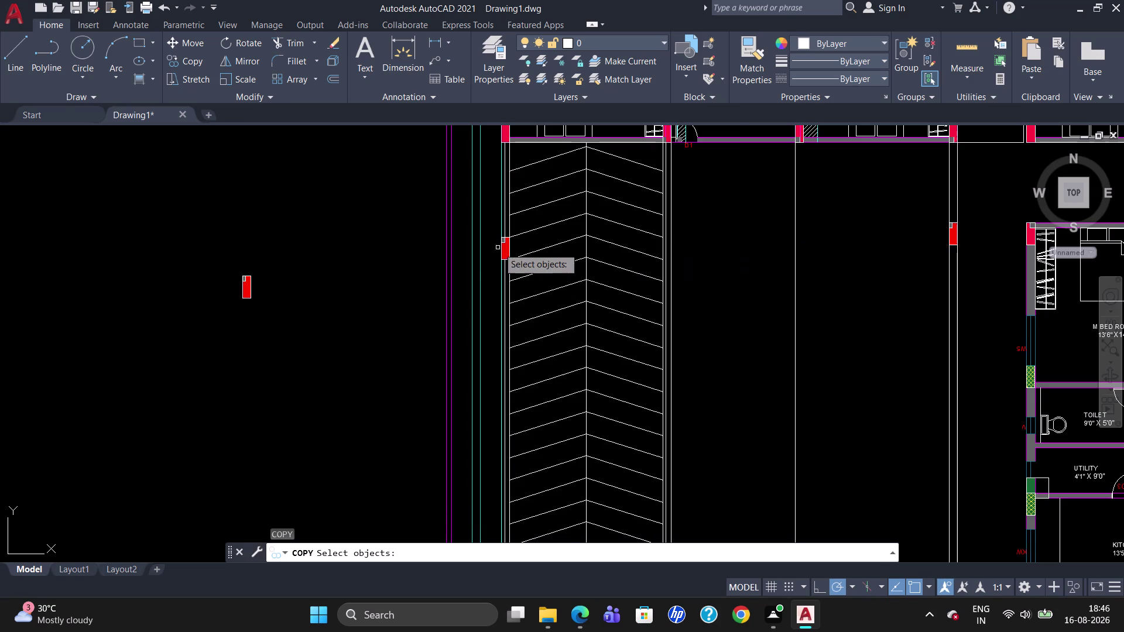
click(508, 249)
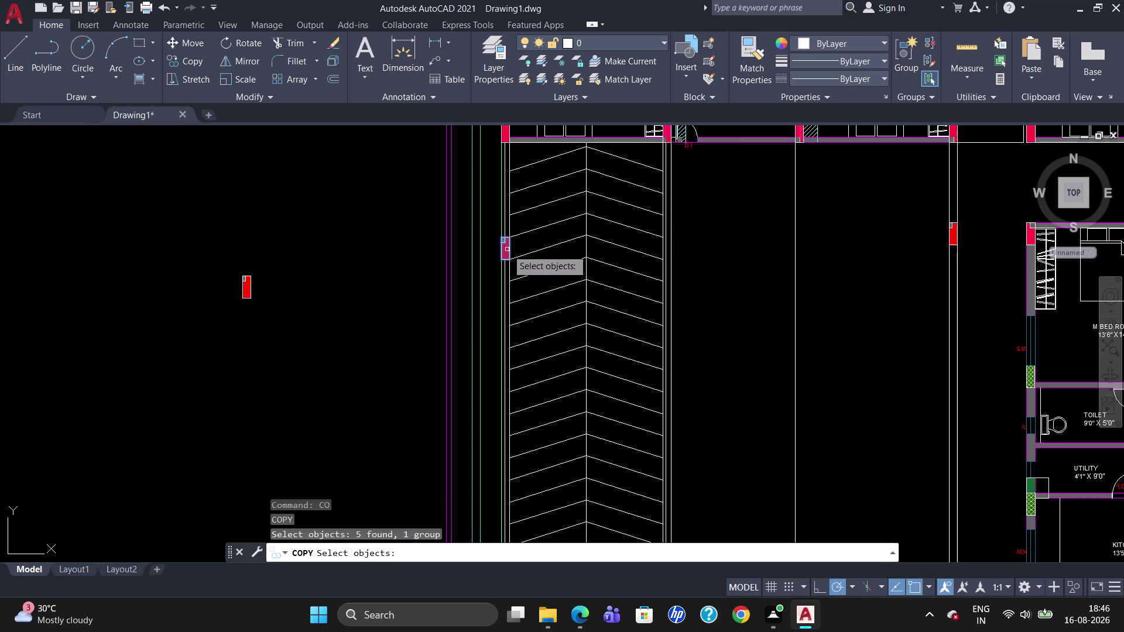
key(Return)
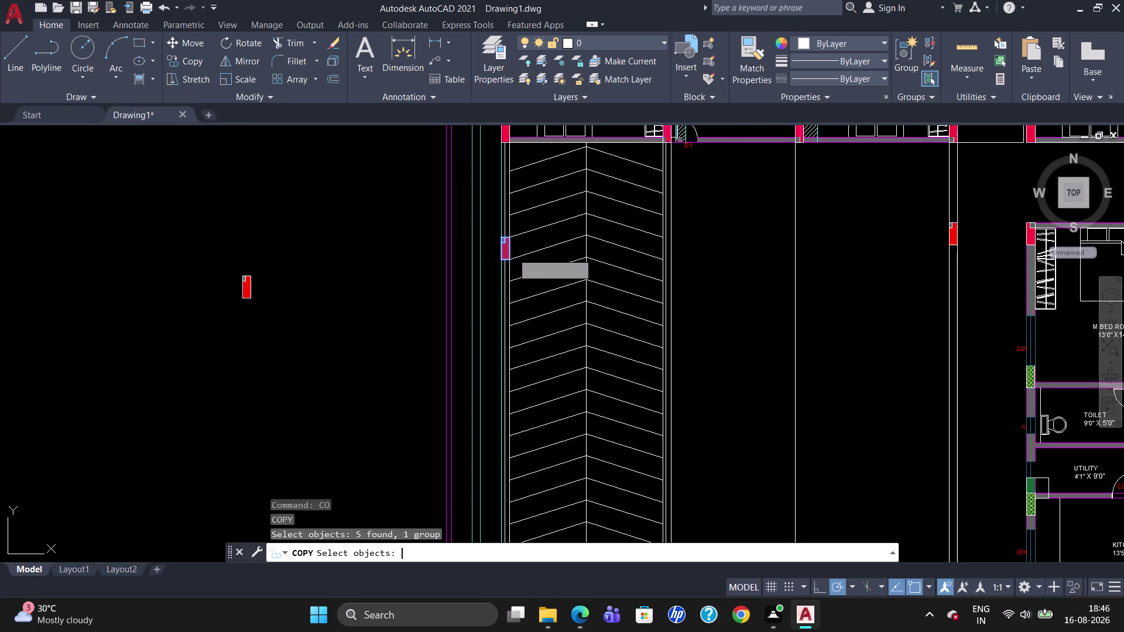
click(507, 246)
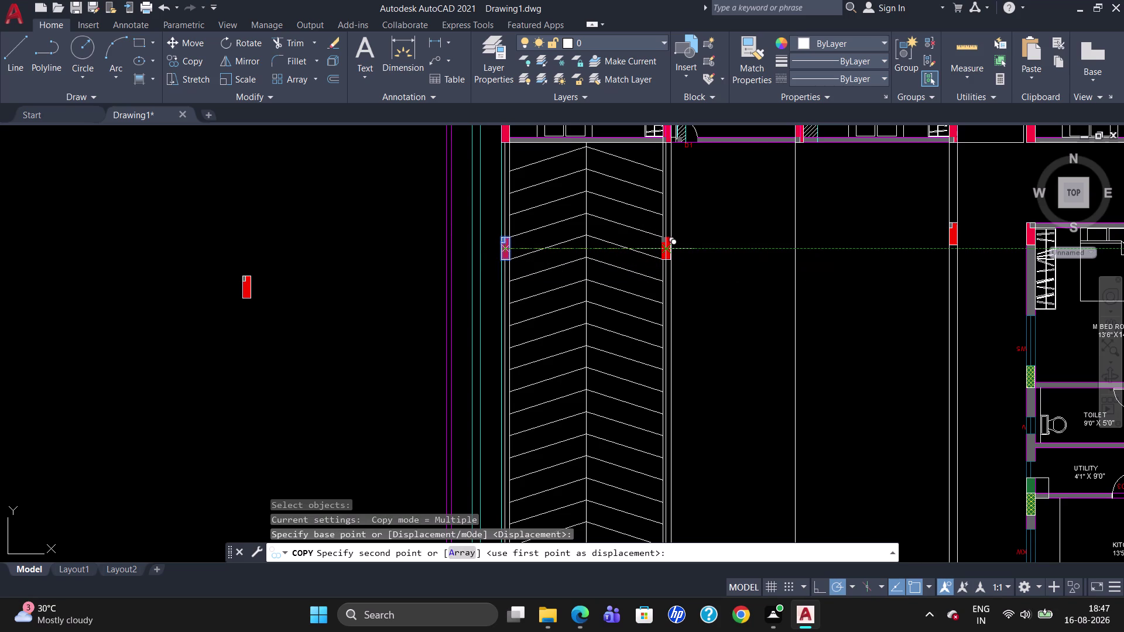
click(669, 250)
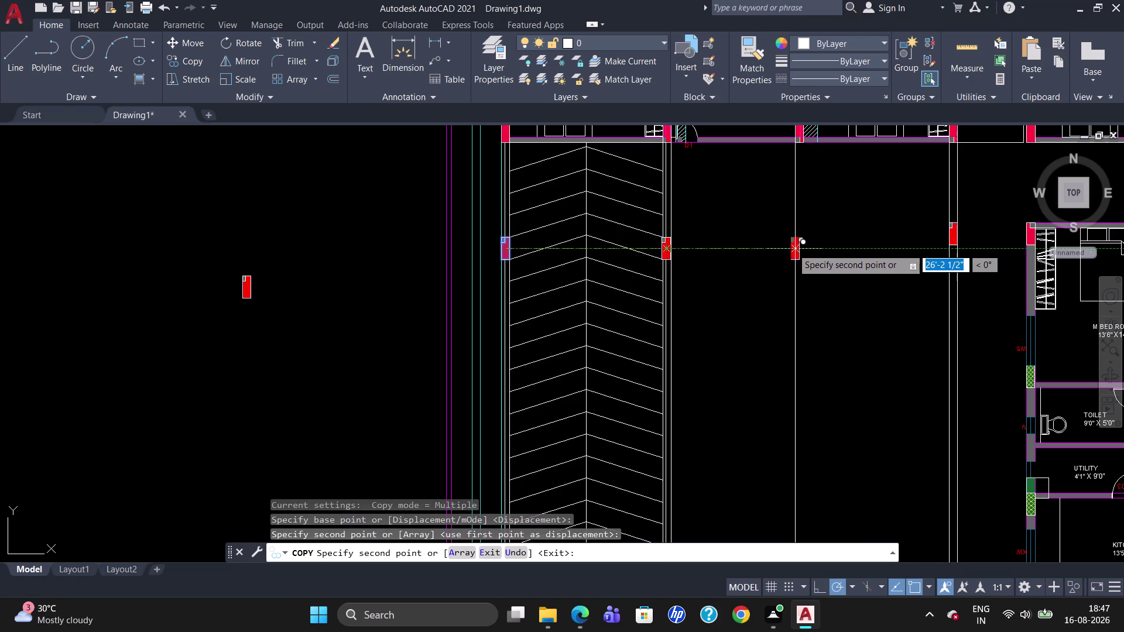
scroll(down, 3)
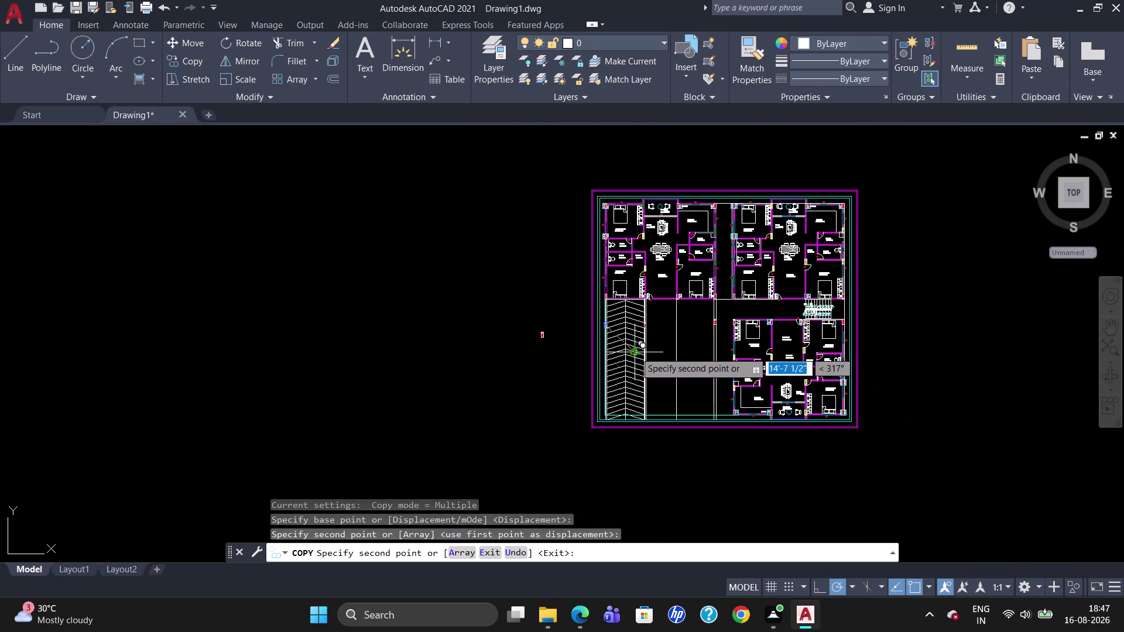
scroll(up, 3)
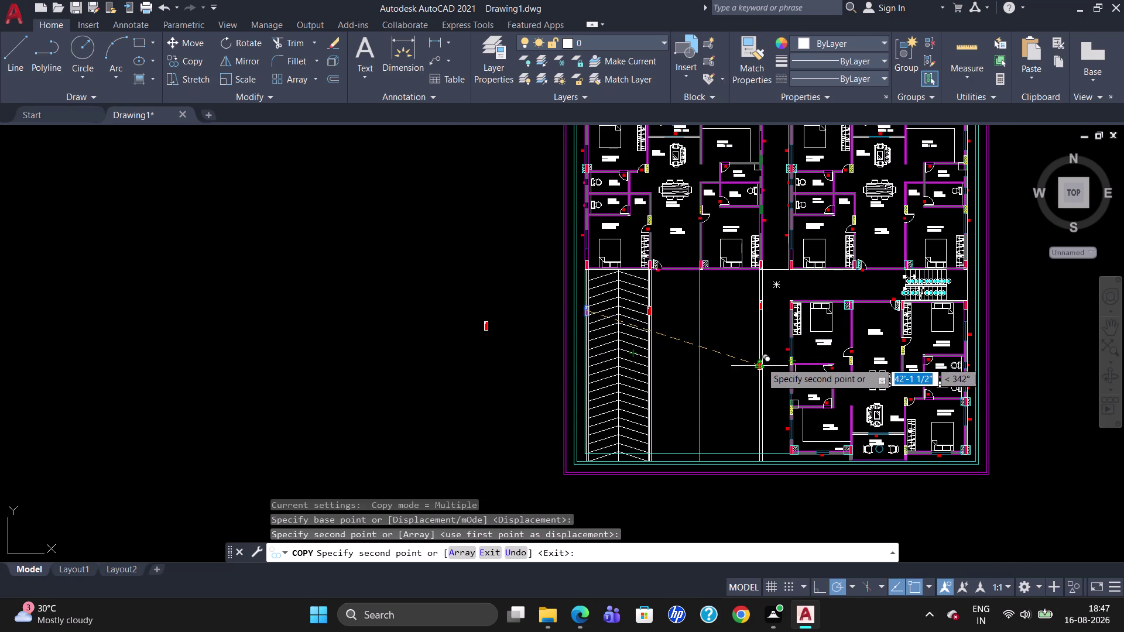
scroll(up, 3)
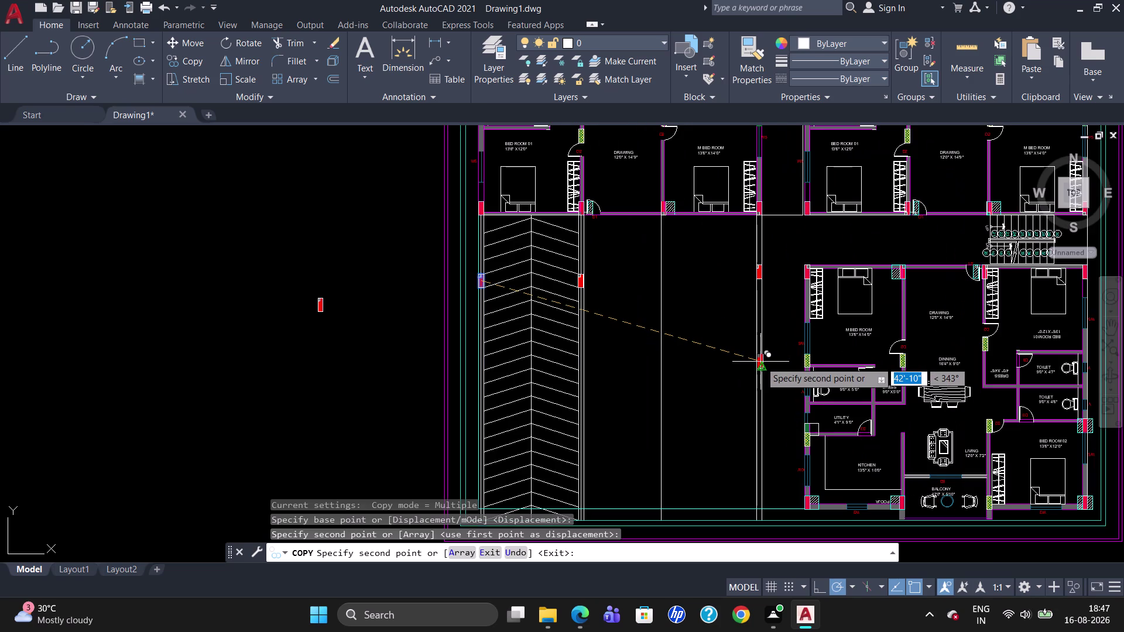
scroll(up, 3)
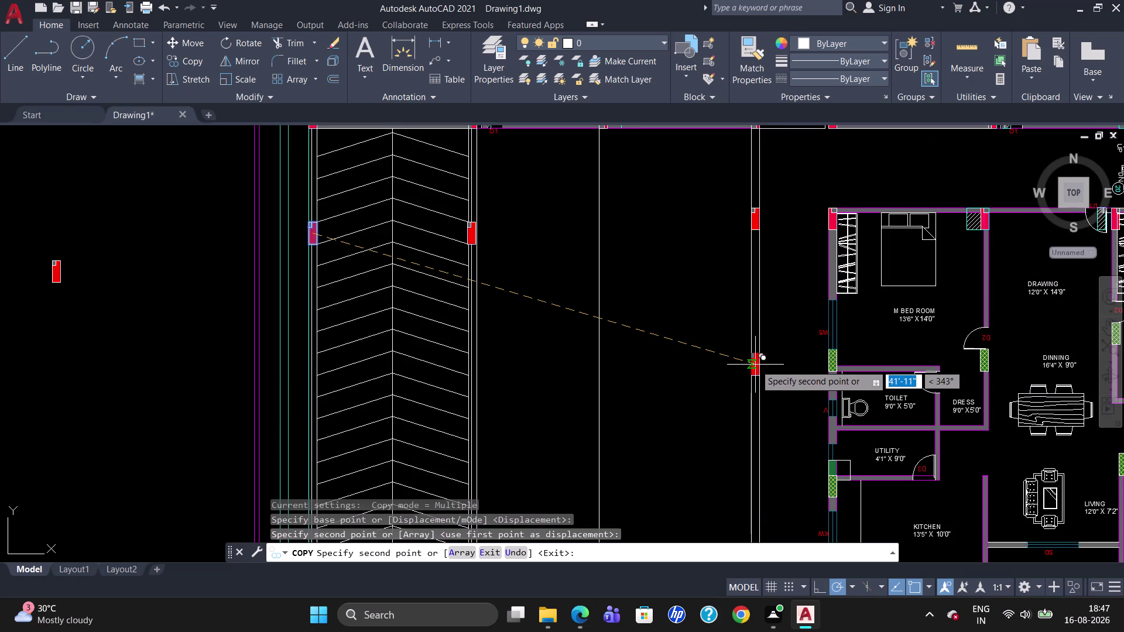
click(755, 365)
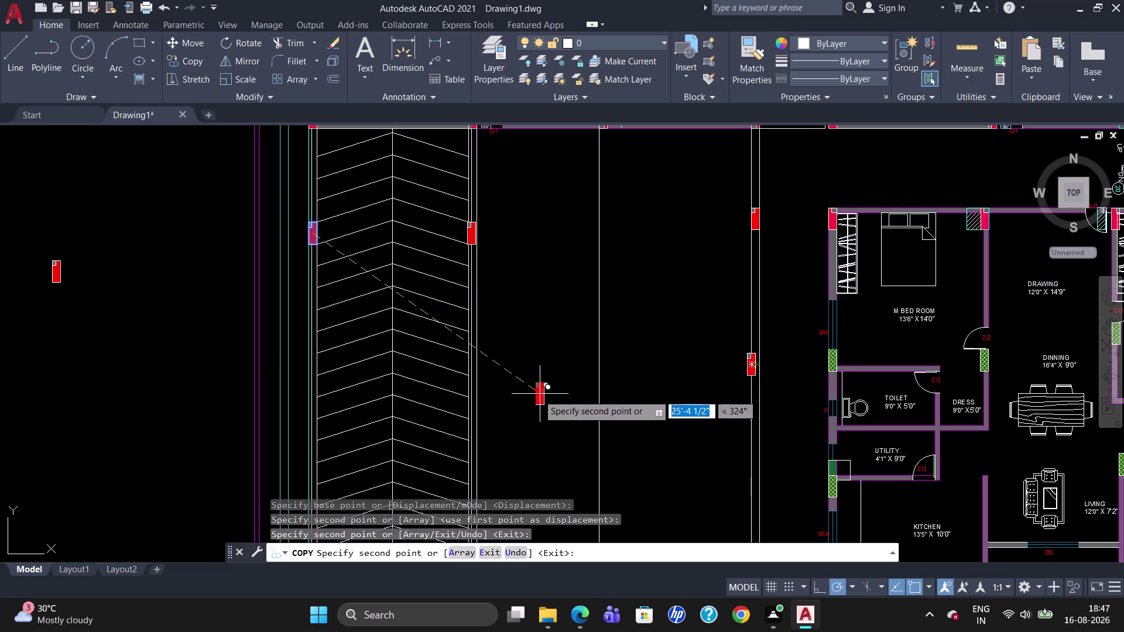
key(Escape)
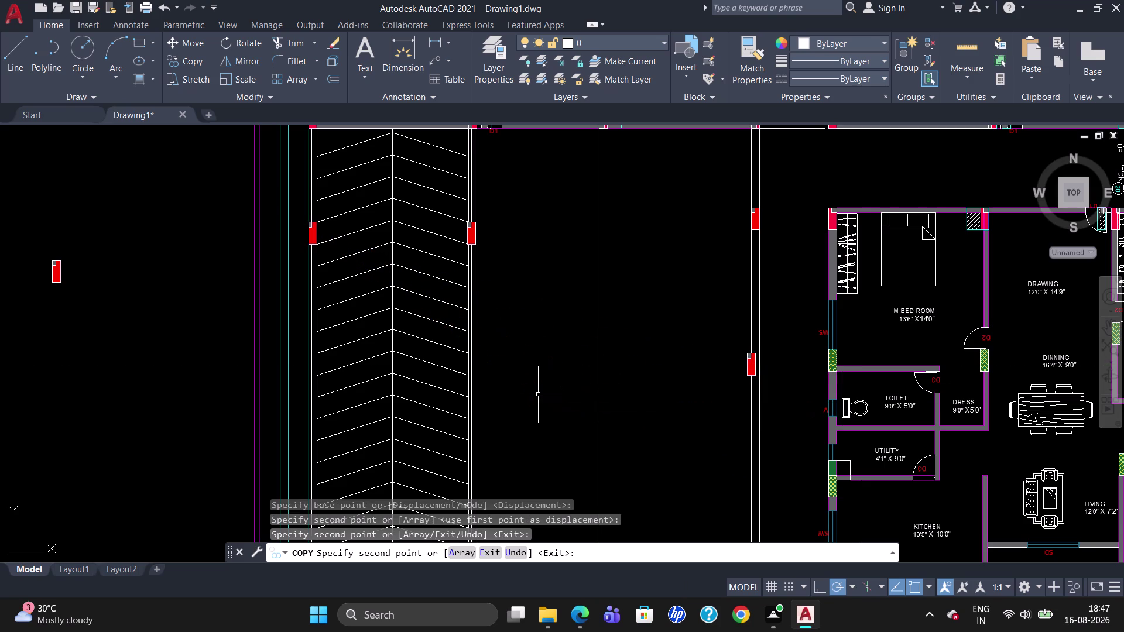
Nudge the lower red column copy a few inches along the guide line.
key(m)
key(Return)
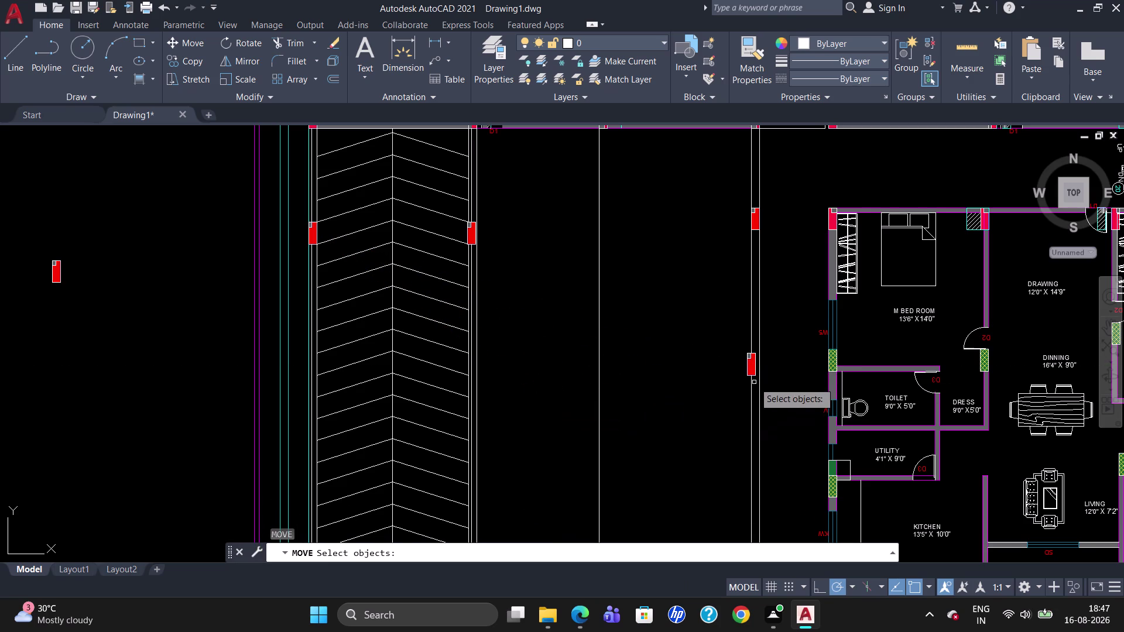
click(754, 367)
key(Return)
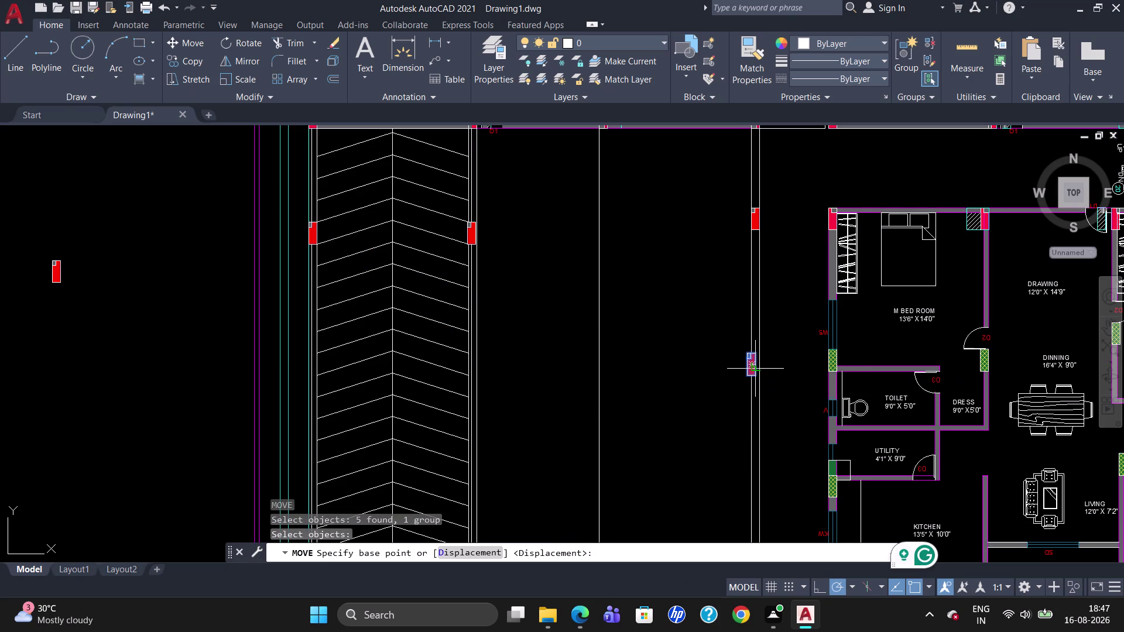
click(758, 356)
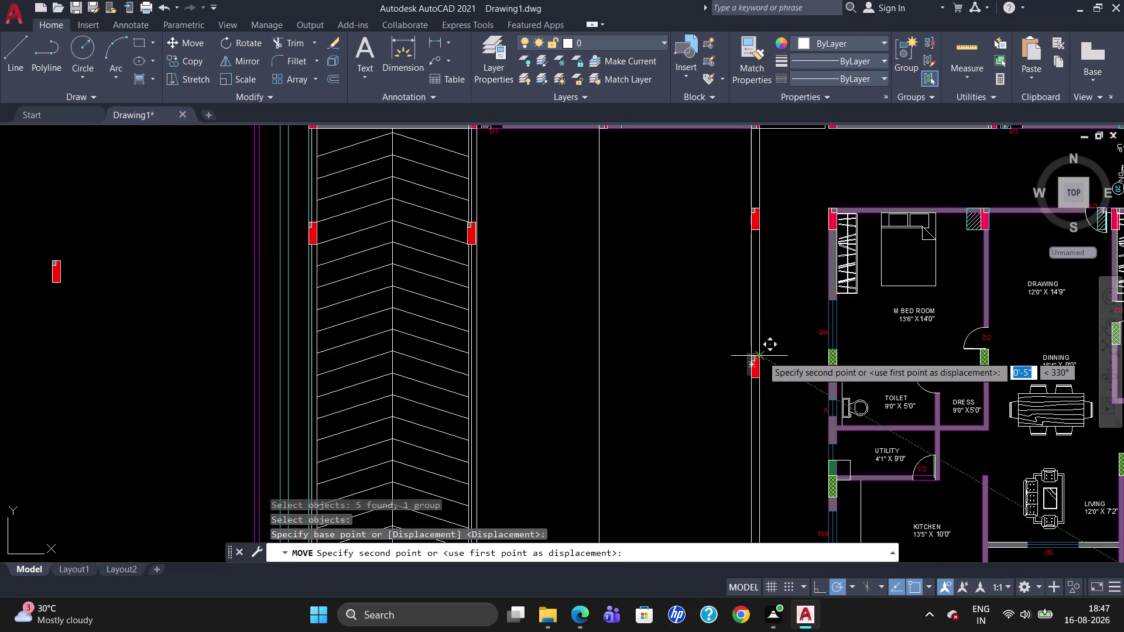
click(762, 355)
scroll(down, 3)
scroll(up, 3)
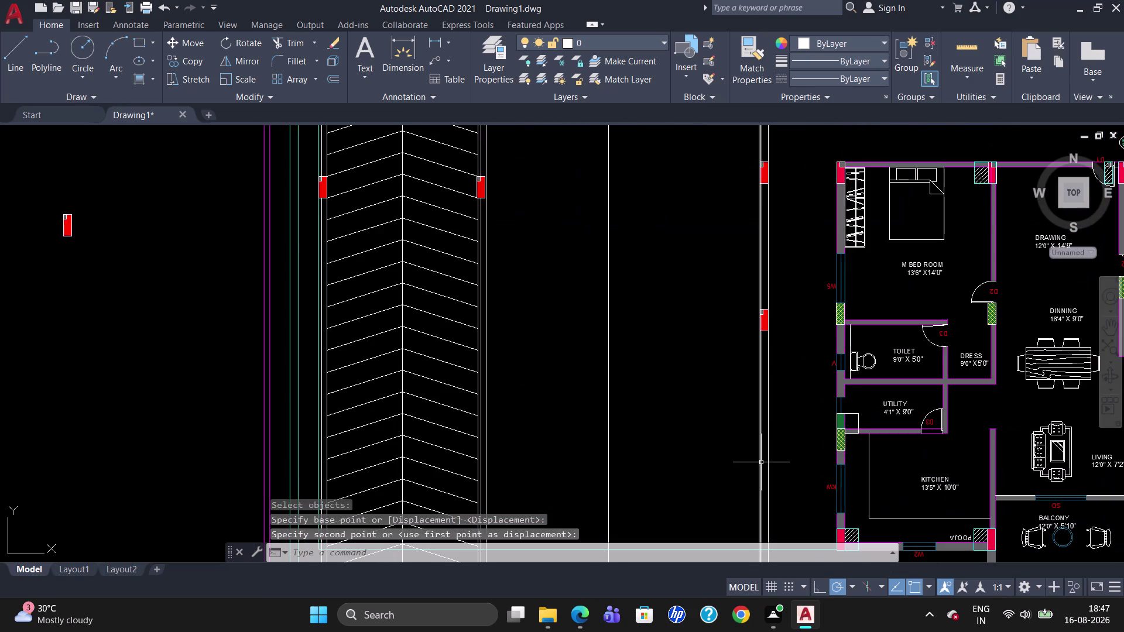
scroll(down, 3)
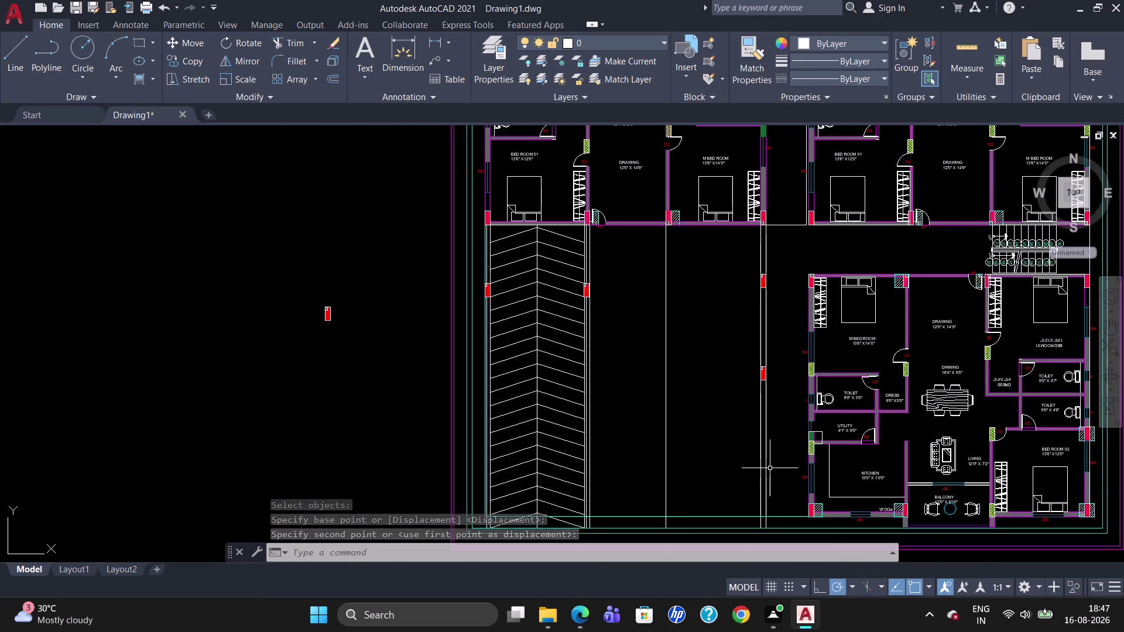
key(c)
key(o)
key(Return)
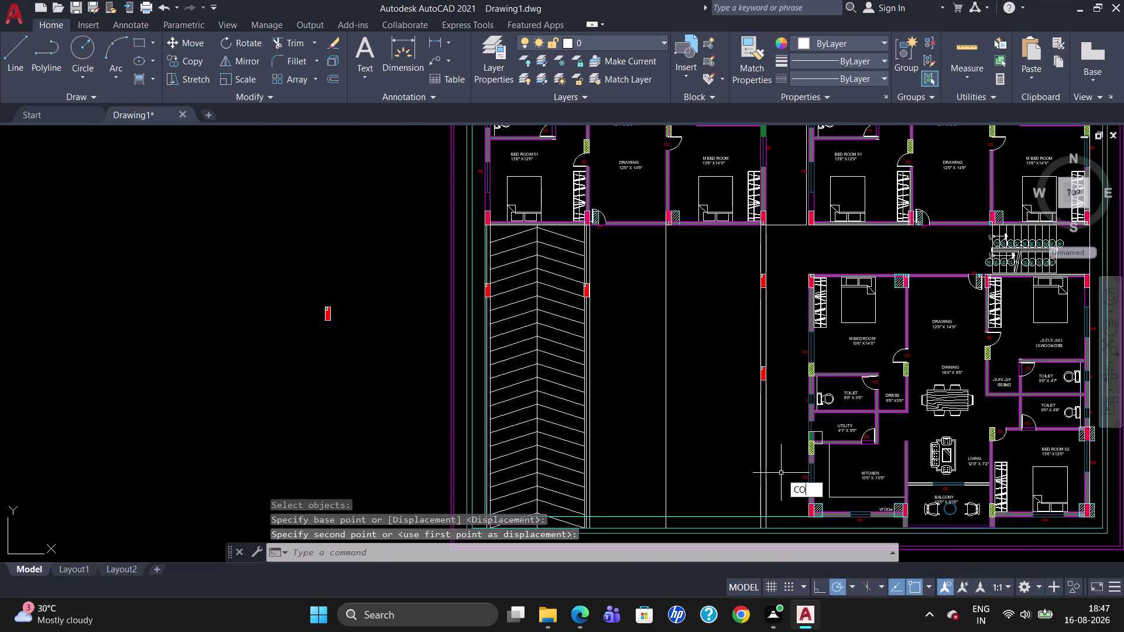
Copy the guide-line column to a new spot further down the line beside the apartments.
click(765, 373)
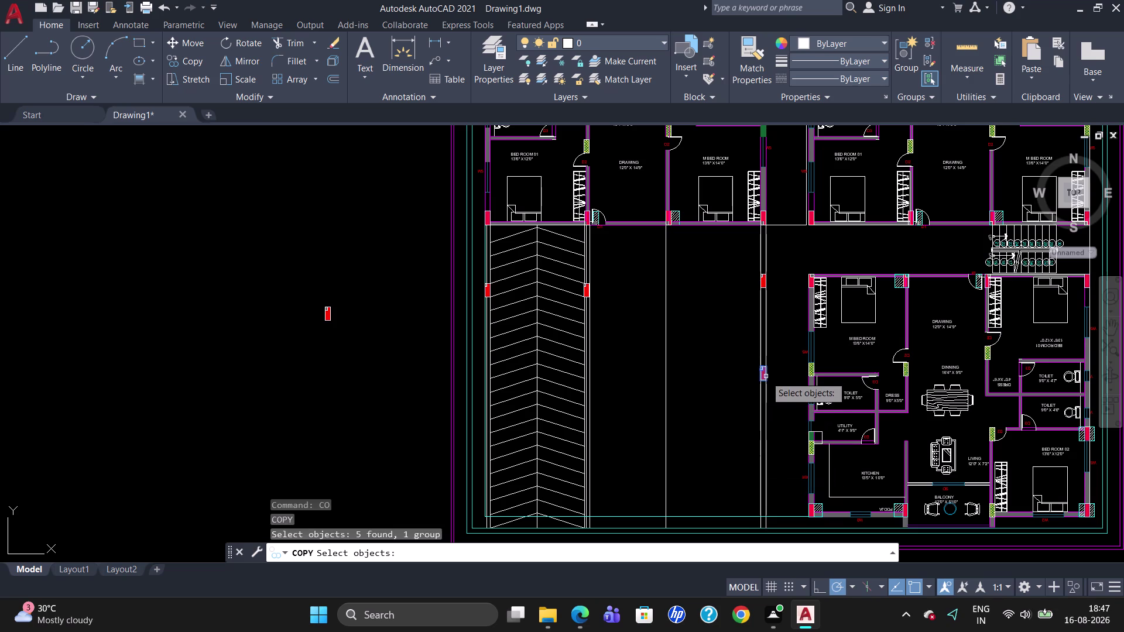
key(Return)
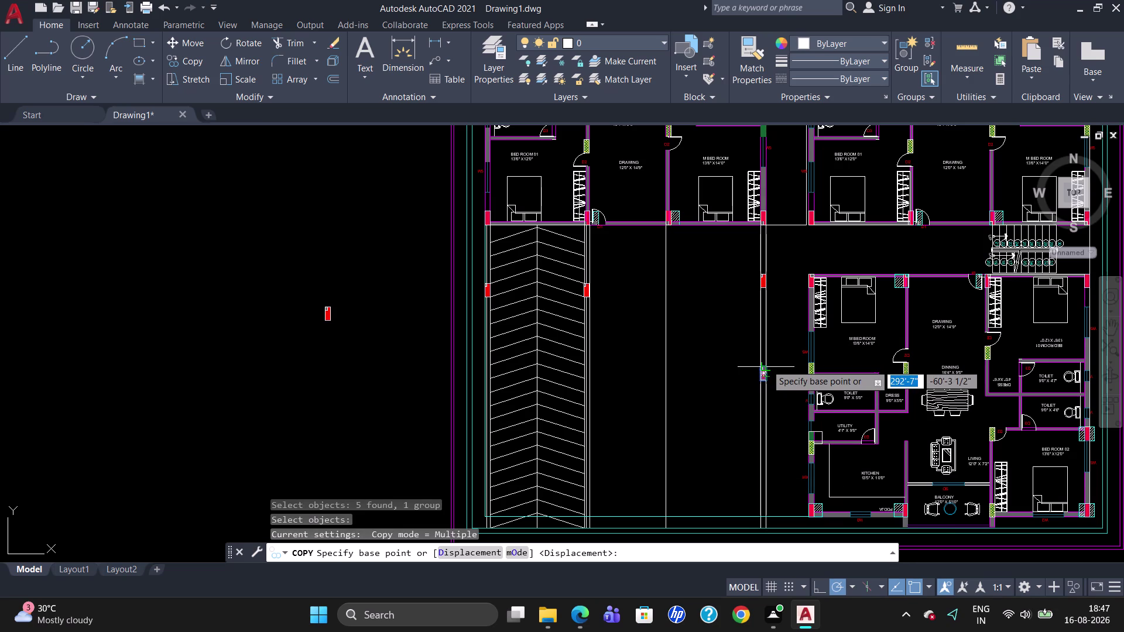
click(766, 365)
scroll(up, 3)
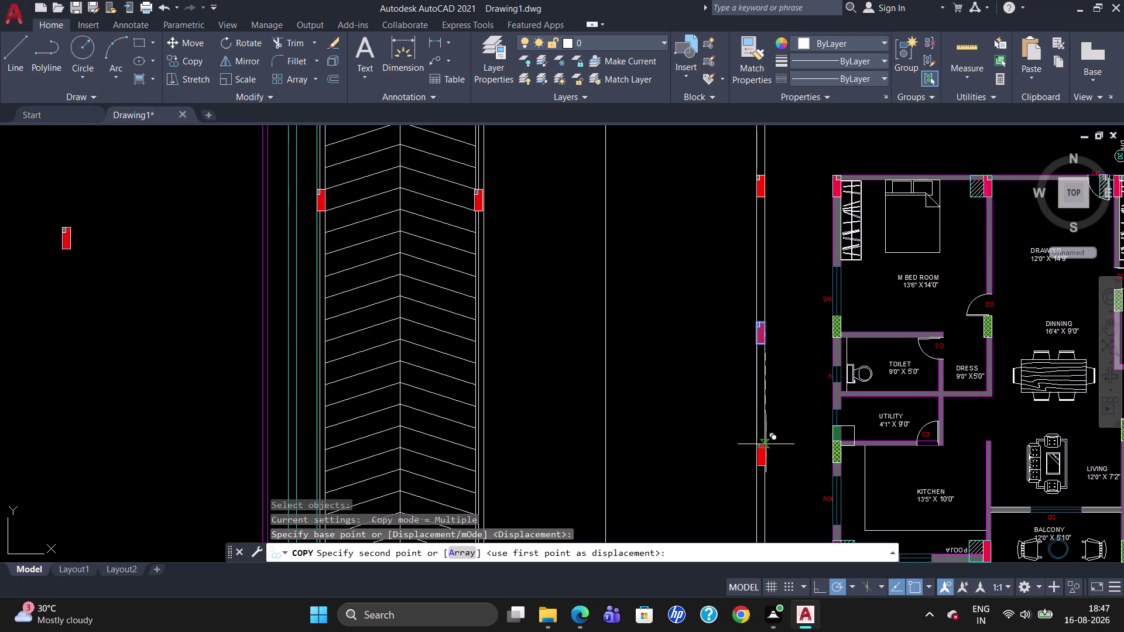
click(766, 445)
key(Escape)
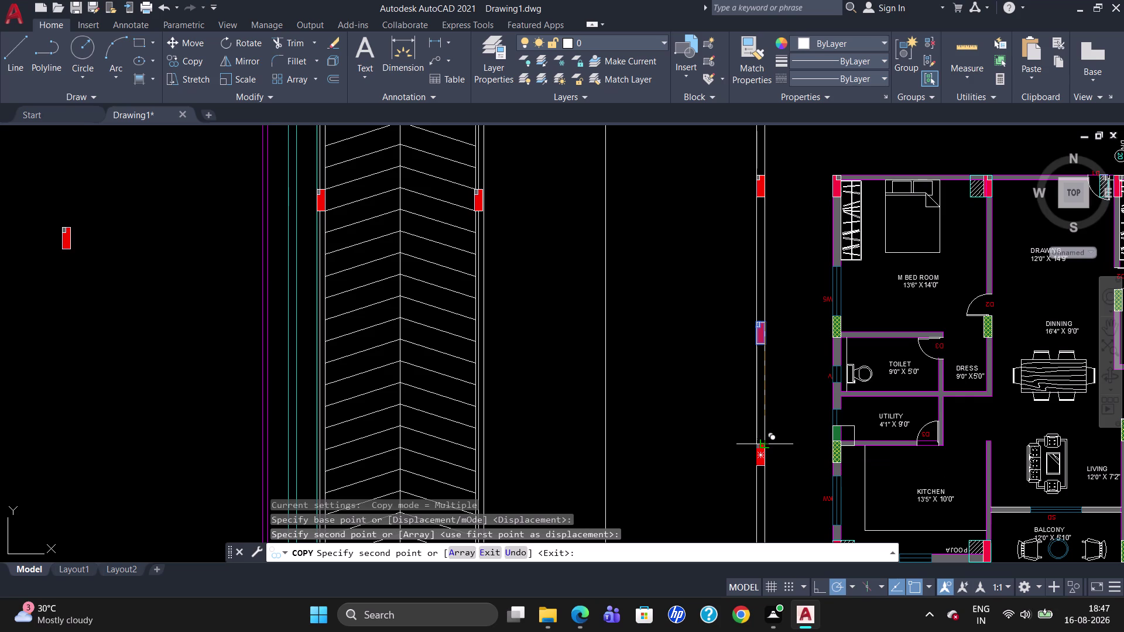
scroll(down, 3)
scroll(up, 3)
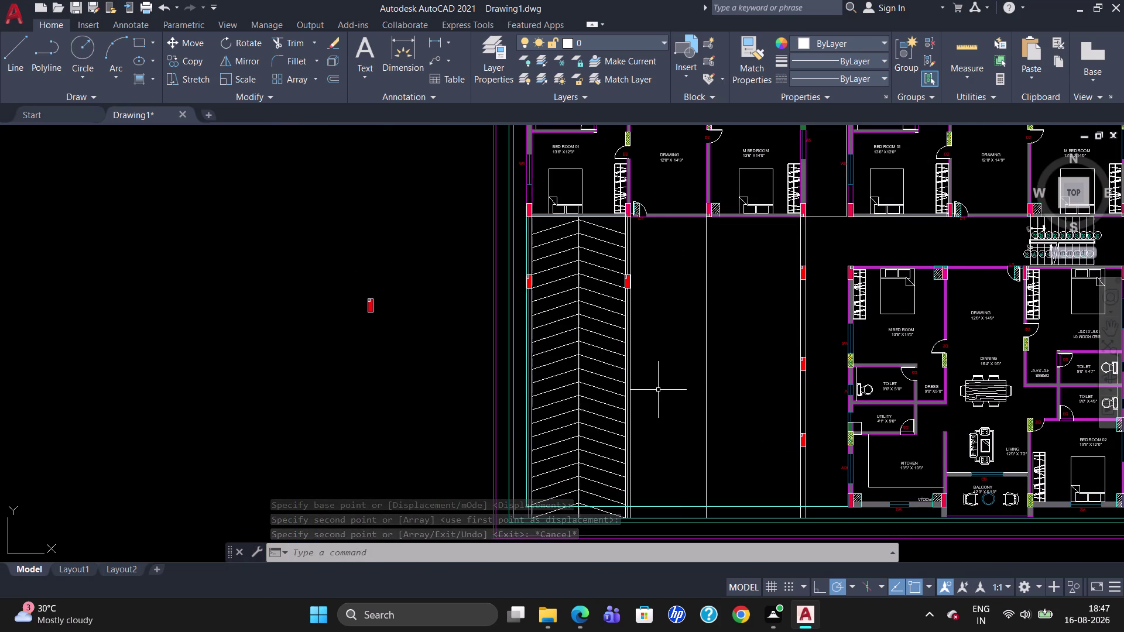
Copy the middle guide-line column, from its geometric centre, onto the driveway's left edge.
text(CO)
key(Return)
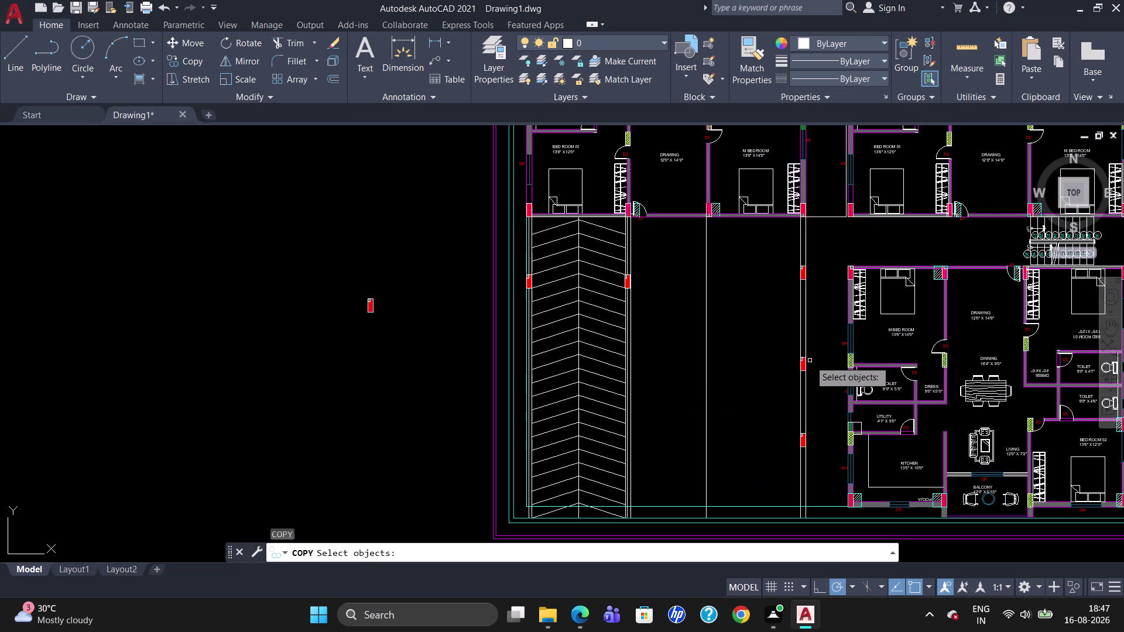
click(803, 365)
key(Return)
click(803, 364)
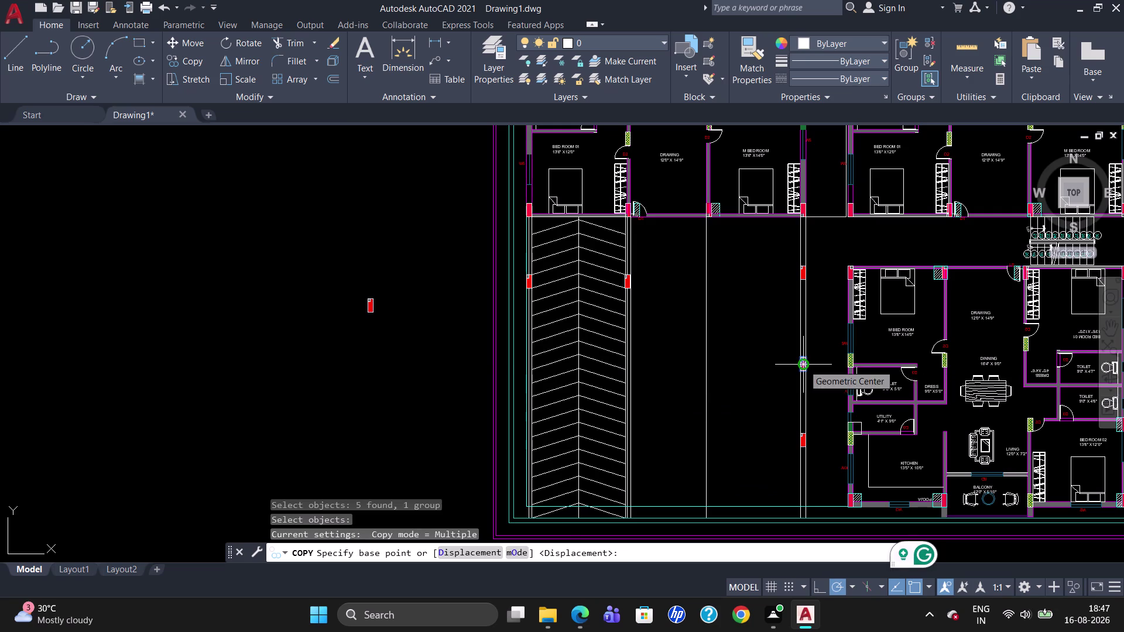
click(627, 364)
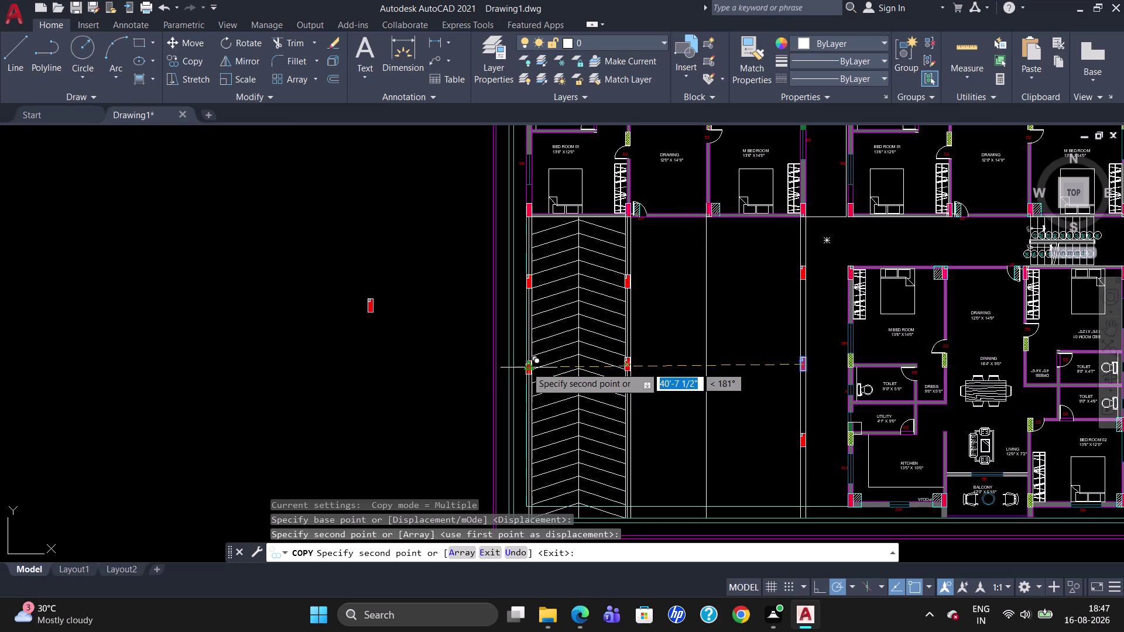
click(529, 364)
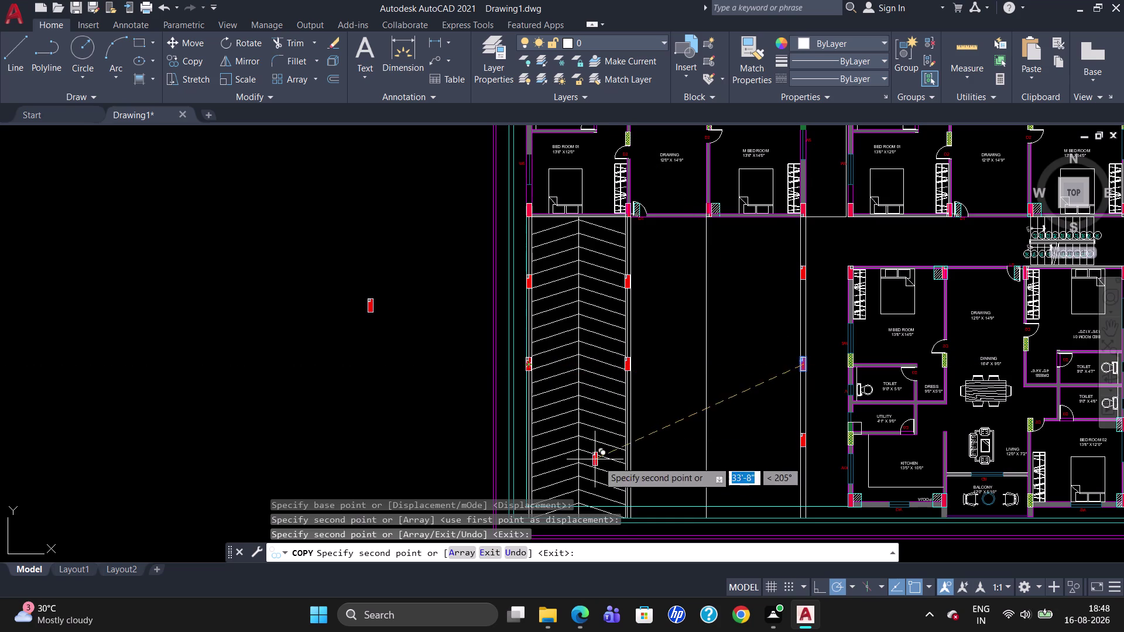
key(Escape)
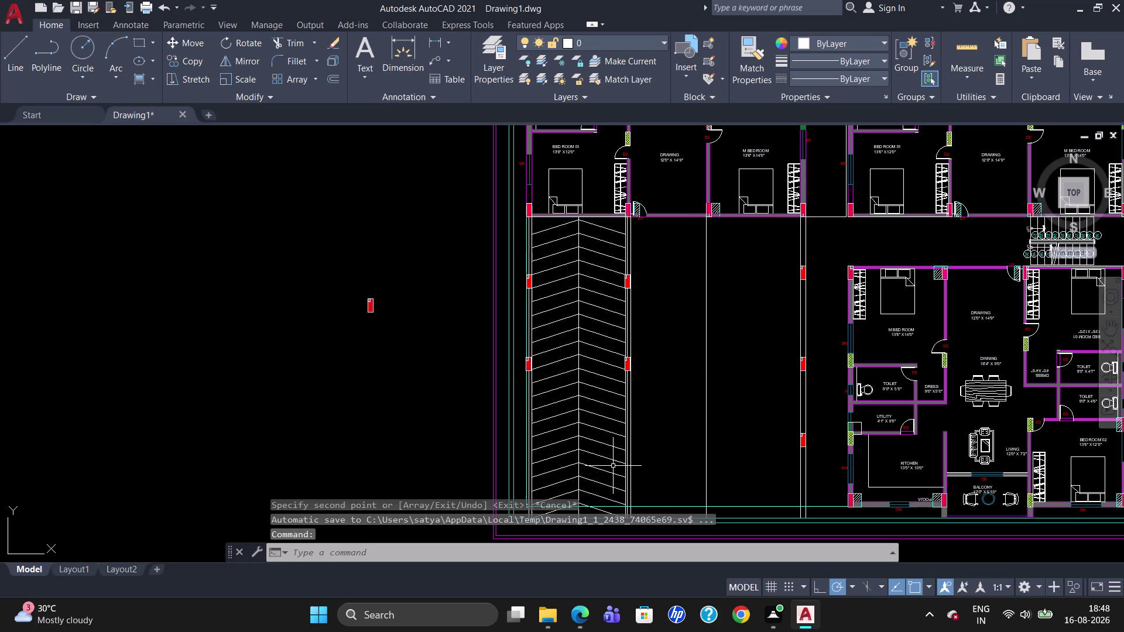
click(805, 441)
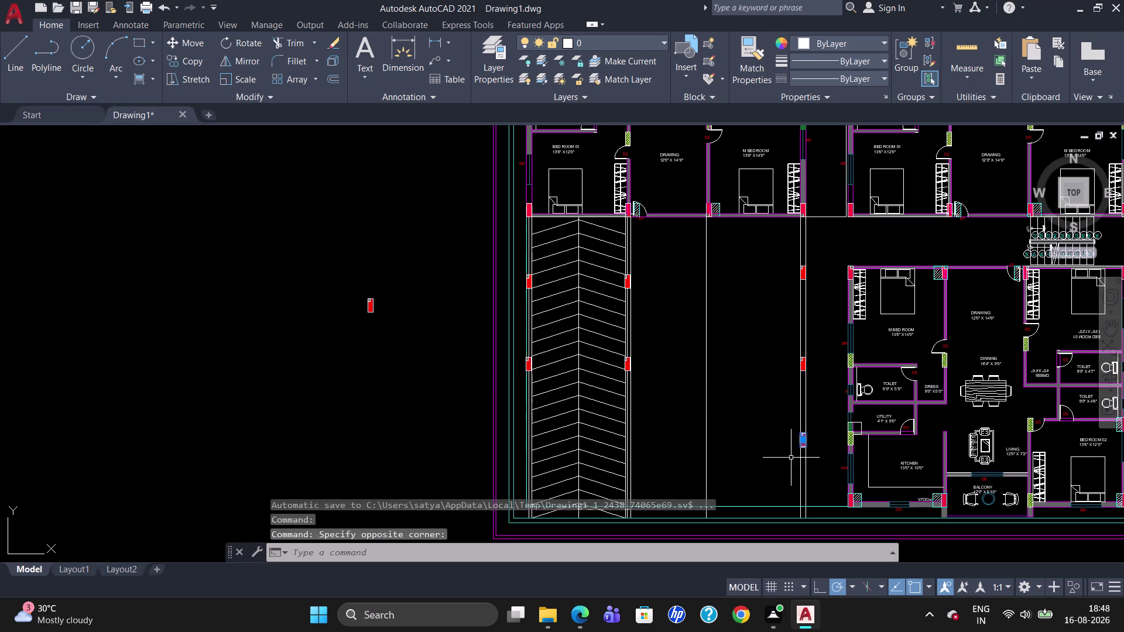
Copy the lowest guide-line column onto the driveway's left edge in the lower row.
text(CO)
key(Return)
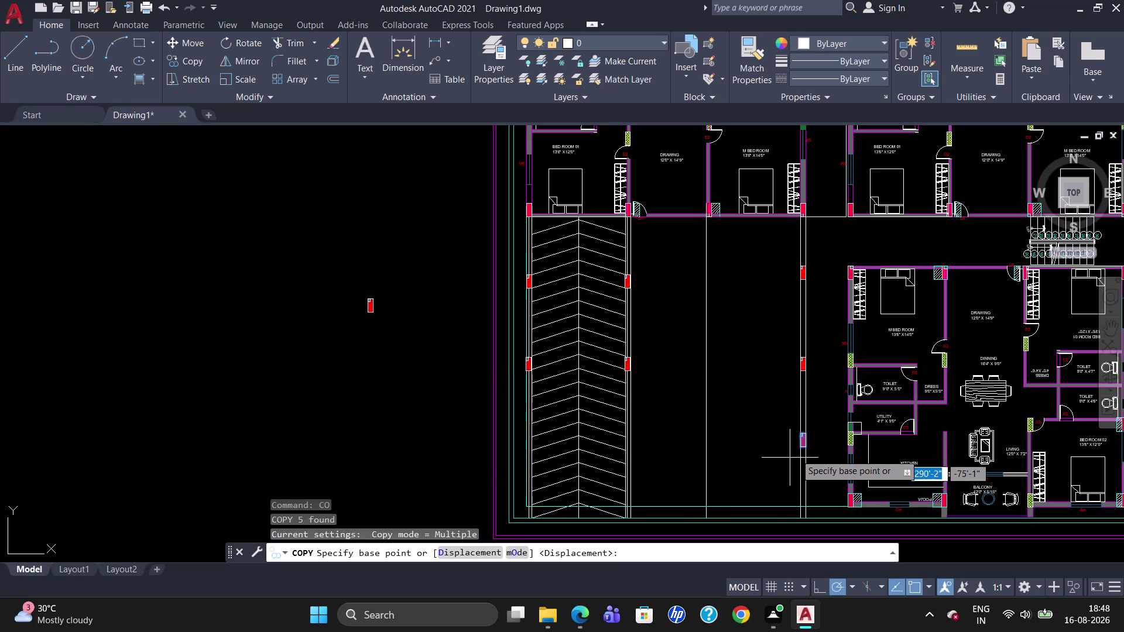
click(809, 441)
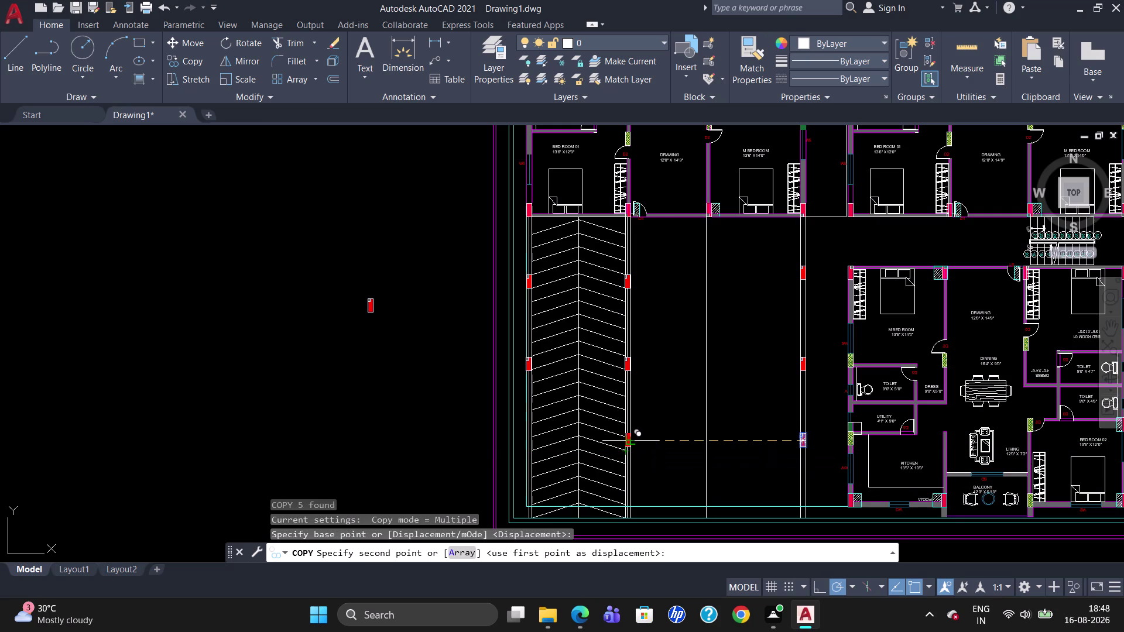
click(631, 444)
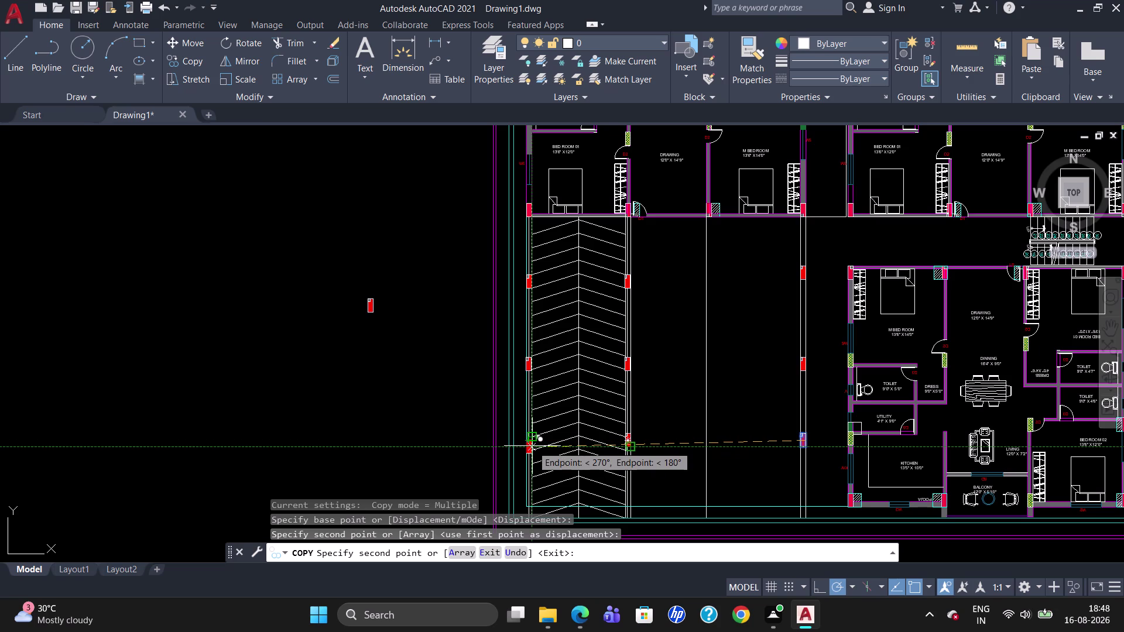
click(532, 446)
key(Escape)
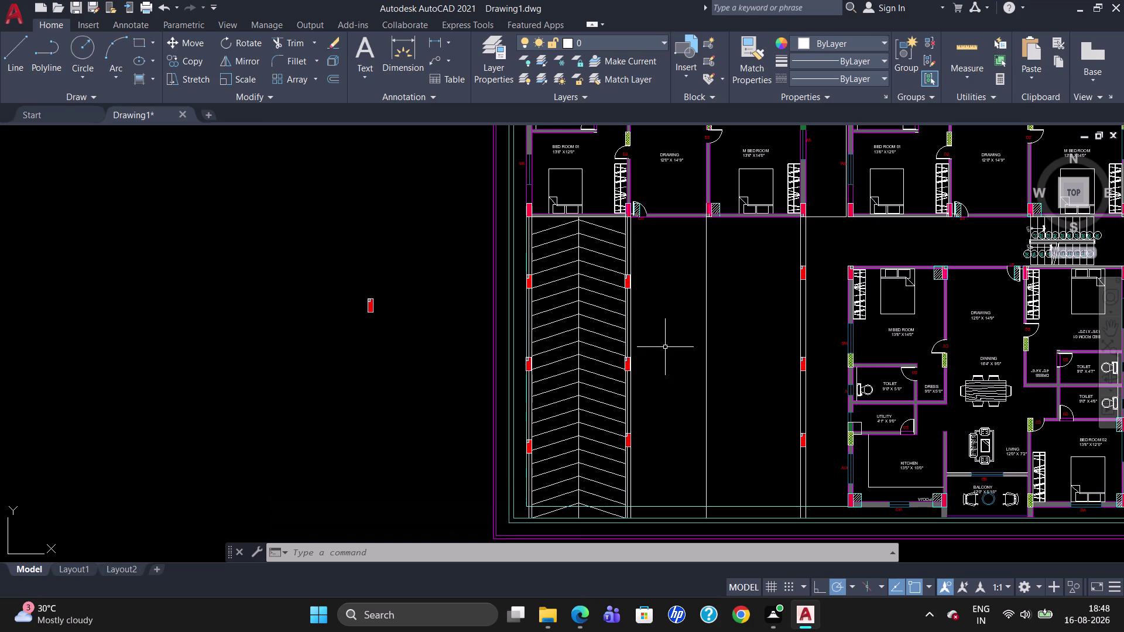
Draw a horizontal line from the apartment wall corner to the driveway's right edge.
key(l)
key(Return)
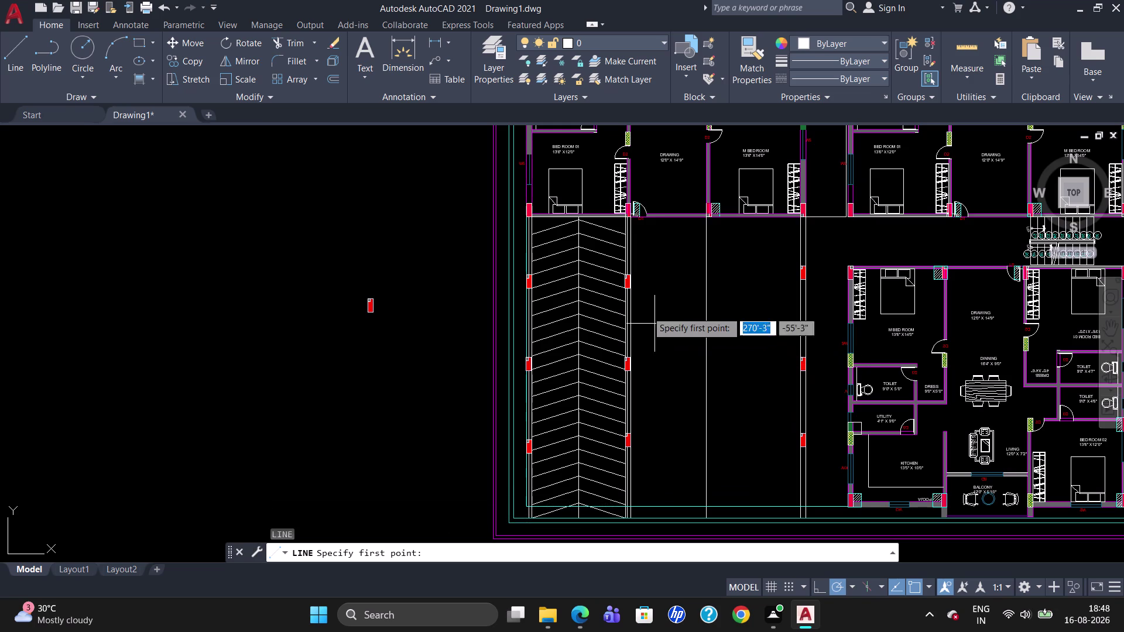
click(632, 274)
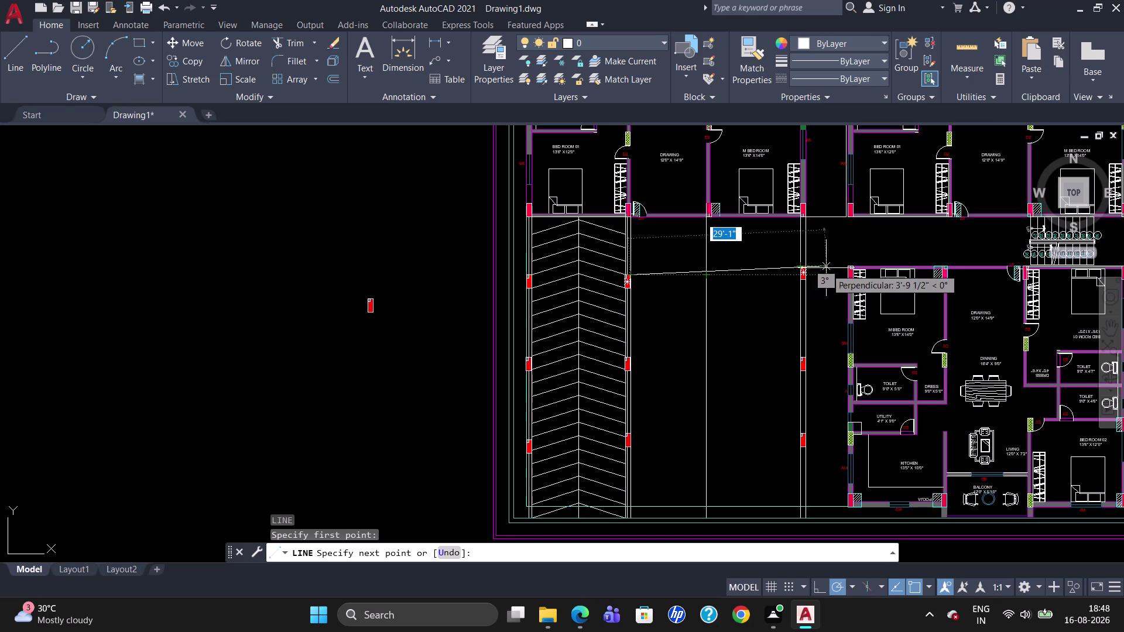
key(Escape)
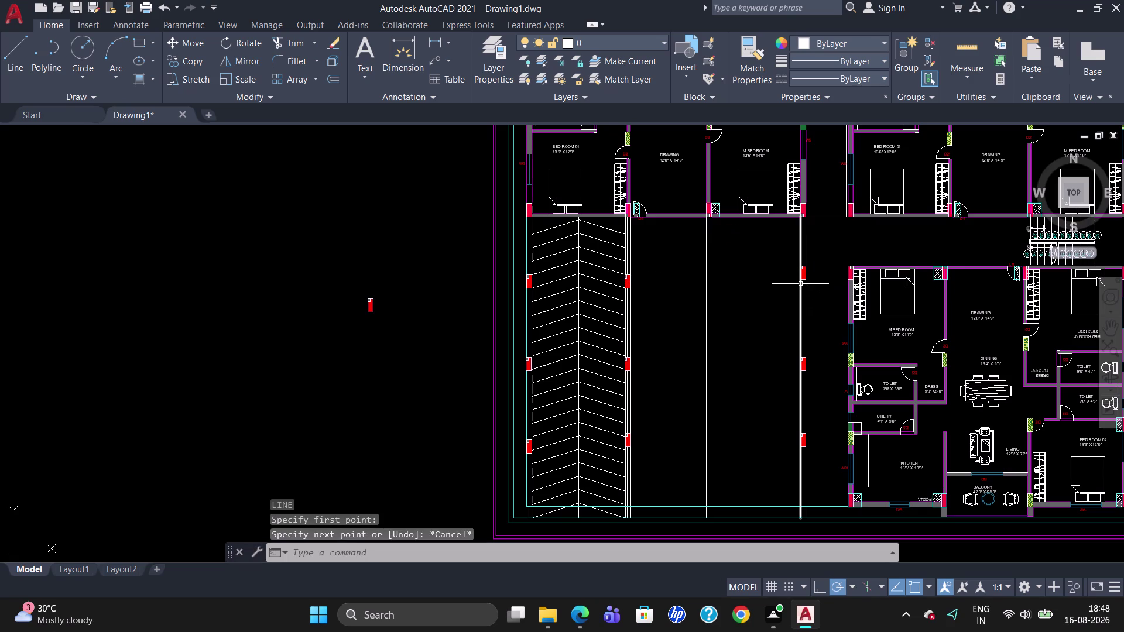
key(l)
key(Return)
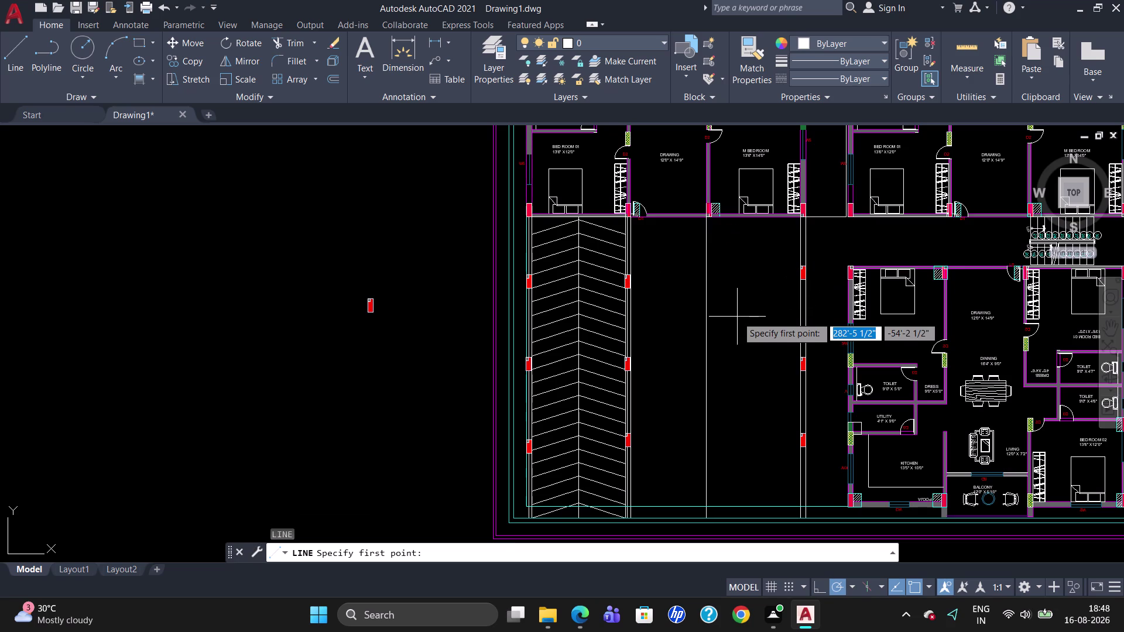
click(847, 267)
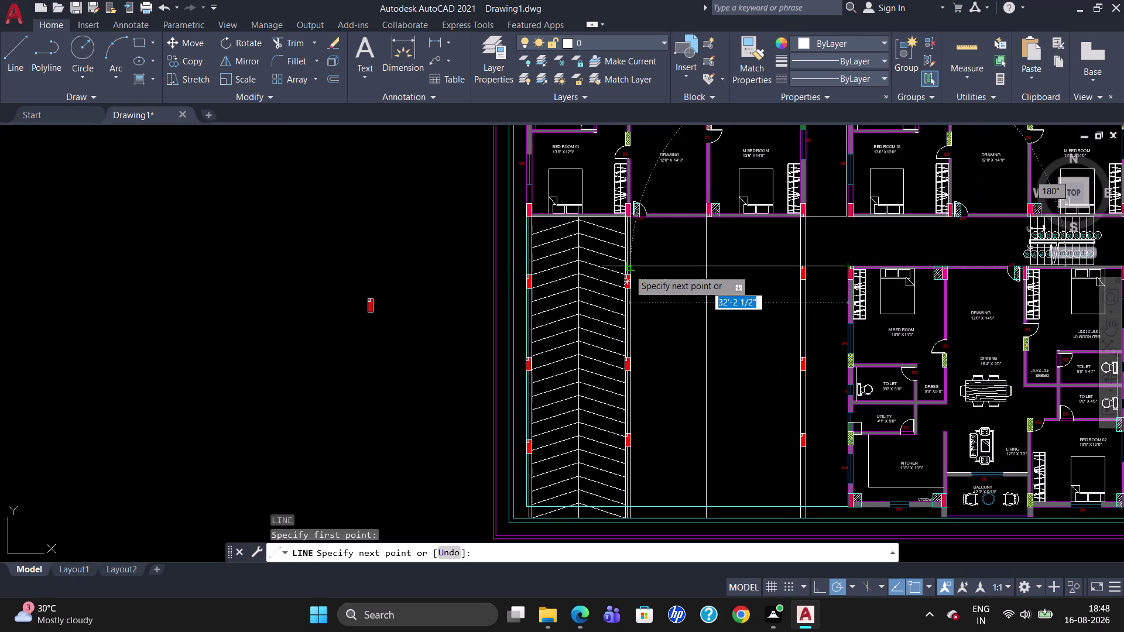
click(628, 269)
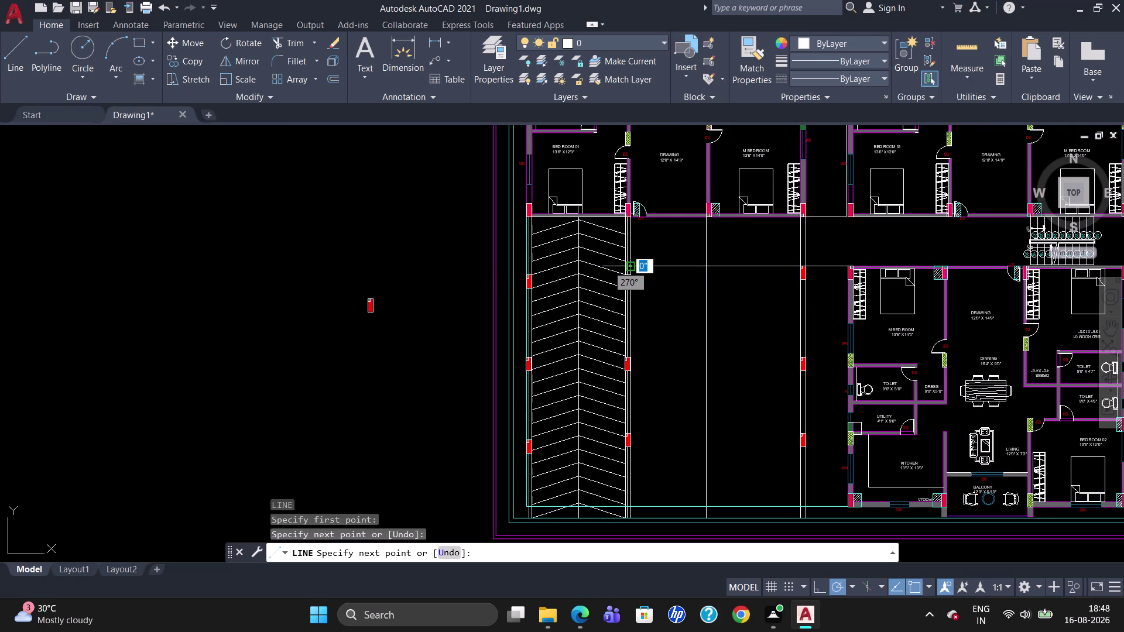
key(Escape)
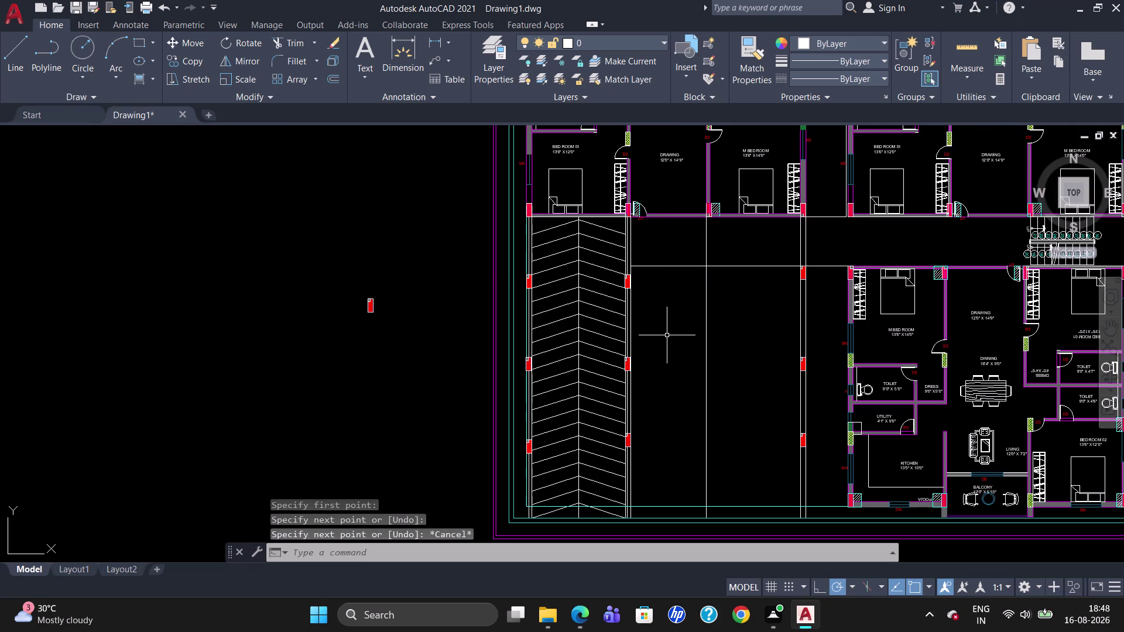
key(l)
key(Return)
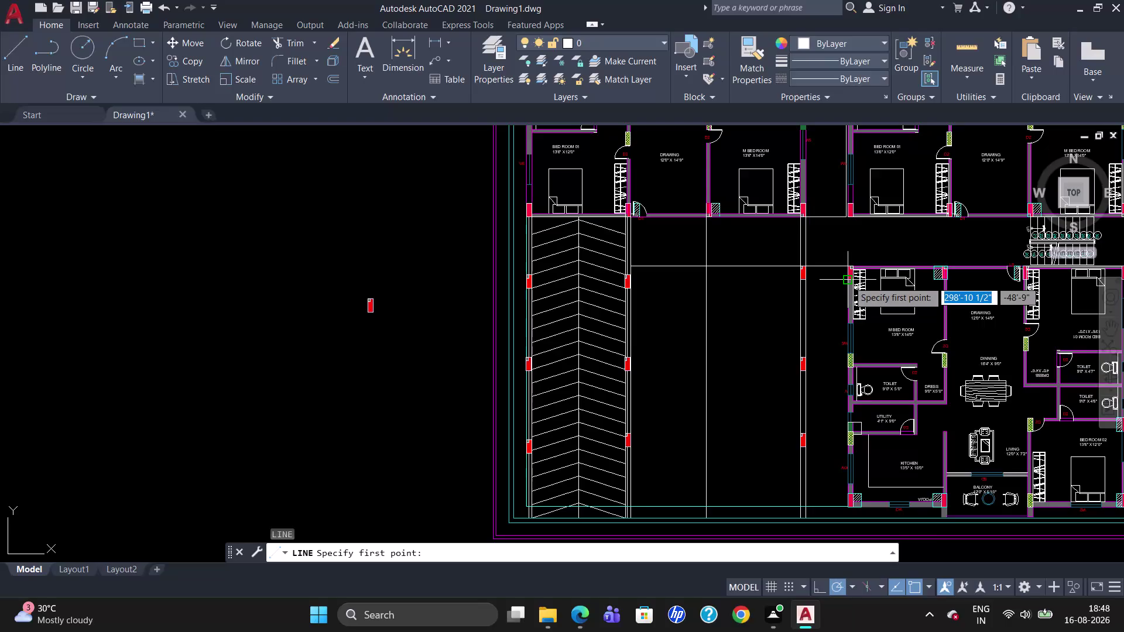
Draw a second horizontal line from the wall corner to the driveway-side column, then select it.
scroll(up, 3)
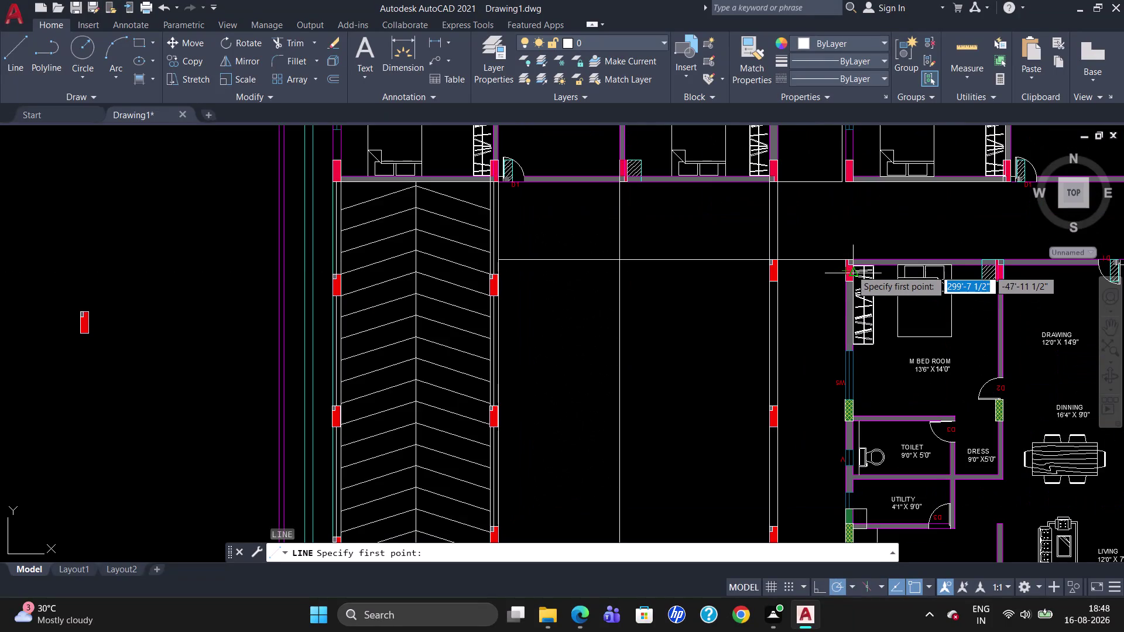
click(841, 266)
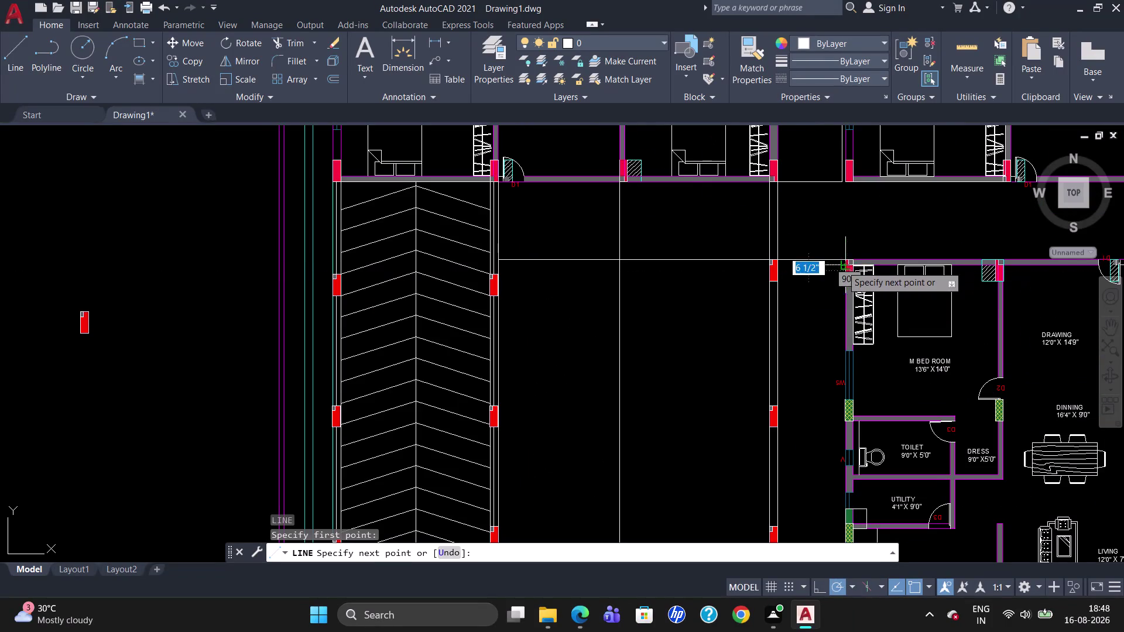
click(498, 267)
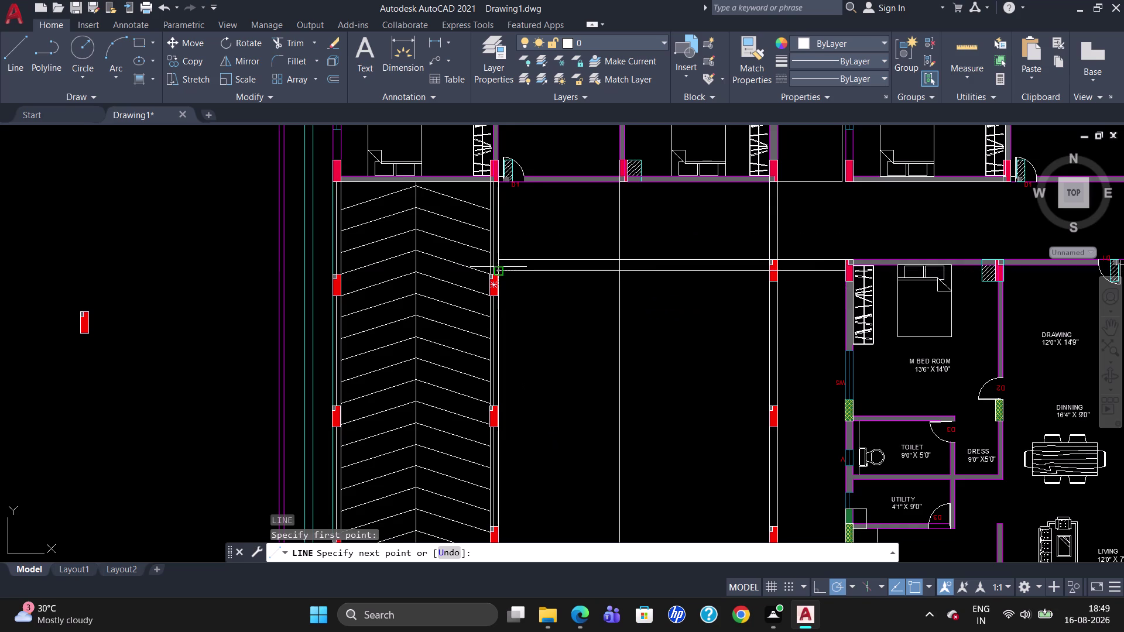
key(Escape)
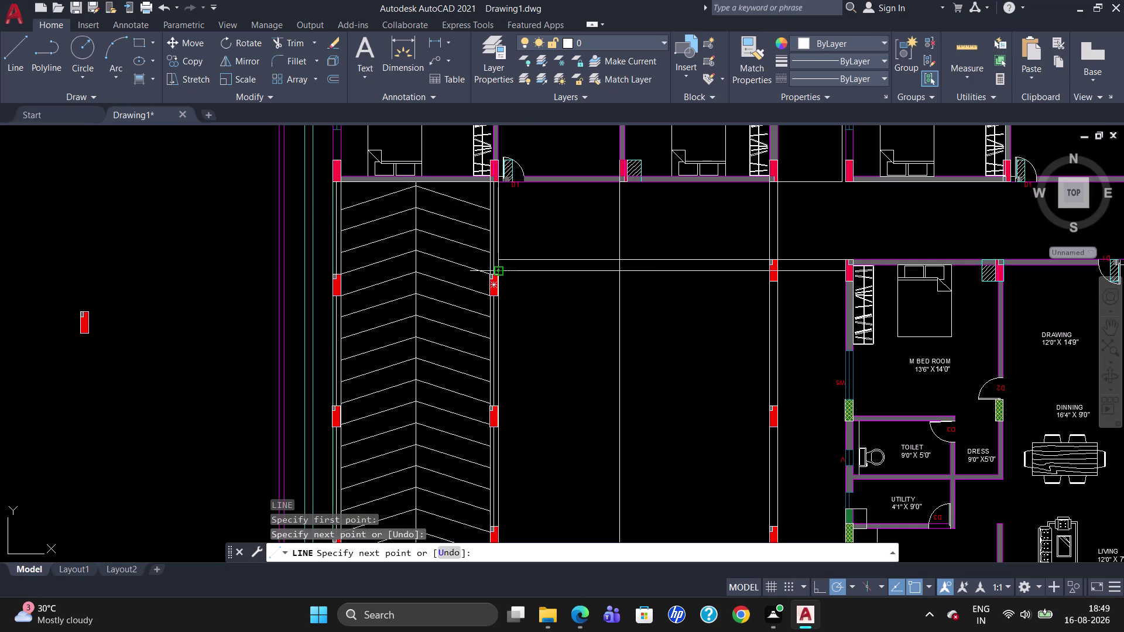
click(493, 278)
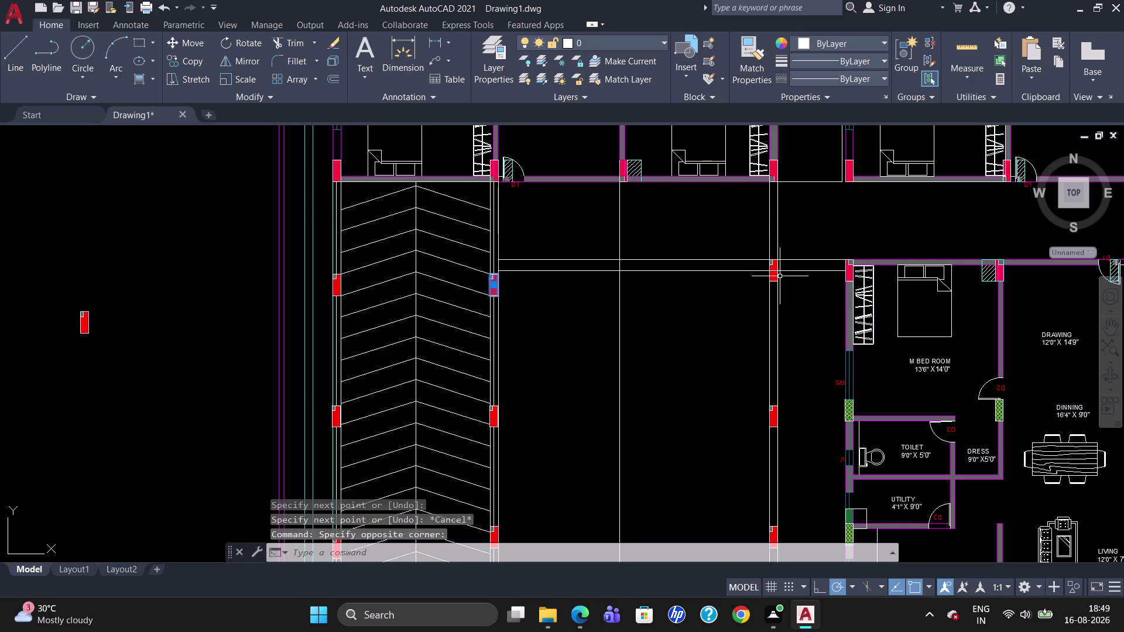
click(776, 271)
click(773, 266)
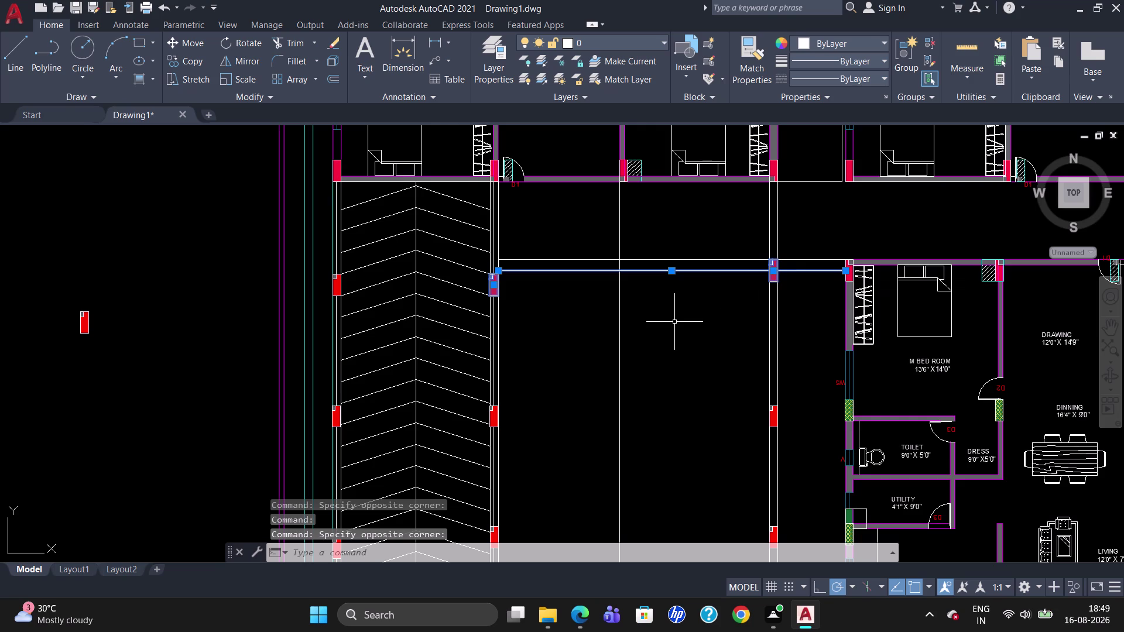
Move the driveway-edge red column up onto the new horizontal lines.
key(Escape)
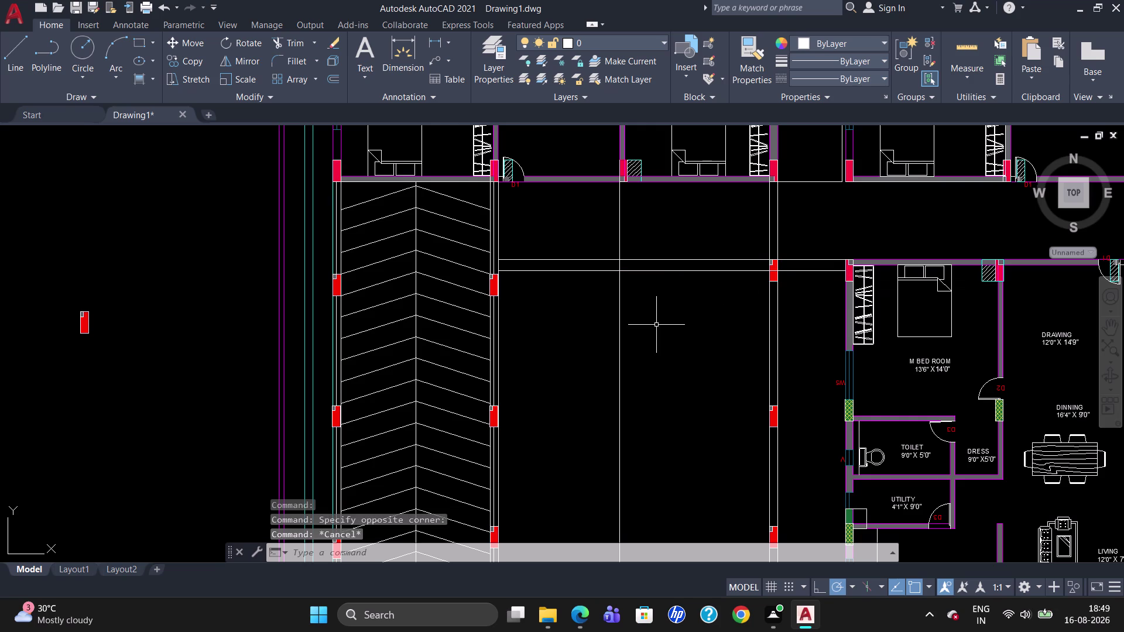
click(497, 285)
key(m)
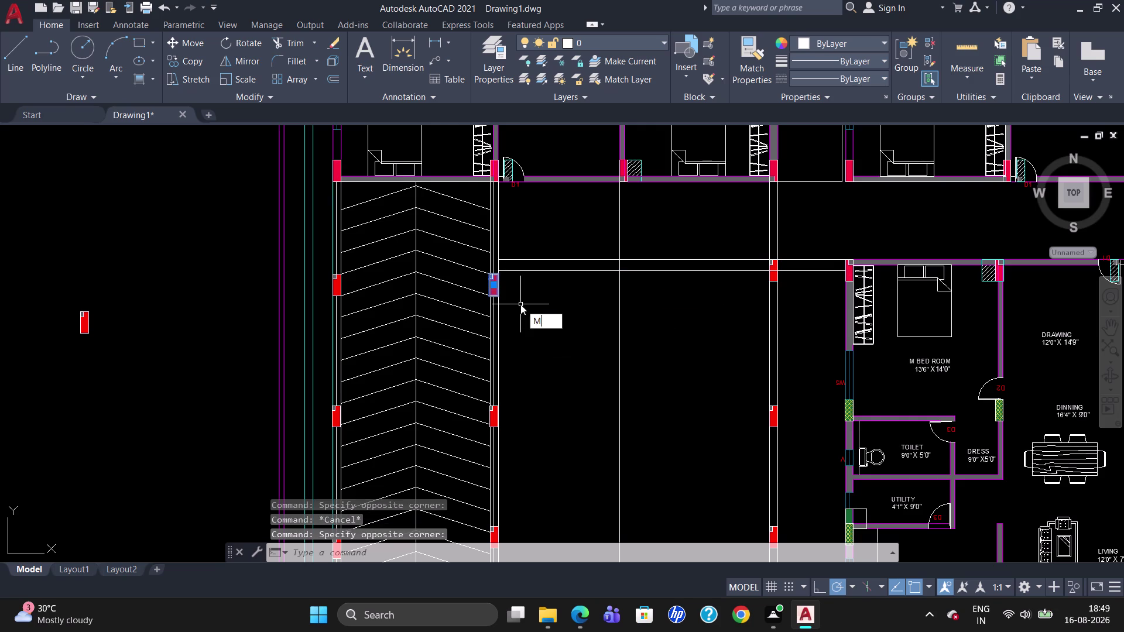
key(Return)
click(488, 273)
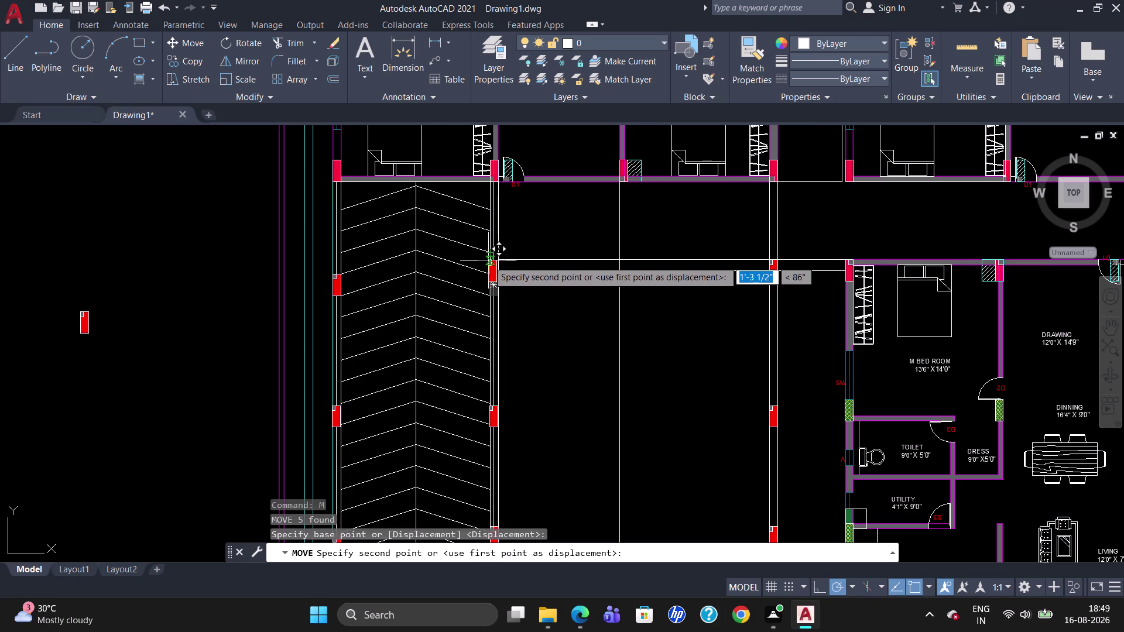
click(489, 259)
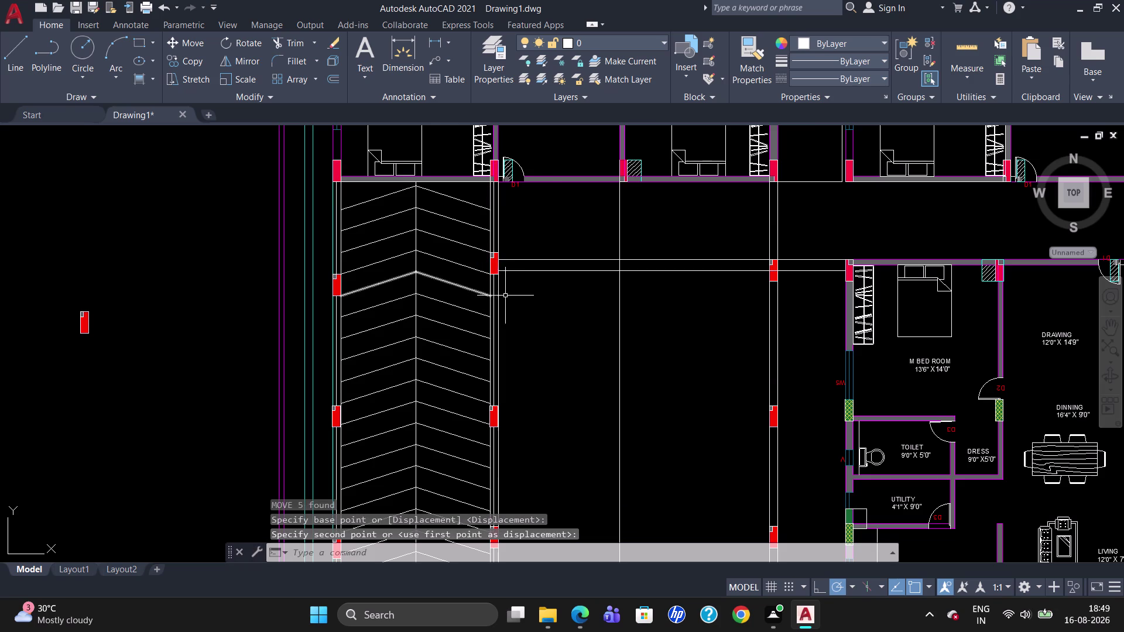
scroll(down, 3)
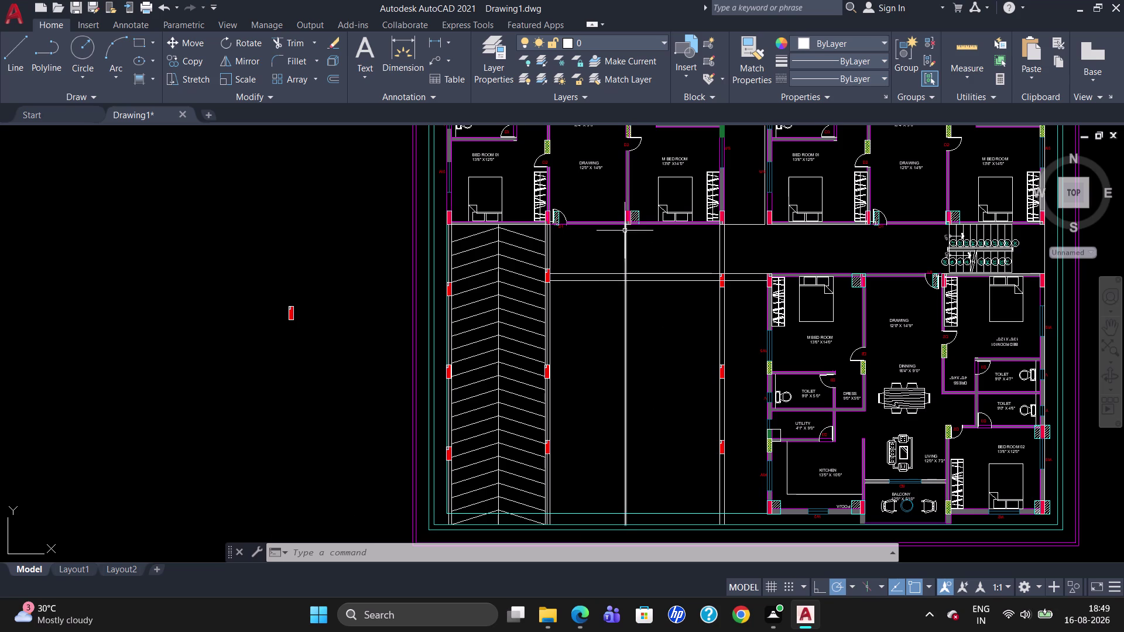
Copy two columns beside the apartment wall into empty space on the left.
scroll(up, 3)
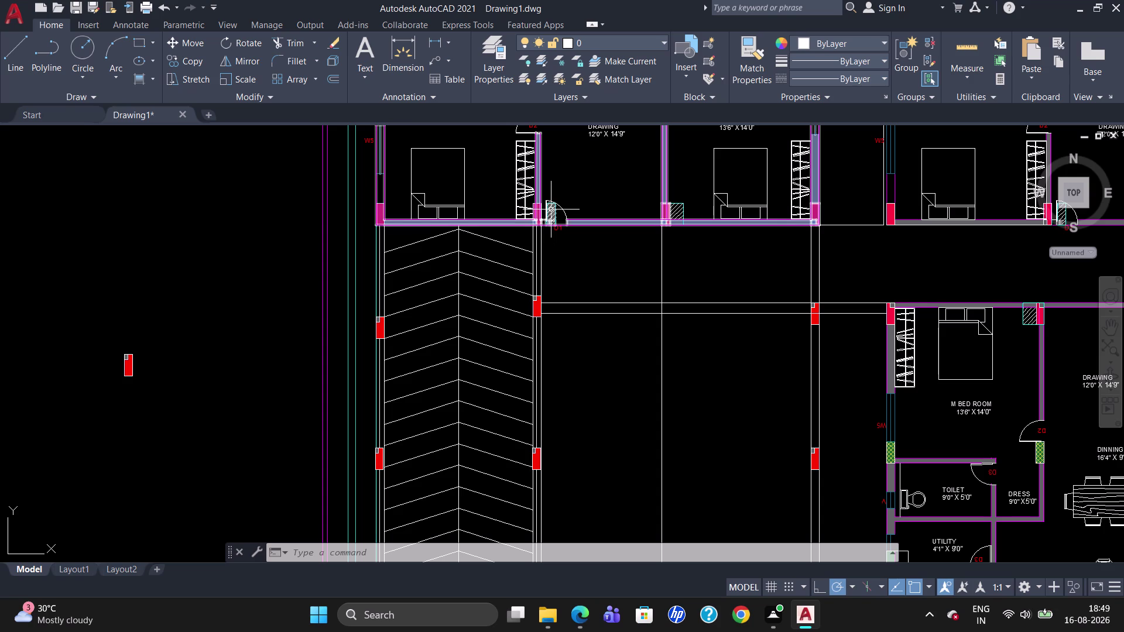
scroll(down, 3)
scroll(up, 3)
scroll(down, 3)
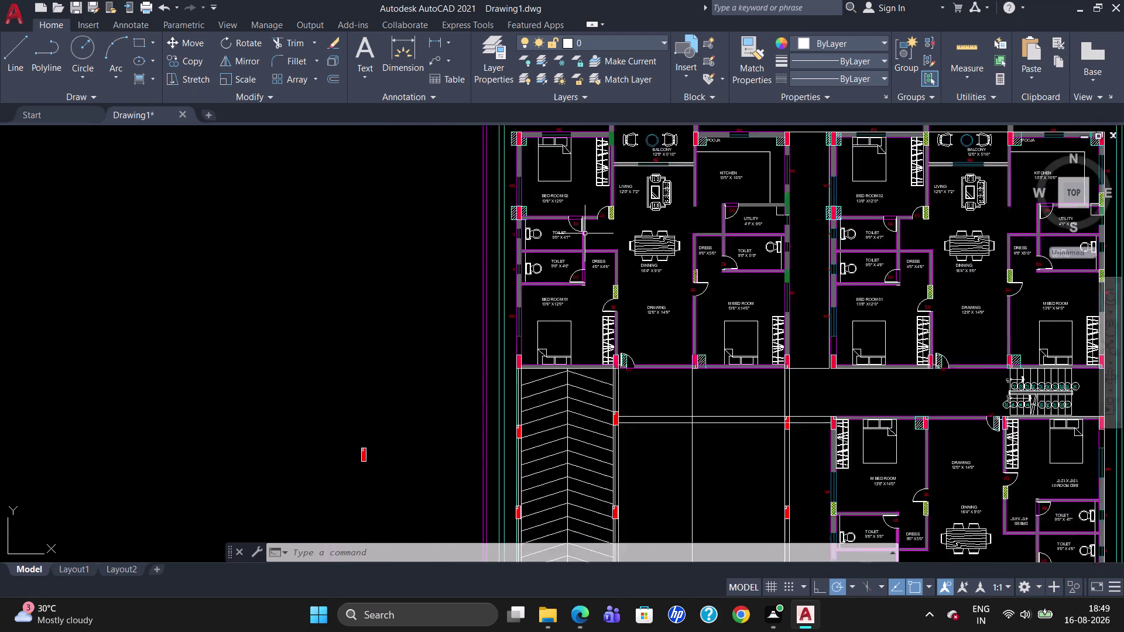
scroll(down, 3)
scroll(up, 3)
scroll(up, 3)
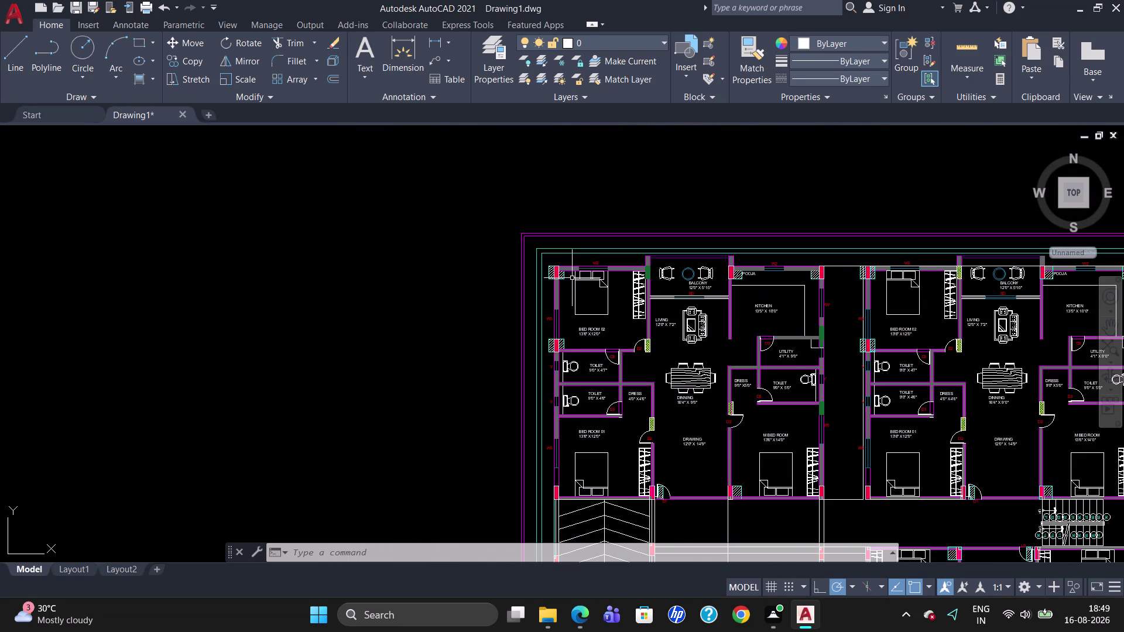
click(551, 344)
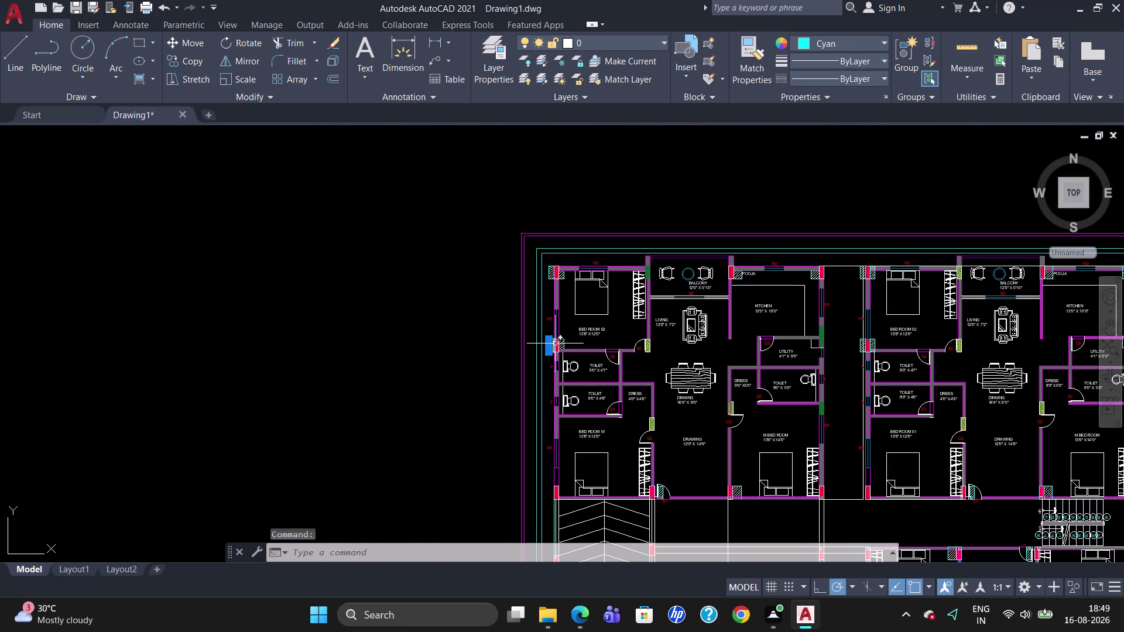
click(555, 344)
text(C)
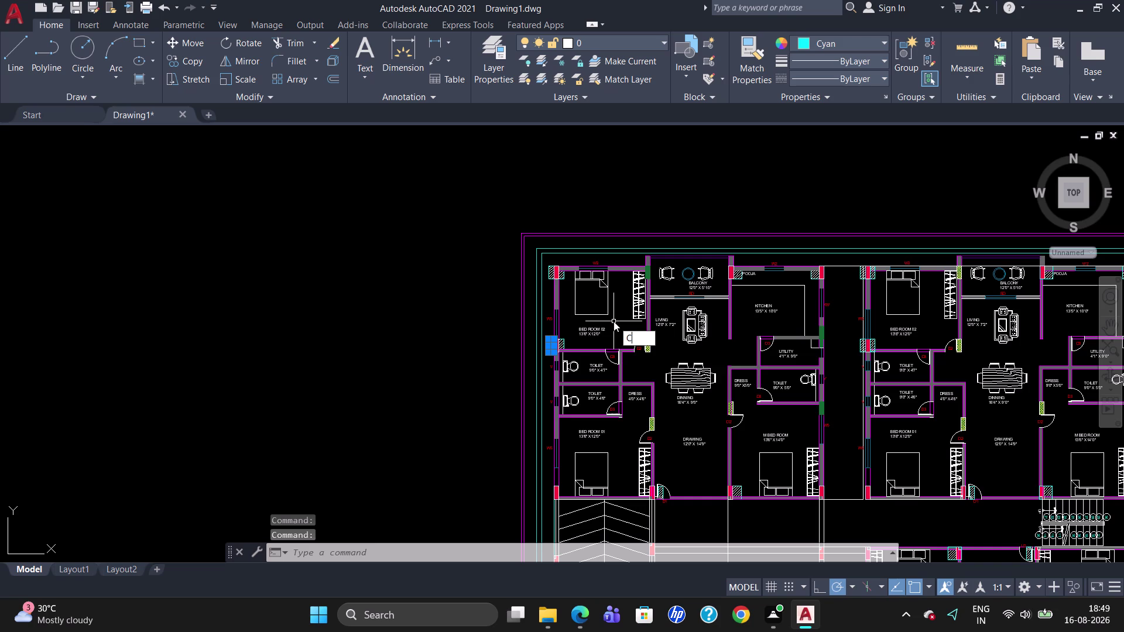
text(O)
key(Return)
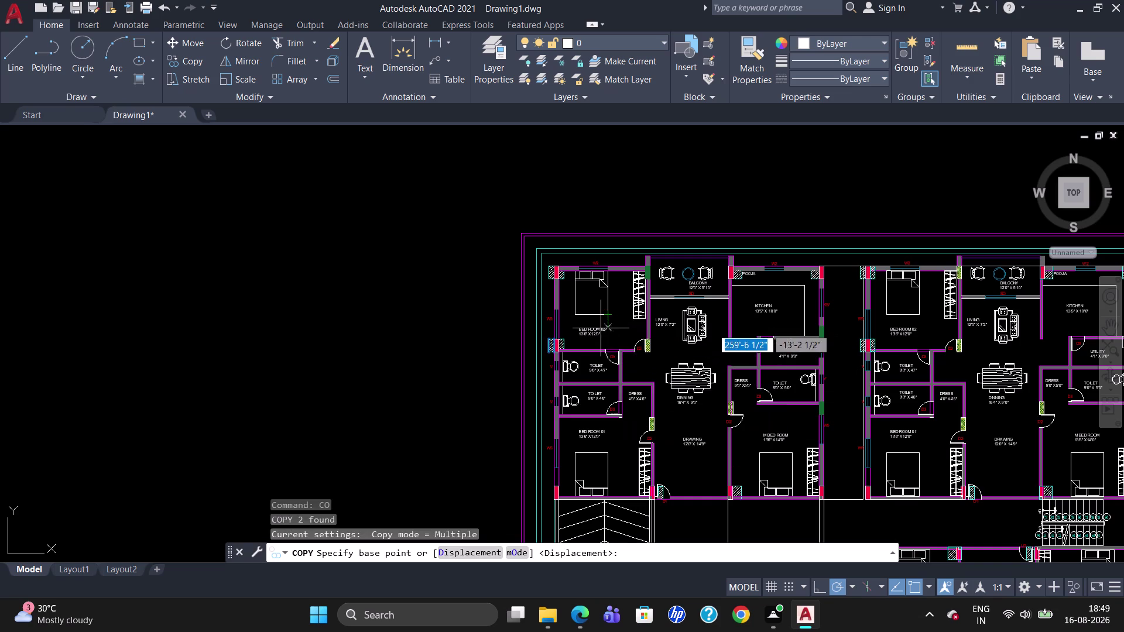
click(553, 345)
click(414, 347)
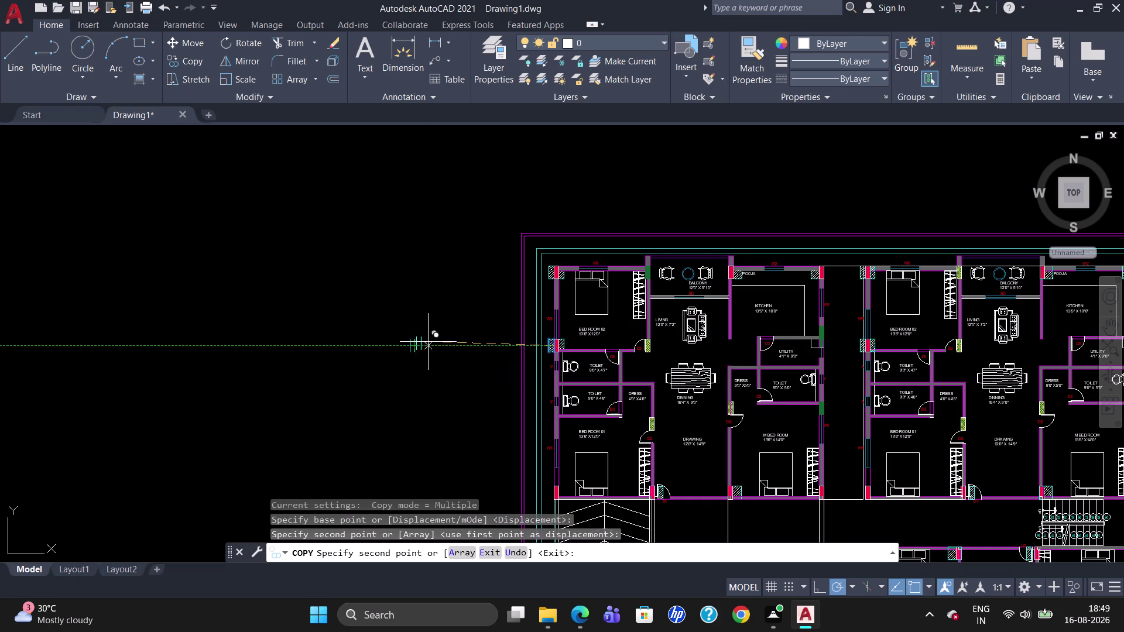
drag(429, 340, 359, 365)
key(Escape)
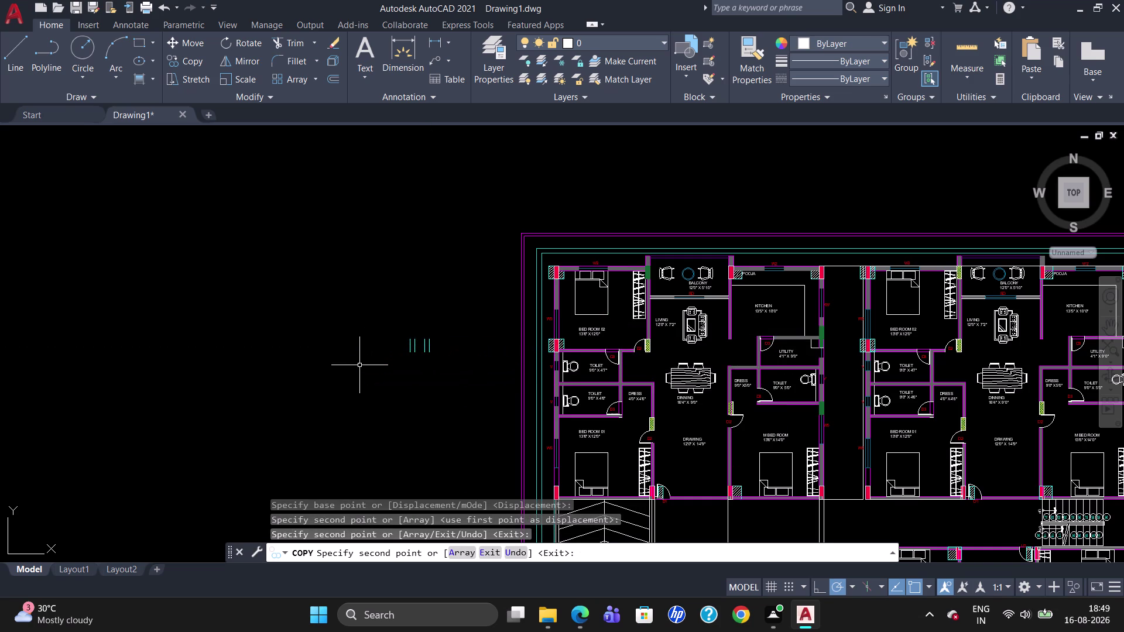
Erase the stray column copies and zoom in on the driveway area.
drag(452, 386, 321, 347)
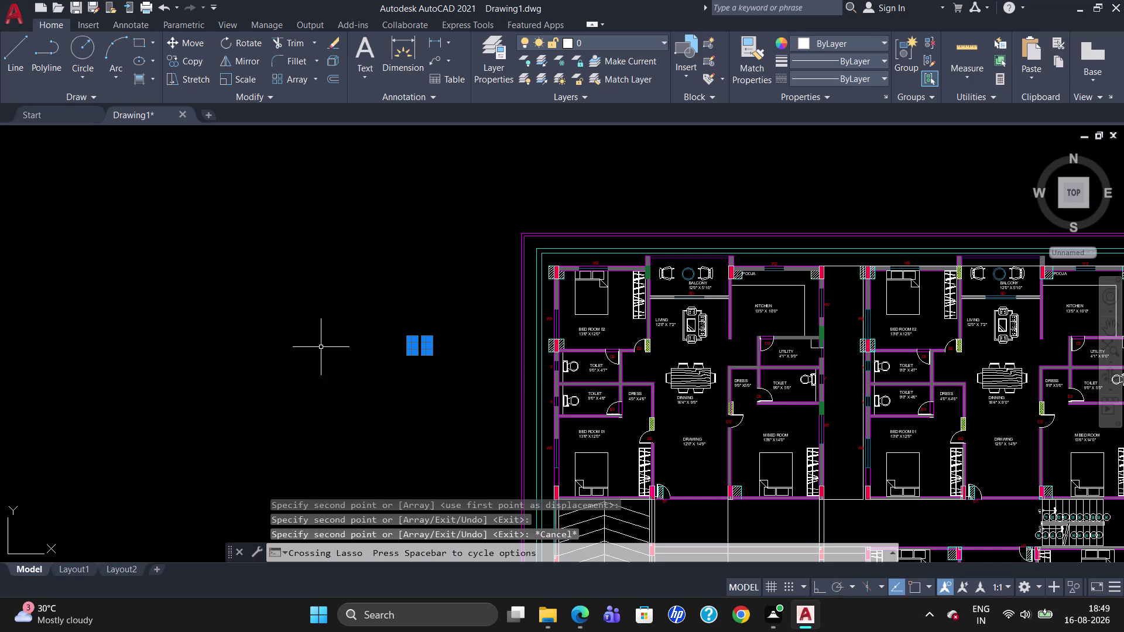
key(Delete)
scroll(down, 3)
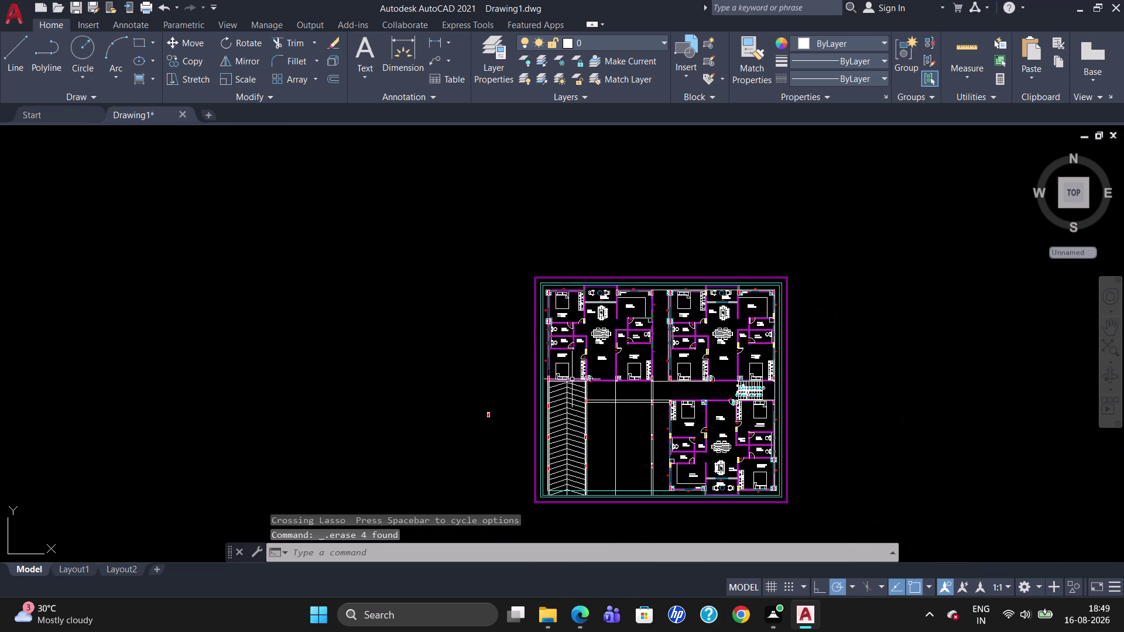
scroll(up, 3)
scroll(down, 3)
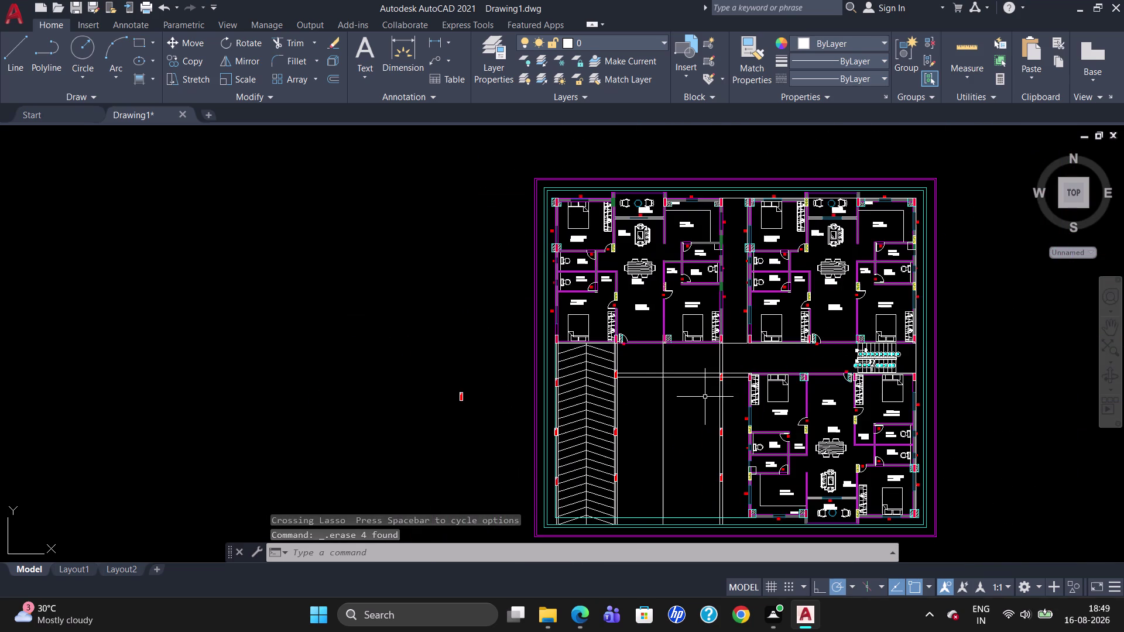
scroll(up, 3)
scroll(down, 3)
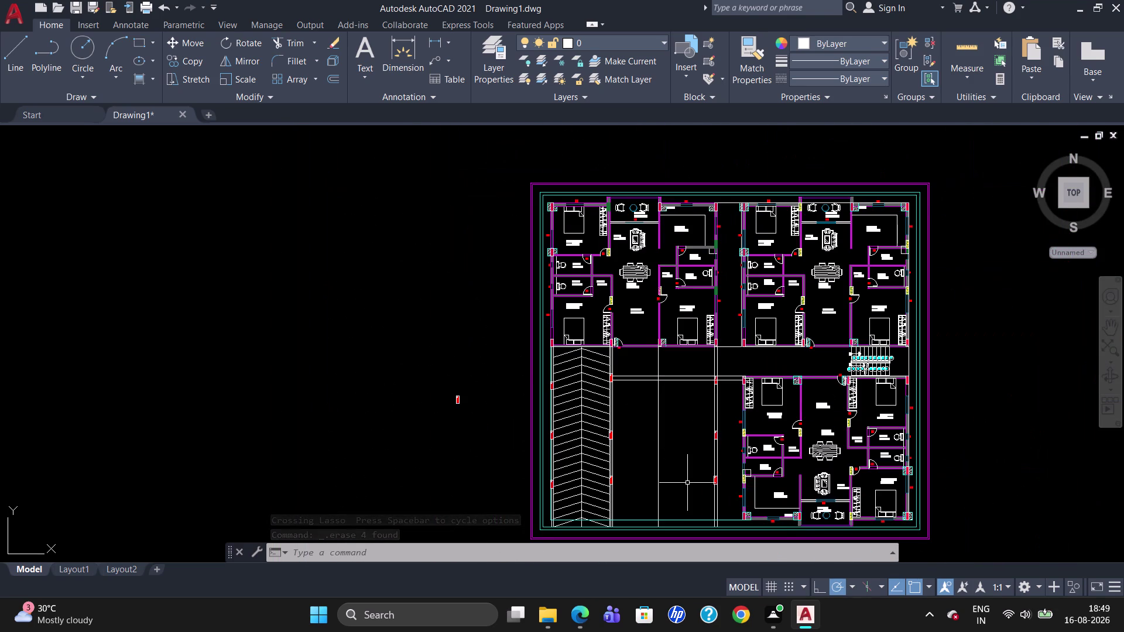
scroll(up, 3)
scroll(down, 3)
scroll(up, 3)
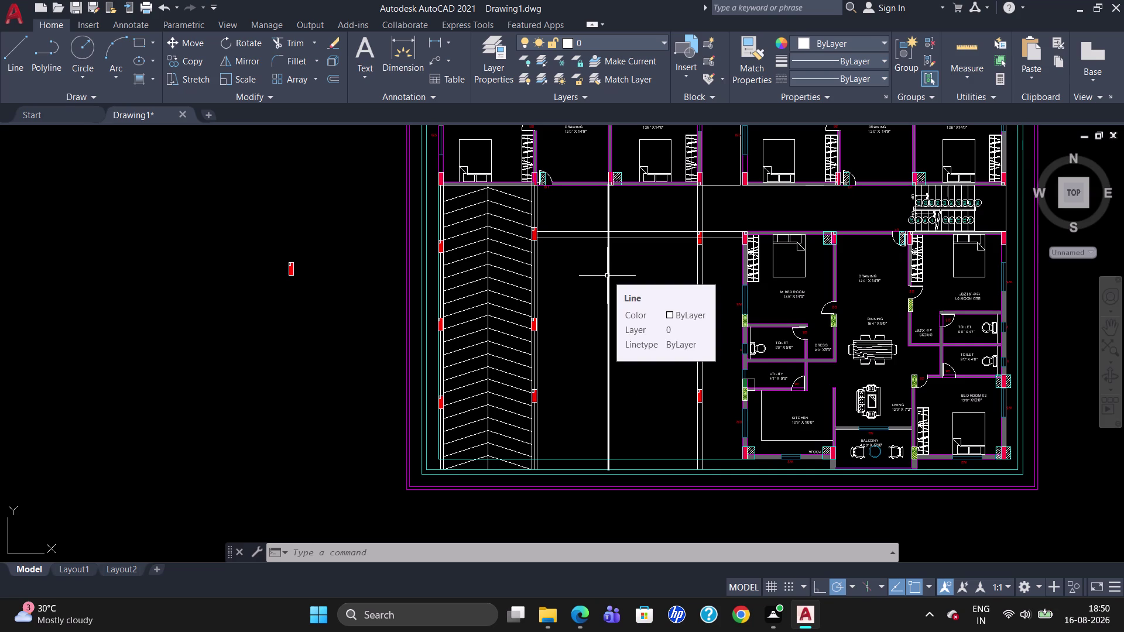
Draw the U-shaped line outline in the central driveway strip and show the Tool Palettes.
key(l)
key(Return)
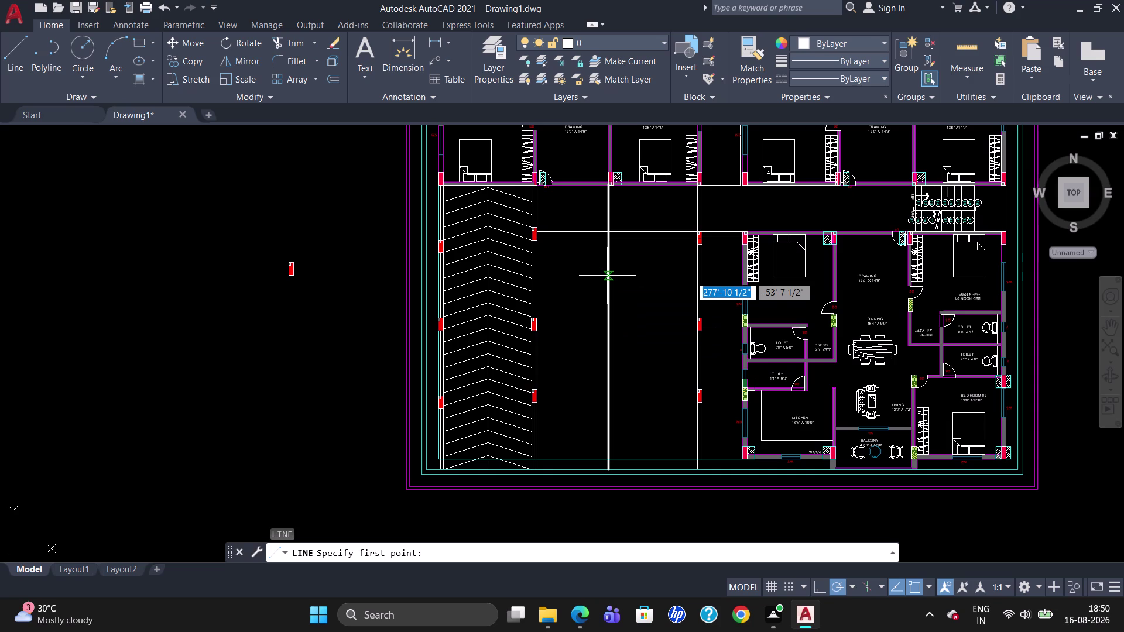
click(612, 266)
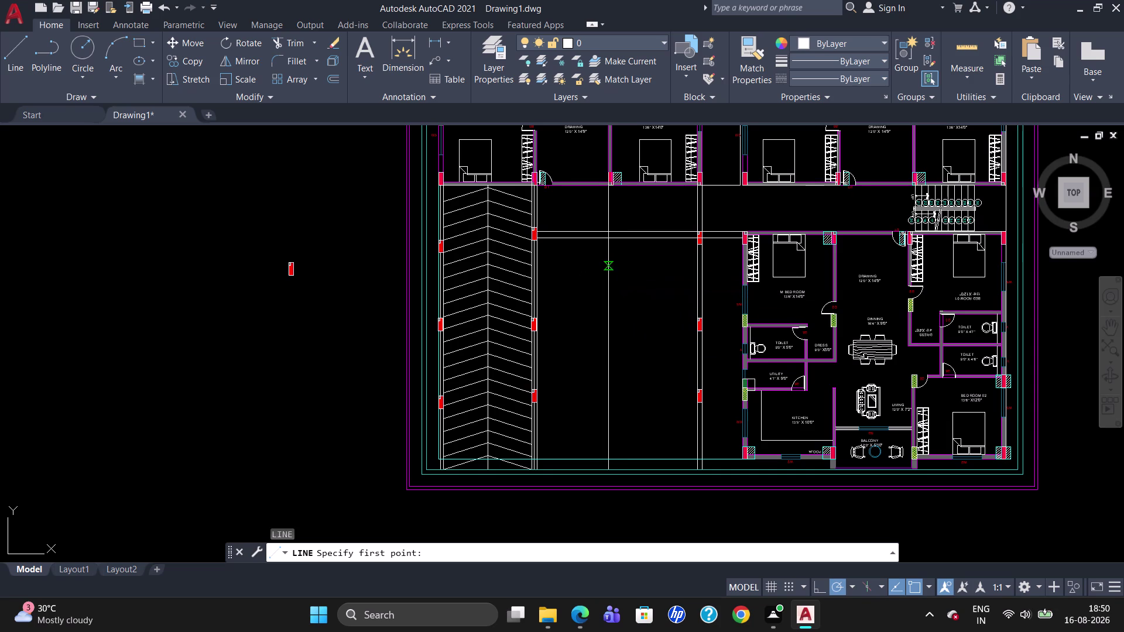
click(675, 262)
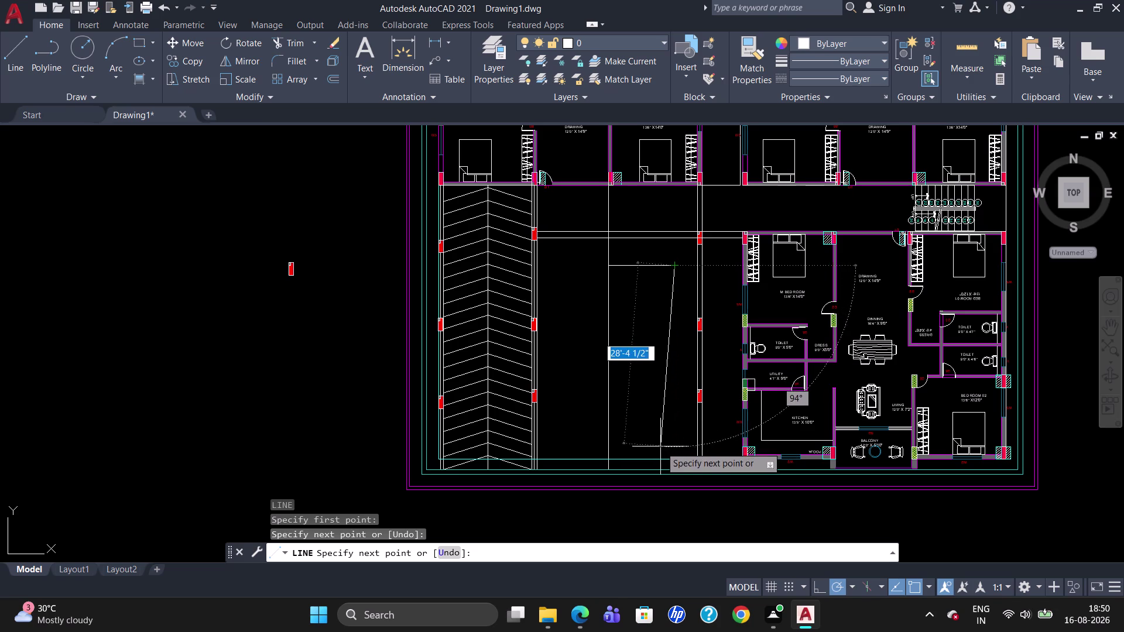
click(667, 446)
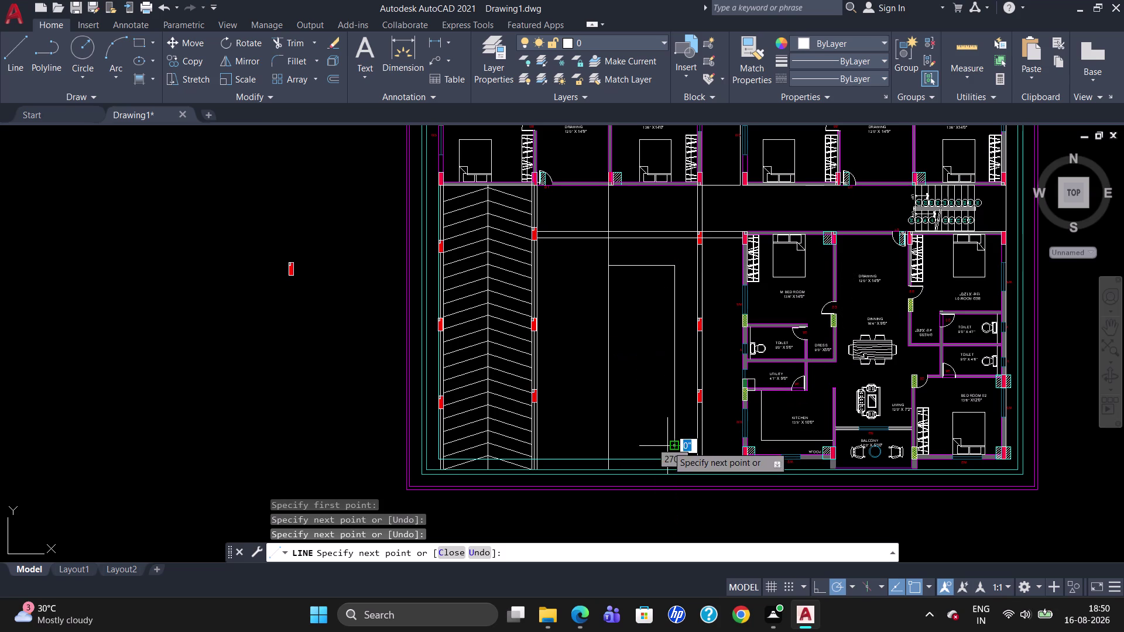
key(Escape)
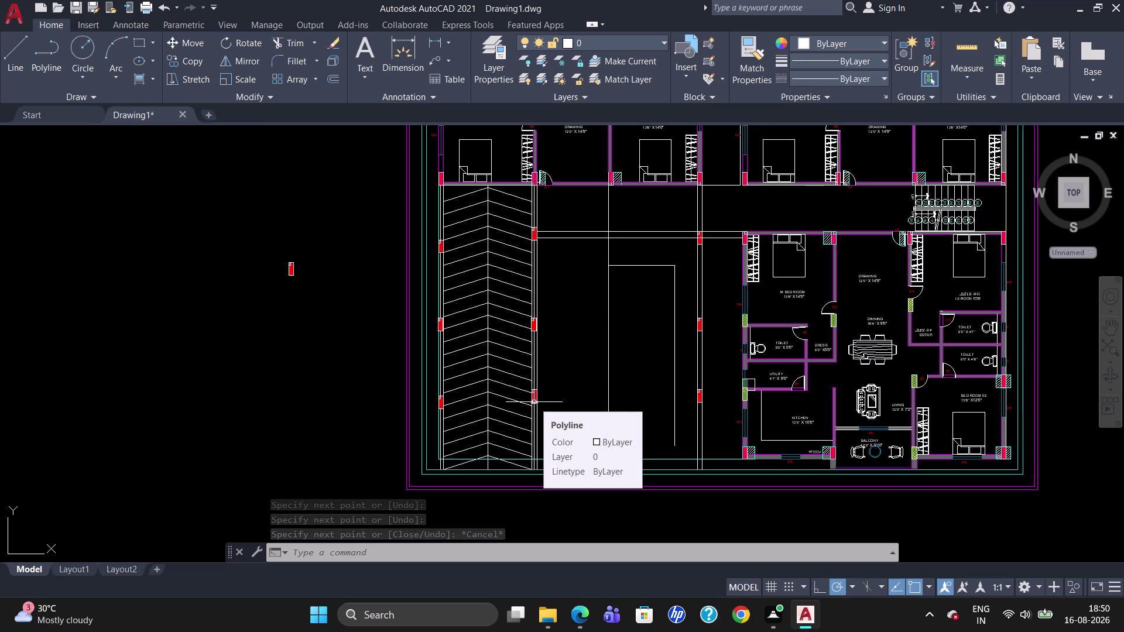
key(ctrl+3)
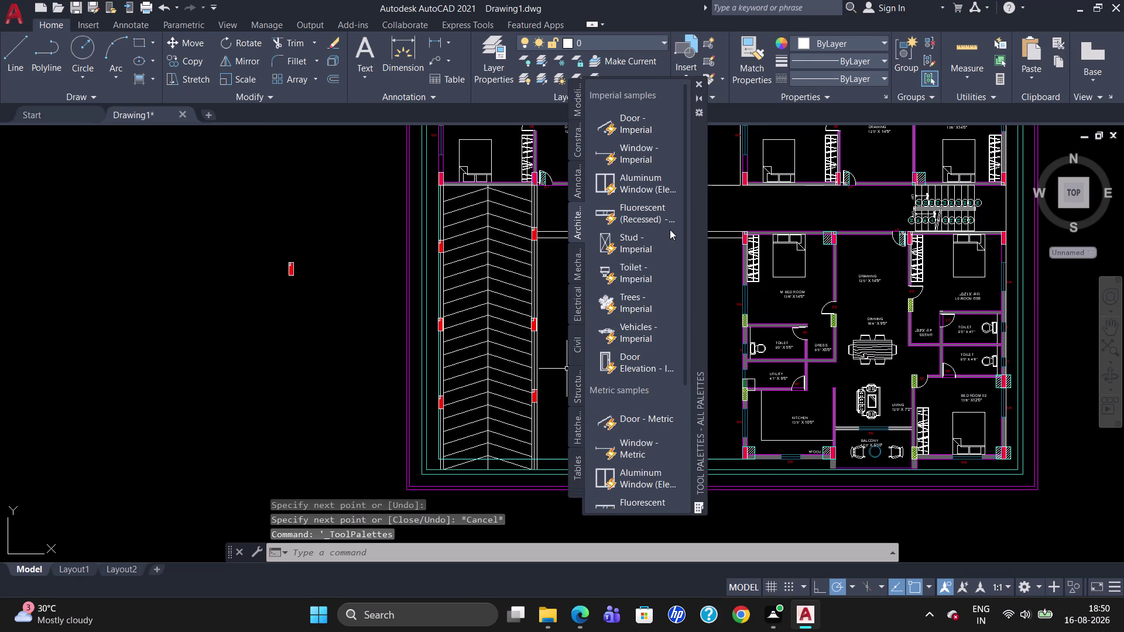
Place the Vehicles - Imperial sample block in empty space left of the site.
scroll(down, 3)
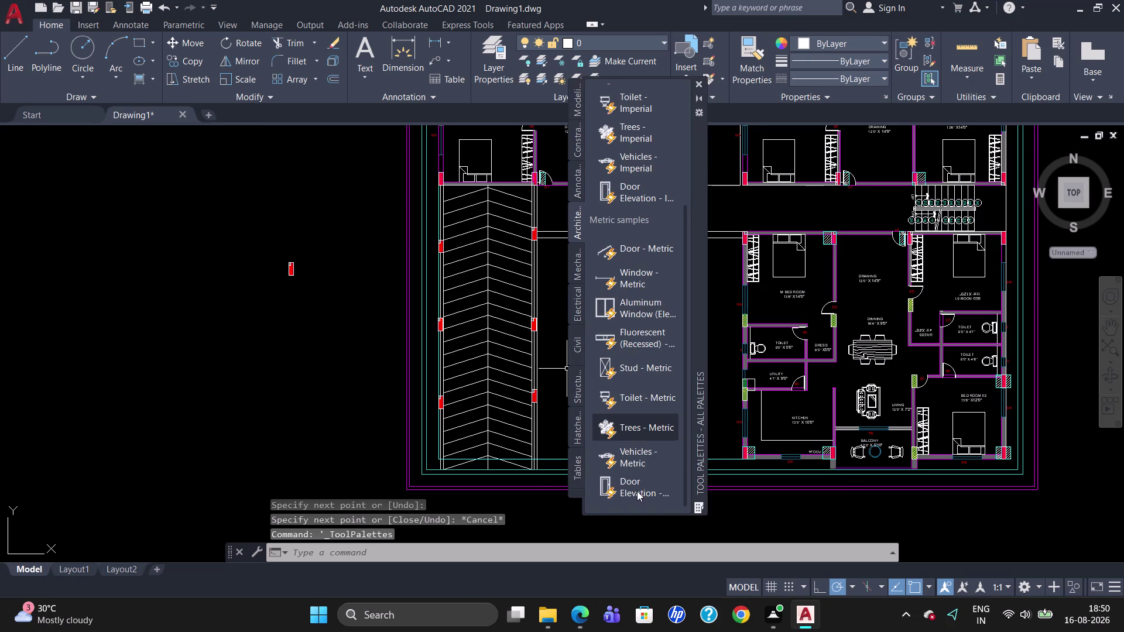
scroll(down, 3)
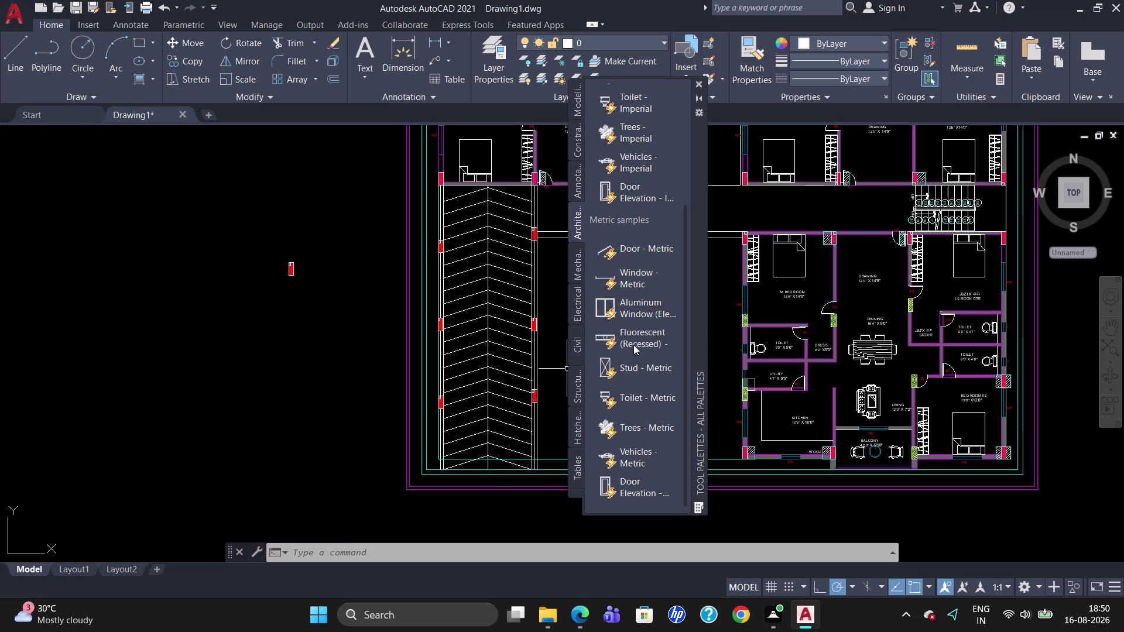
click(633, 168)
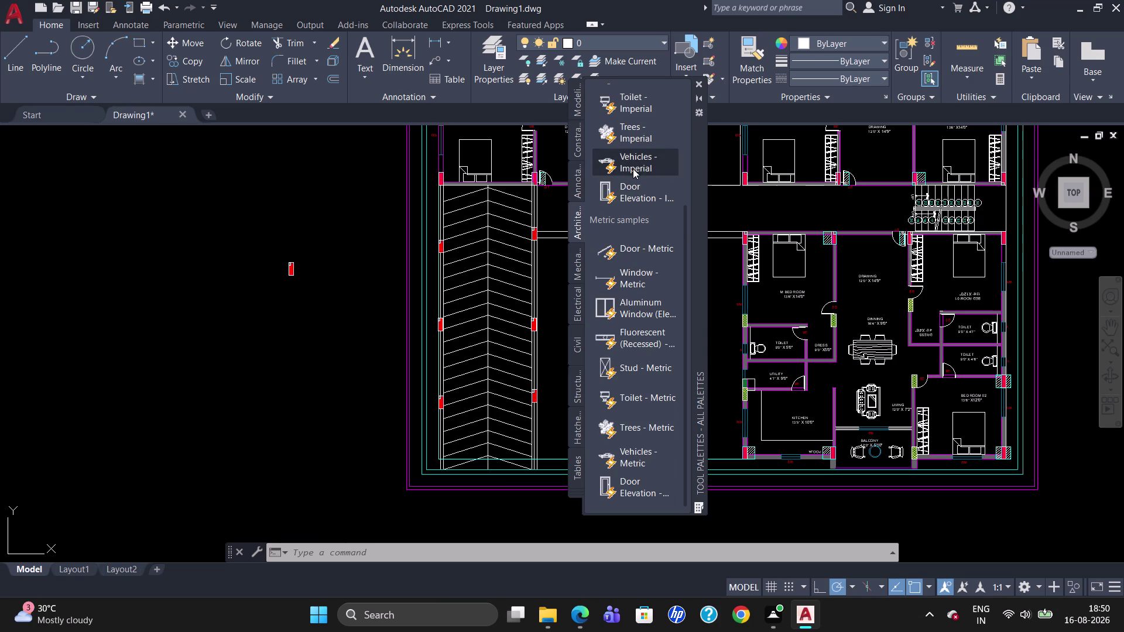
click(174, 277)
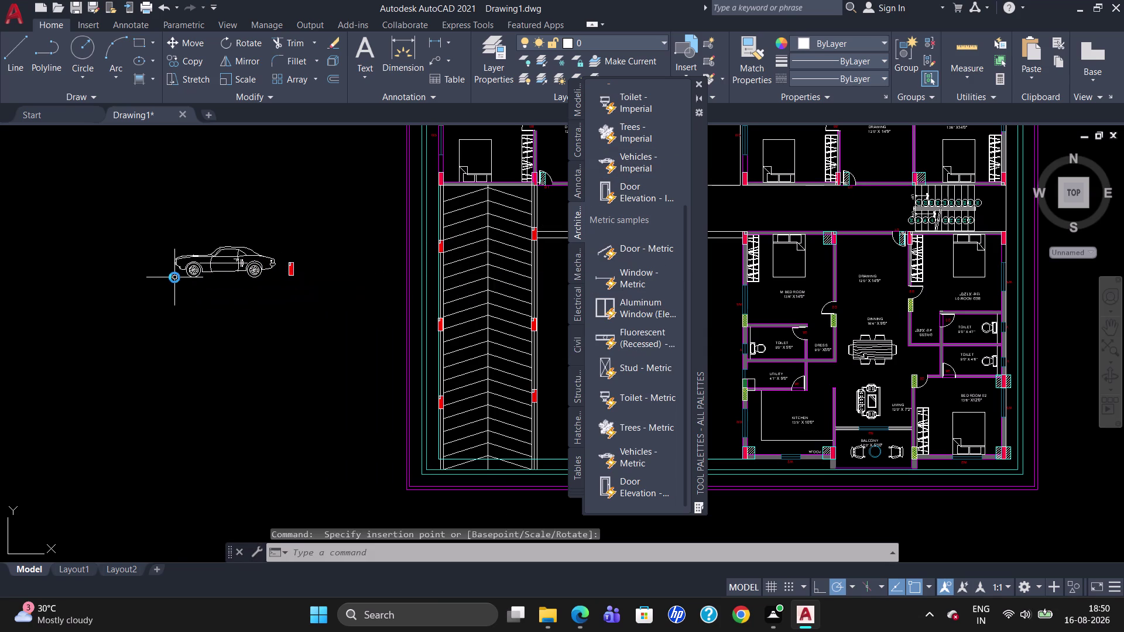
click(213, 260)
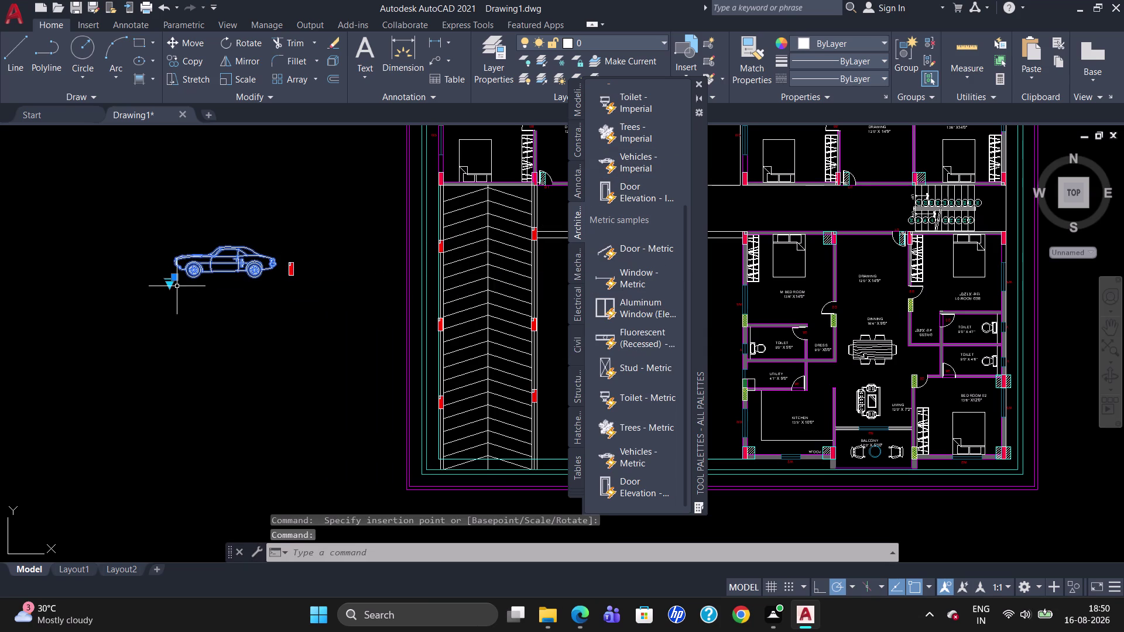
Set the vehicle block's view to Sedan (Top) and reselect it.
click(171, 284)
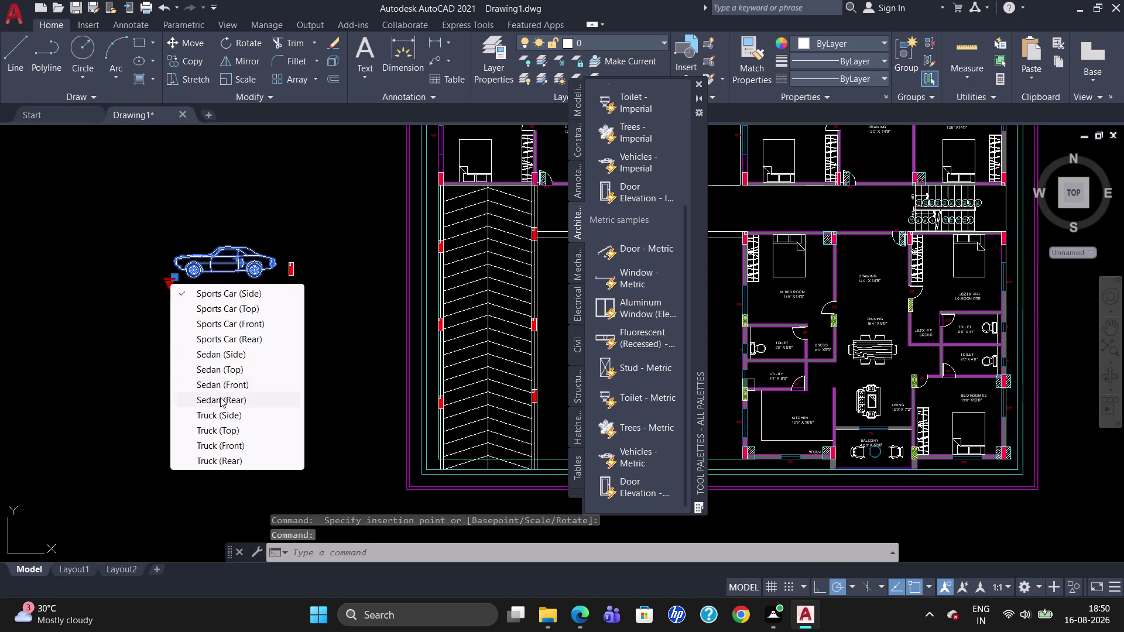
click(237, 368)
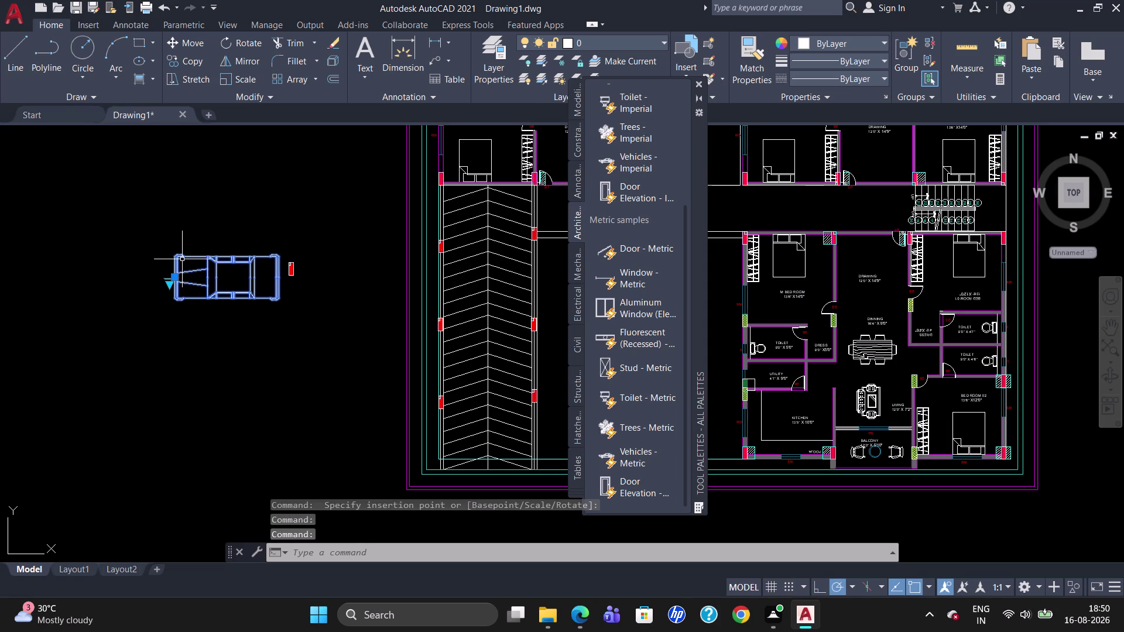
key(Escape)
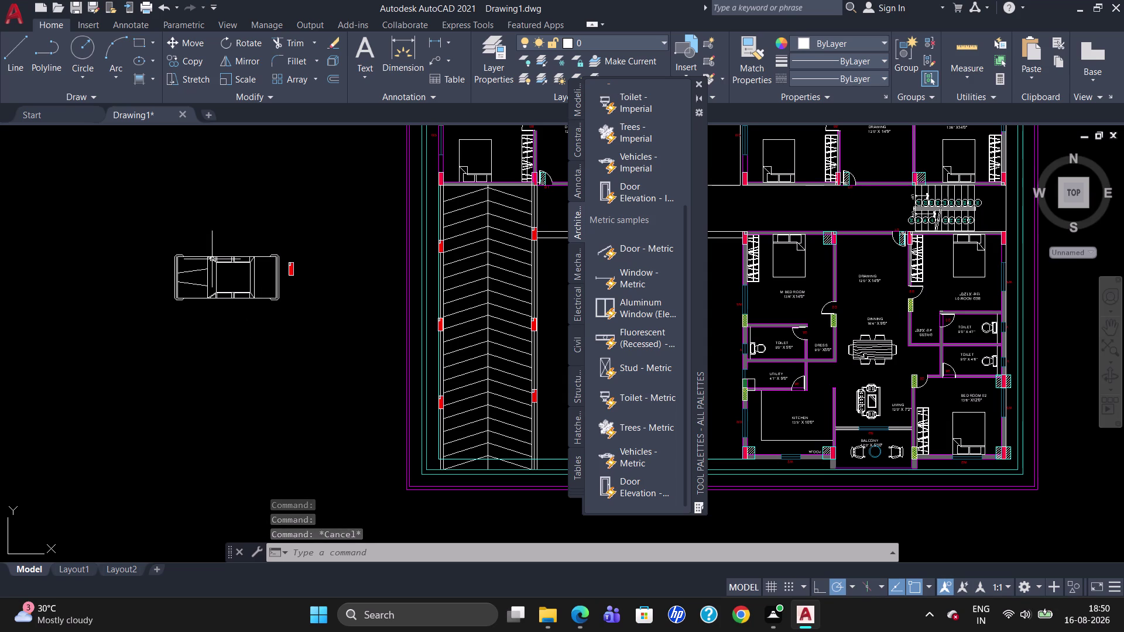
click(195, 273)
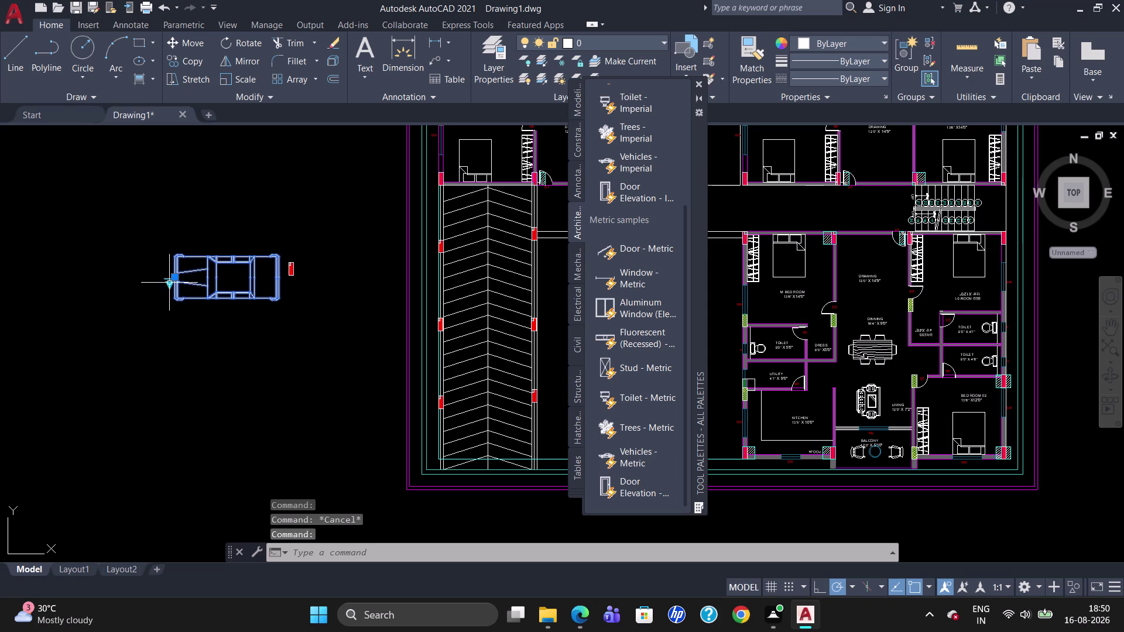
Try Sedan (Front), then set the vehicle to Truck (Top) and close the palettes.
click(172, 286)
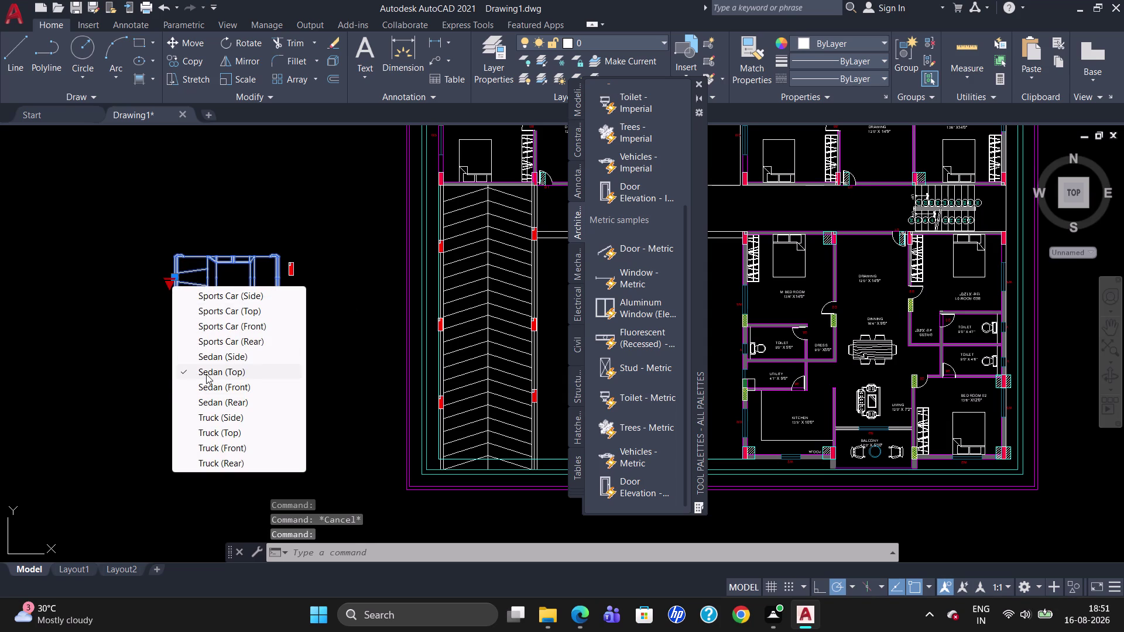
click(205, 383)
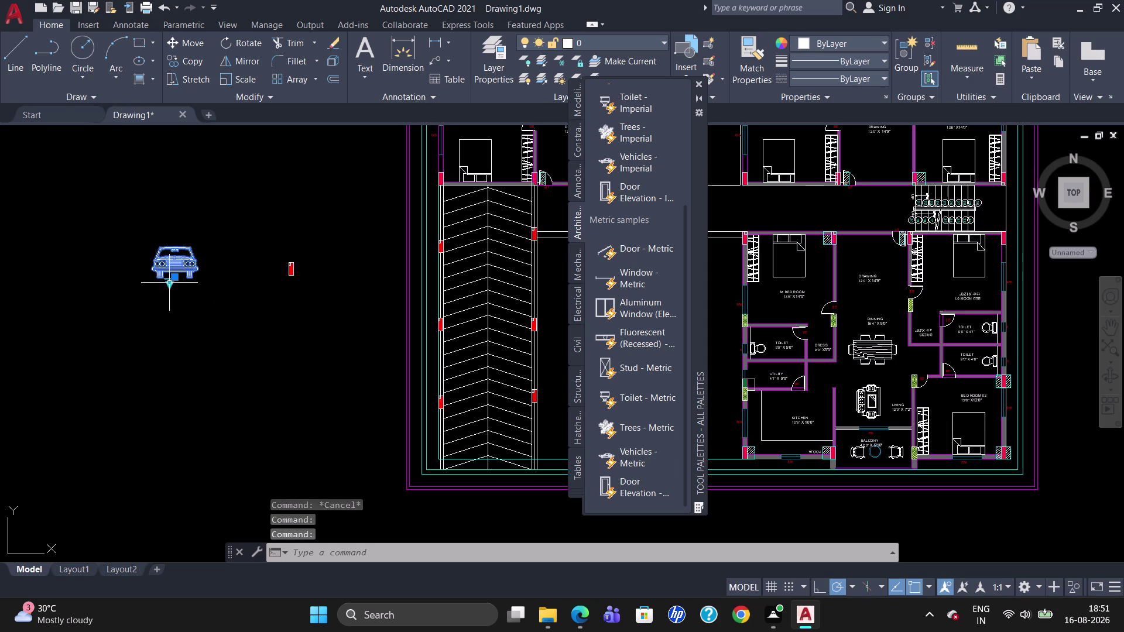
click(167, 287)
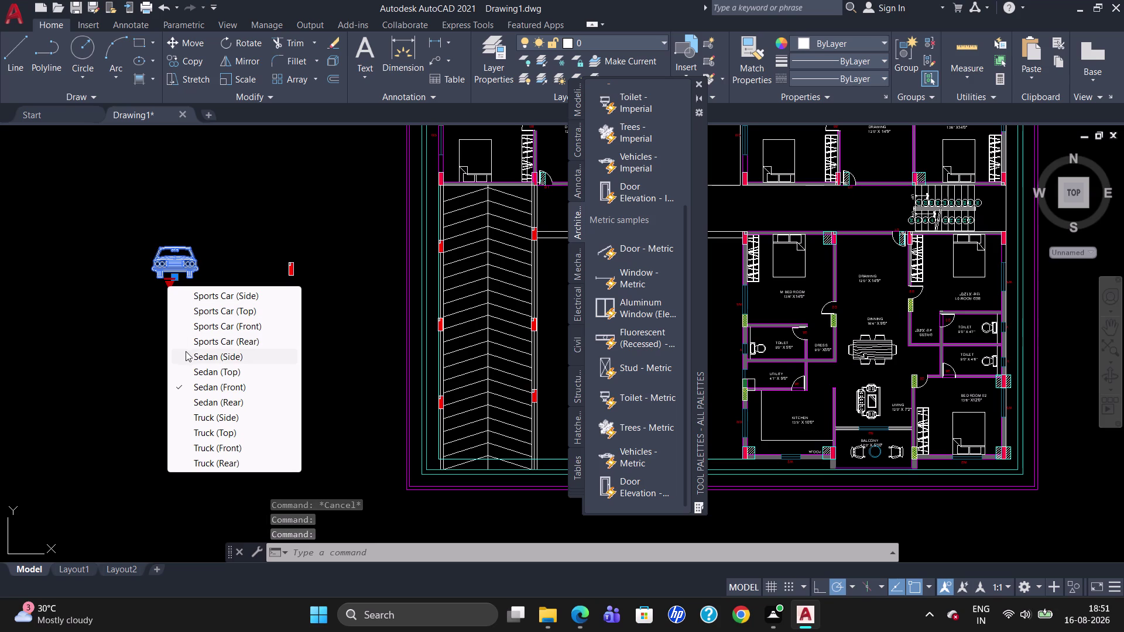
click(210, 431)
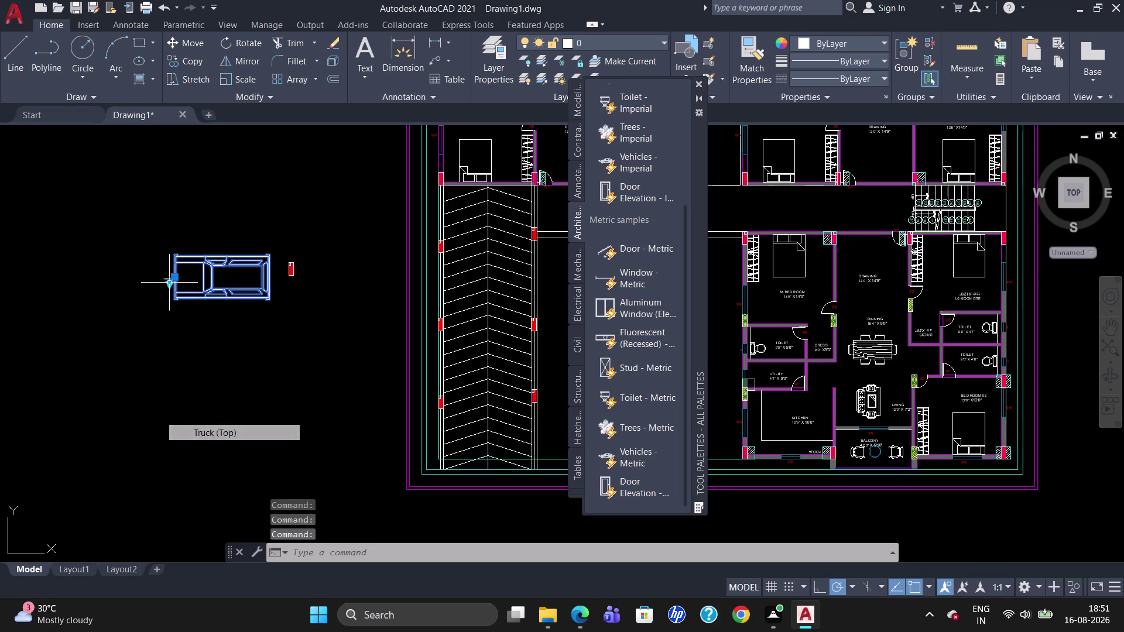
click(169, 286)
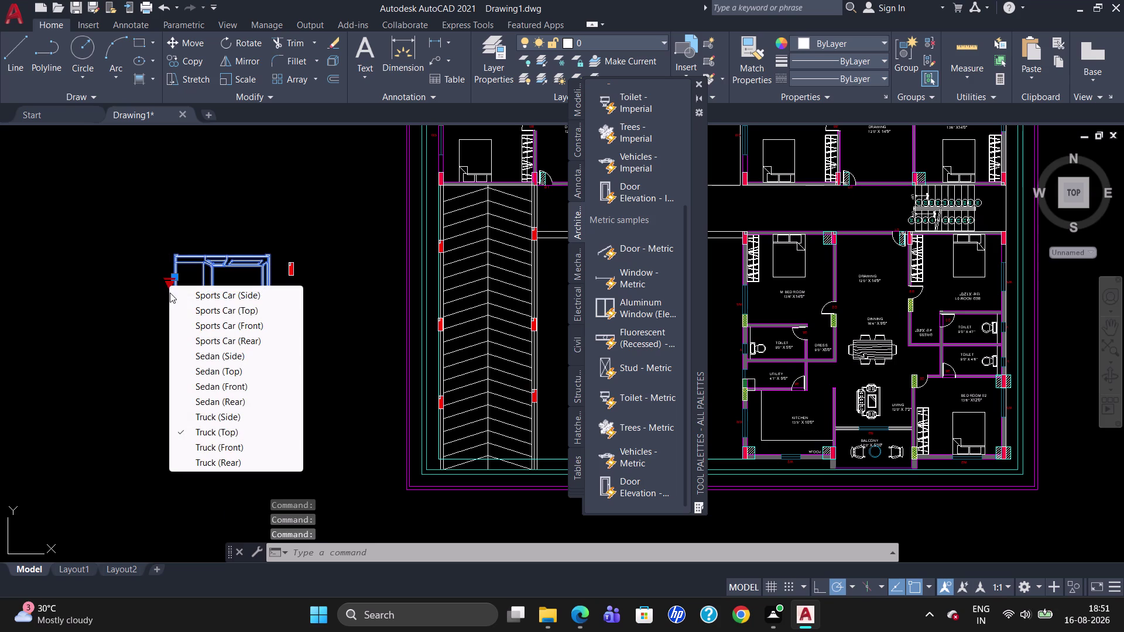
click(229, 376)
key(Escape)
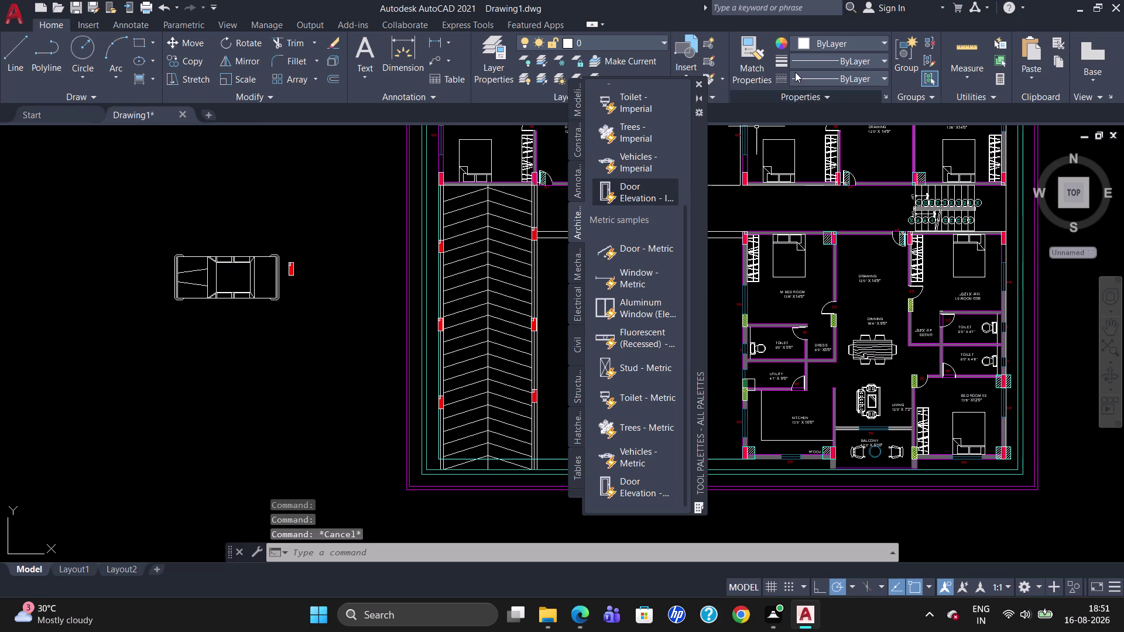
click(701, 80)
Rotate the top-view truck half a turn with RO, then reselect it.
drag(291, 302, 217, 260)
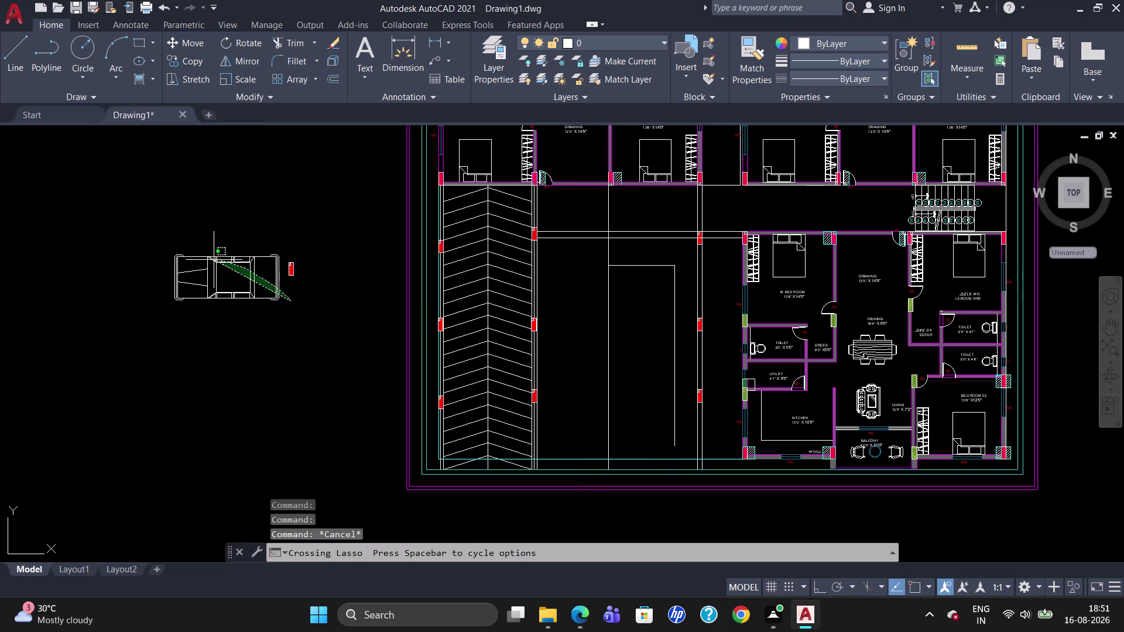
drag(216, 259, 145, 301)
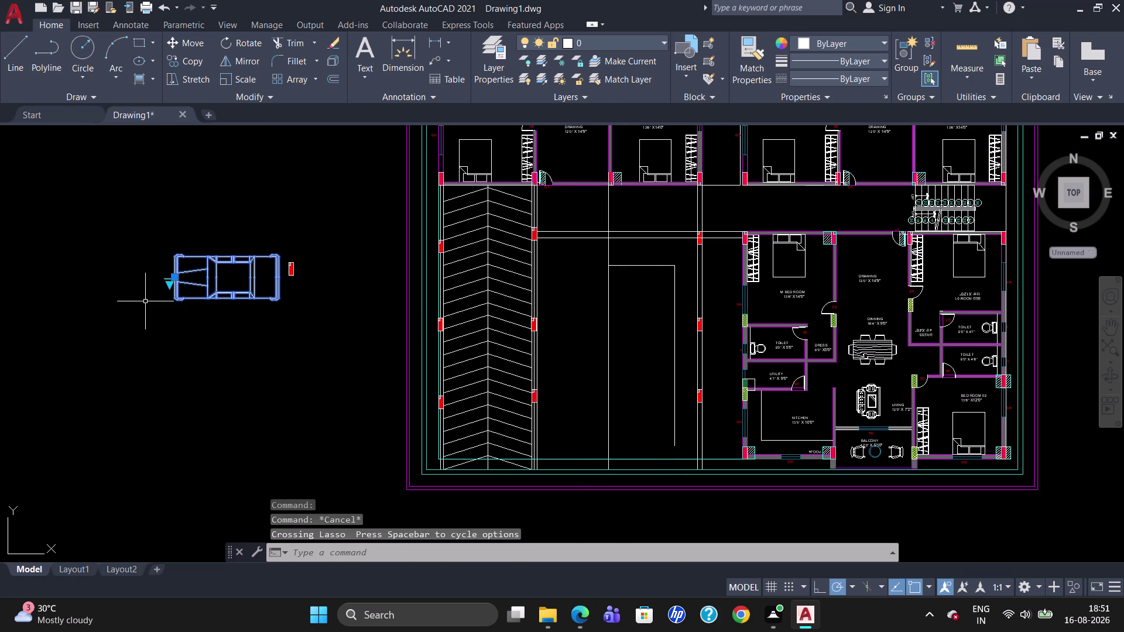
text(RO)
key(Return)
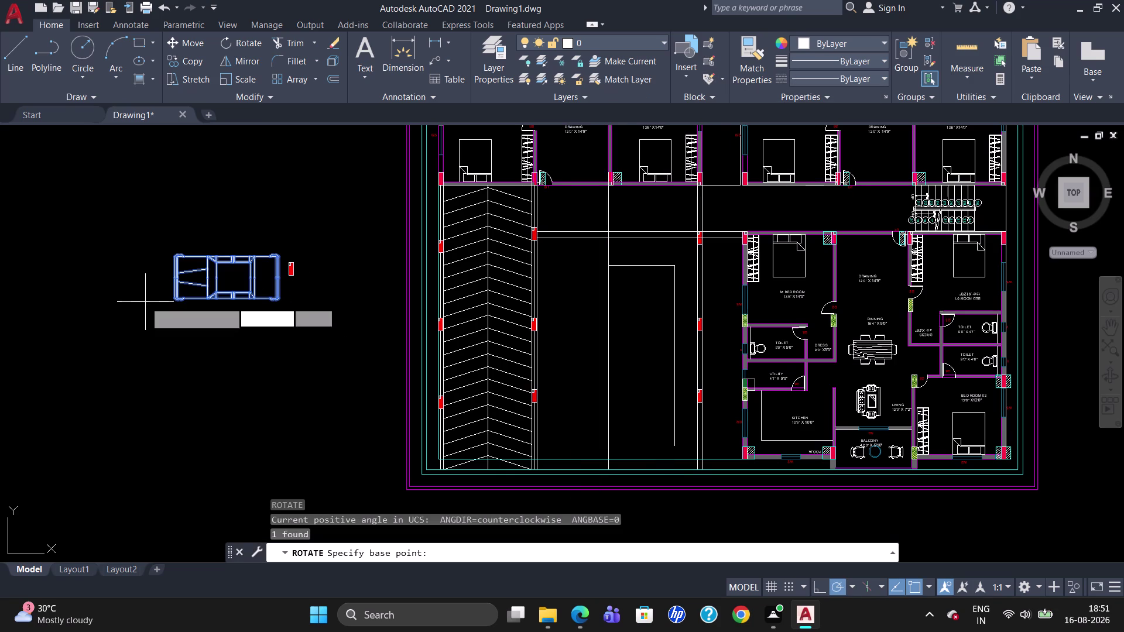
click(270, 256)
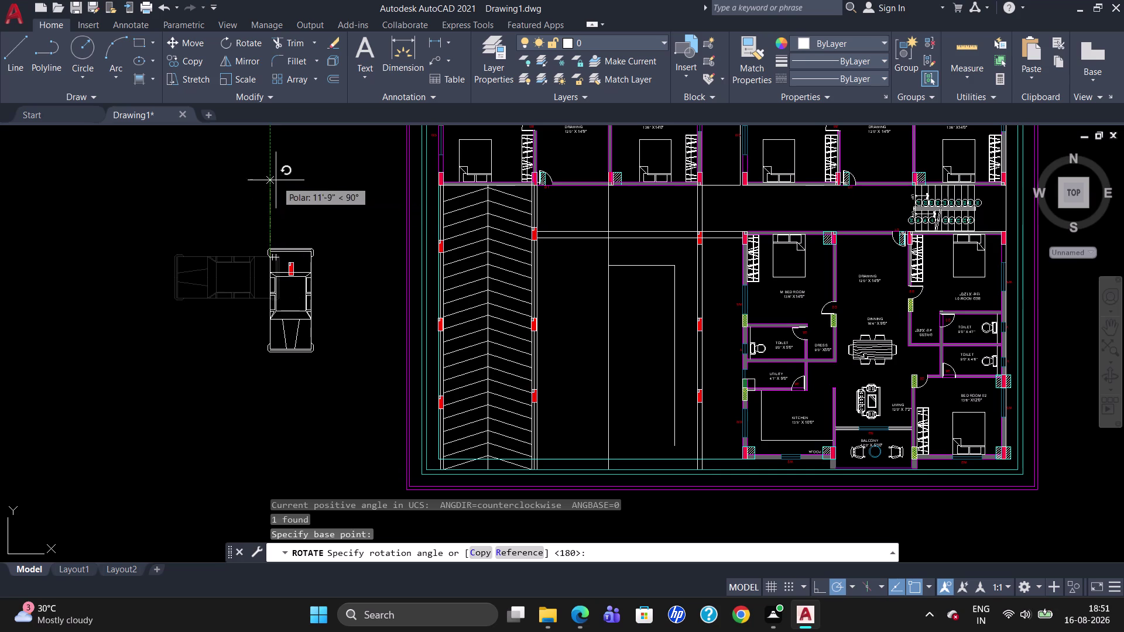
click(177, 259)
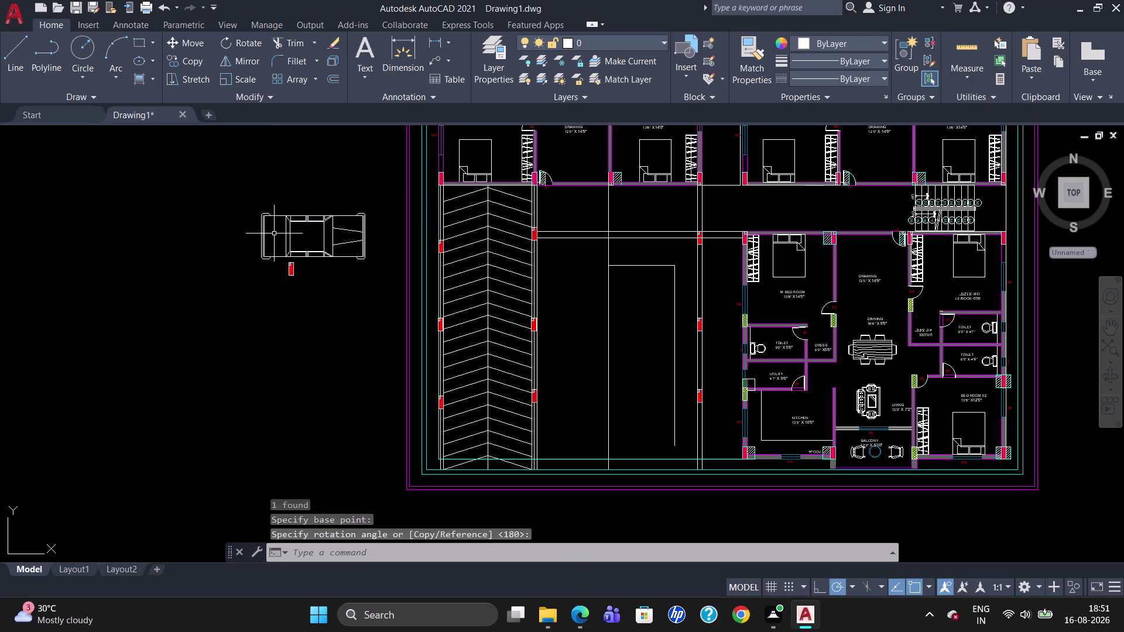
click(263, 228)
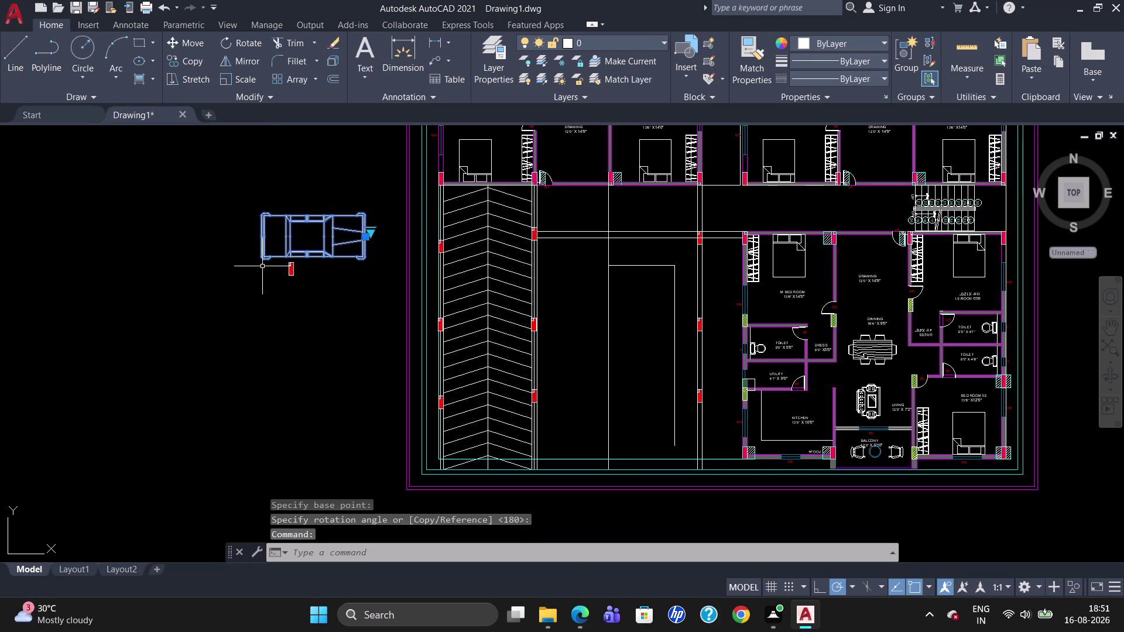